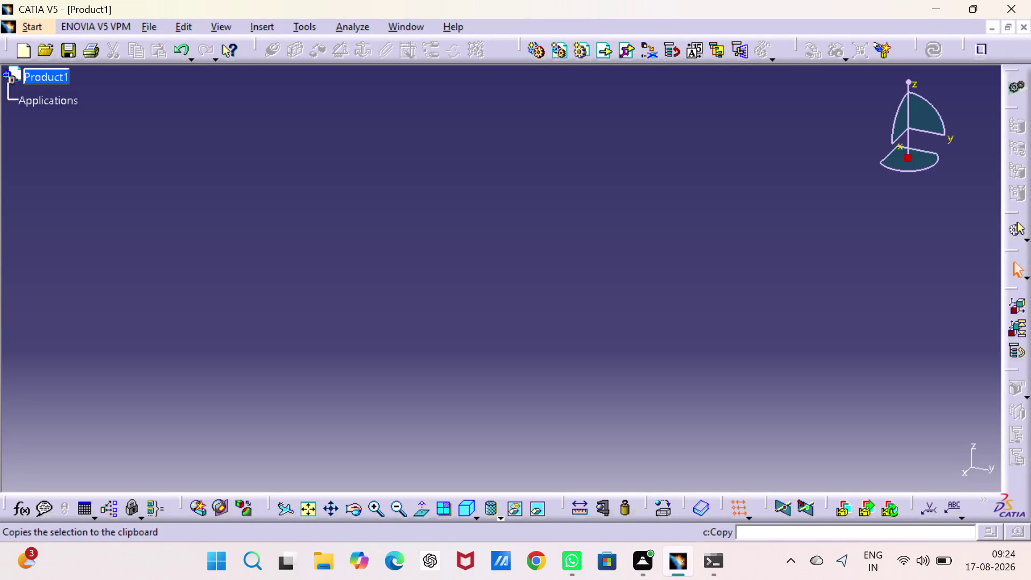
Close the empty product and start a new mechanical design product.
click(1026, 27)
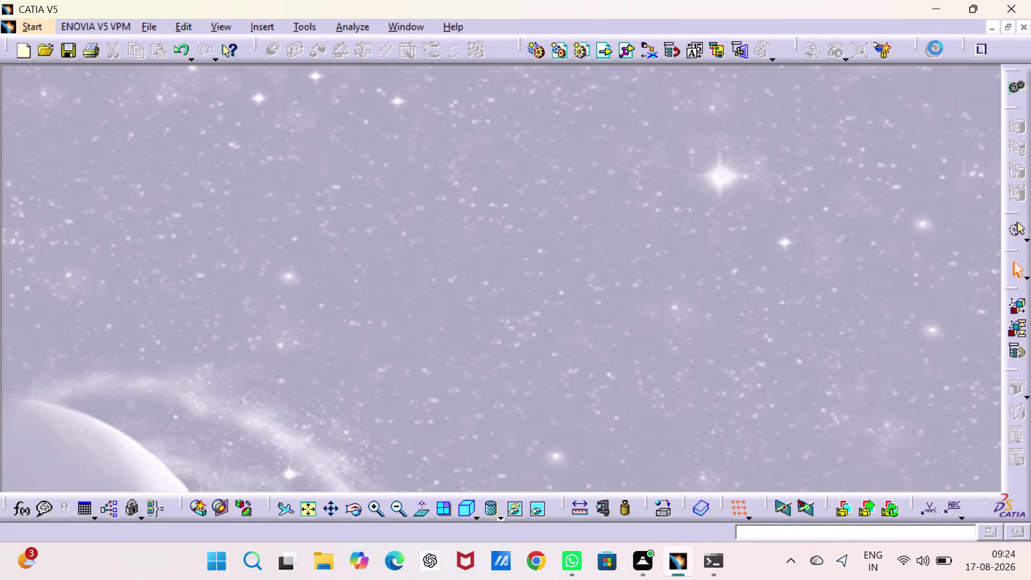
click(19, 26)
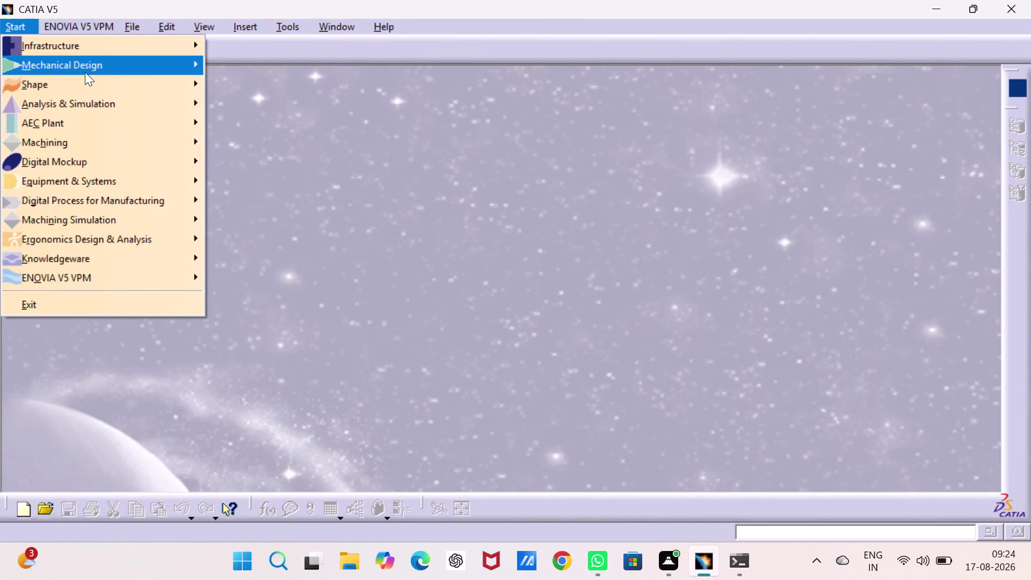
click(272, 83)
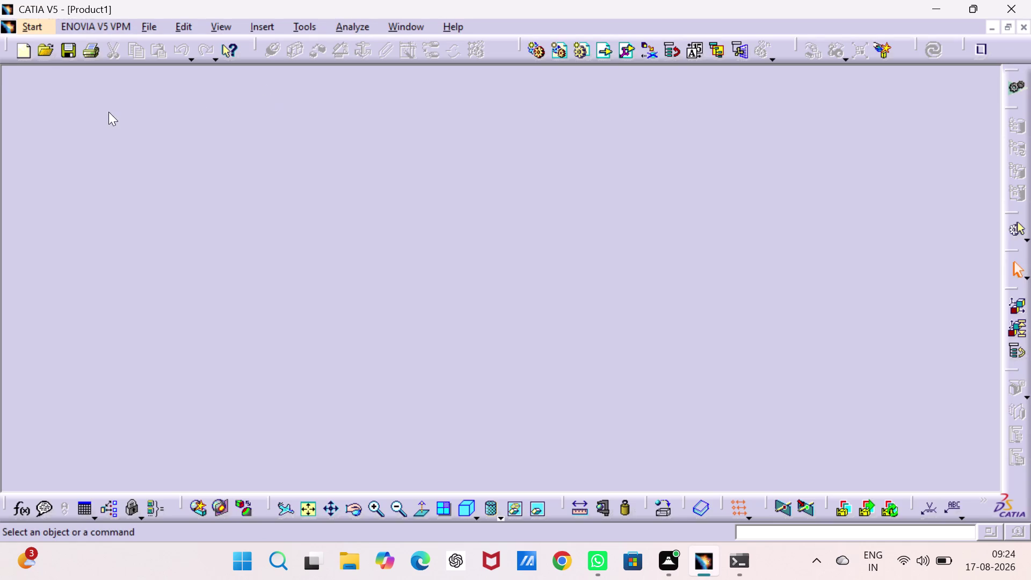
Insert a new part, Part1, under Product1.
right_click(61, 80)
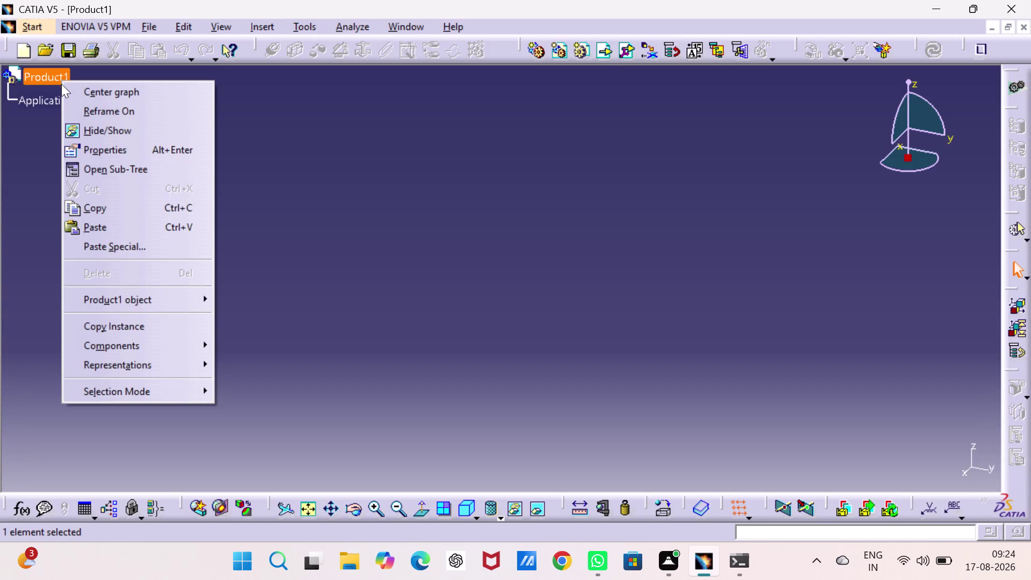
click(356, 207)
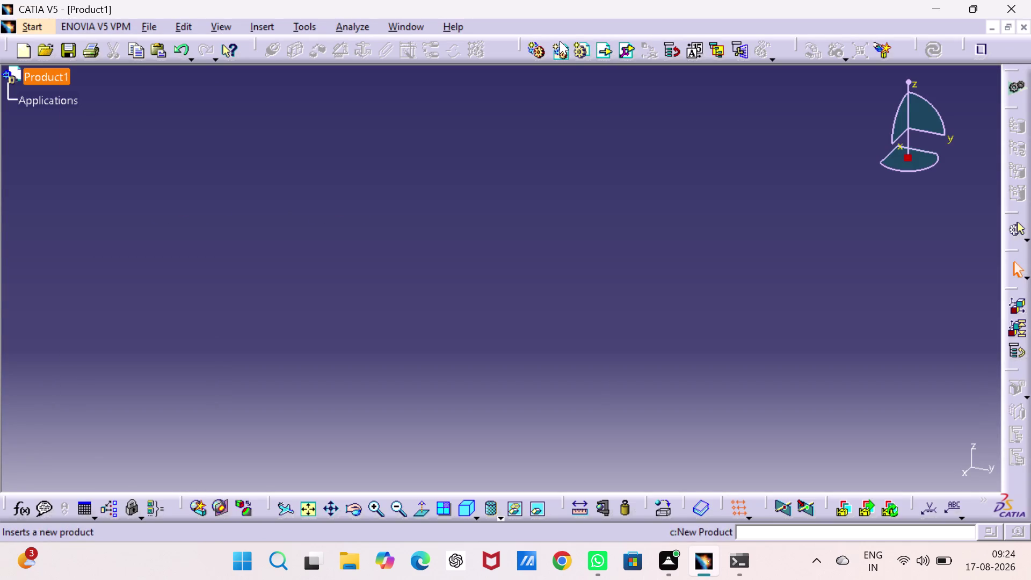
click(580, 50)
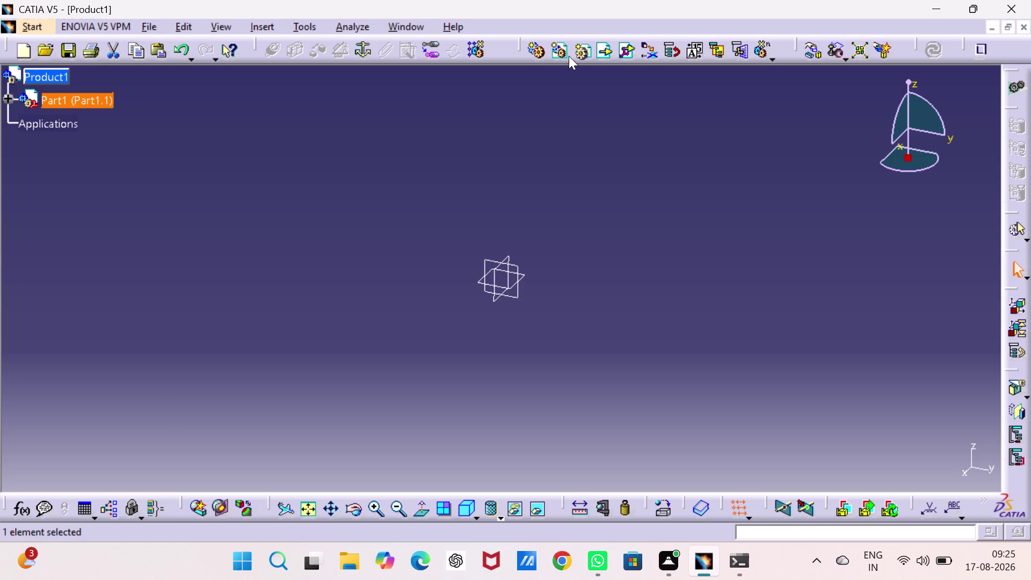
click(524, 279)
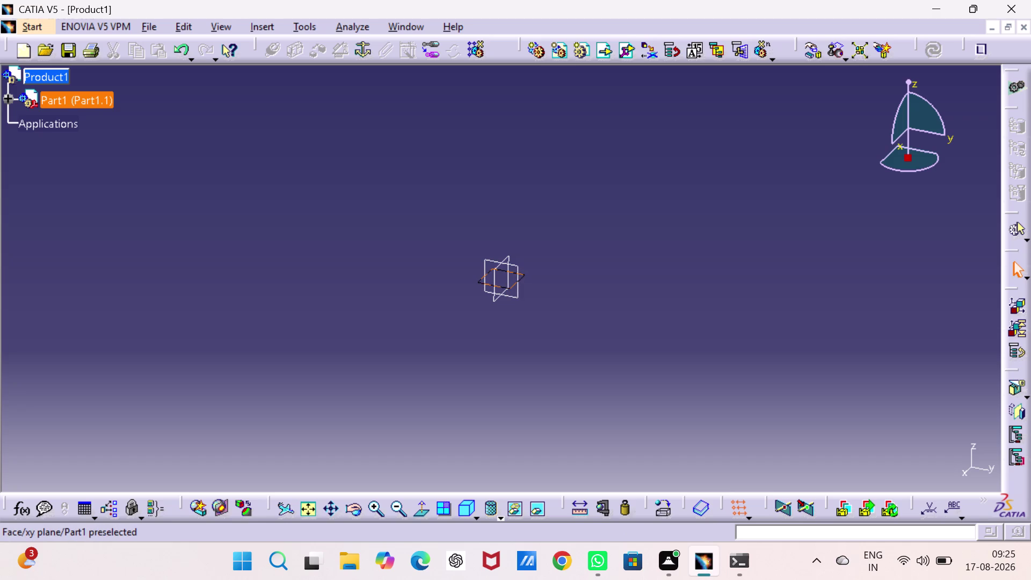
Enter Part Design on Part1 and launch a Positioned Sketch on the xy plane.
triple_click(477, 281)
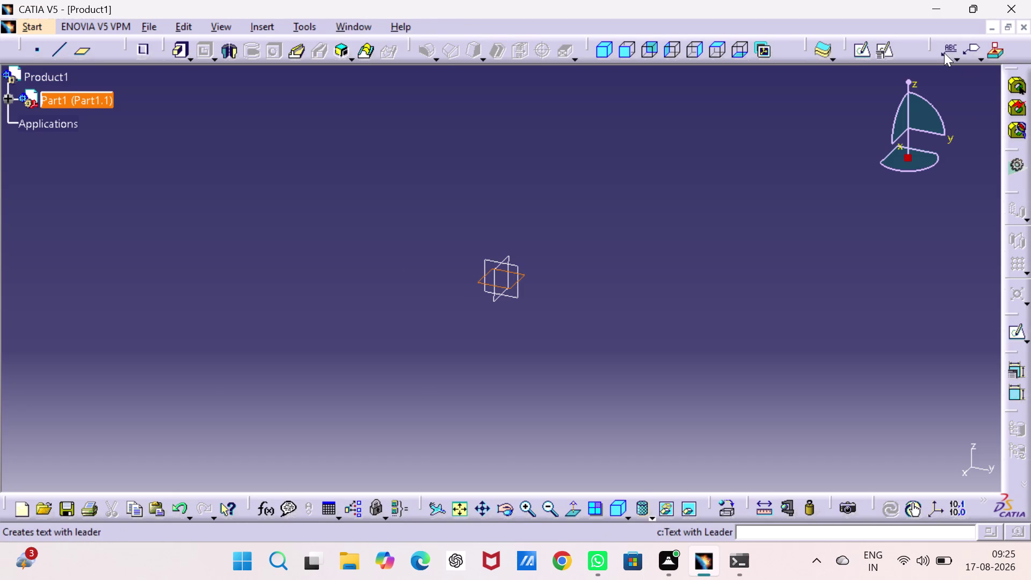
click(883, 44)
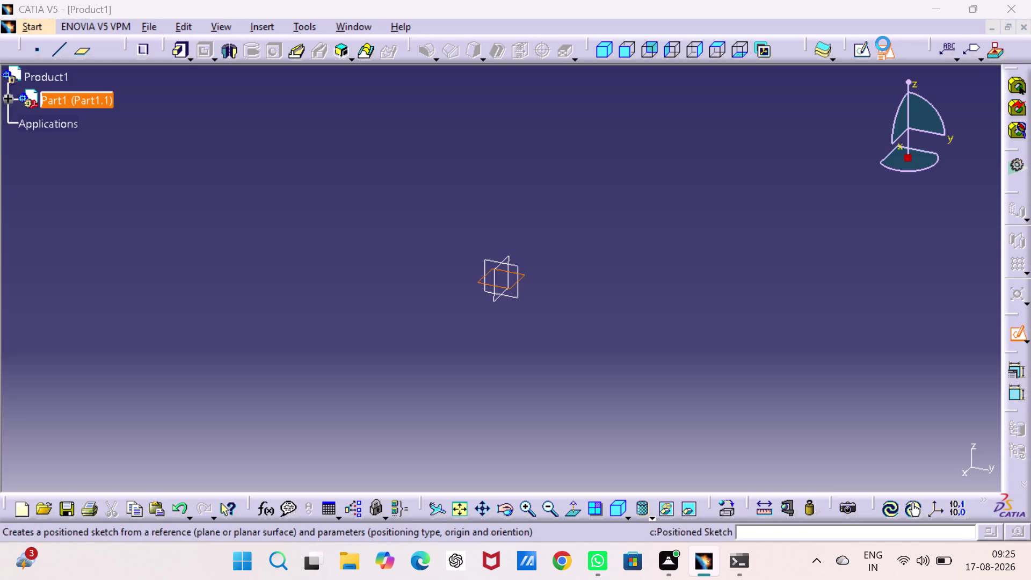
click(930, 437)
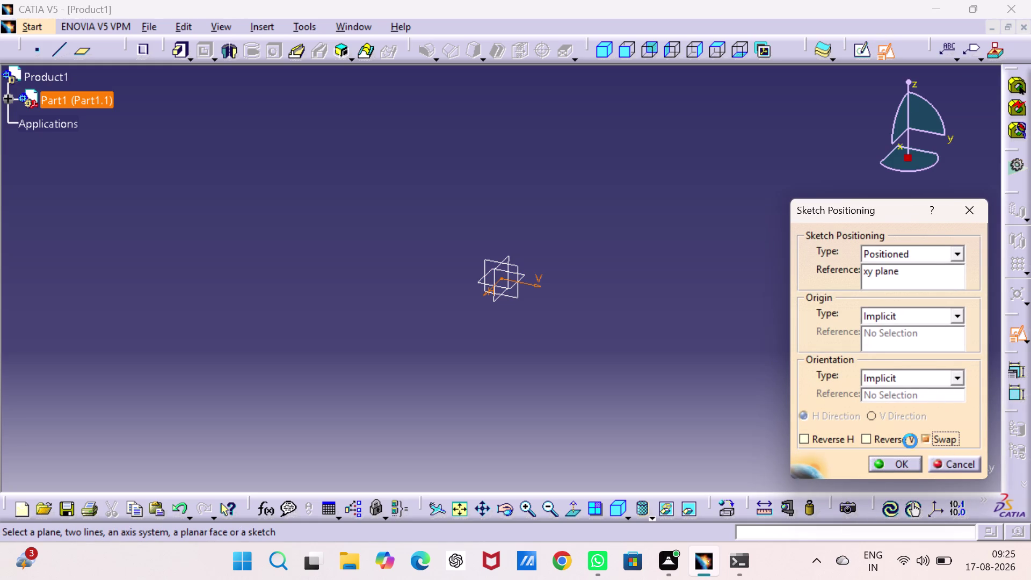
Accept the xy plane as sketch reference and enter an empty Sketcher.
click(866, 431)
click(884, 464)
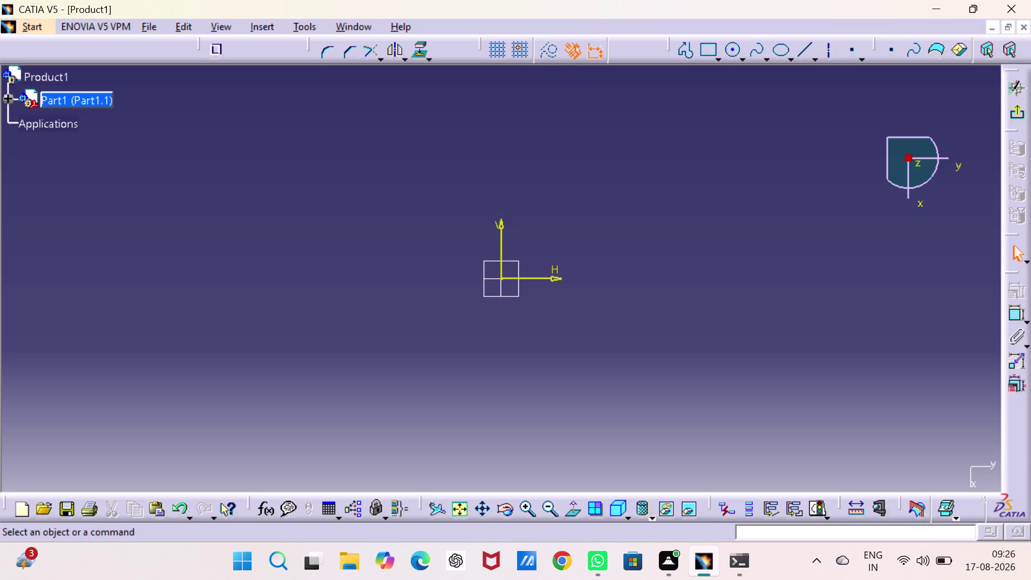
click(576, 78)
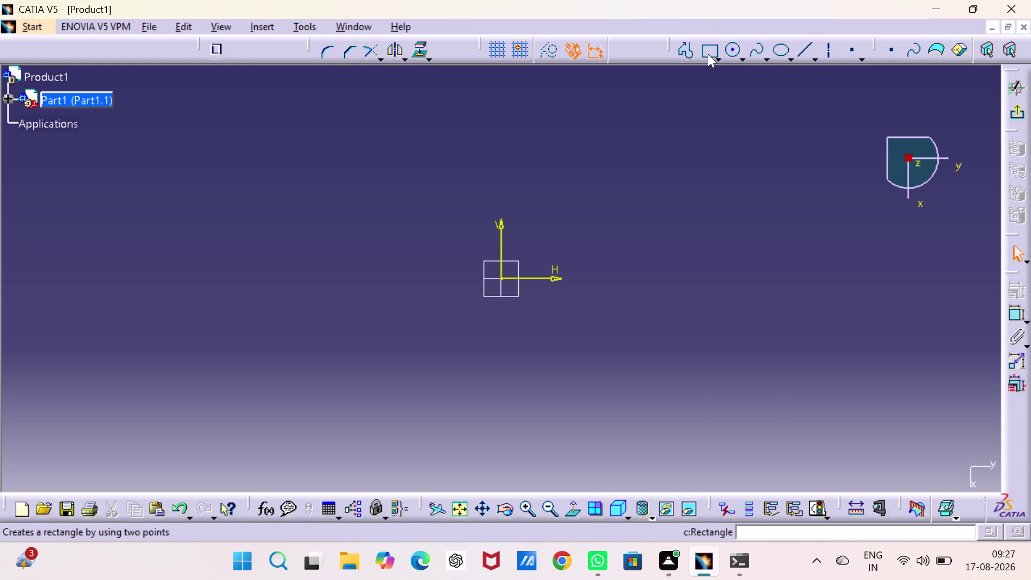
Cancel the trial profile line and switch to the Centered Rectangle tool.
click(686, 53)
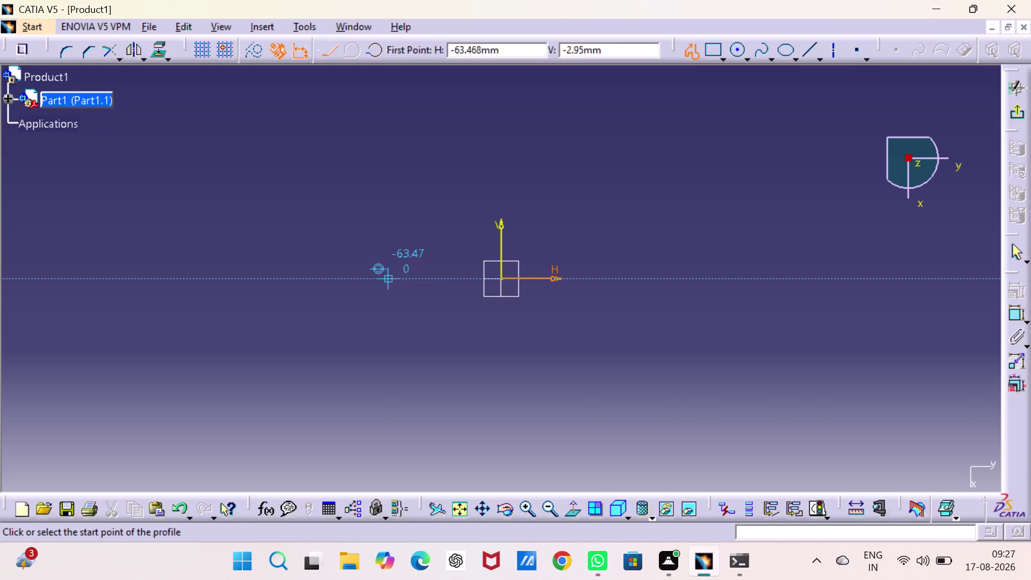
click(388, 279)
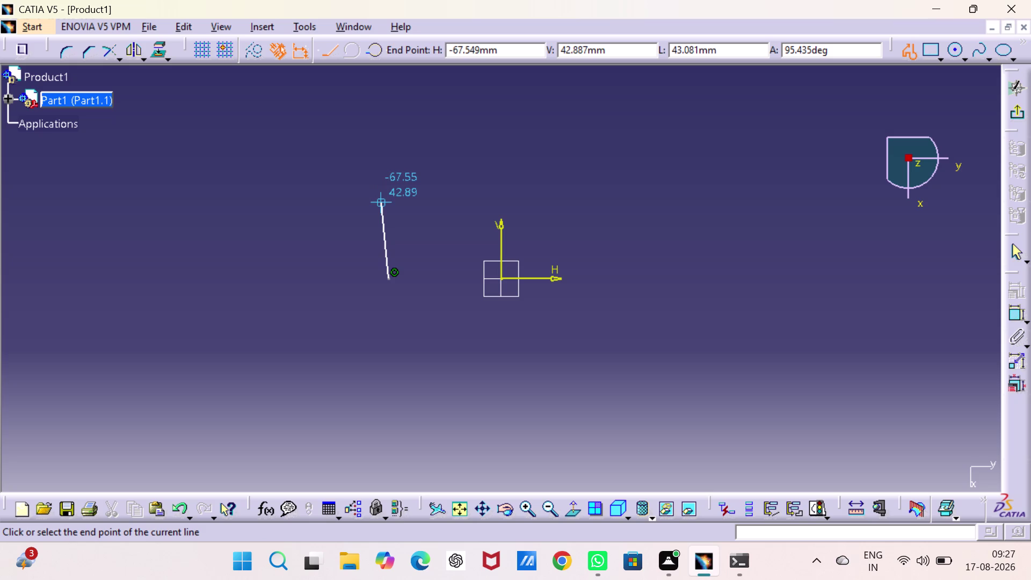
key(Escape)
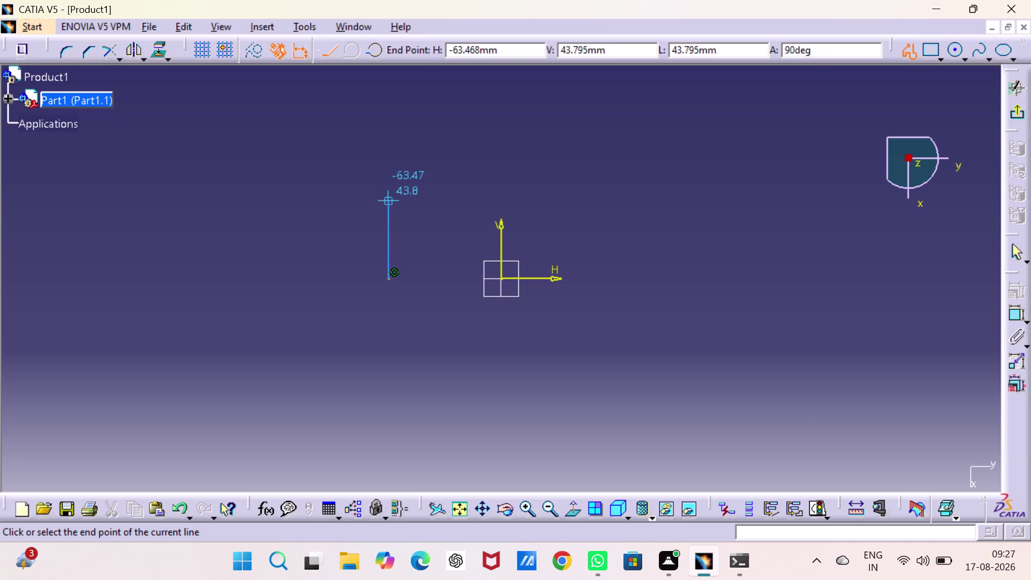
key(Escape)
key(Escape)
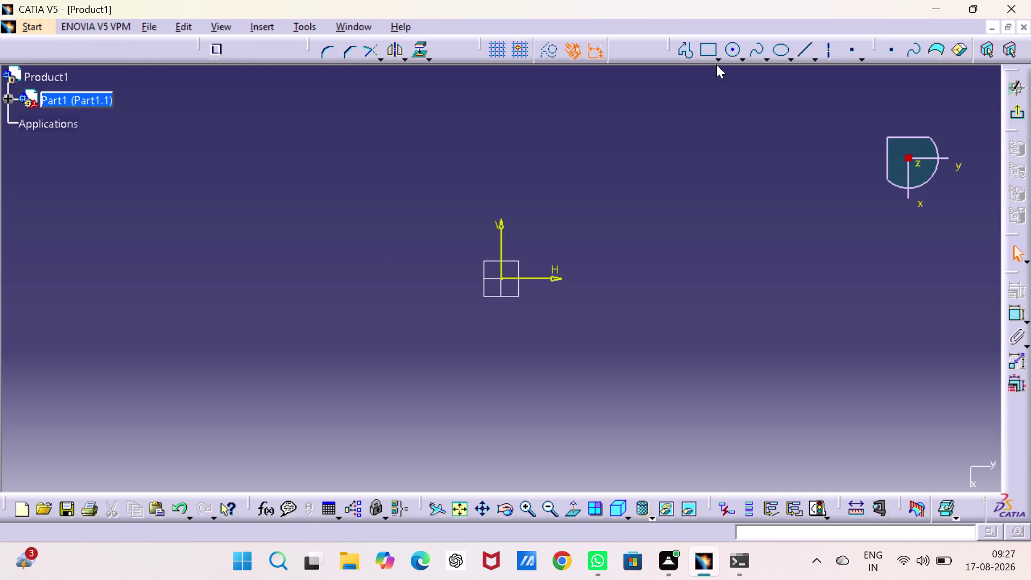
click(716, 60)
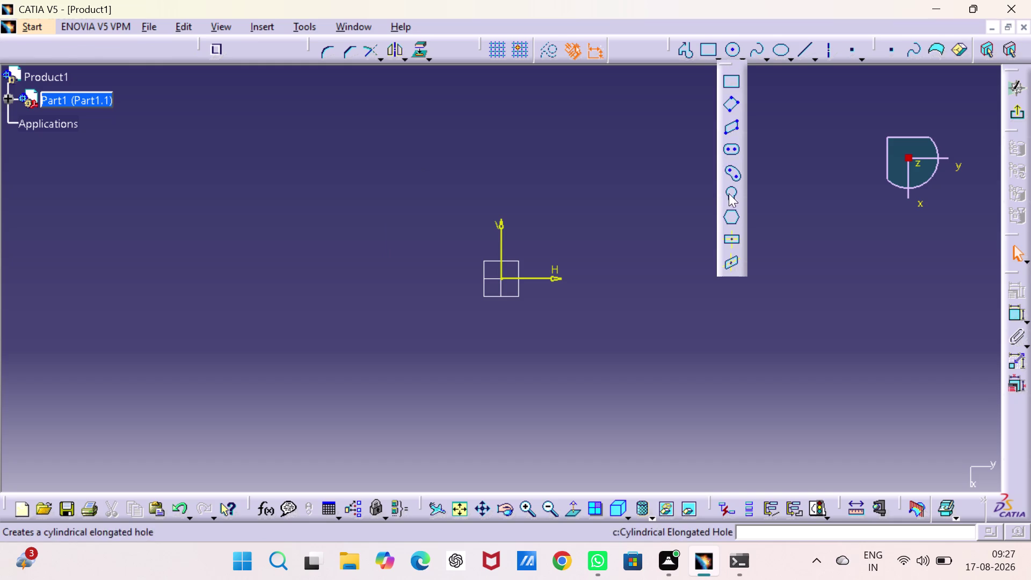
click(731, 242)
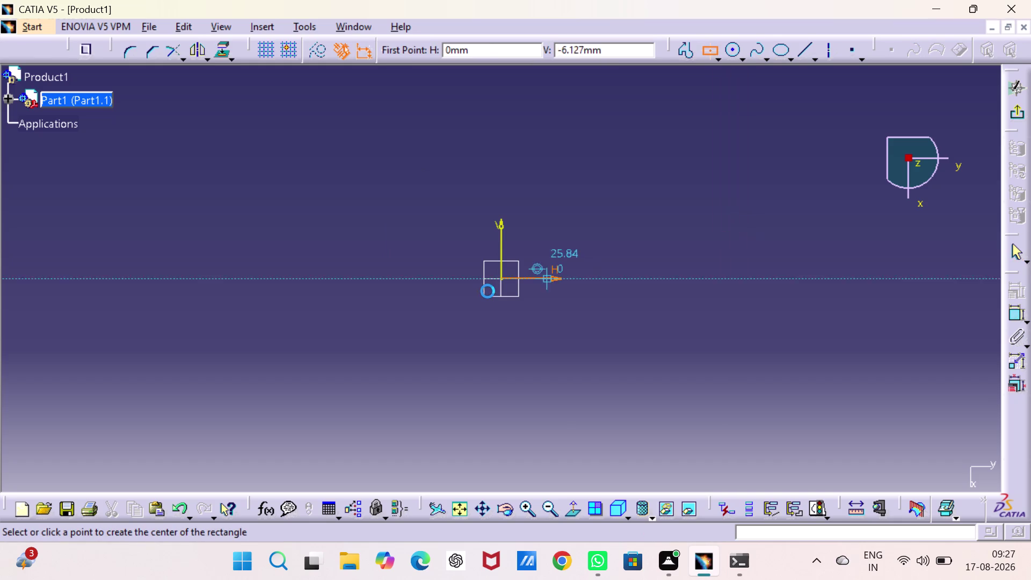
Draw a rectangle whose centre sits on the sketch origin.
click(501, 278)
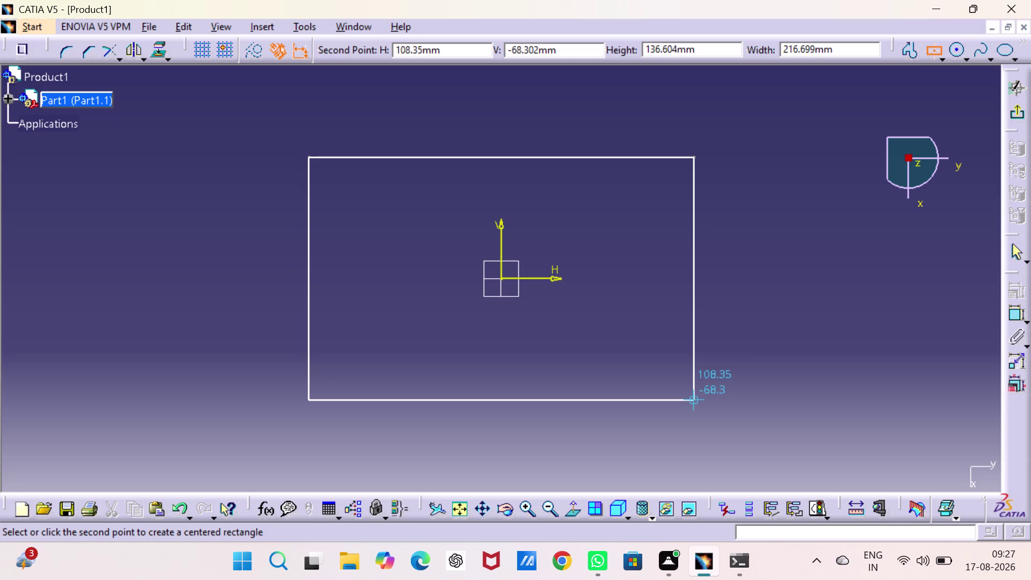
click(695, 392)
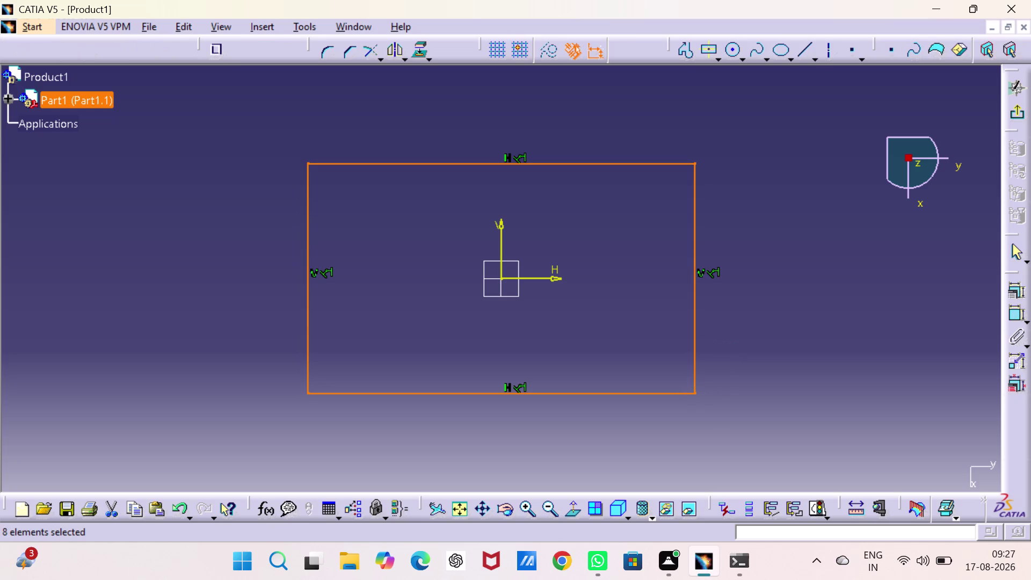
key(Escape)
key(Escape)
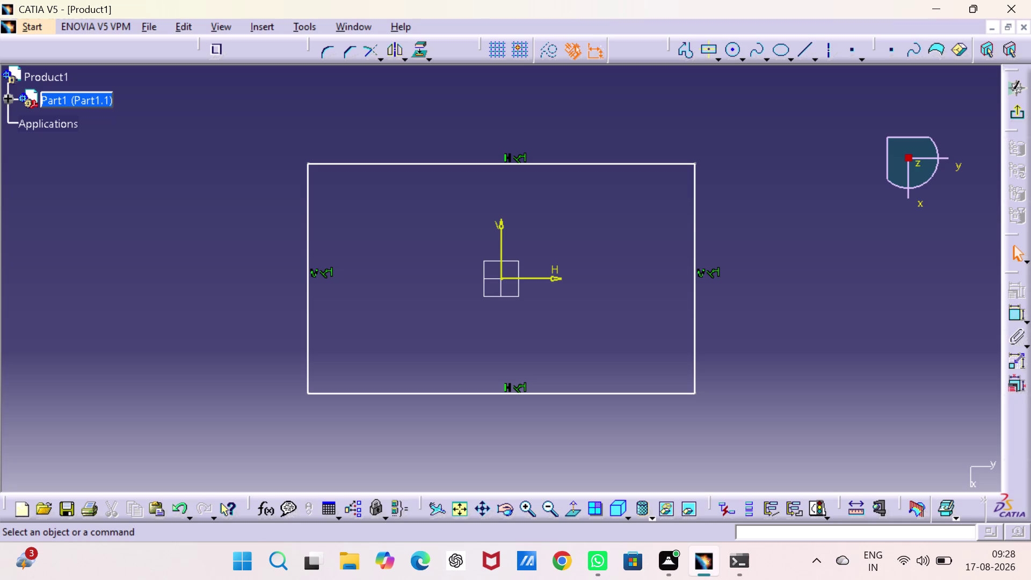
click(823, 301)
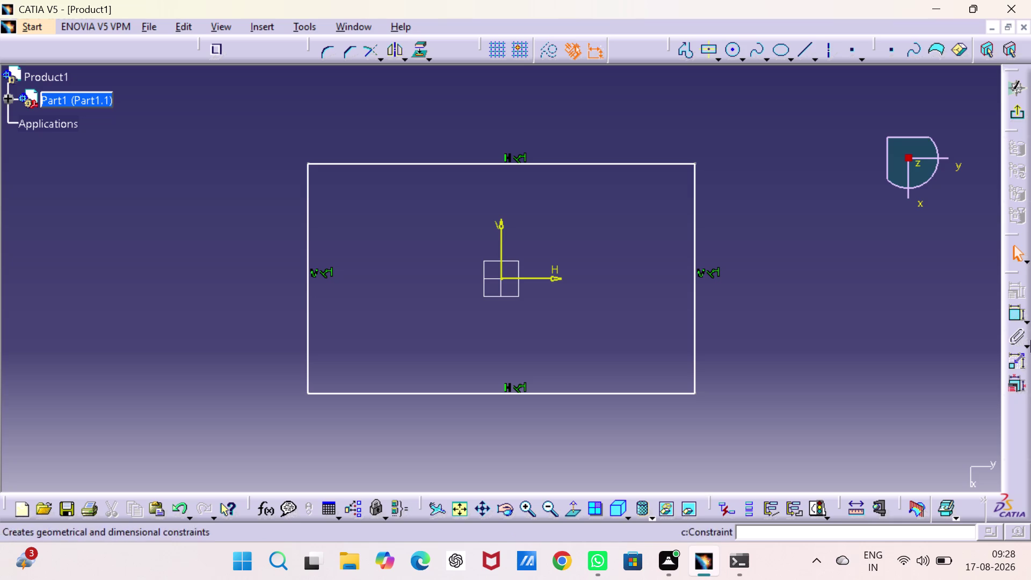
click(1012, 317)
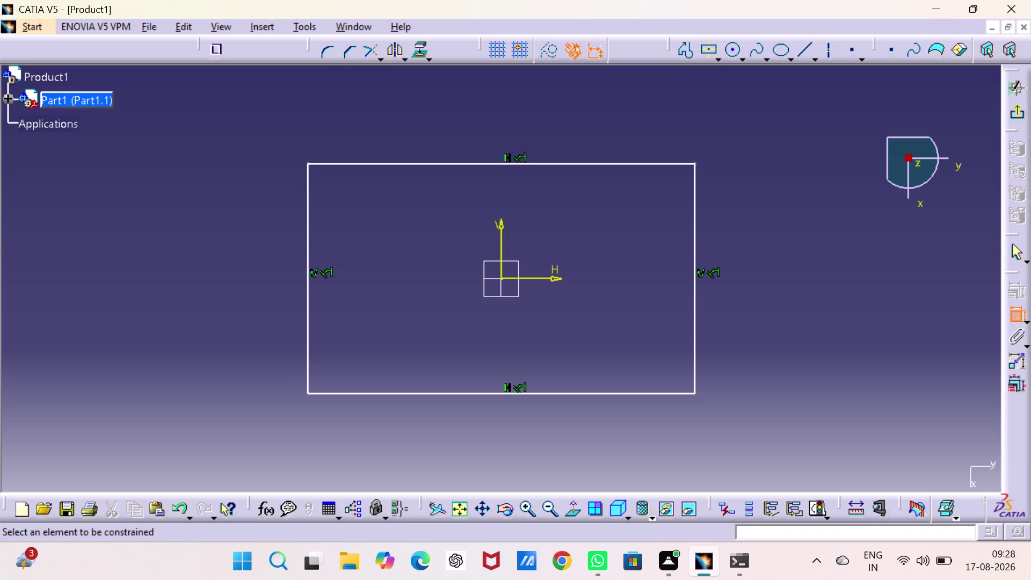
Dimension the rectangle's width to 89 mm and height to 48 mm.
click(583, 397)
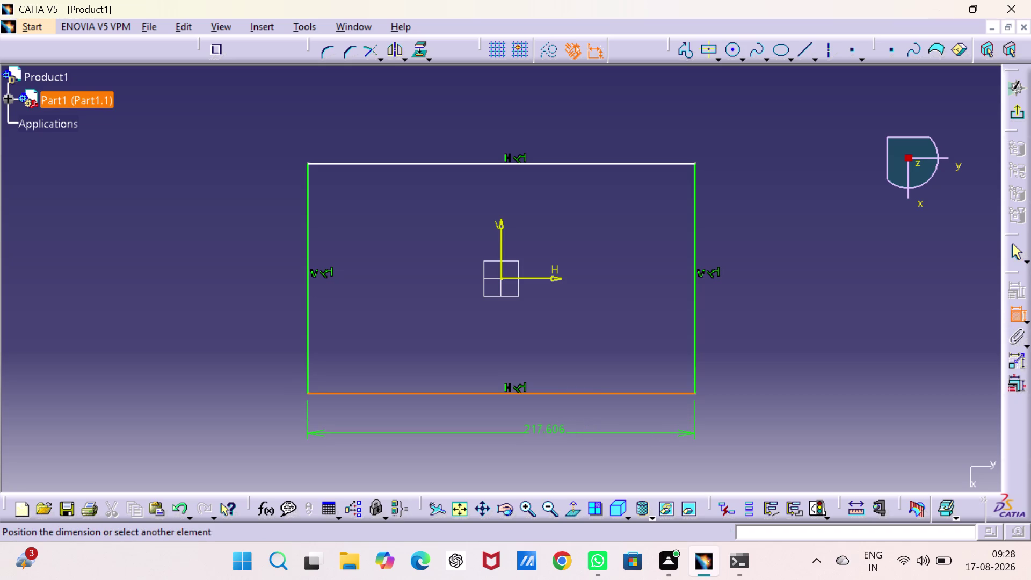
click(545, 433)
double_click(544, 432)
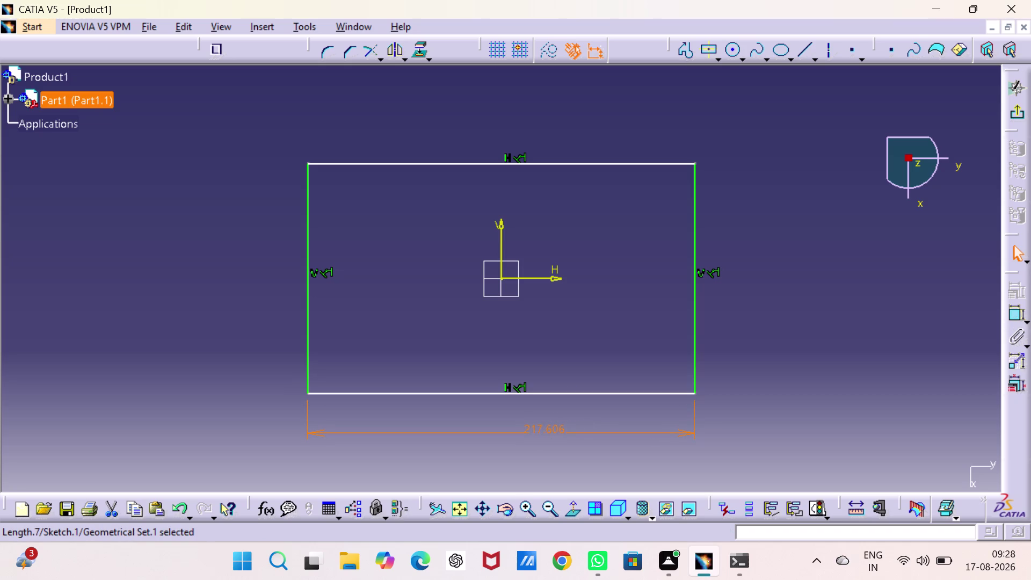
key(8)
double_click(548, 429)
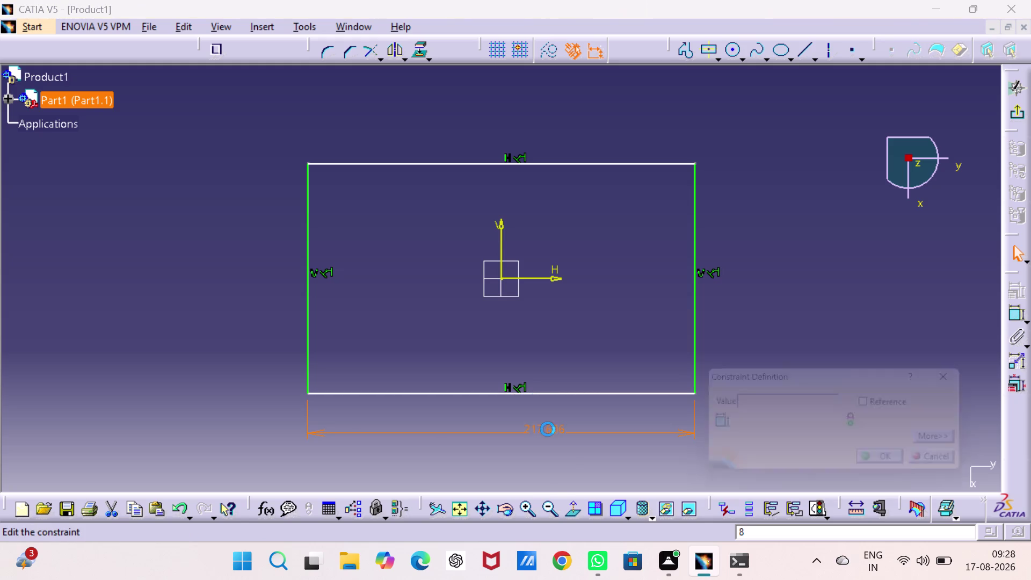
text(89)
key(Return)
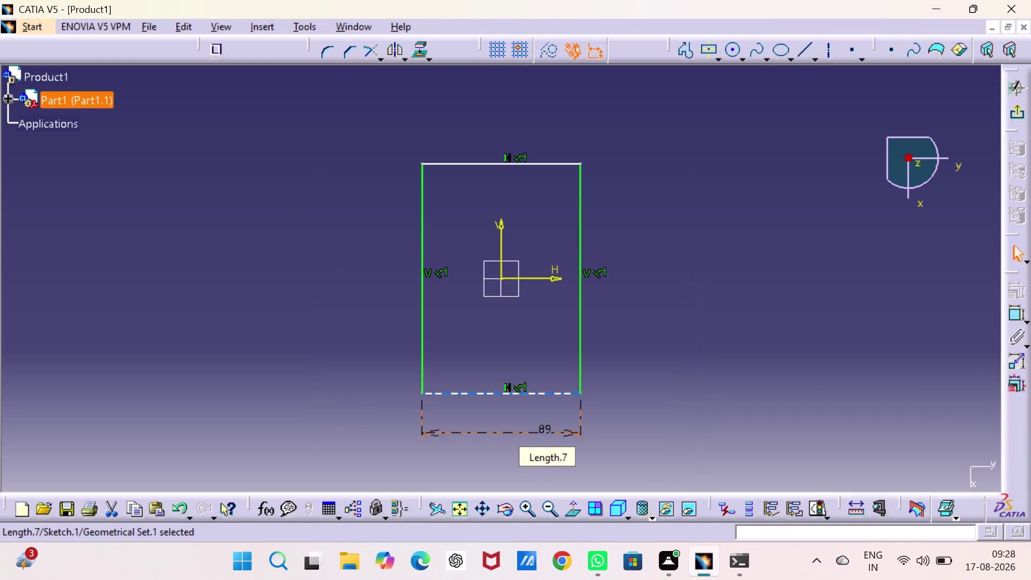
click(1008, 312)
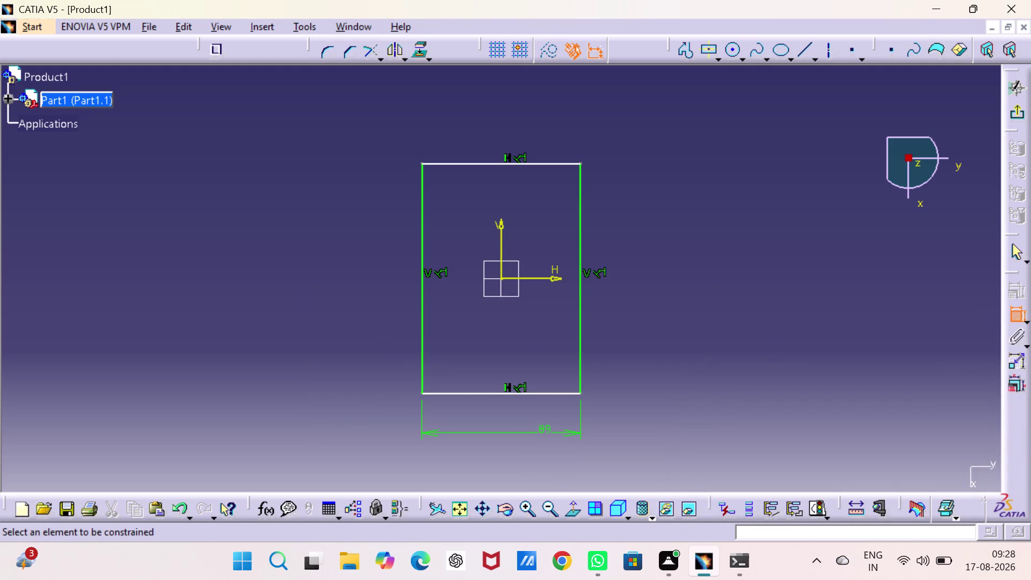
click(423, 302)
click(294, 305)
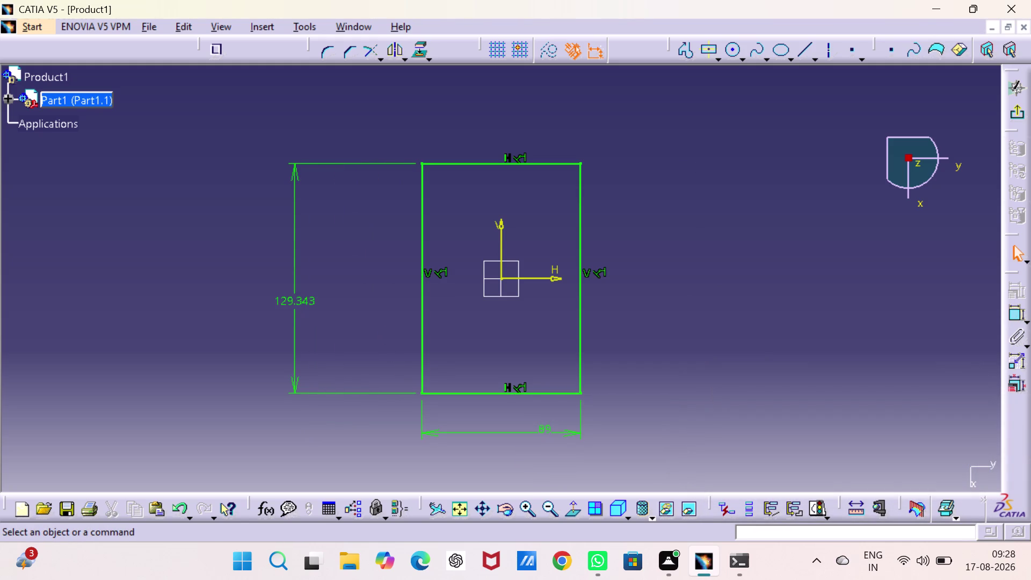
double_click(294, 305)
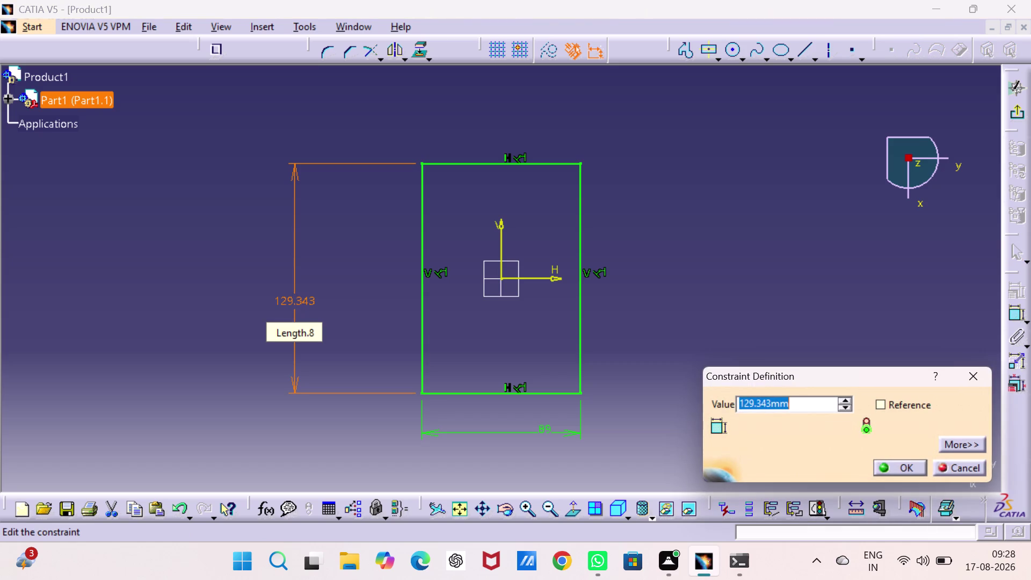
text(48)
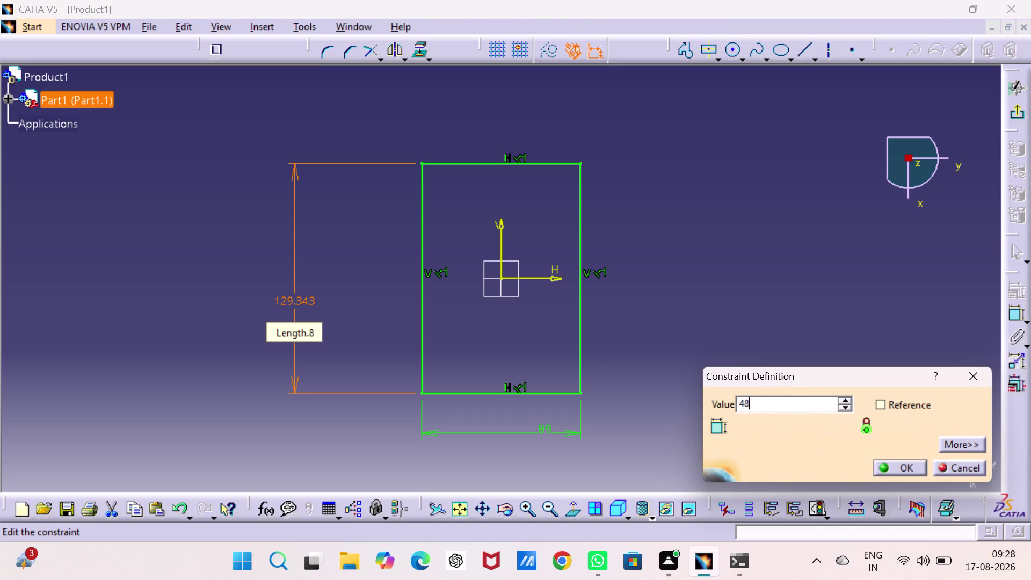
key(Return)
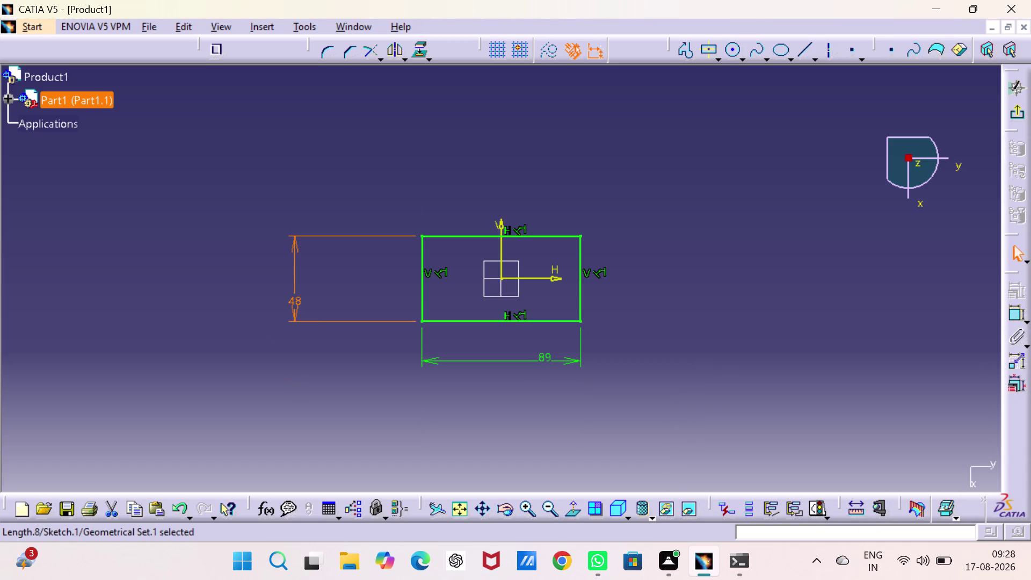
Move the 89 and 48 dimensions in close to the rectangle.
double_click(525, 507)
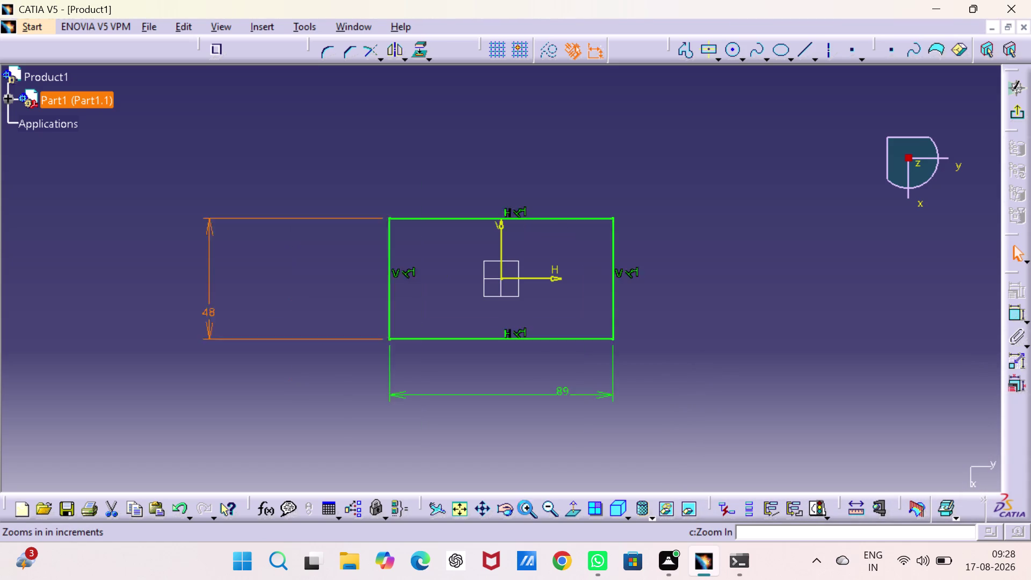
drag(591, 439, 589, 439)
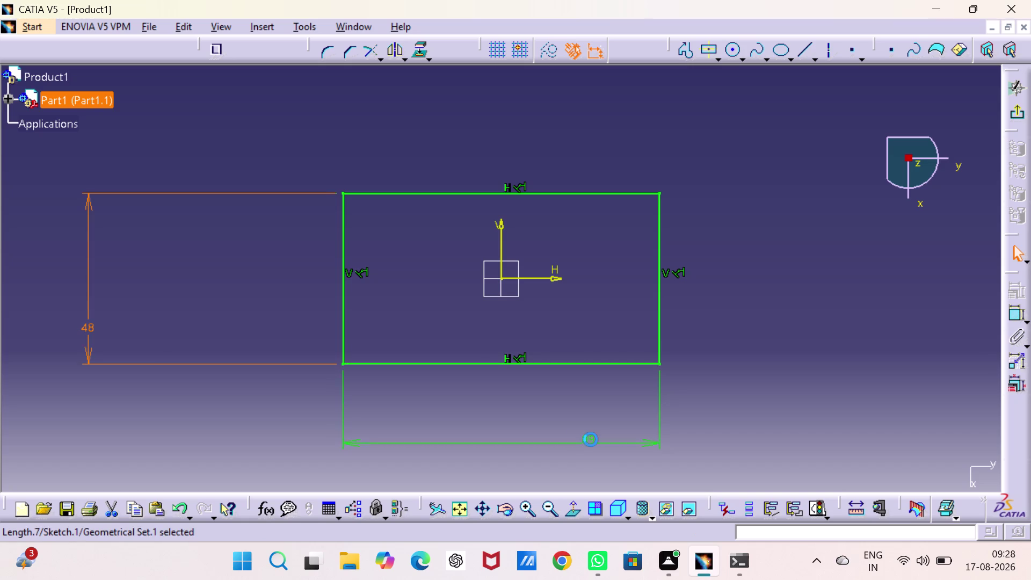
drag(590, 440, 536, 404)
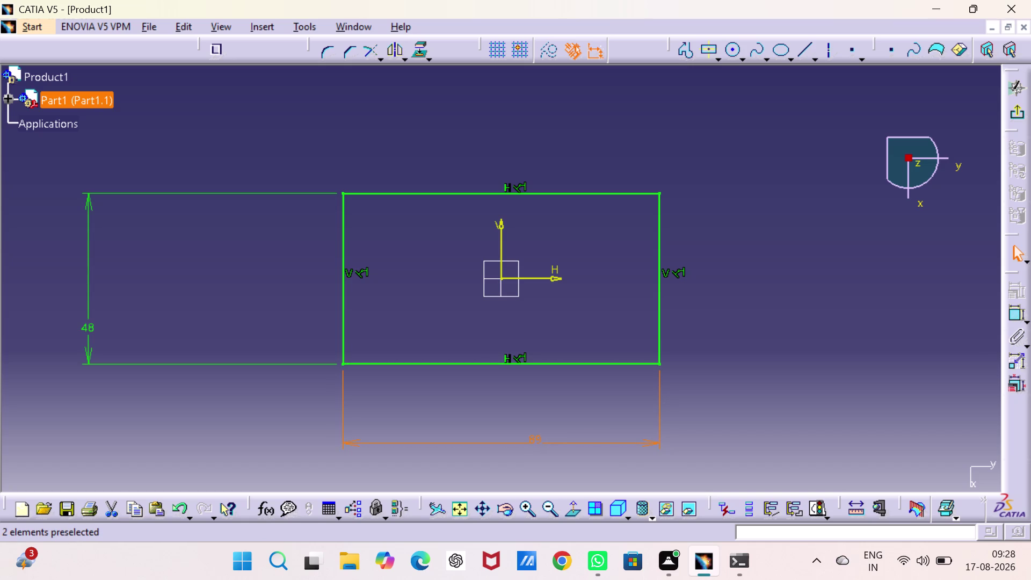
drag(344, 445, 354, 397)
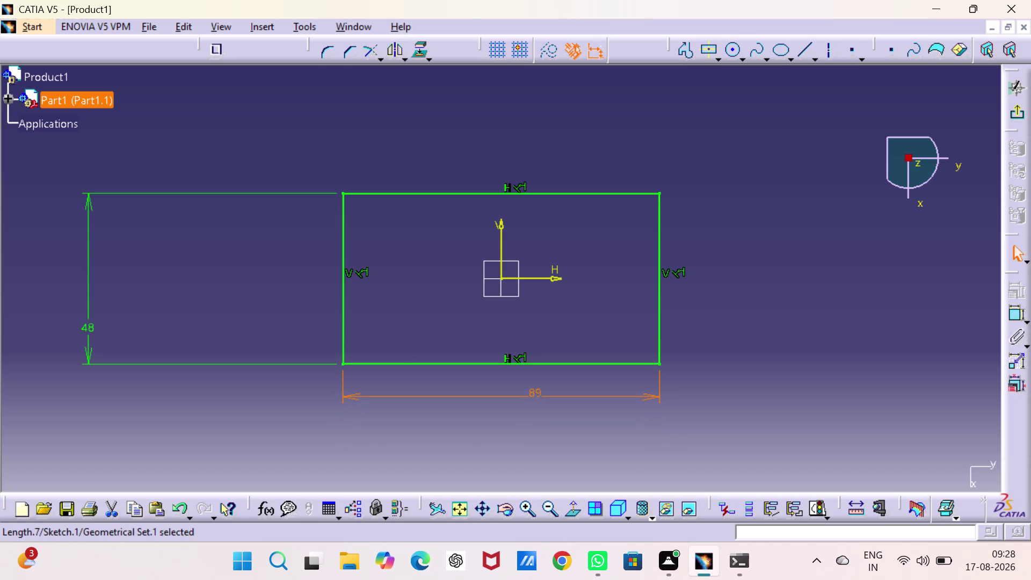
drag(88, 322, 270, 308)
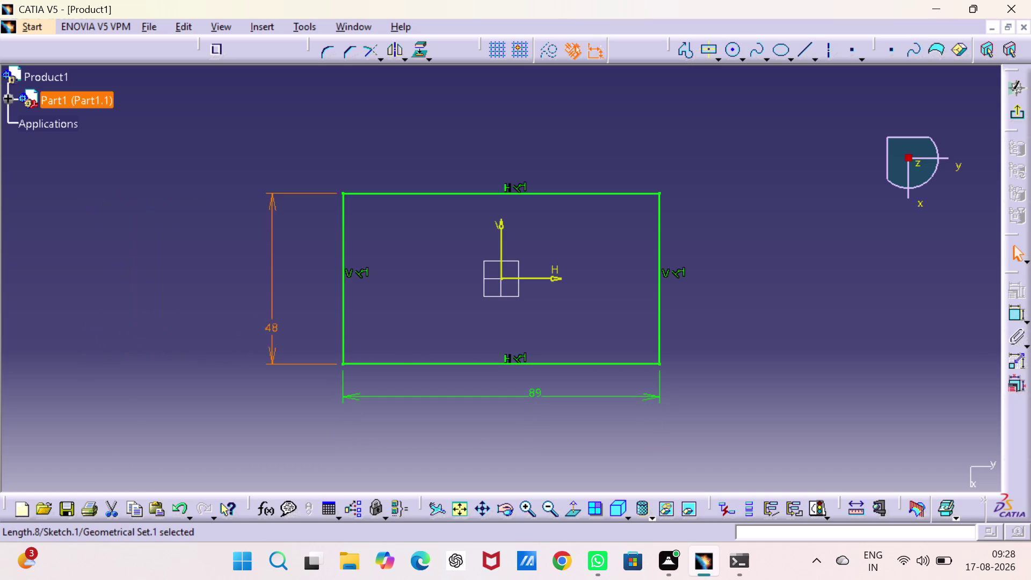
drag(270, 308, 320, 278)
drag(320, 331, 322, 323)
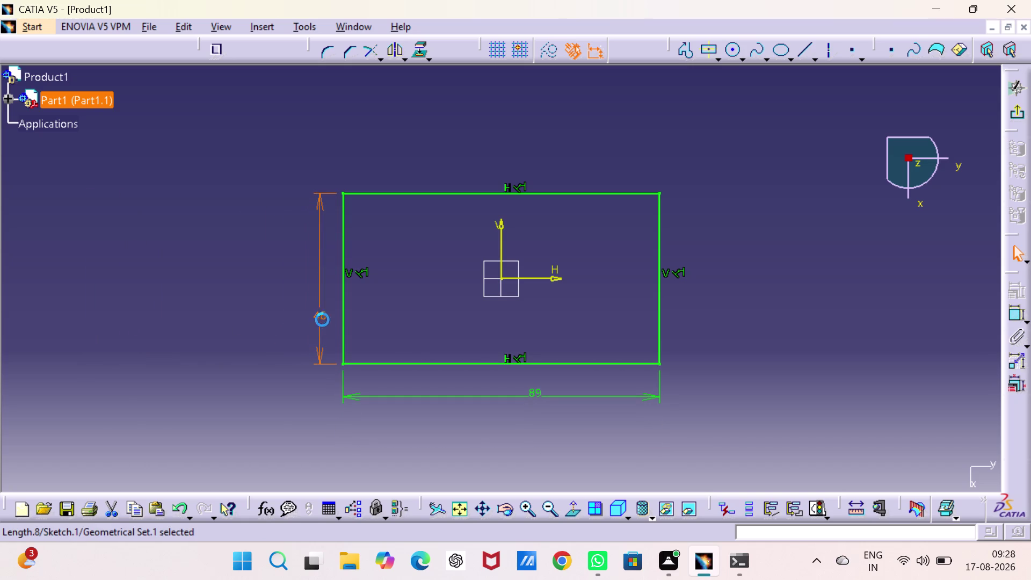
drag(322, 324, 327, 297)
middle_click(703, 175)
right_click(704, 175)
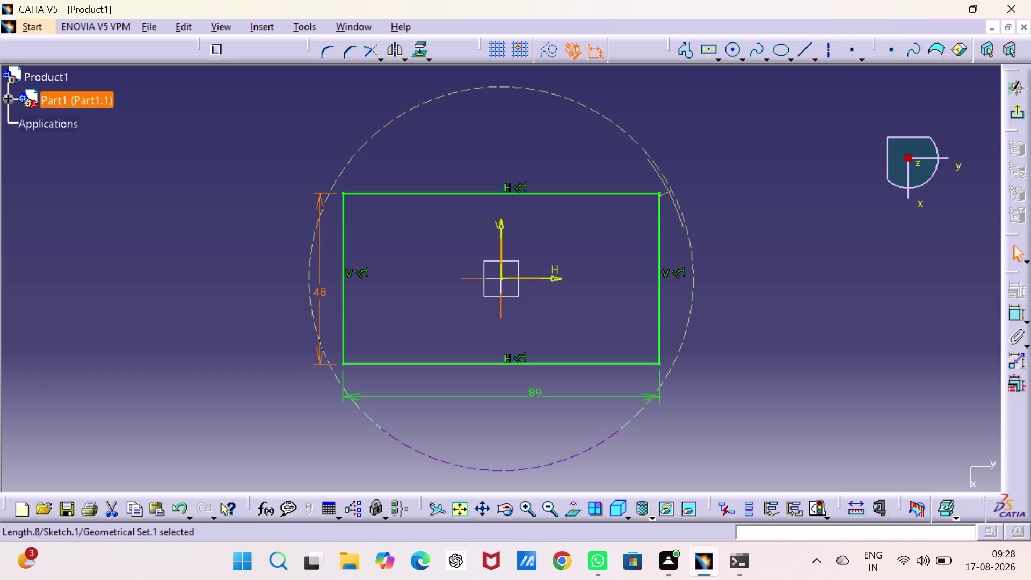
middle_drag(703, 186, 671, 182)
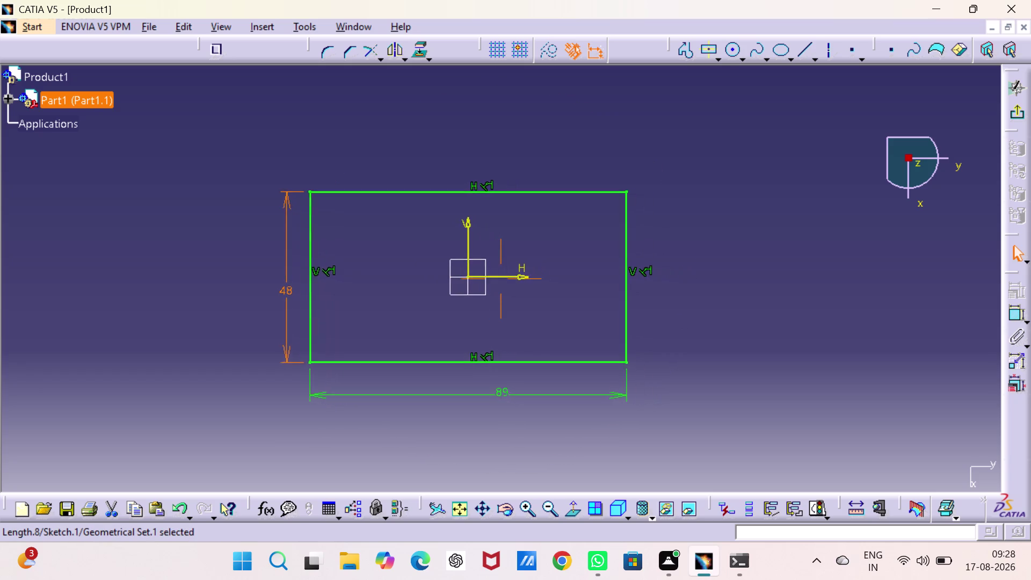
middle_drag(670, 182, 605, 178)
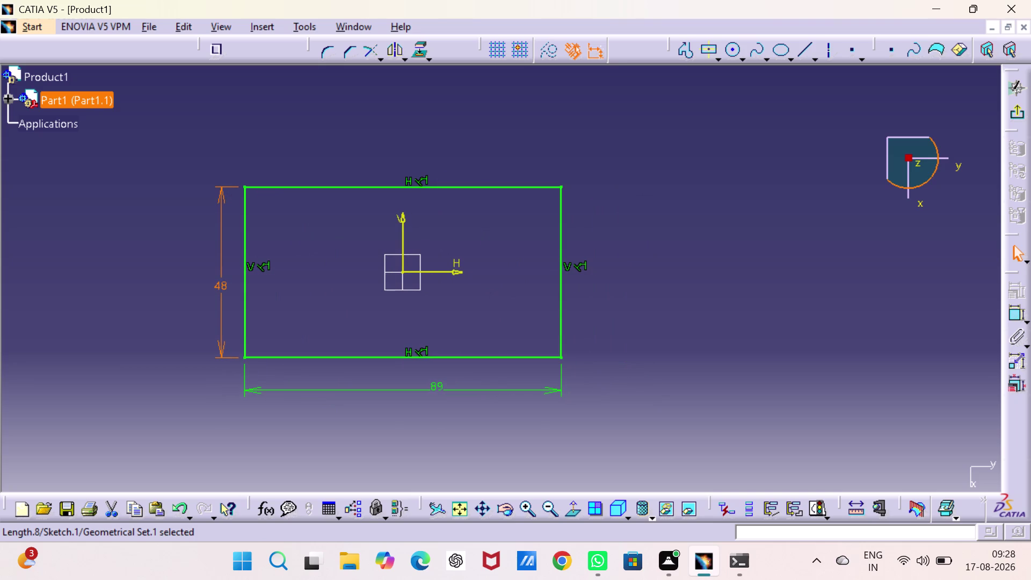
click(828, 50)
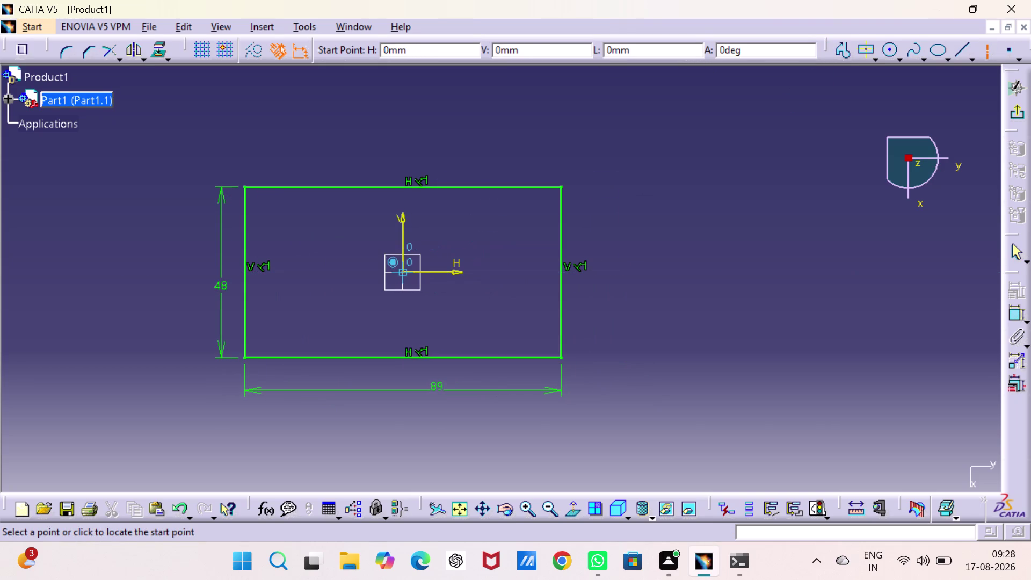
Draw a horizontal axis from the origin to about 115 mm, past the rectangle.
click(404, 272)
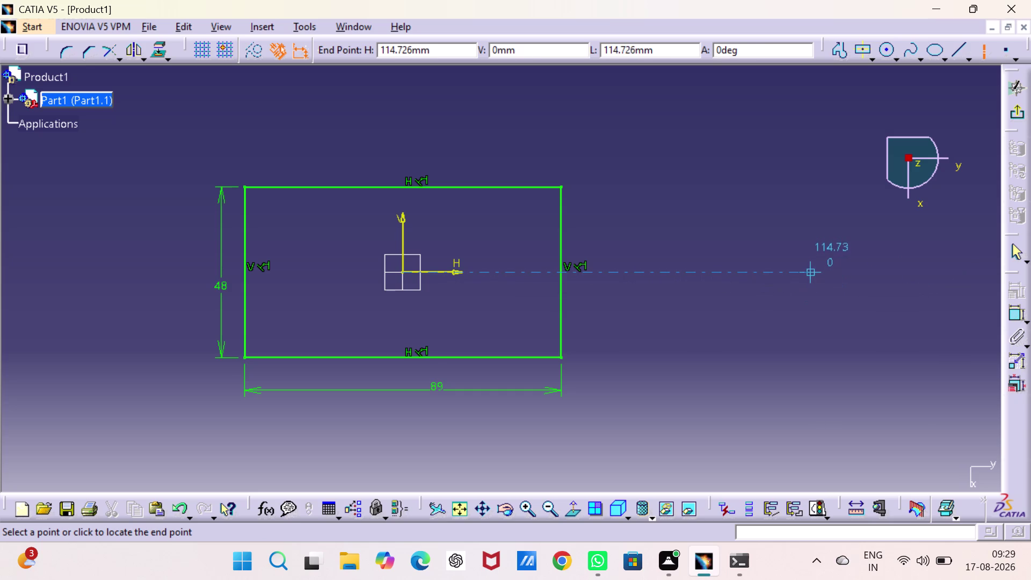
click(812, 276)
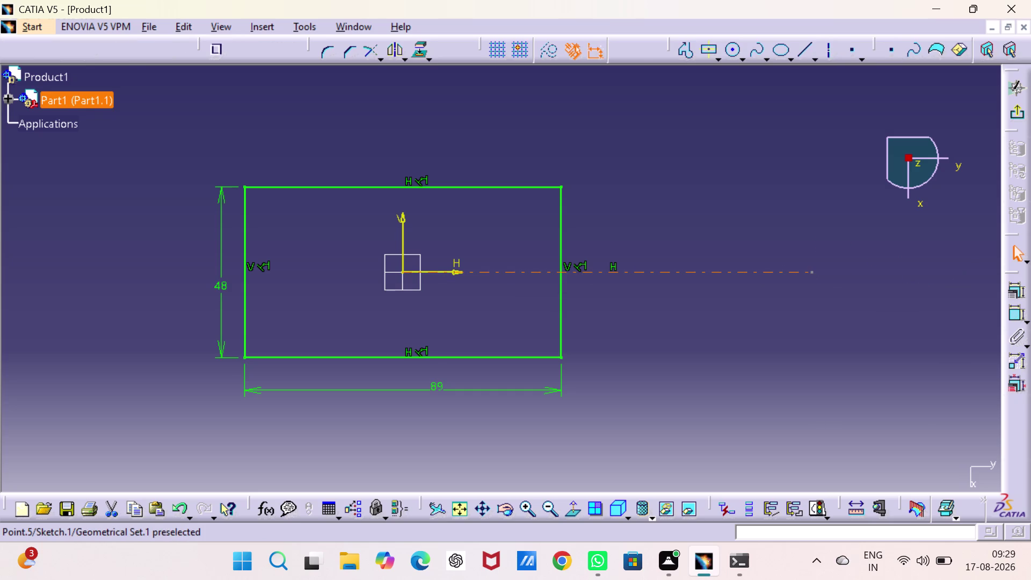
key(Escape)
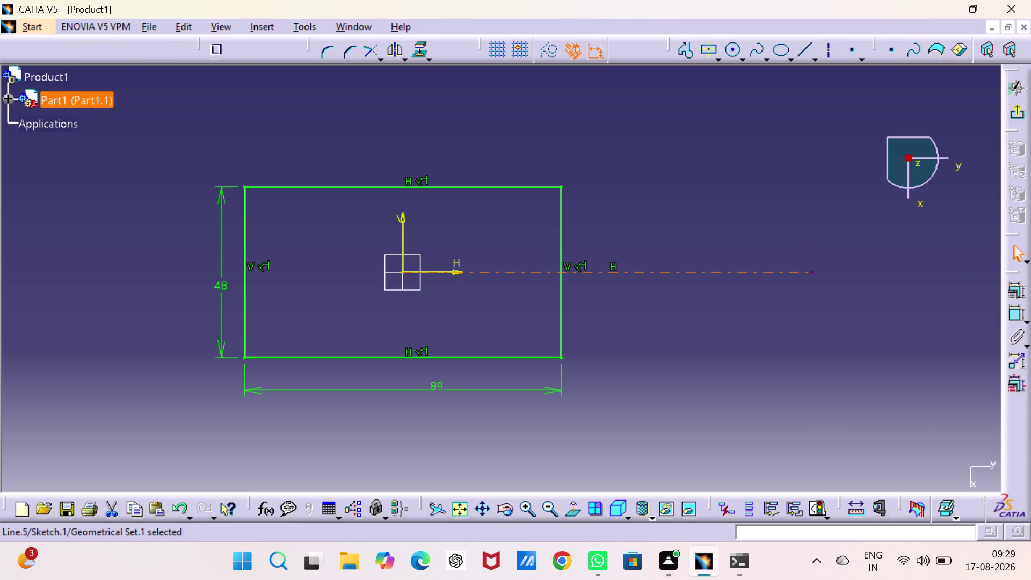
key(Escape)
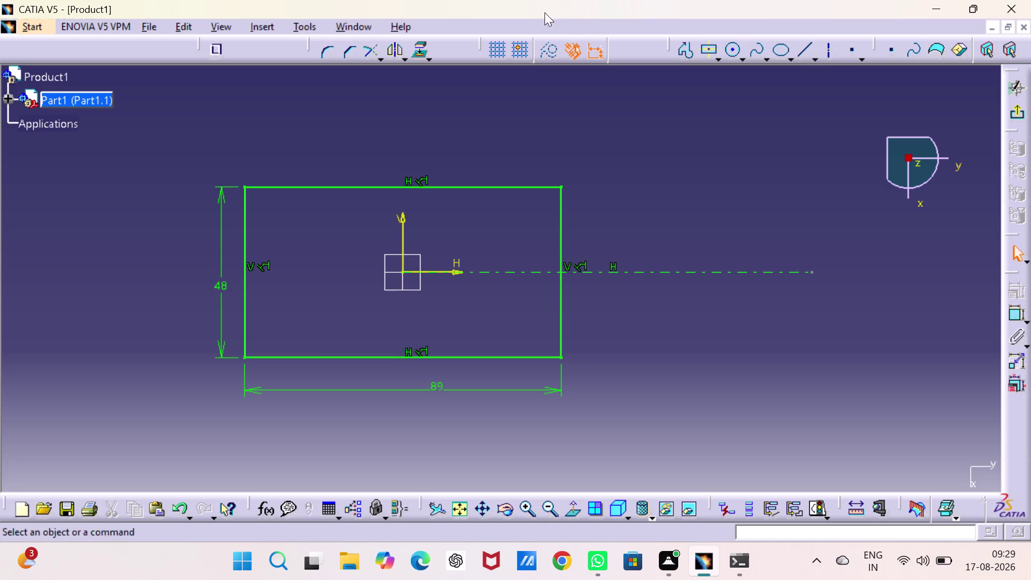
Sketch a stepped profile with a diagonal from the rectangle's right edge down to the axis.
click(681, 51)
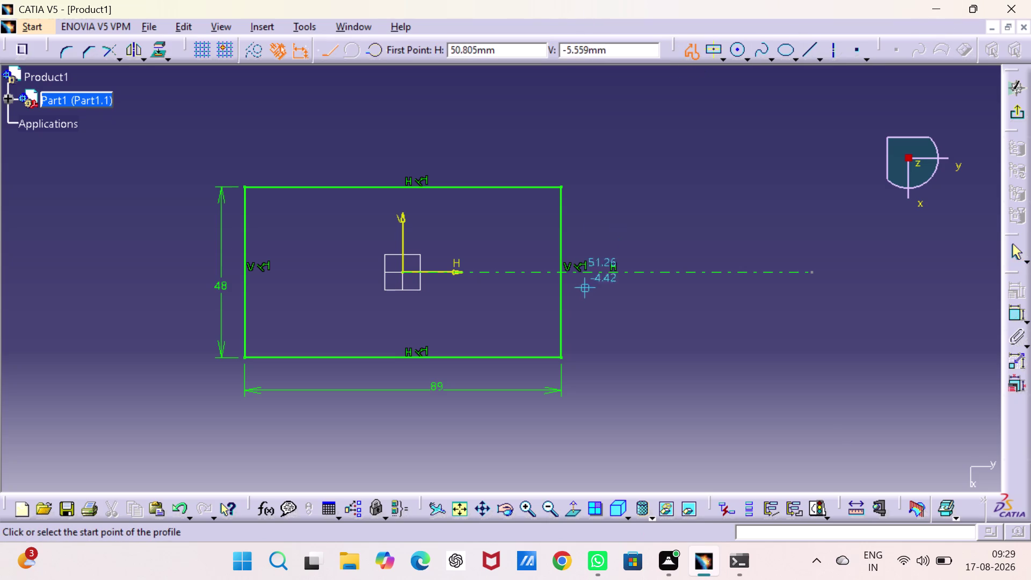
click(560, 228)
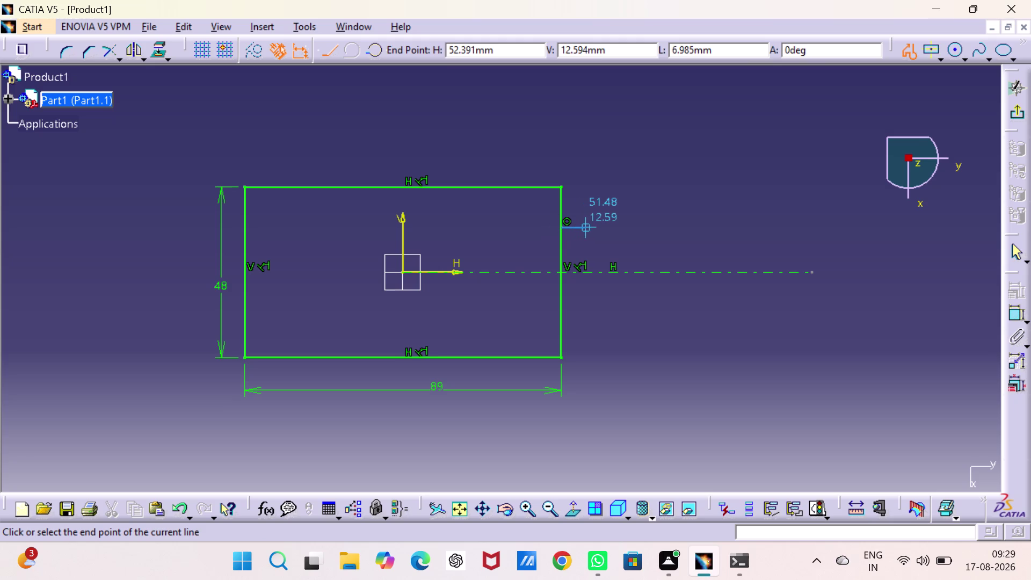
click(590, 230)
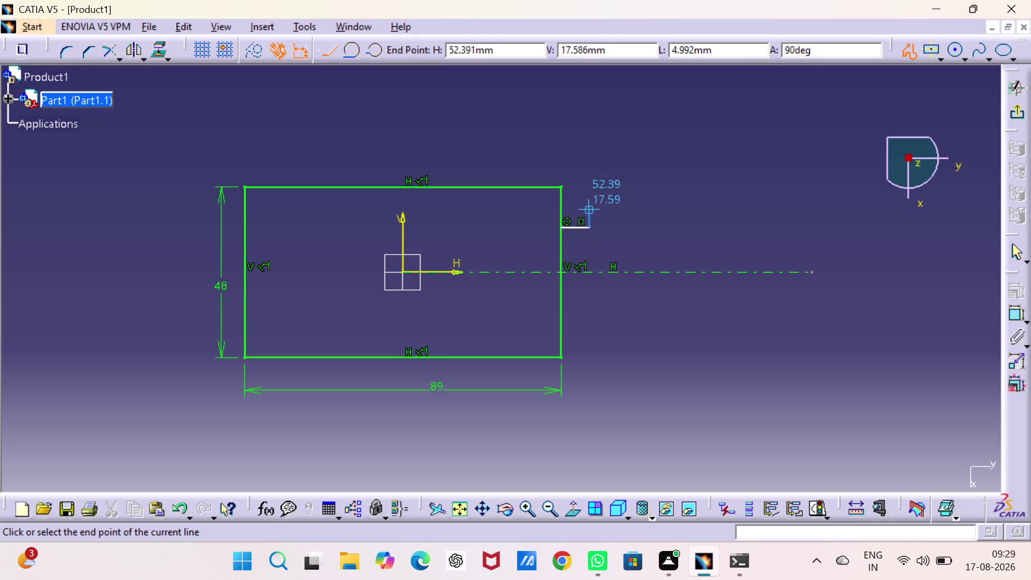
click(592, 210)
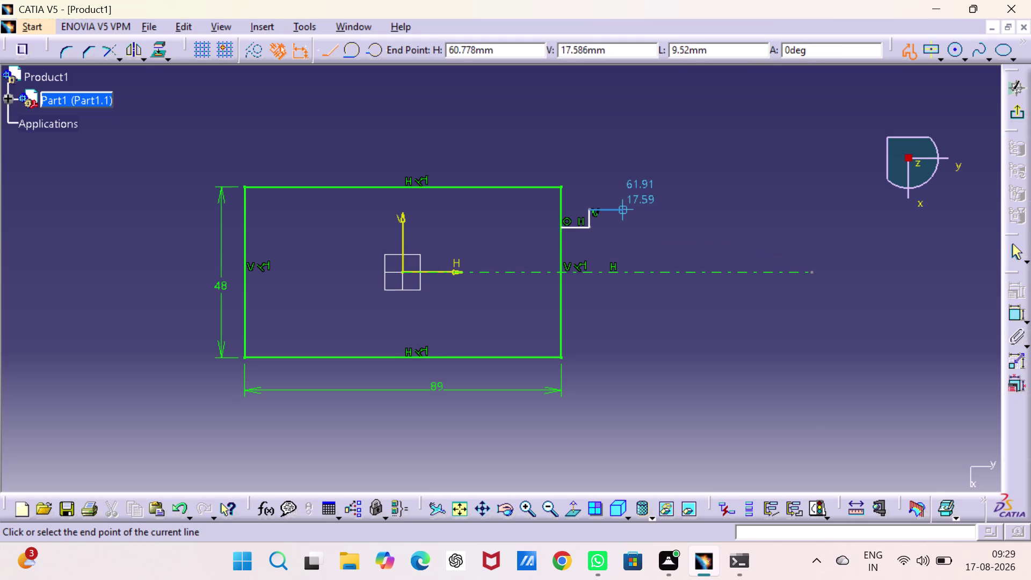
click(616, 210)
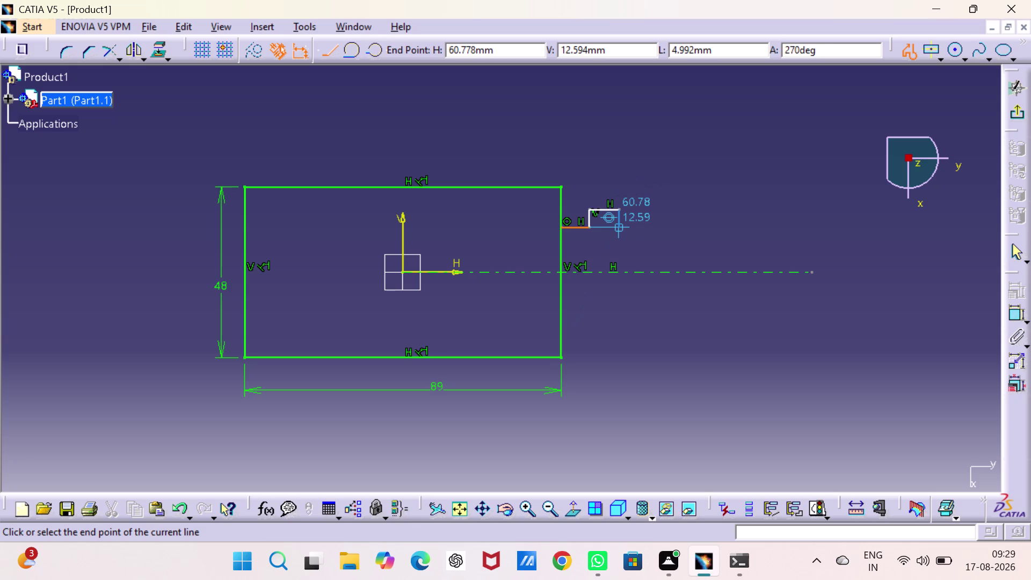
click(618, 226)
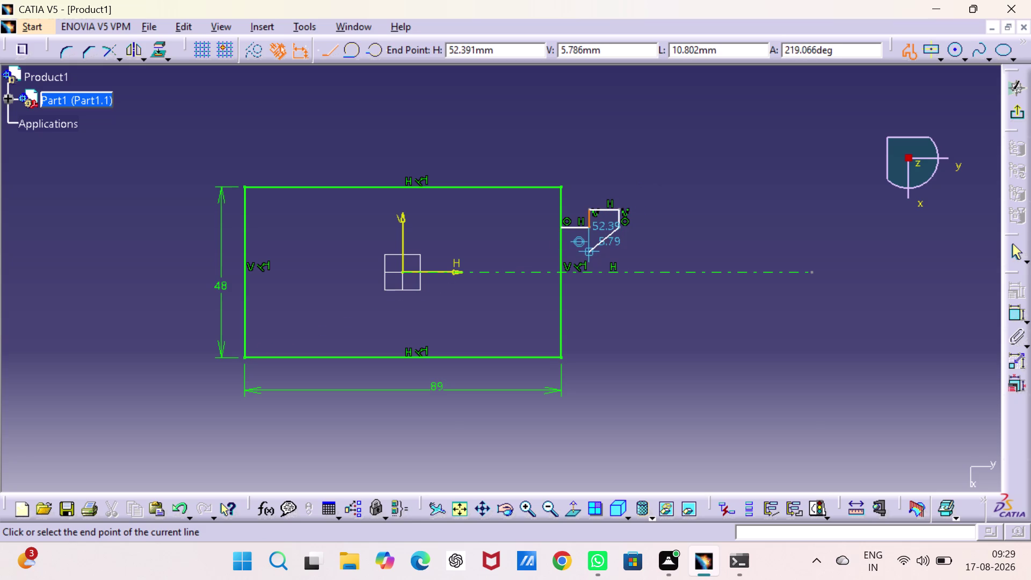
click(589, 250)
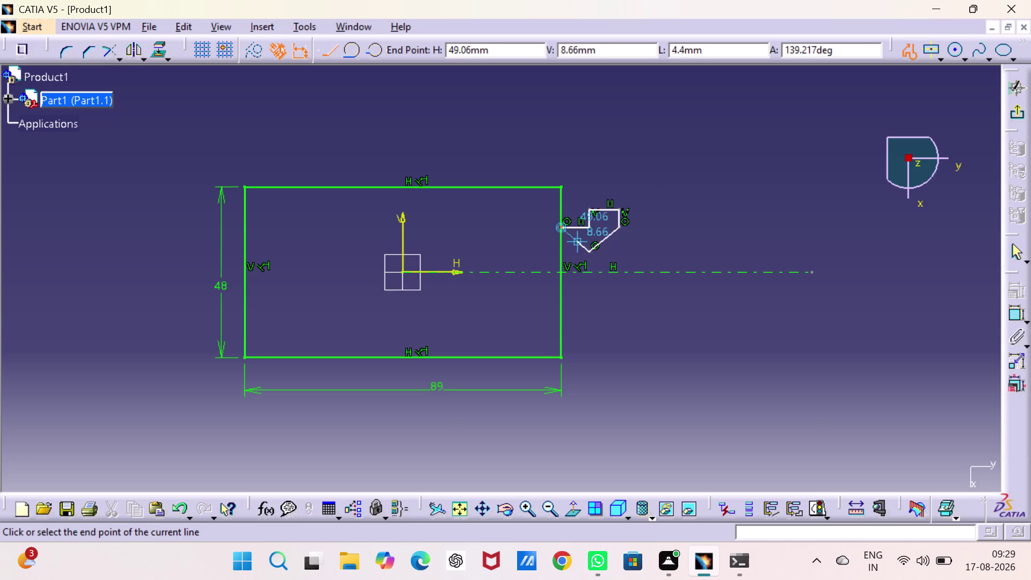
click(577, 252)
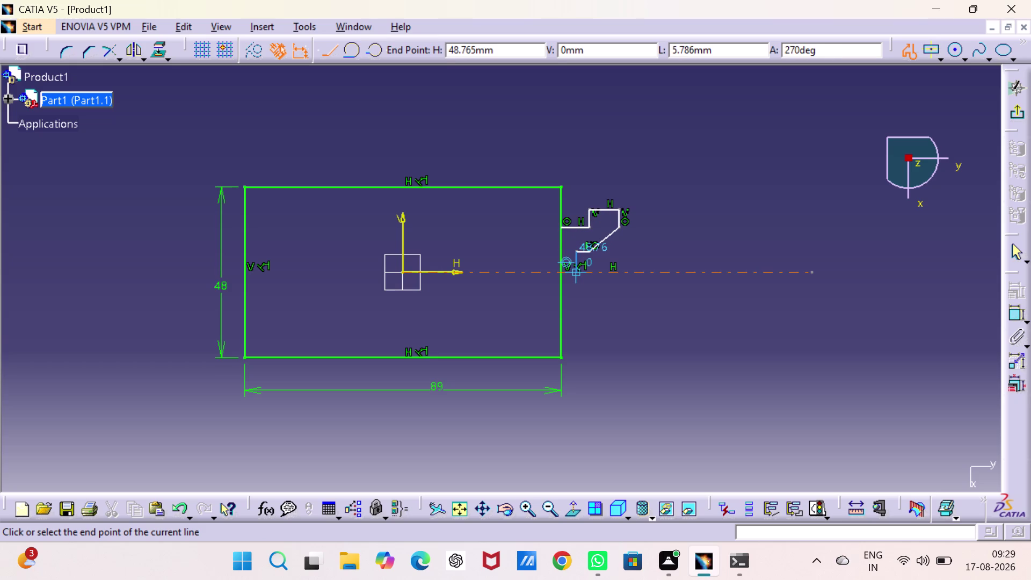
click(578, 269)
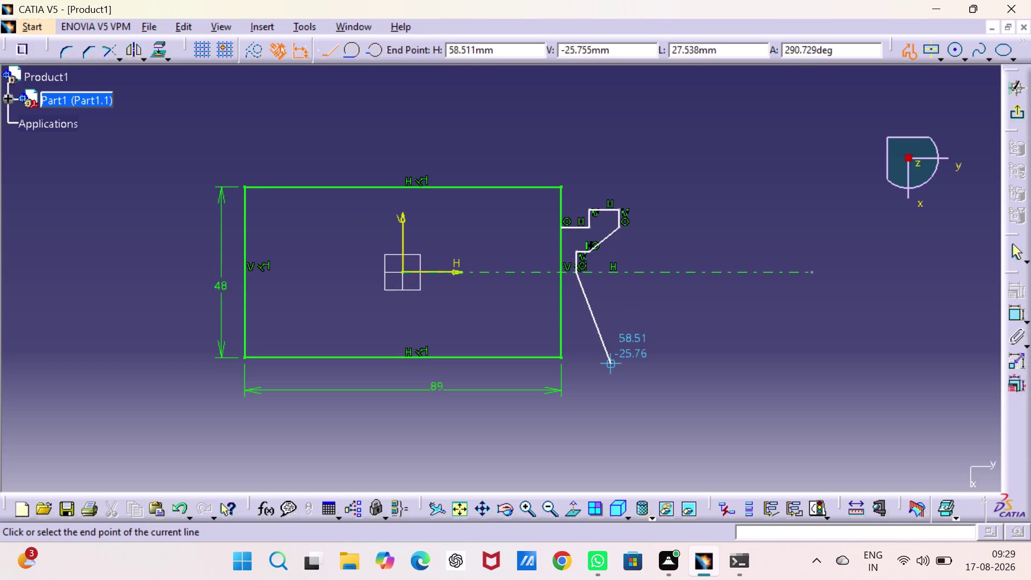
key(Escape)
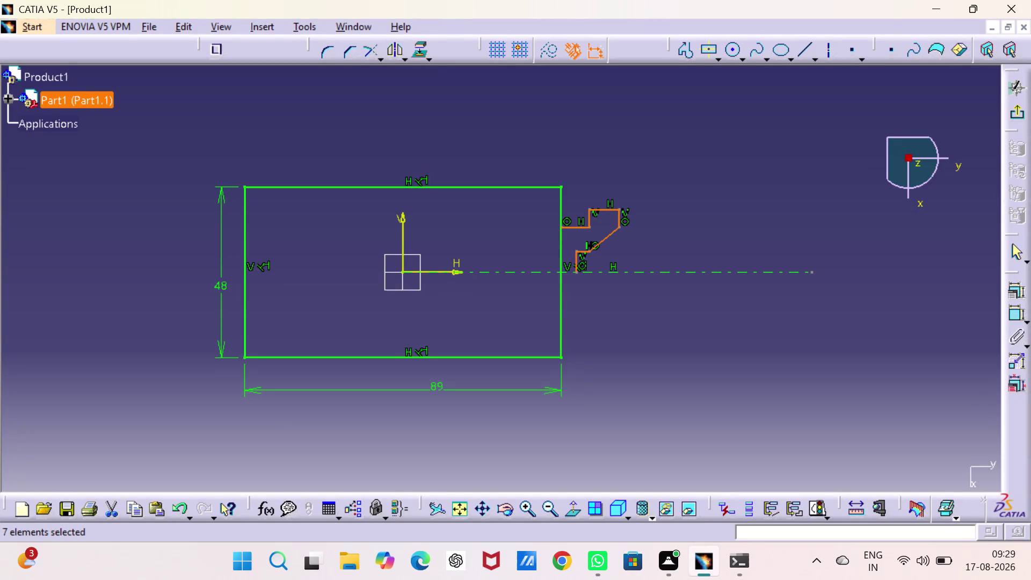
click(802, 197)
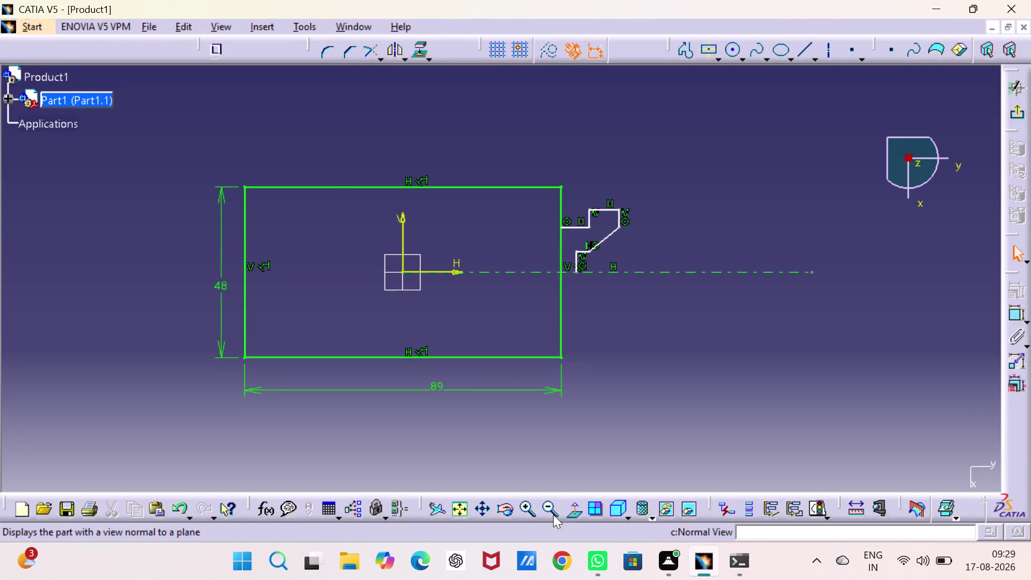
click(524, 509)
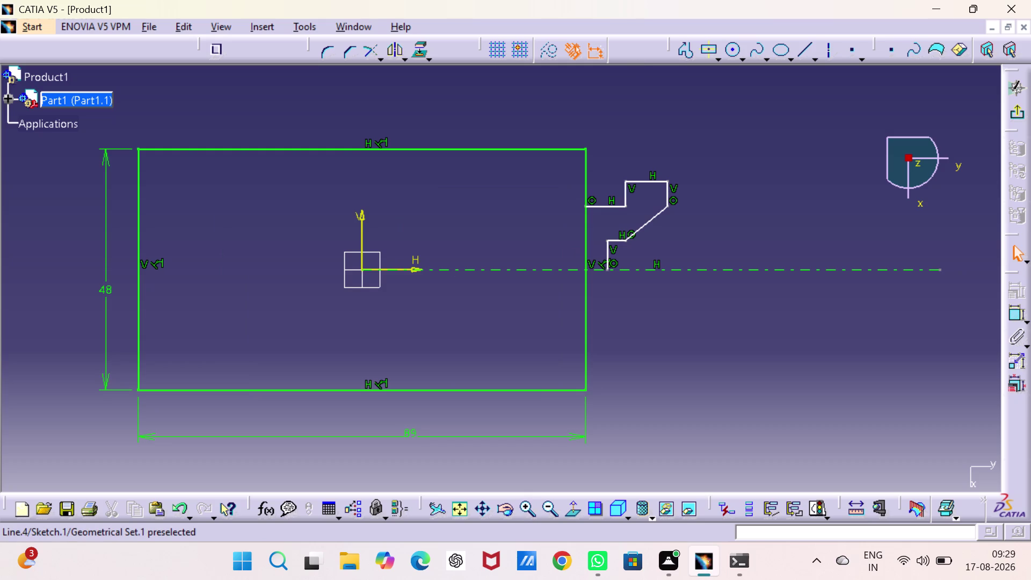
click(1013, 312)
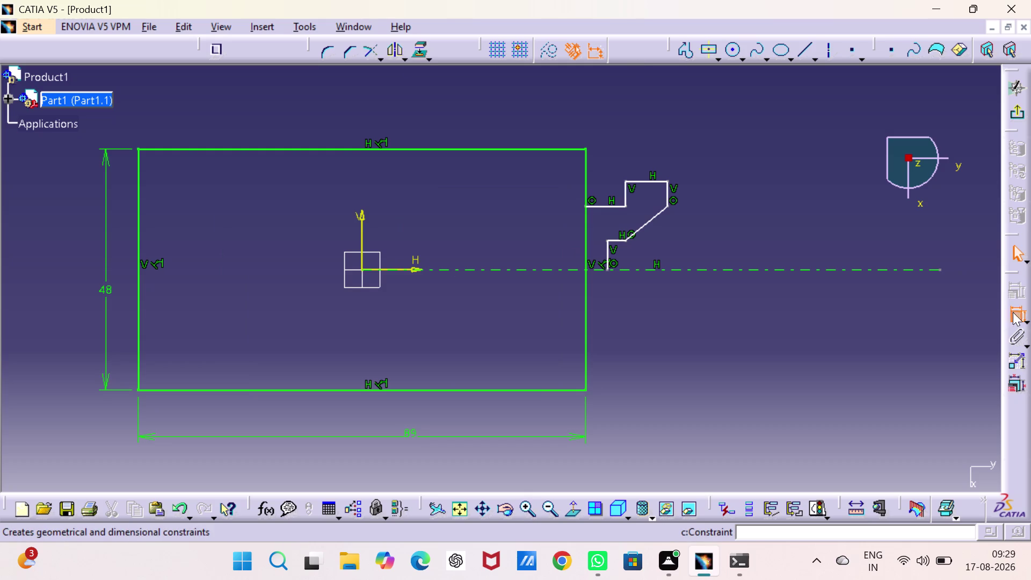
double_click(1013, 312)
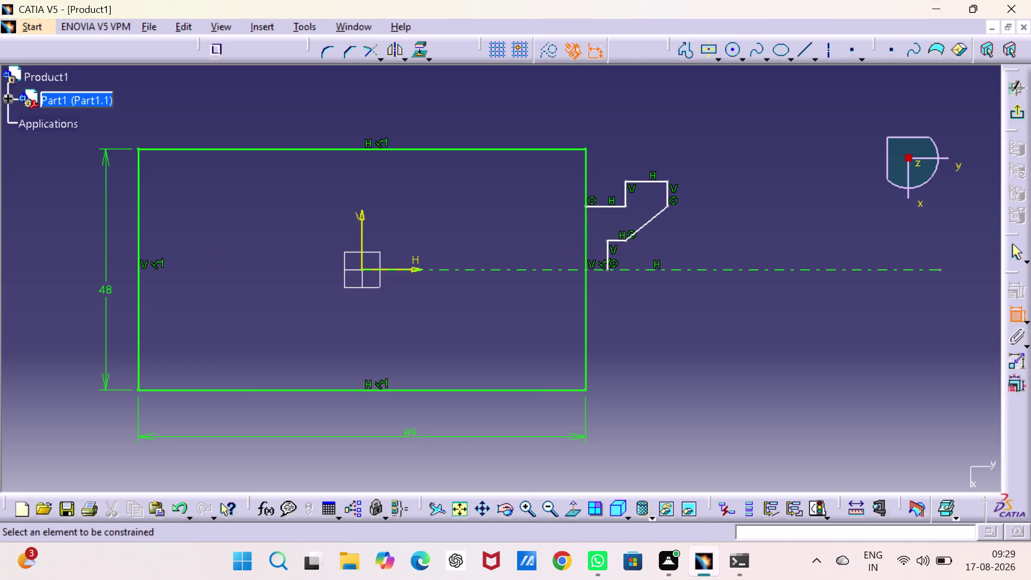
click(570, 148)
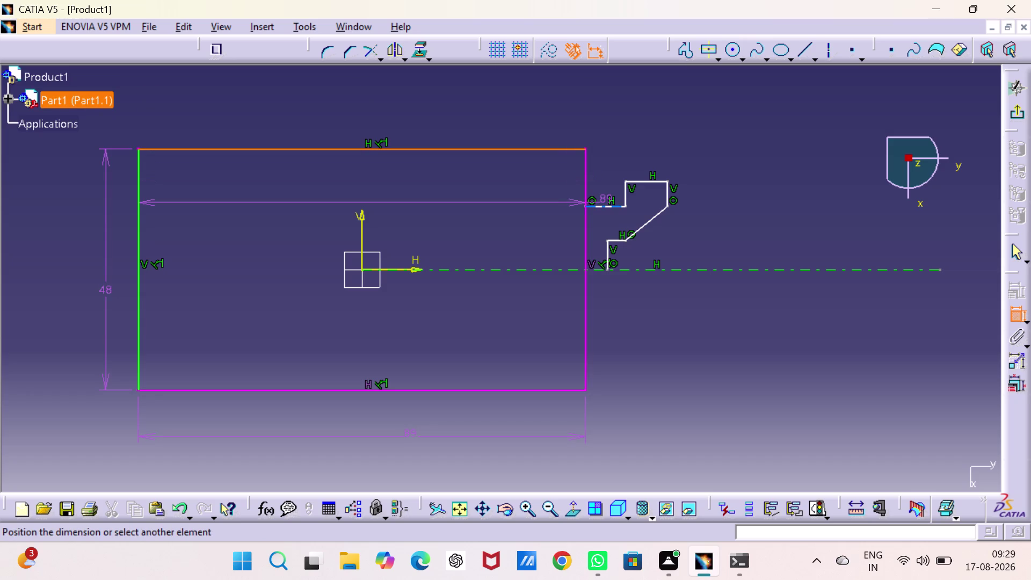
click(625, 191)
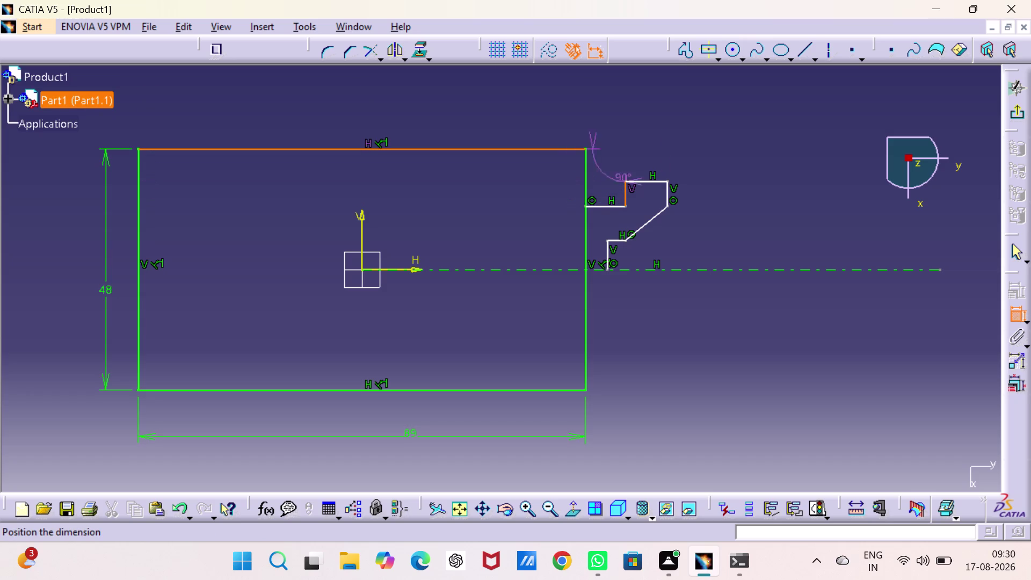
key(Escape)
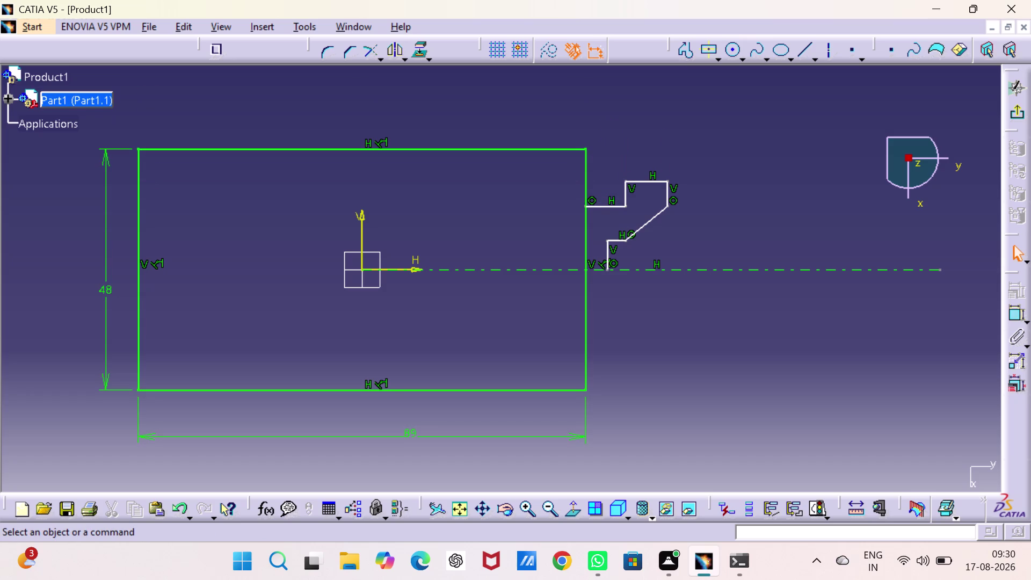
Dimension the tab's gap from the block's right edge as 5 mm.
double_click(1016, 312)
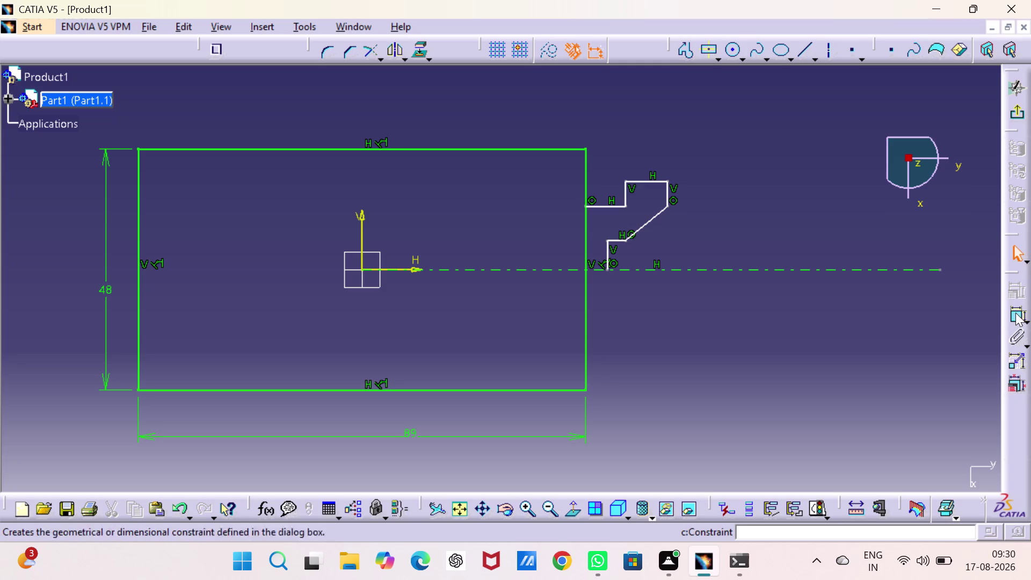
click(613, 208)
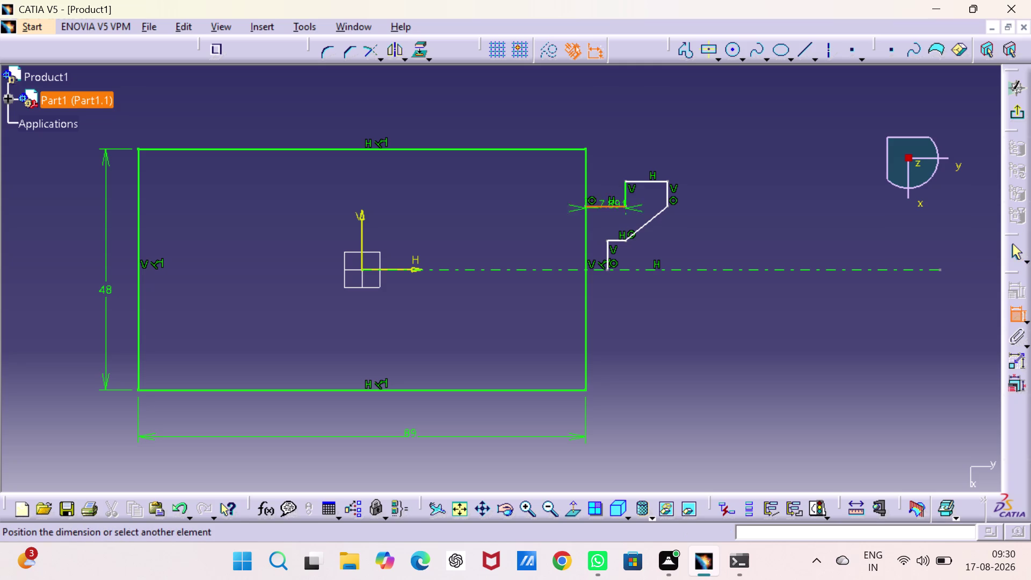
click(602, 97)
double_click(601, 91)
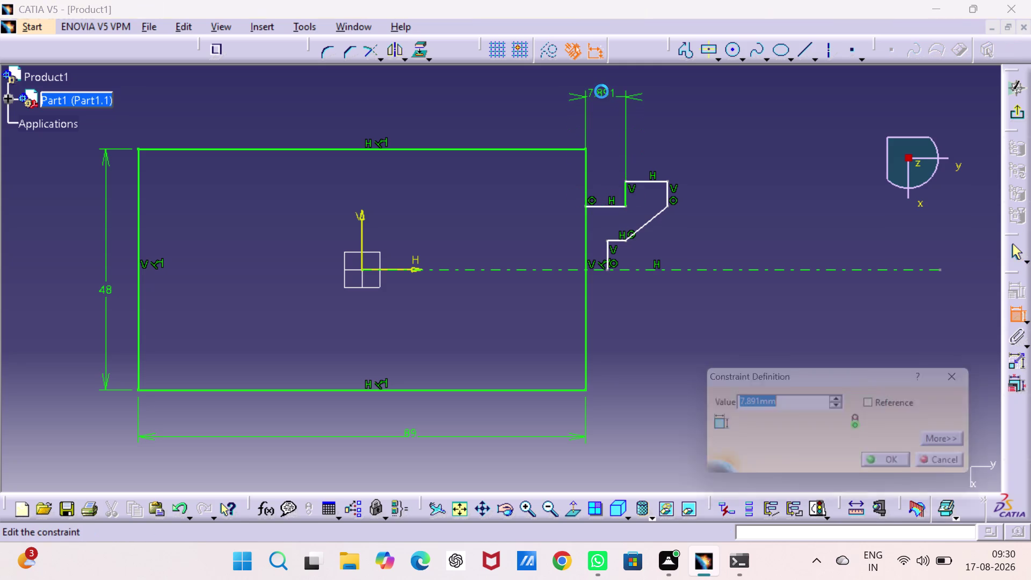
key(5)
key(Return)
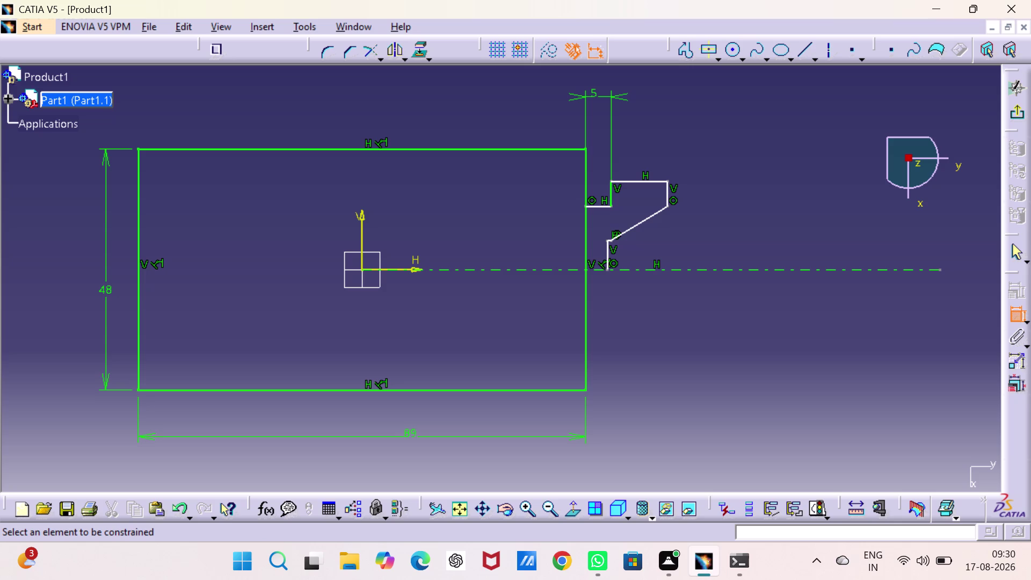
Dimension the tab's top width as 11 mm.
click(583, 159)
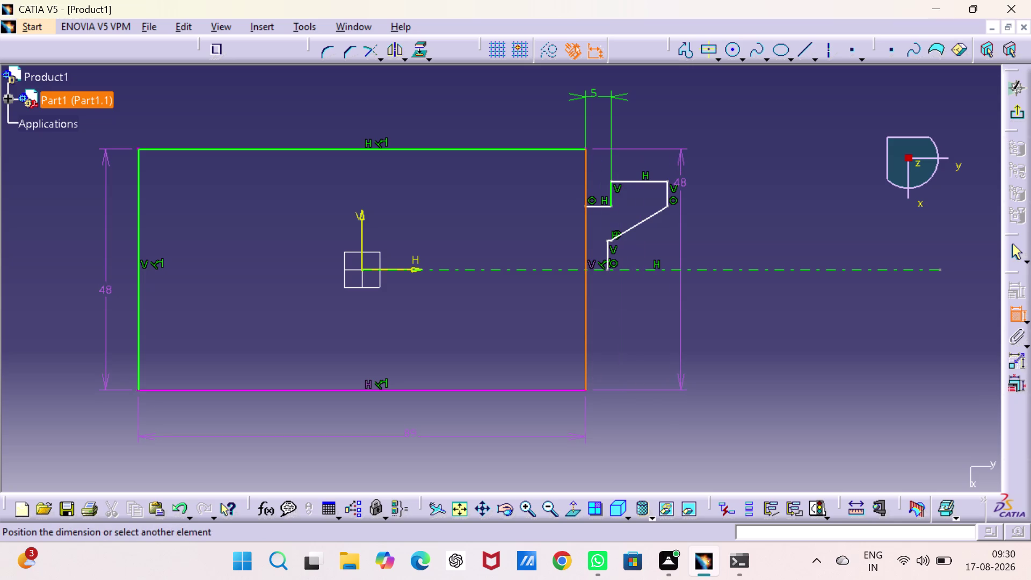
click(669, 185)
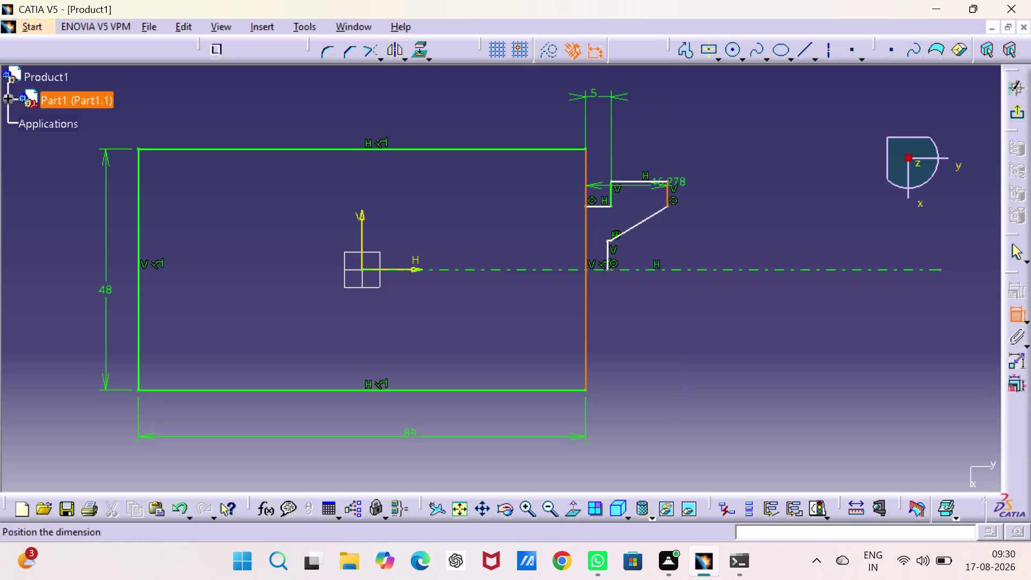
click(635, 122)
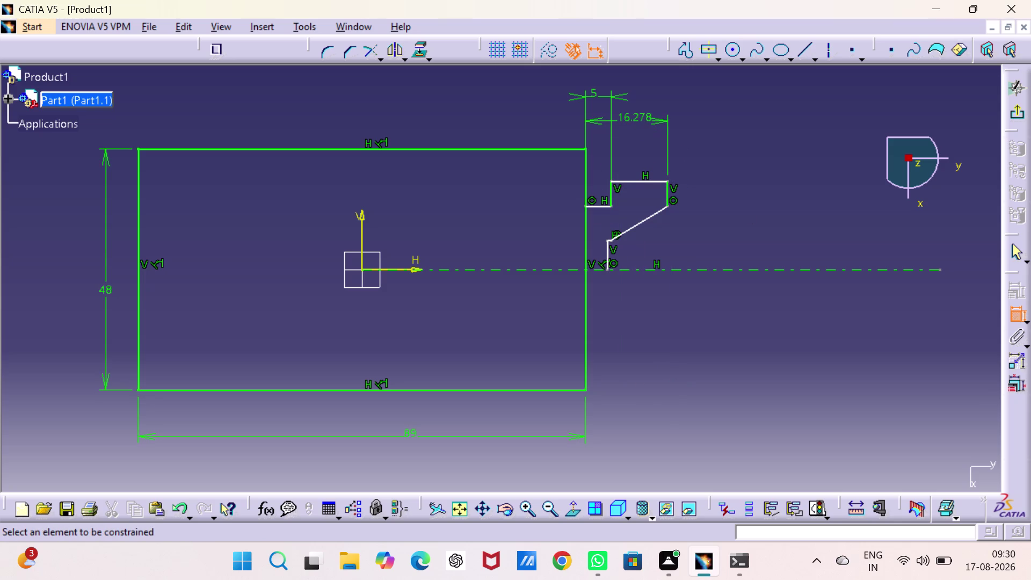
double_click(635, 120)
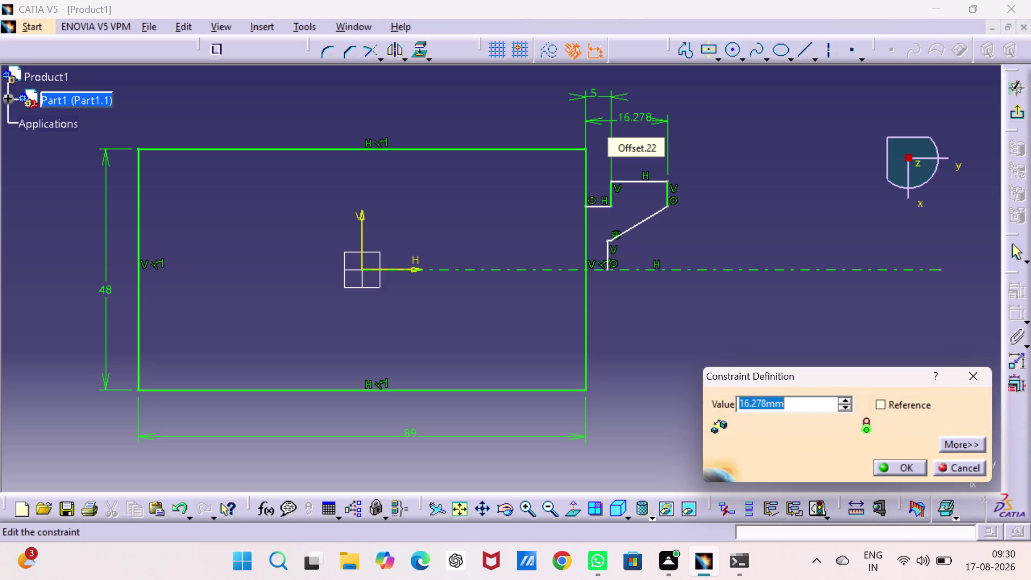
text(11)
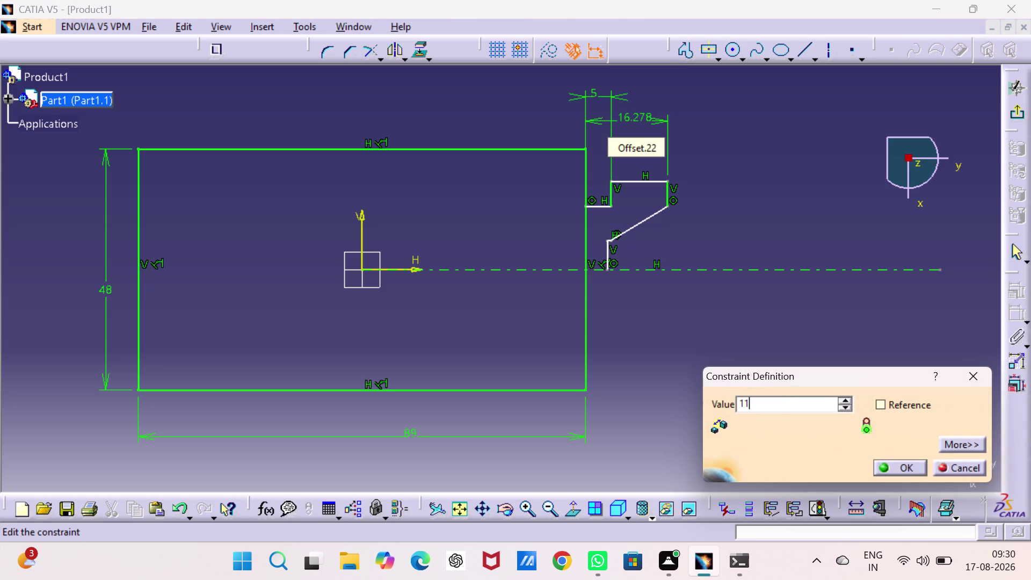
key(Return)
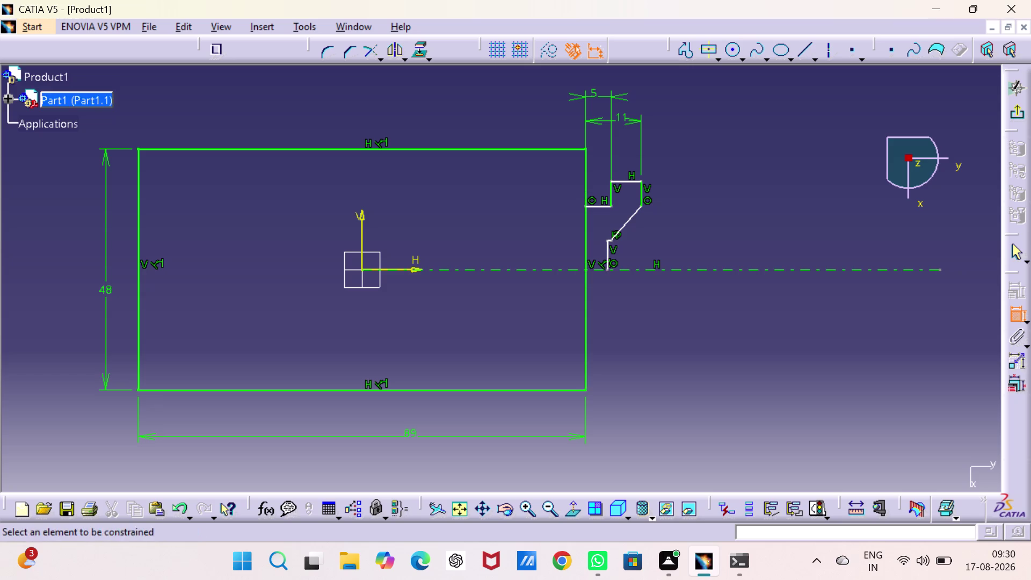
click(606, 257)
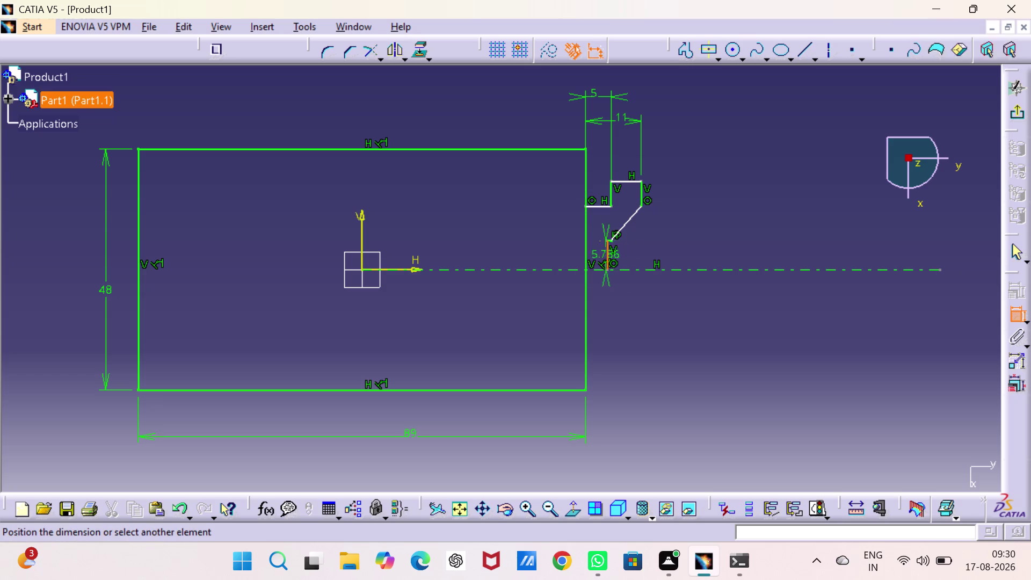
Set the short bottom vertical leg's length to 2 mm.
click(746, 256)
double_click(747, 255)
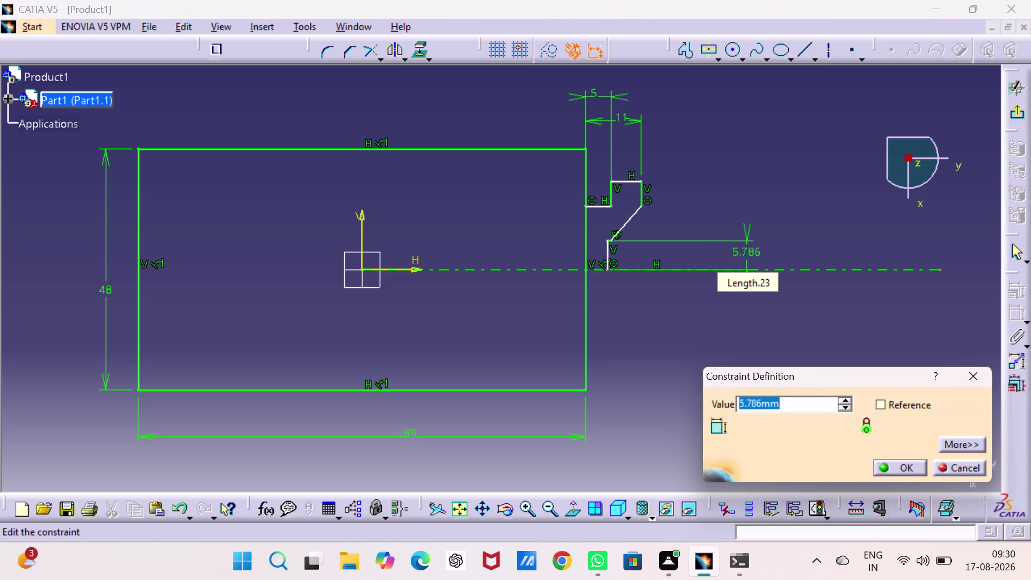
key(2)
key(Return)
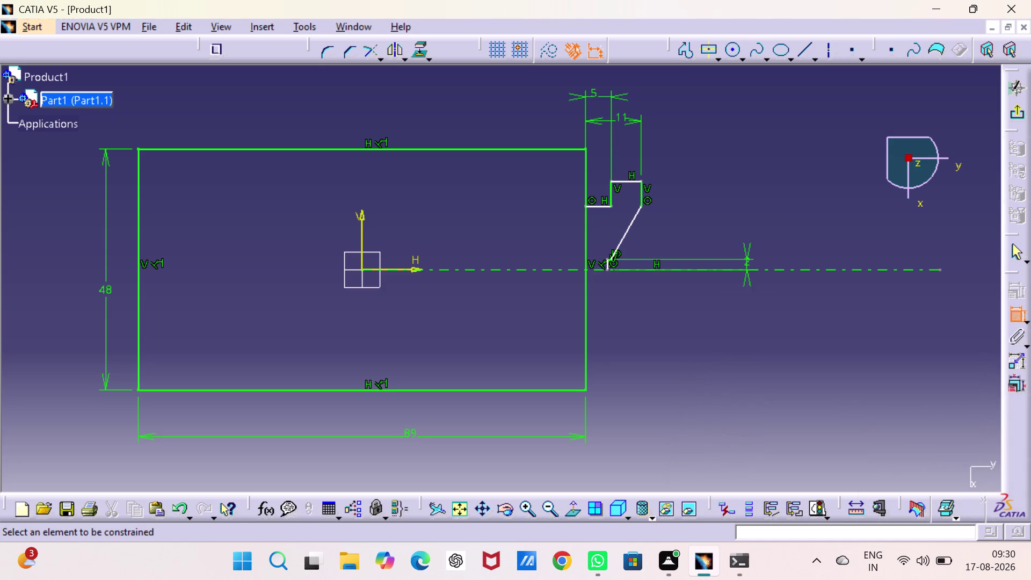
key(Escape)
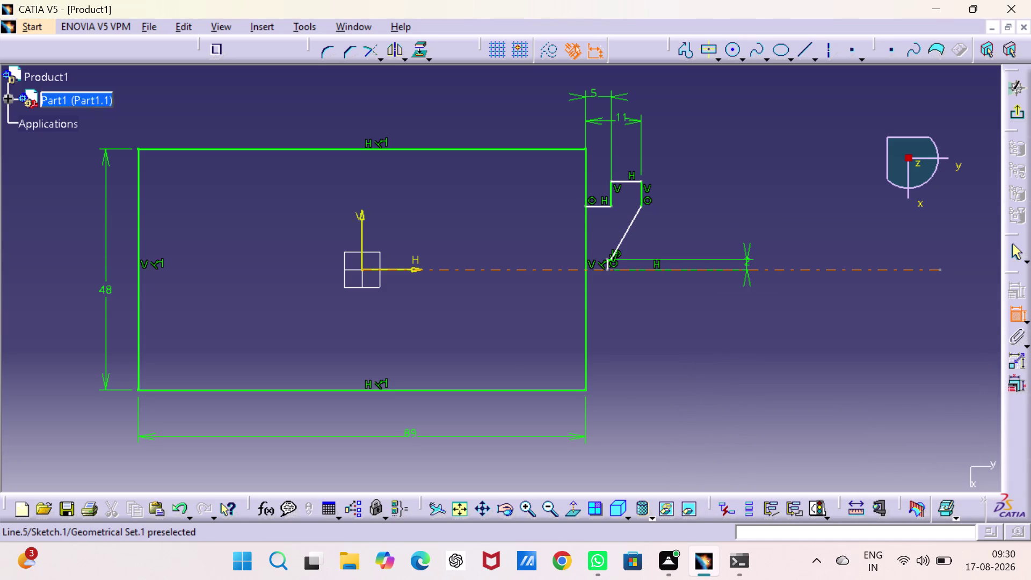
key(Escape)
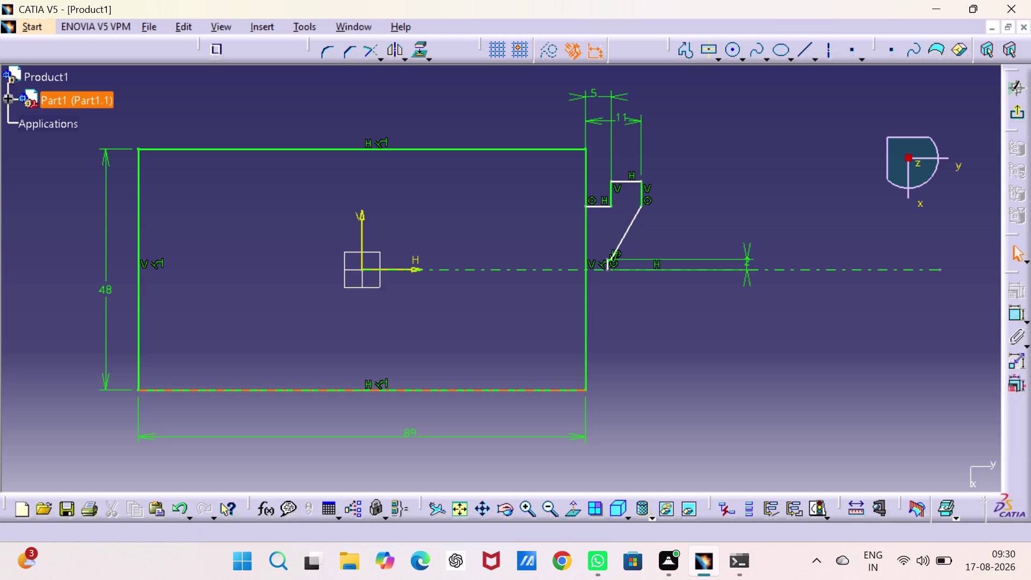
click(528, 507)
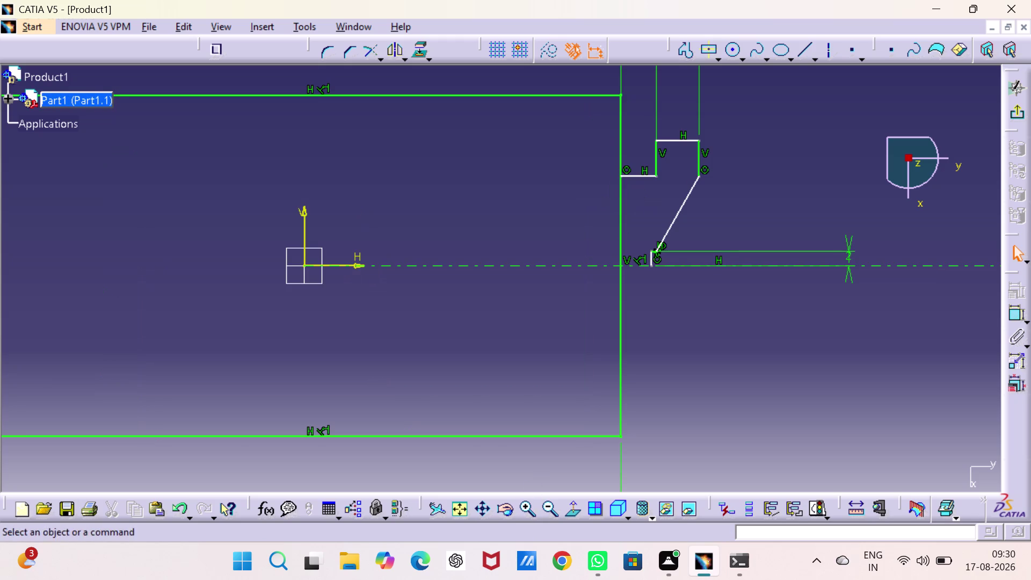
Delete the short bottom leg, then select the stub's end point and the block's right edge.
drag(649, 262, 636, 263)
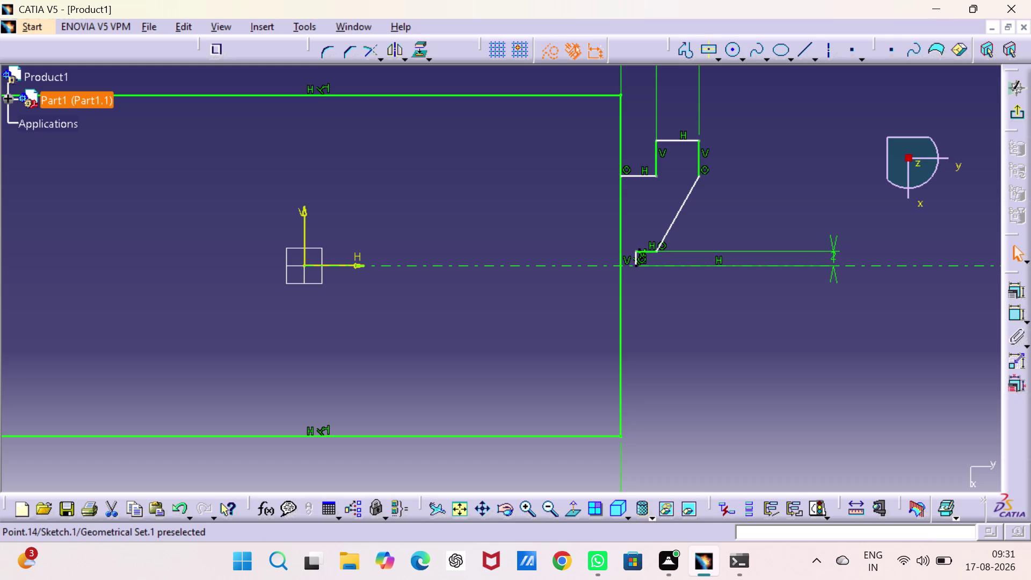
drag(636, 263, 633, 263)
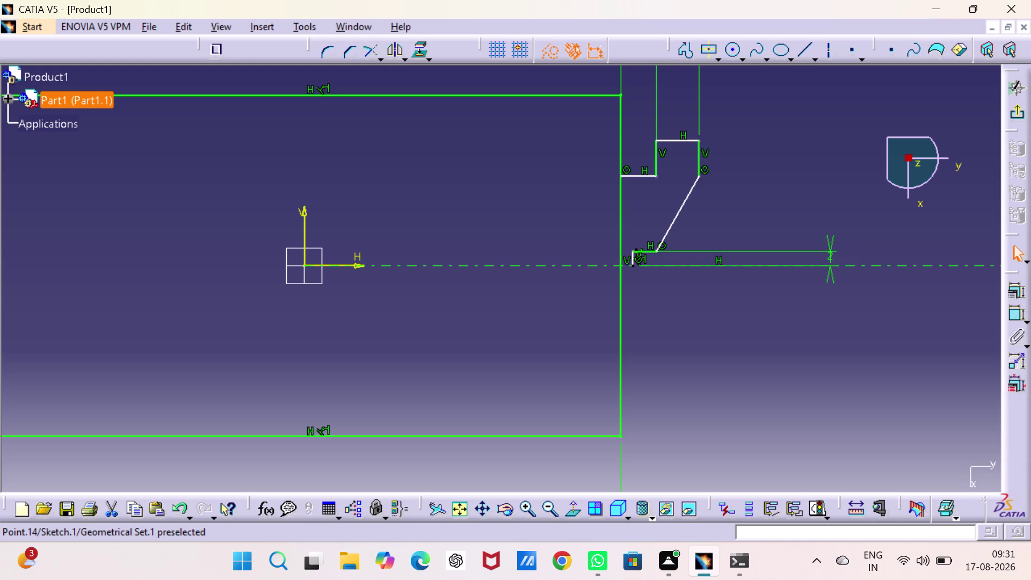
key(Escape)
key(Escape)
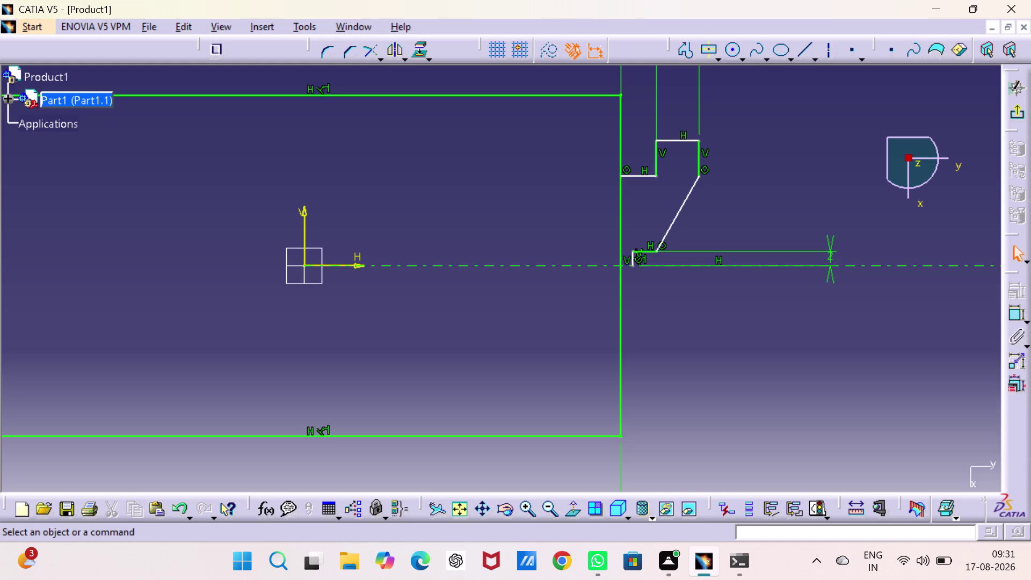
click(633, 261)
key(Escape)
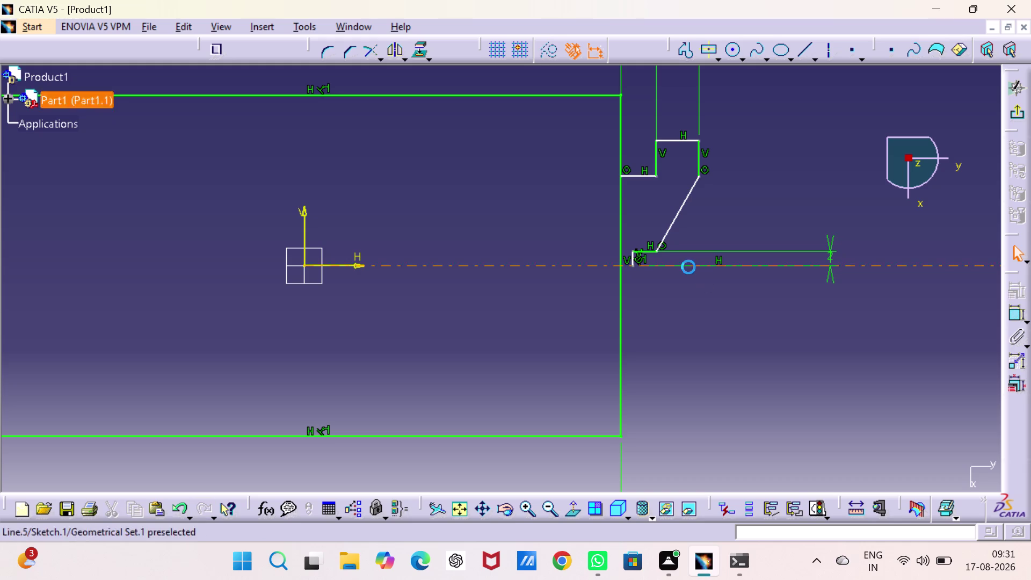
key(Escape)
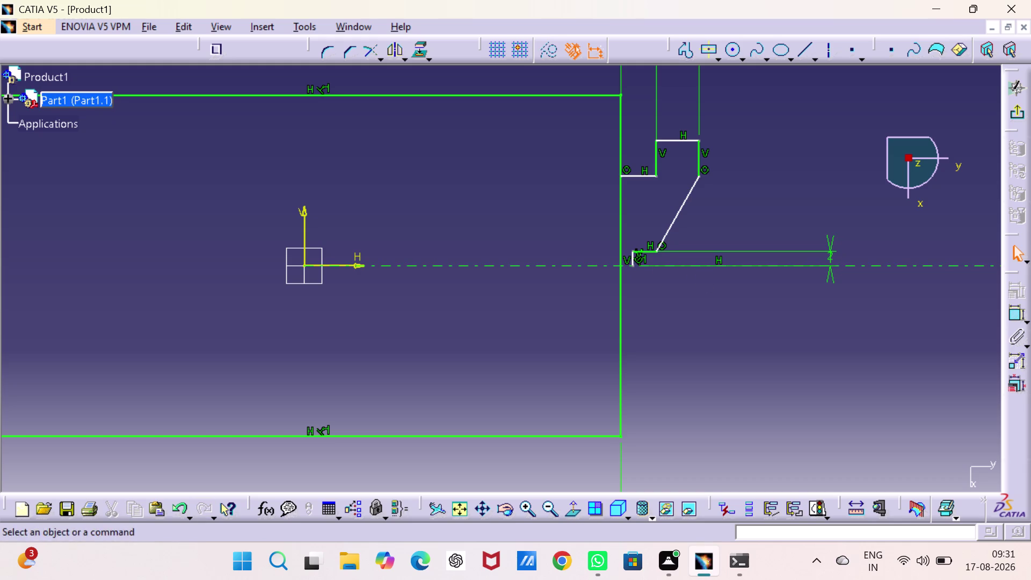
click(629, 255)
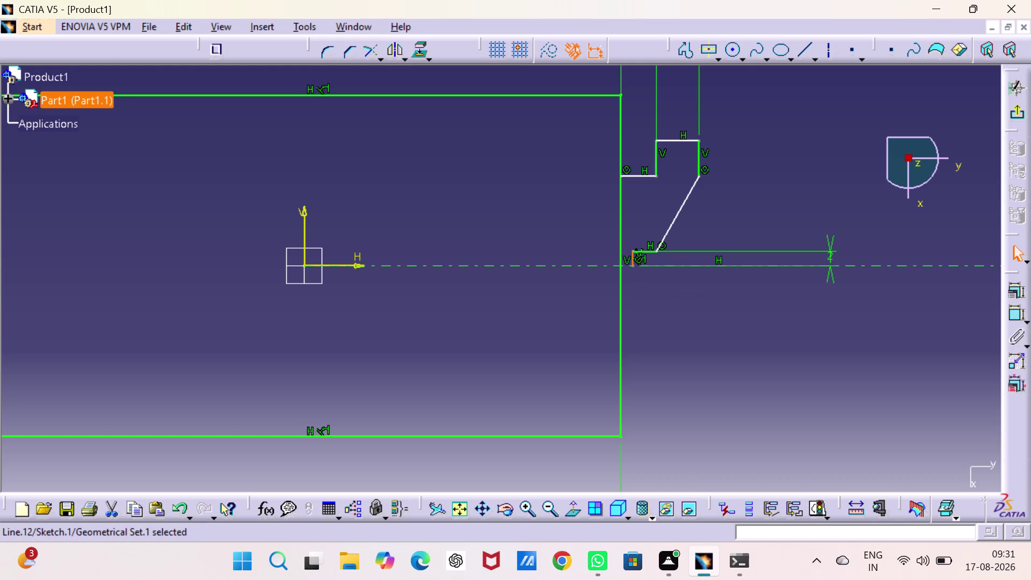
key(Delete)
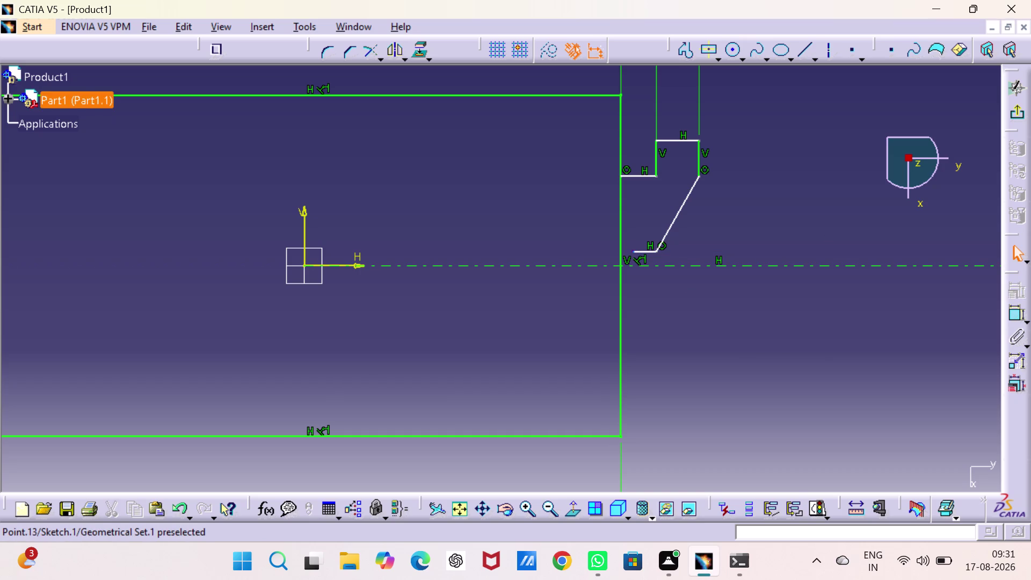
click(634, 250)
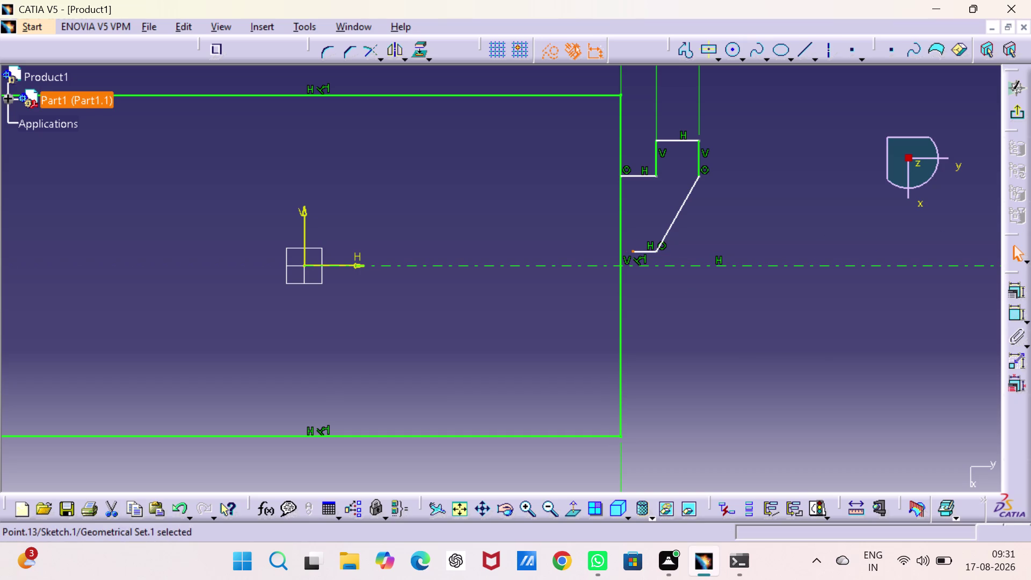
click(620, 252)
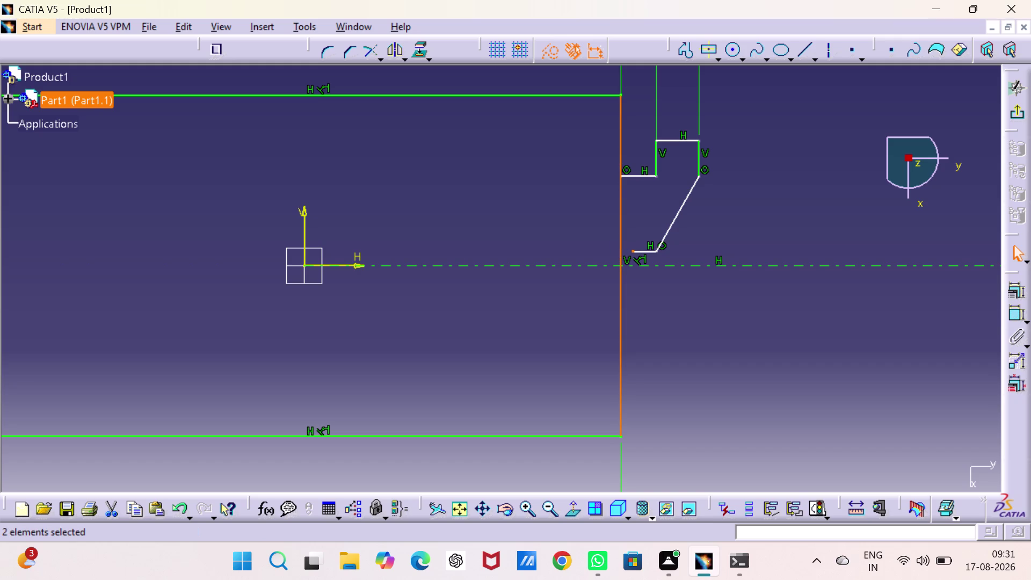
Make the bottom stub's end point coincident with the block's right edge.
click(1014, 285)
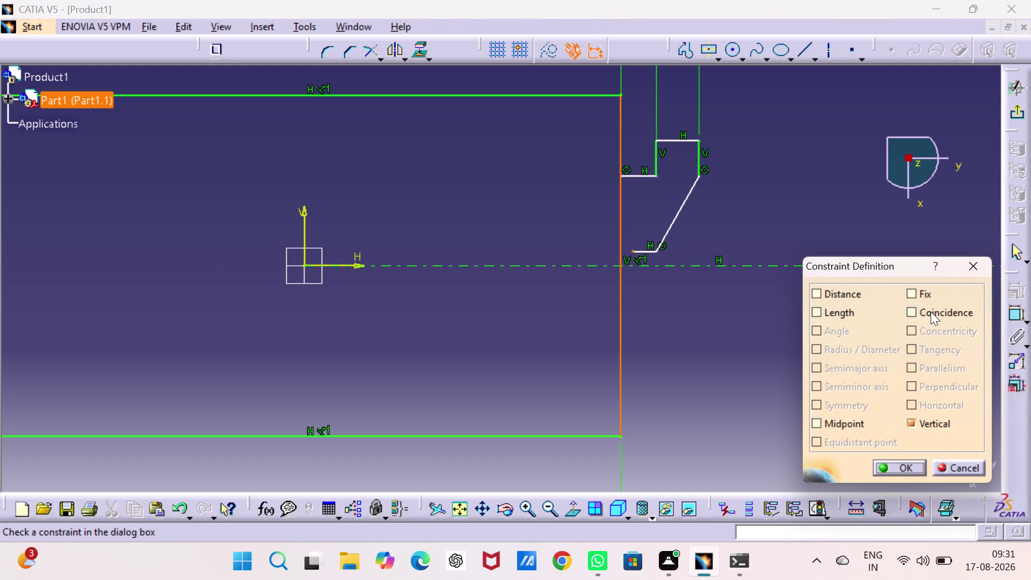
click(930, 312)
click(909, 465)
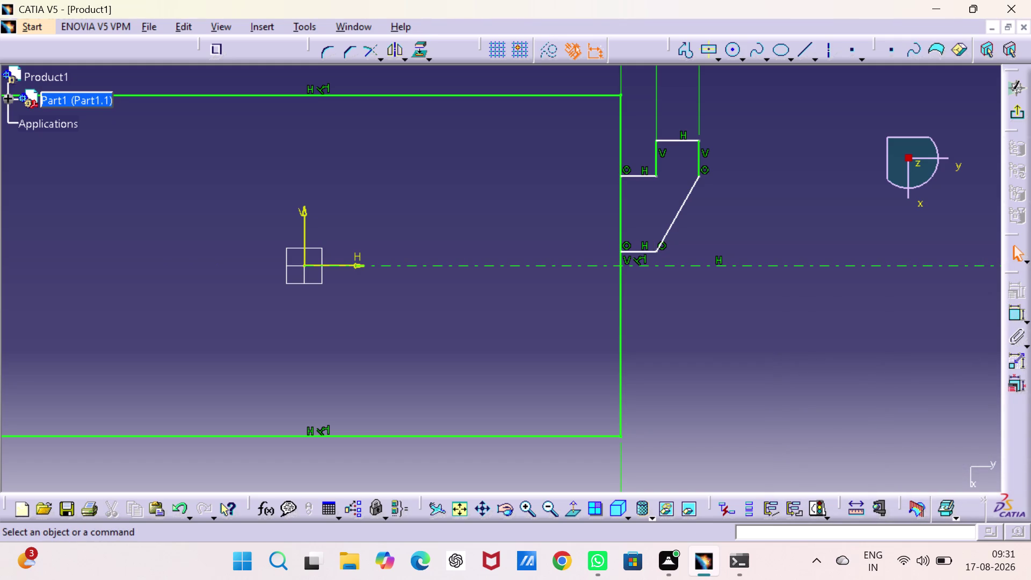
click(1014, 313)
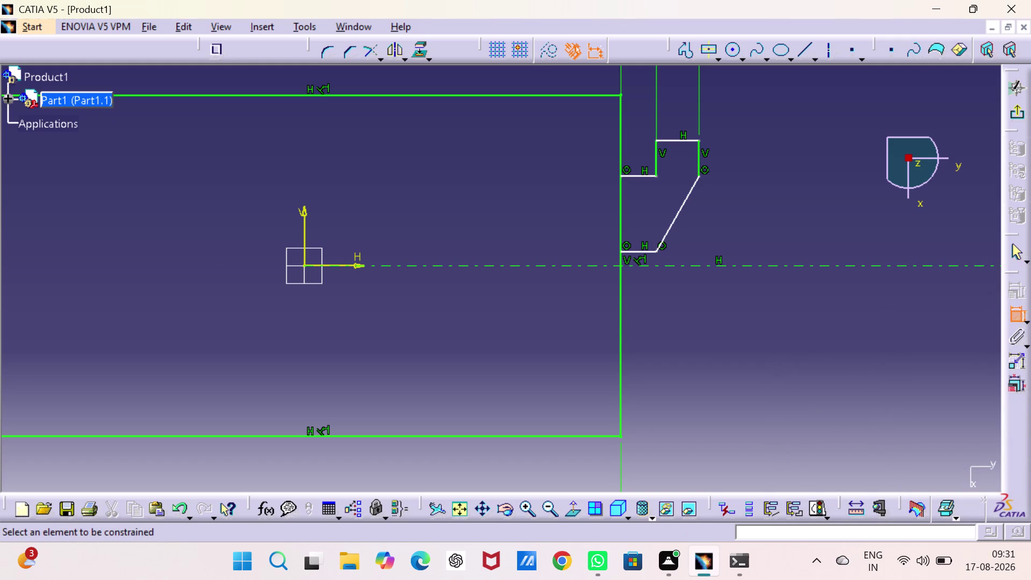
click(645, 251)
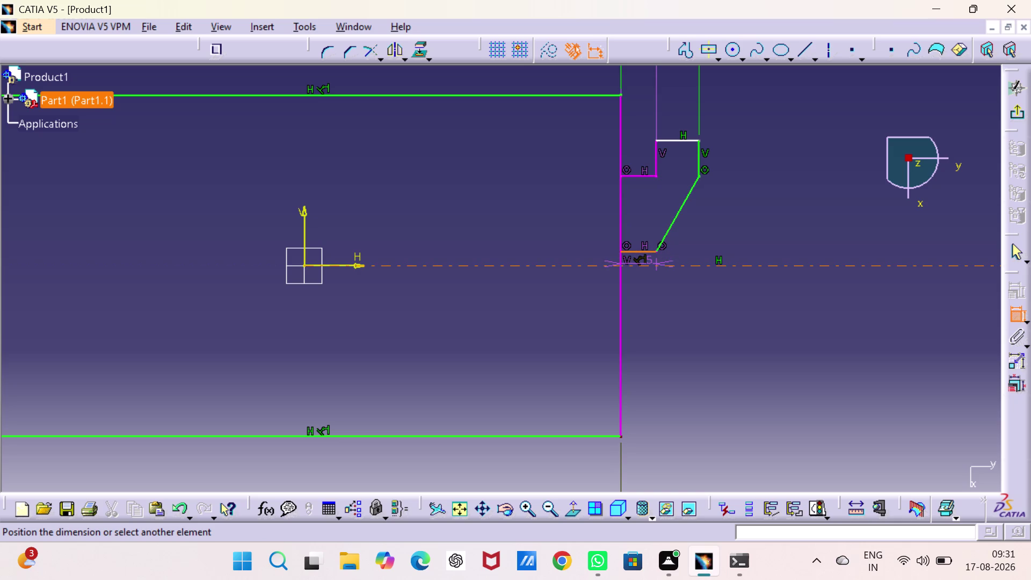
Place the bottom stub's height dimension.
click(650, 265)
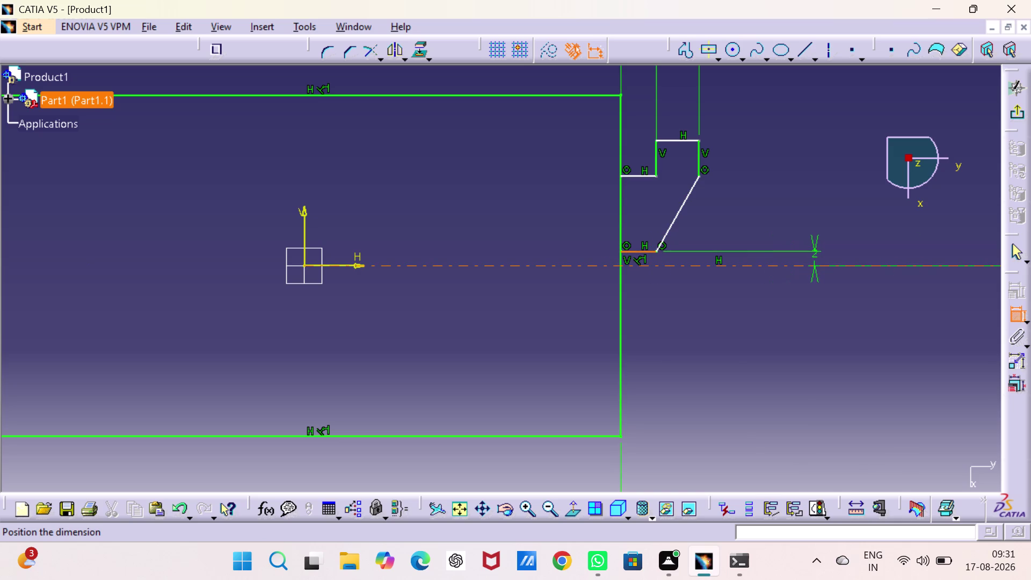
click(814, 260)
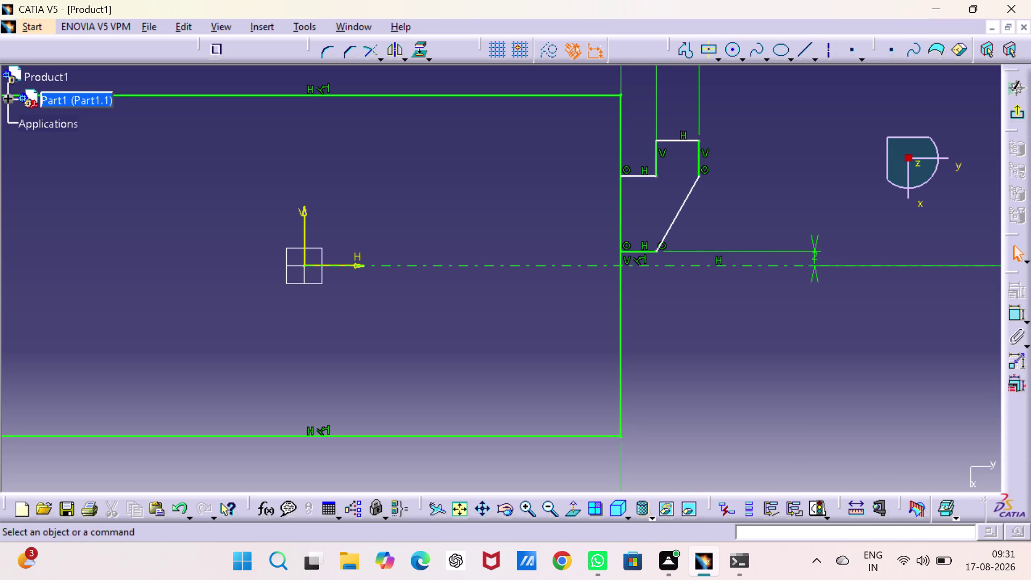
click(697, 157)
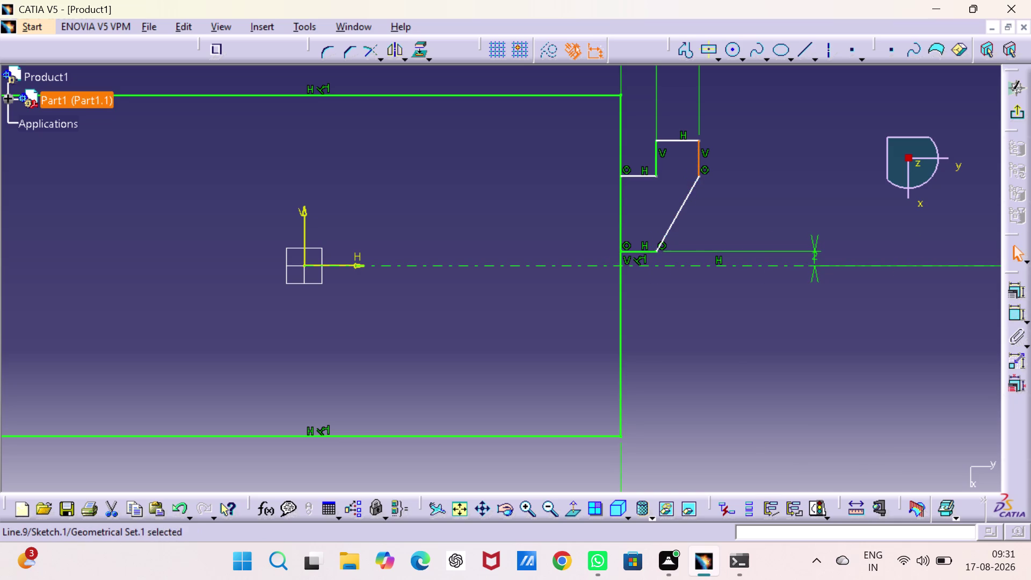
Restart the Constraint tool and select the slanted edge for a length dimension.
click(1016, 317)
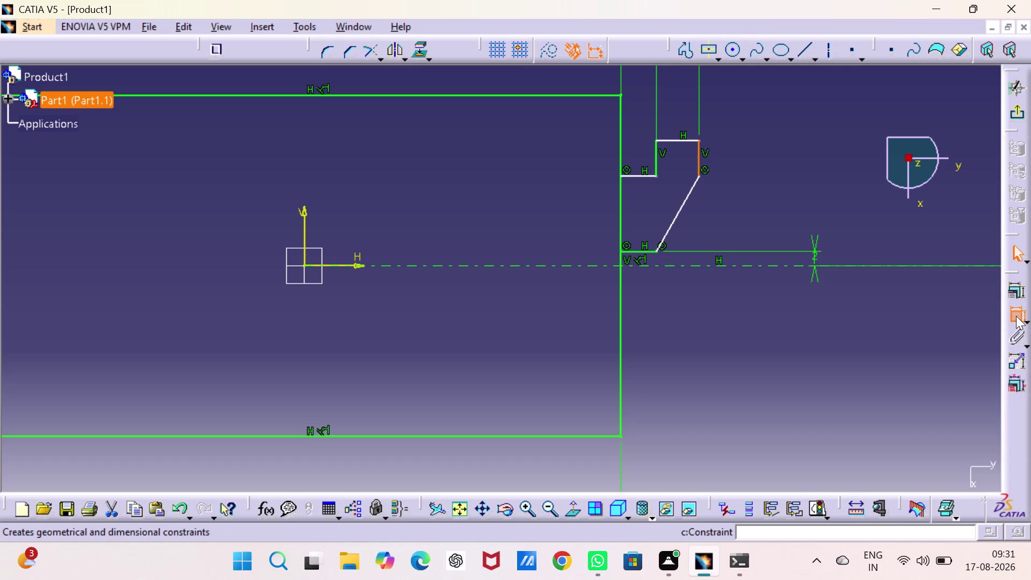
key(Escape)
key(Escape)
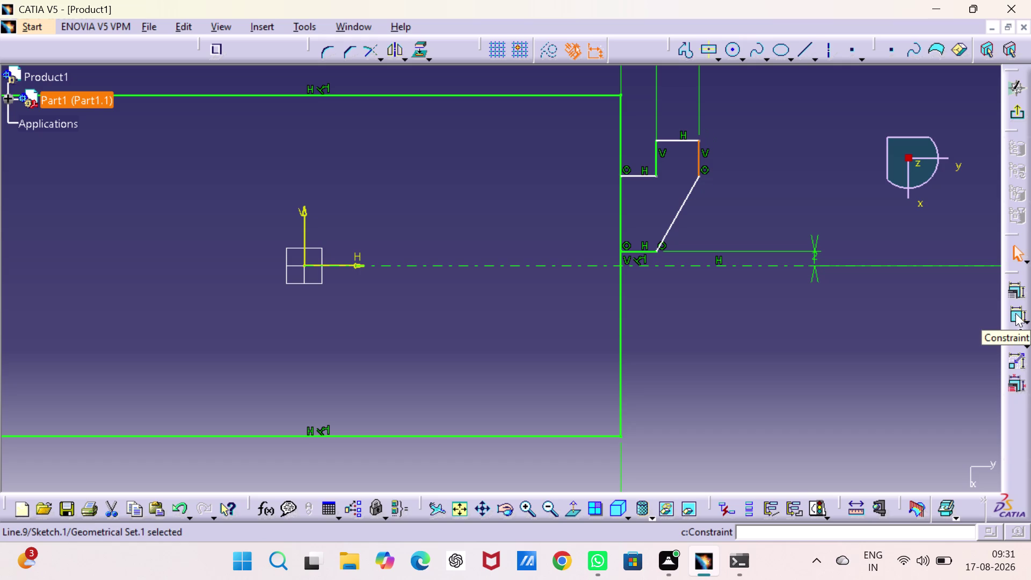
double_click(1016, 313)
key(Escape)
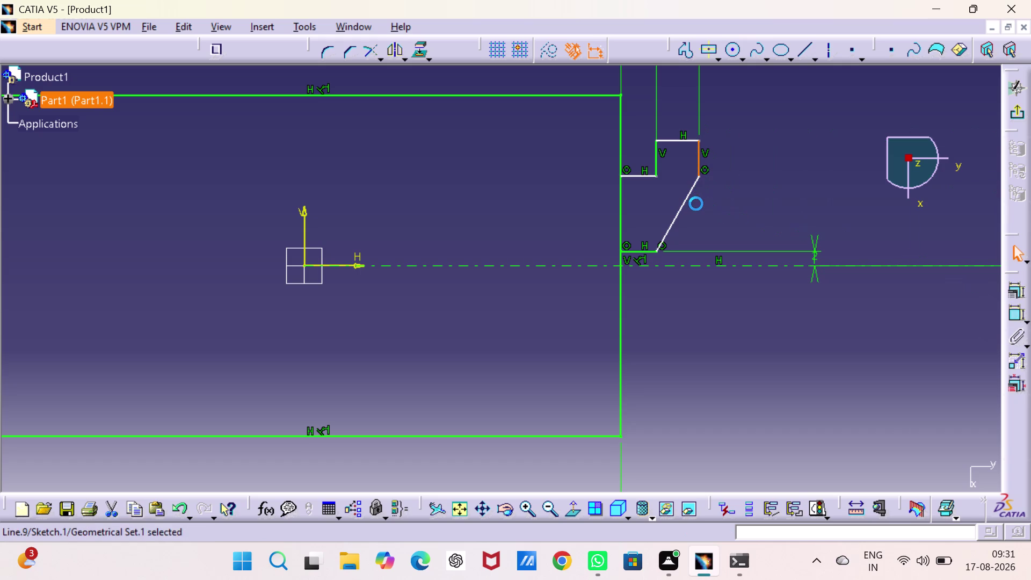
key(Escape)
key(Escape)
double_click(1011, 314)
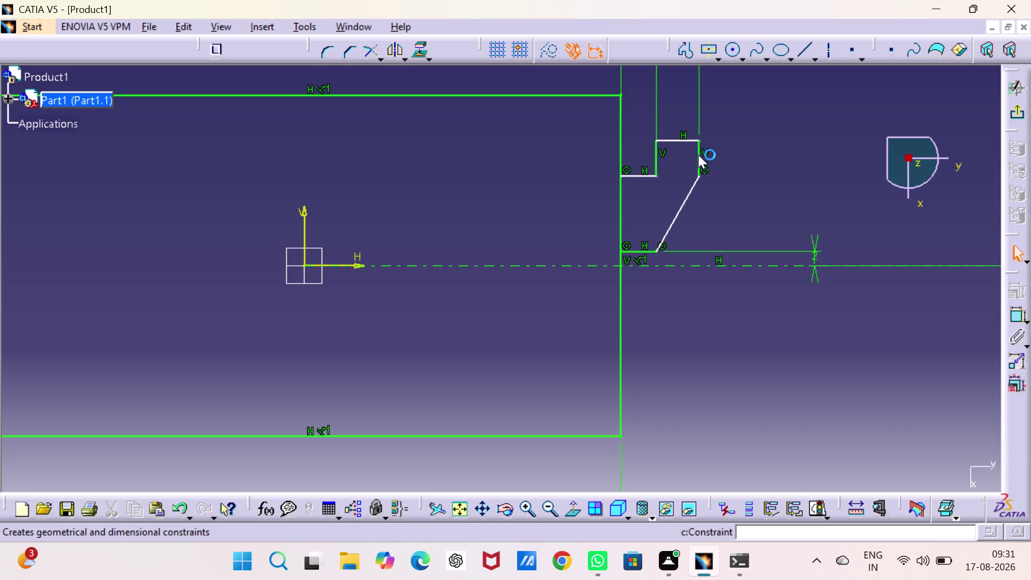
key(Escape)
double_click(1016, 312)
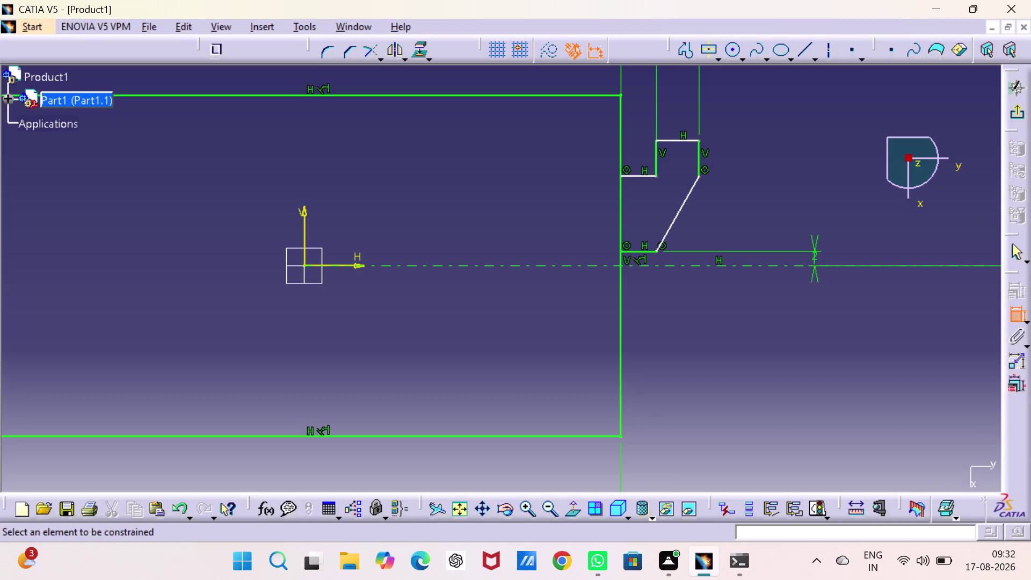
click(698, 153)
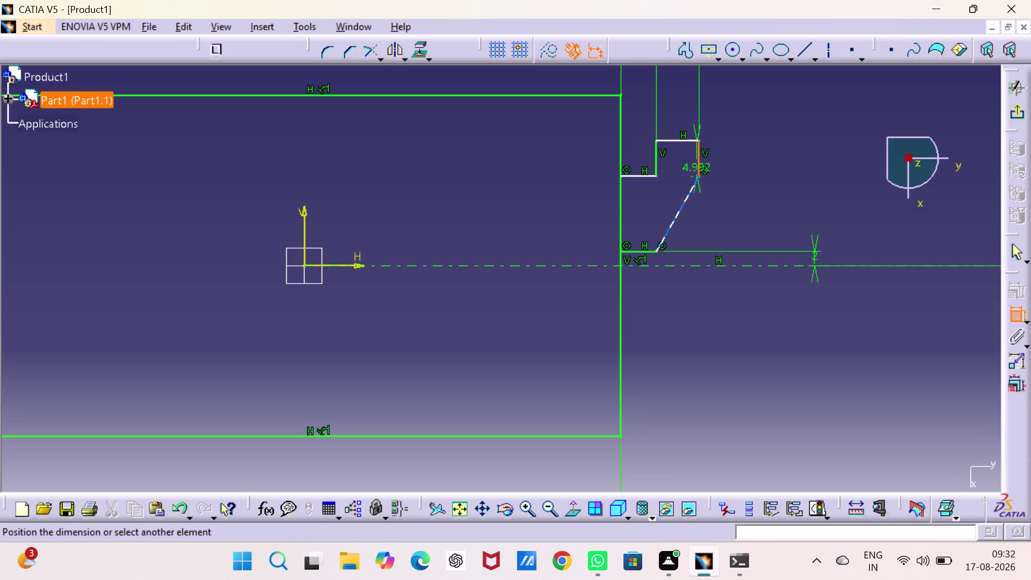
Dimension the angle between the slanted and vertical edges and set it to 135°.
click(685, 195)
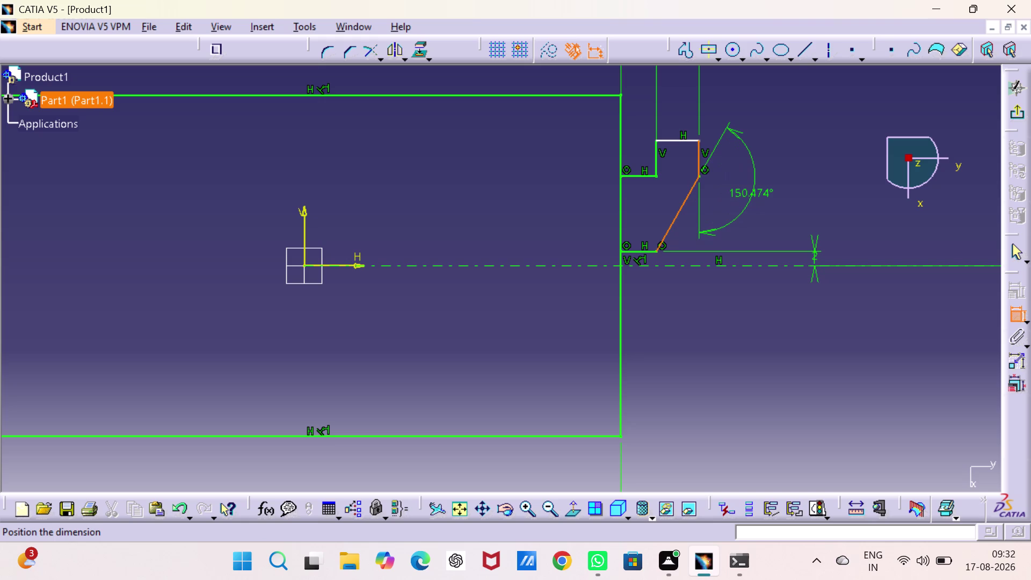
click(750, 197)
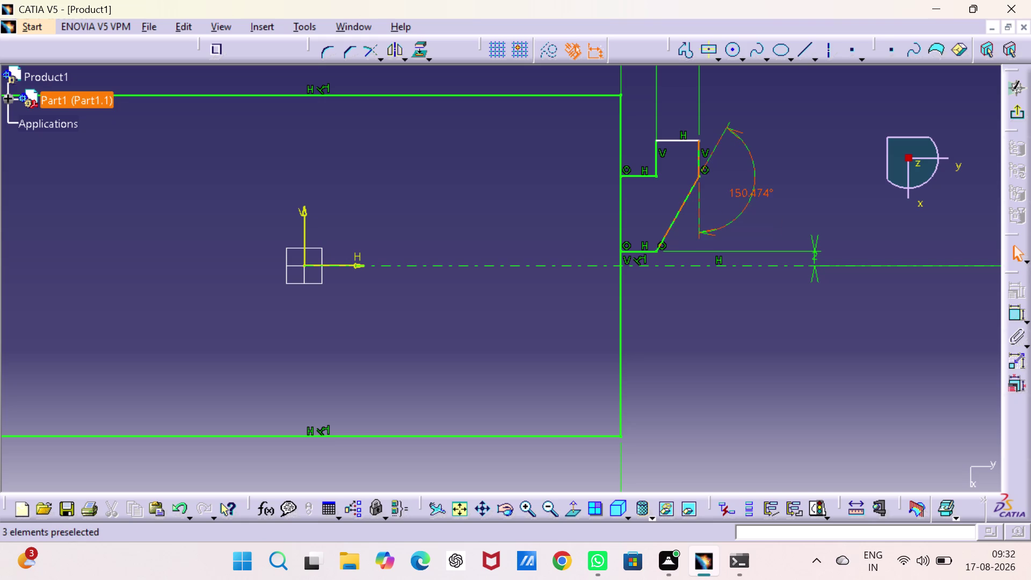
double_click(746, 193)
key(1)
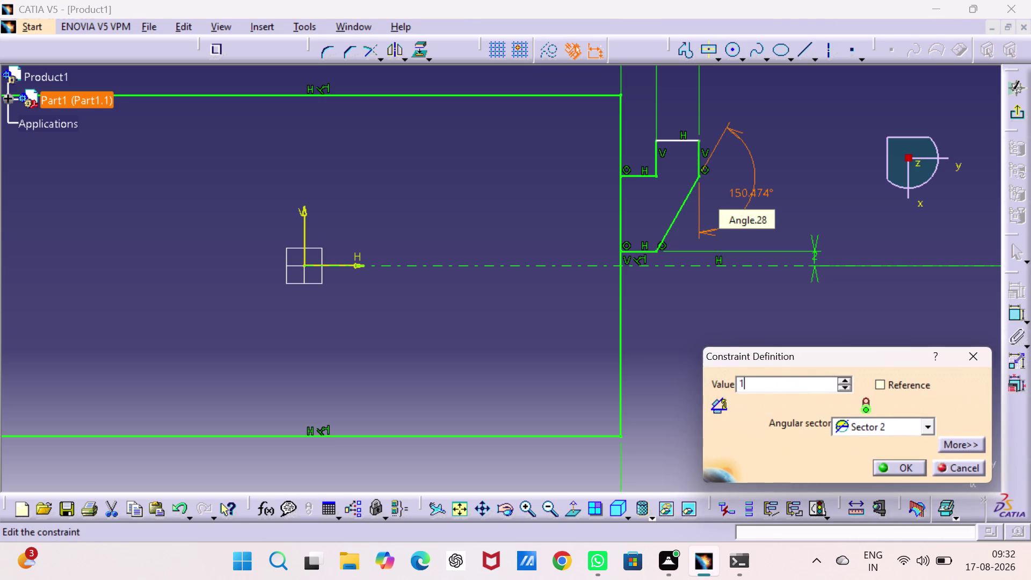
key(3)
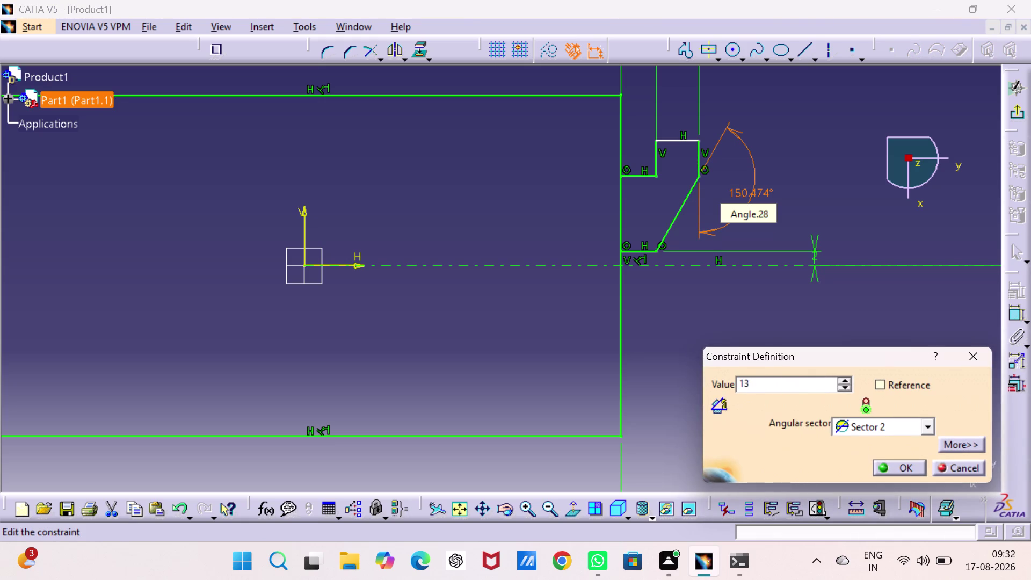
key(5)
key(Return)
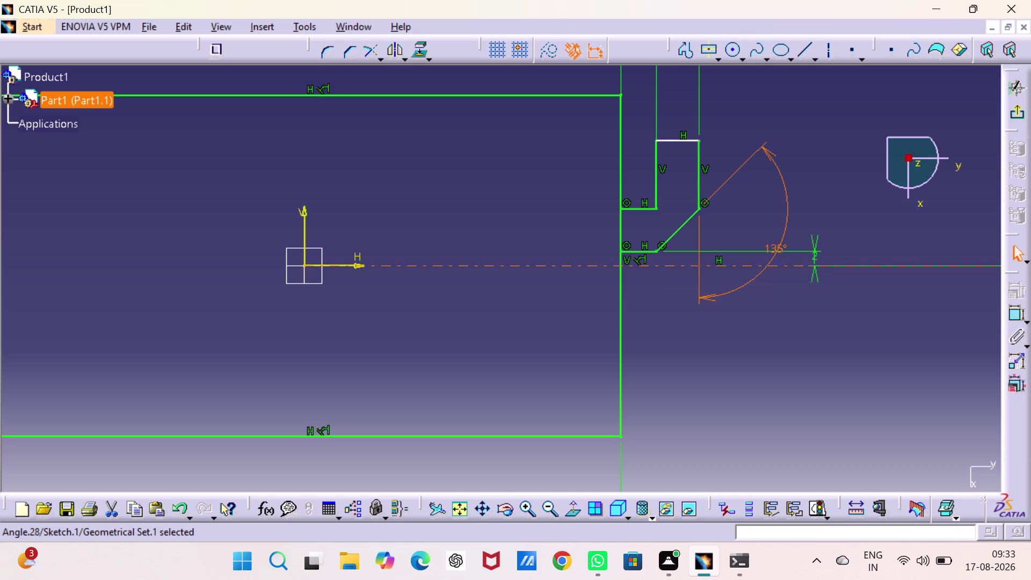
Dimension the tab's top edge from the horizontal axis and set it to 16.5 mm.
click(688, 265)
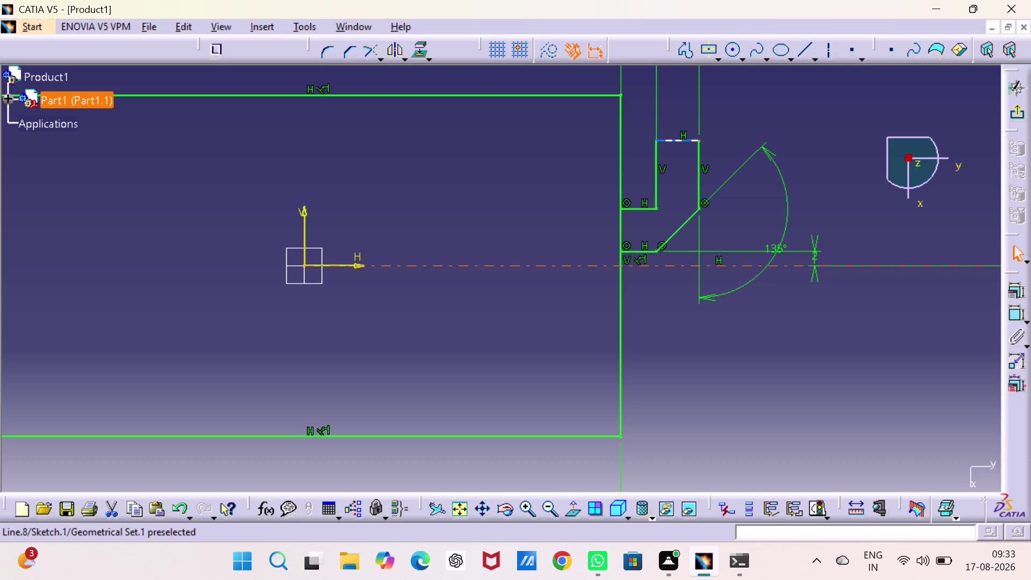
click(895, 218)
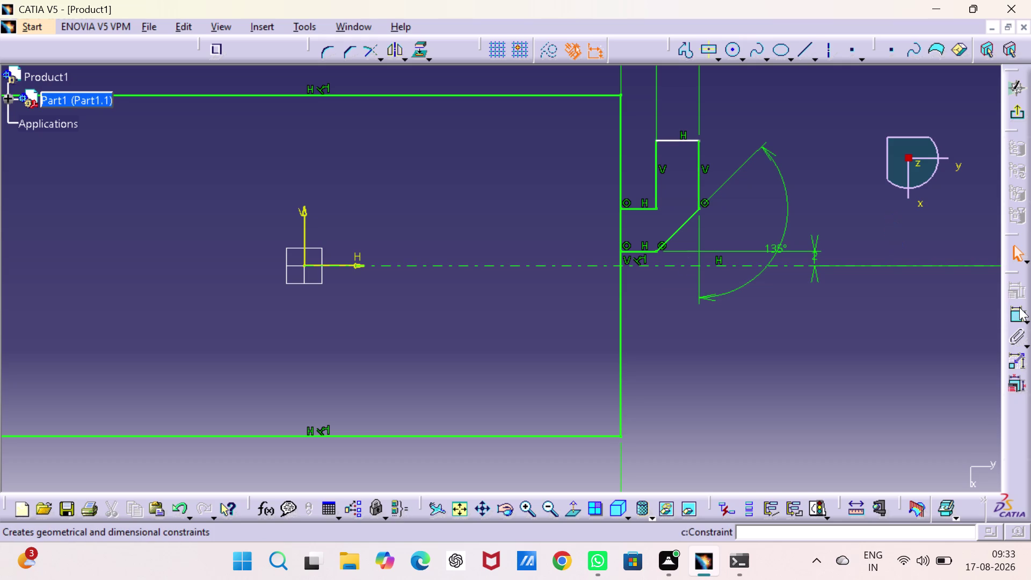
click(1013, 311)
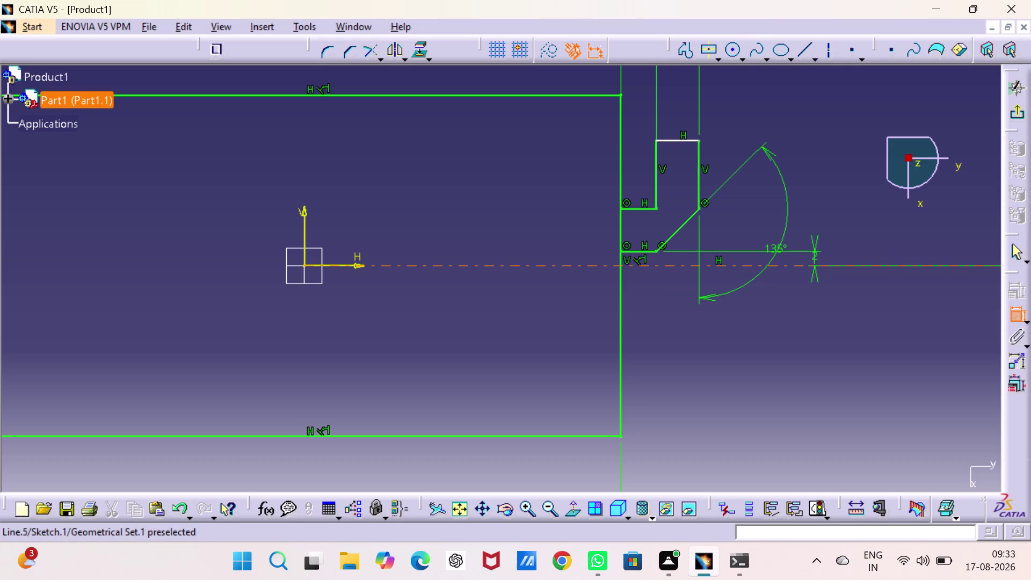
click(739, 267)
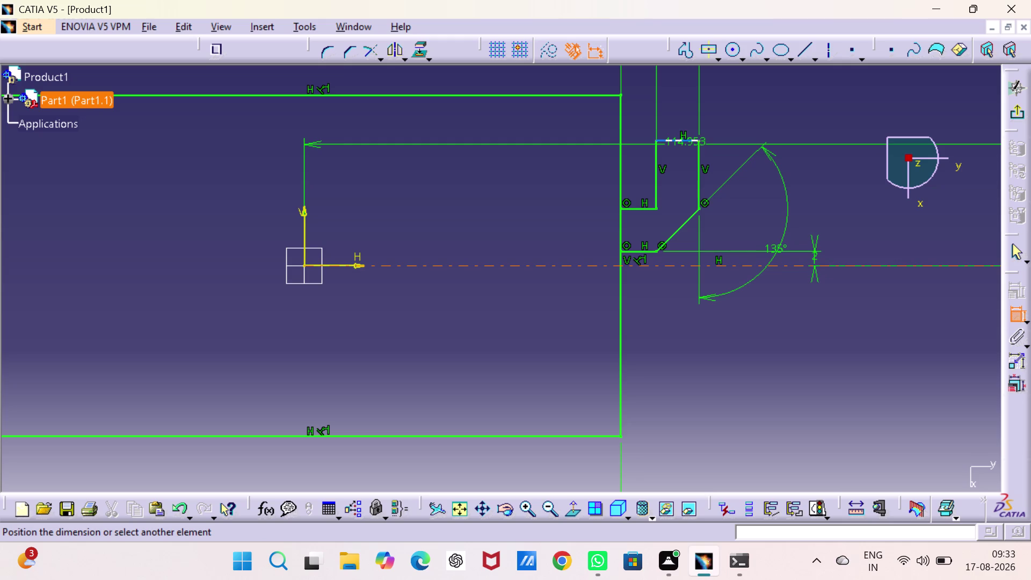
click(685, 140)
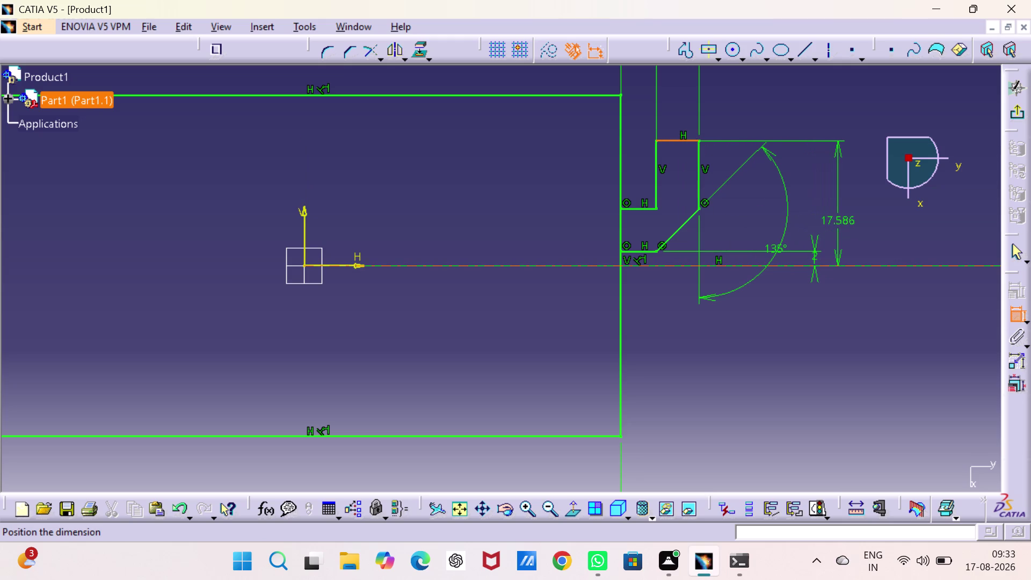
click(837, 227)
double_click(837, 219)
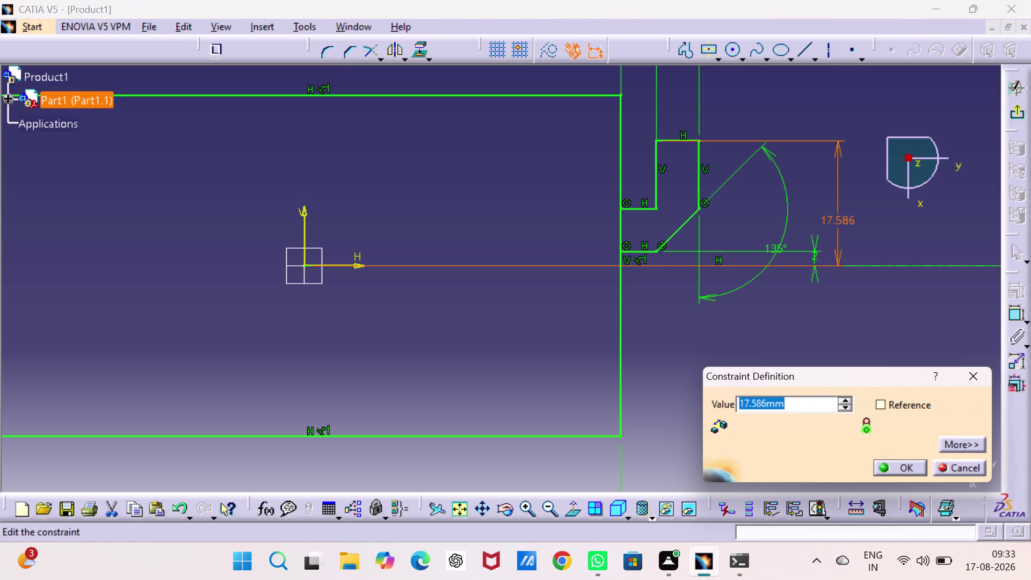
text(16)
key(period)
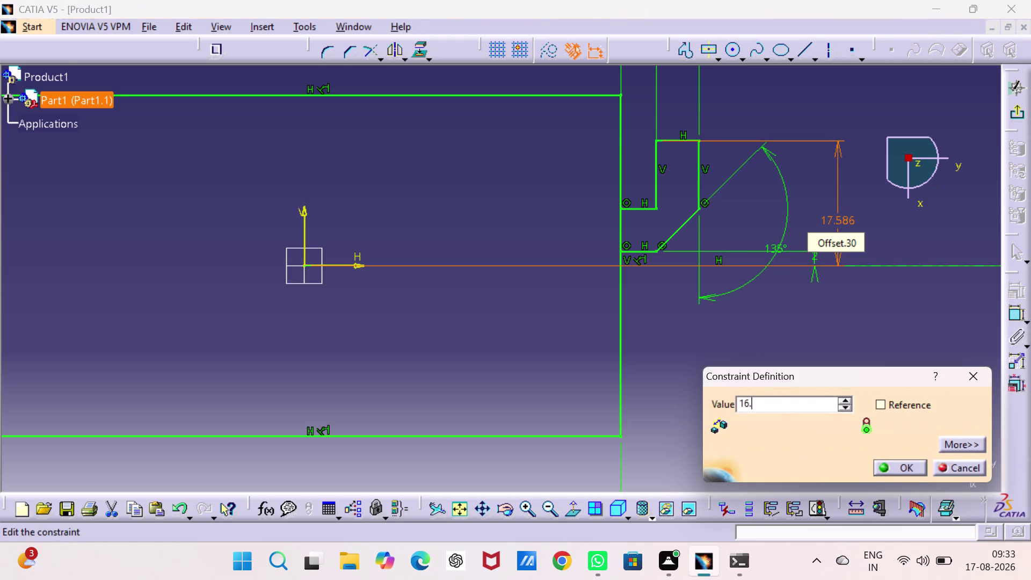
key(5)
key(Return)
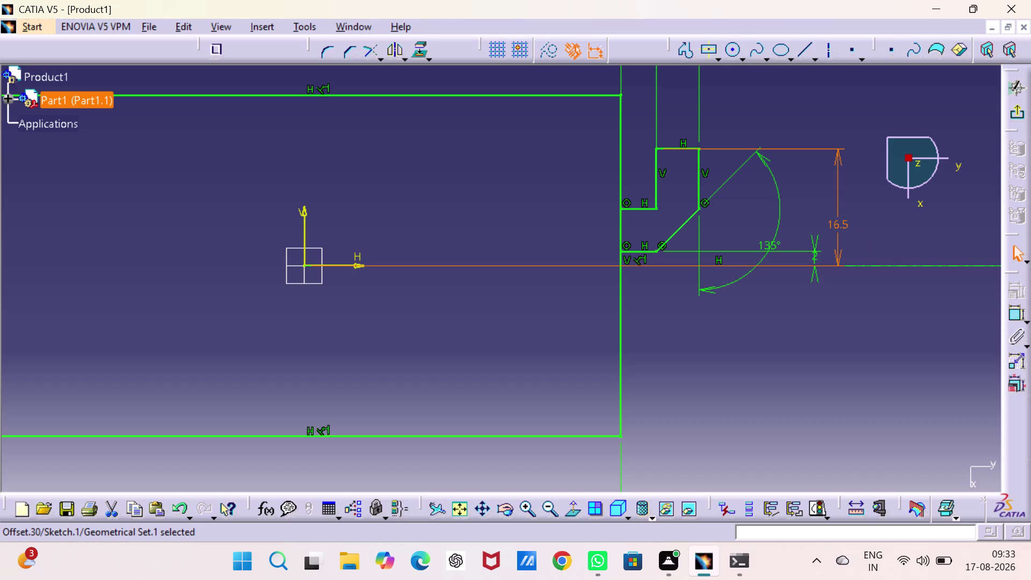
key(Escape)
key(Escape)
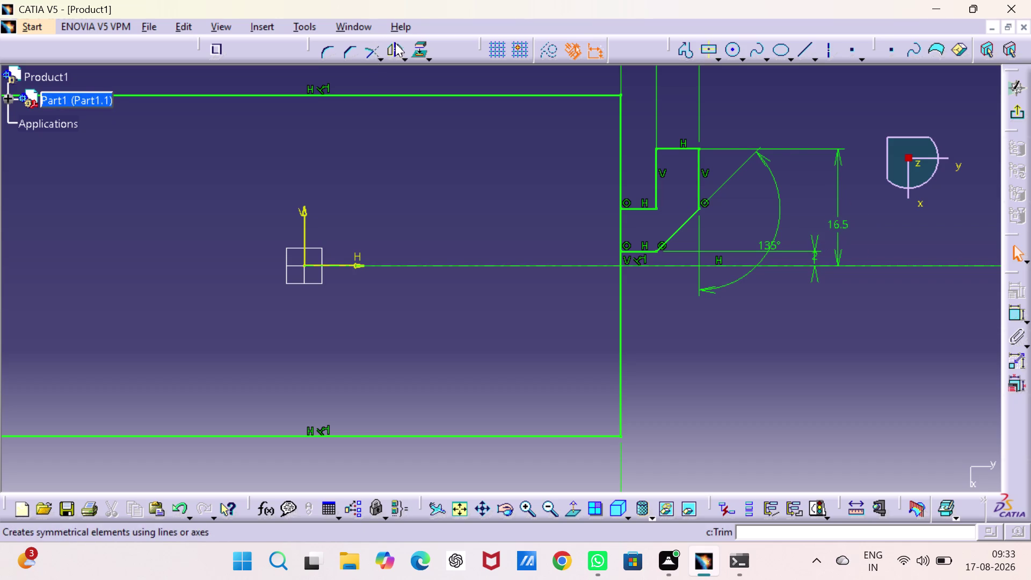
Quick-trim the plate's rim line.
click(377, 57)
click(387, 127)
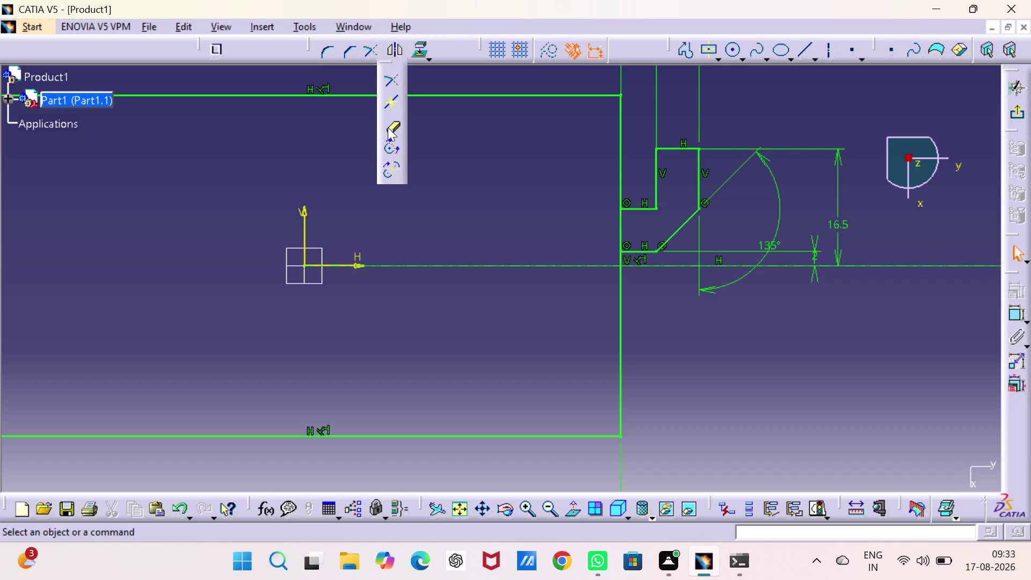
click(619, 227)
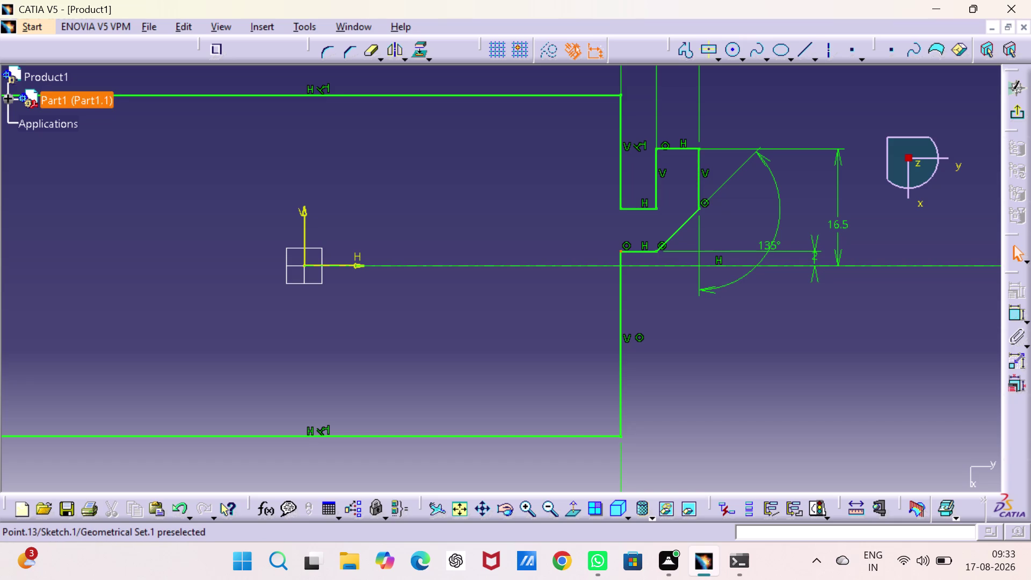
key(Escape)
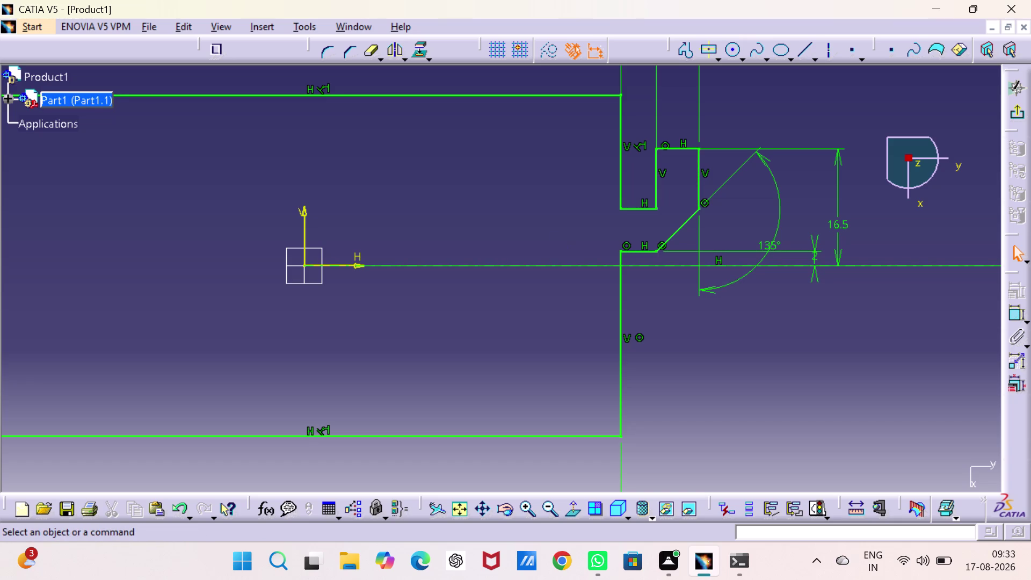
Mirror the tab profile edges across the horizontal axis.
click(633, 250)
click(679, 229)
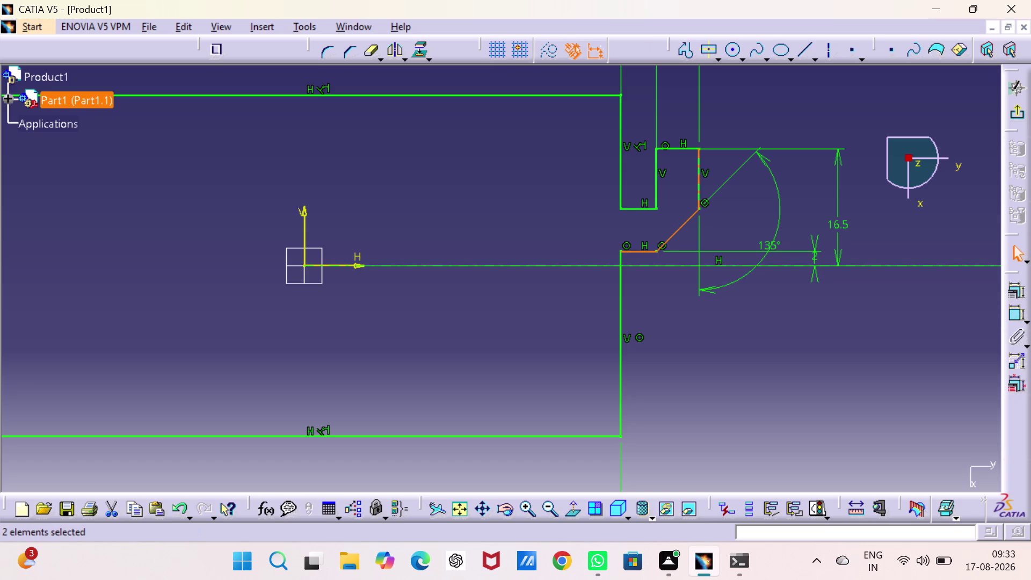
click(697, 187)
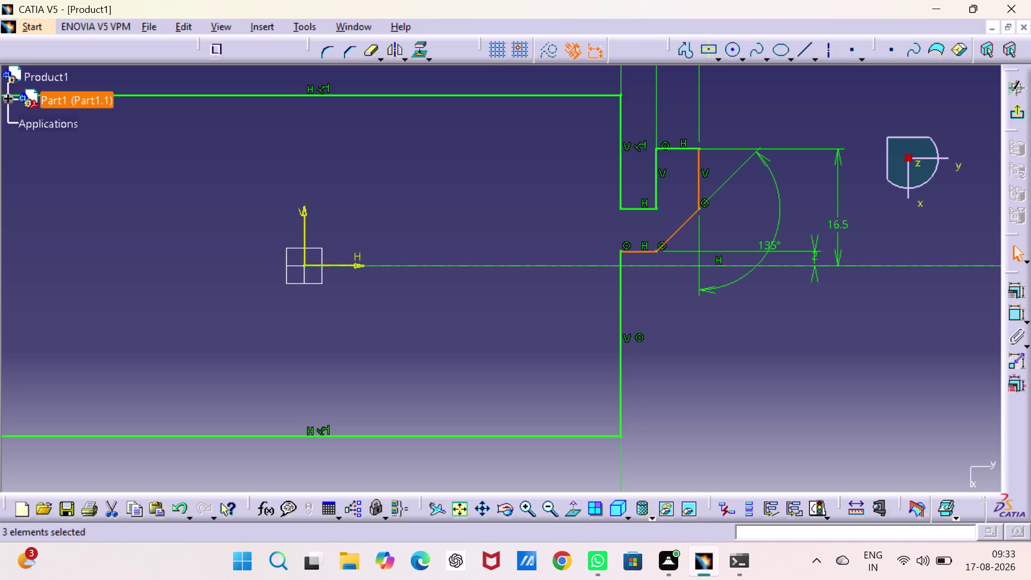
click(685, 150)
click(653, 176)
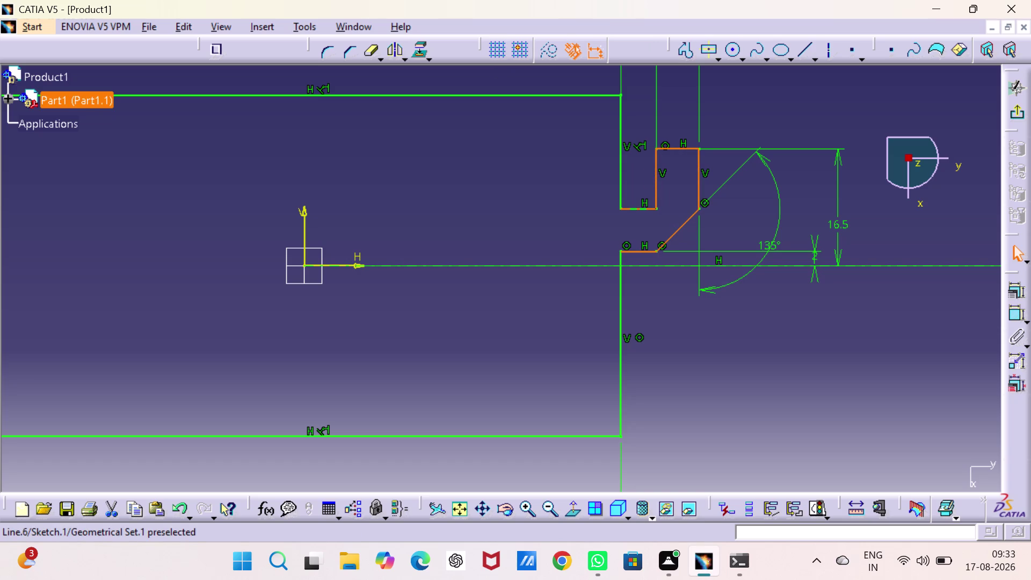
click(634, 208)
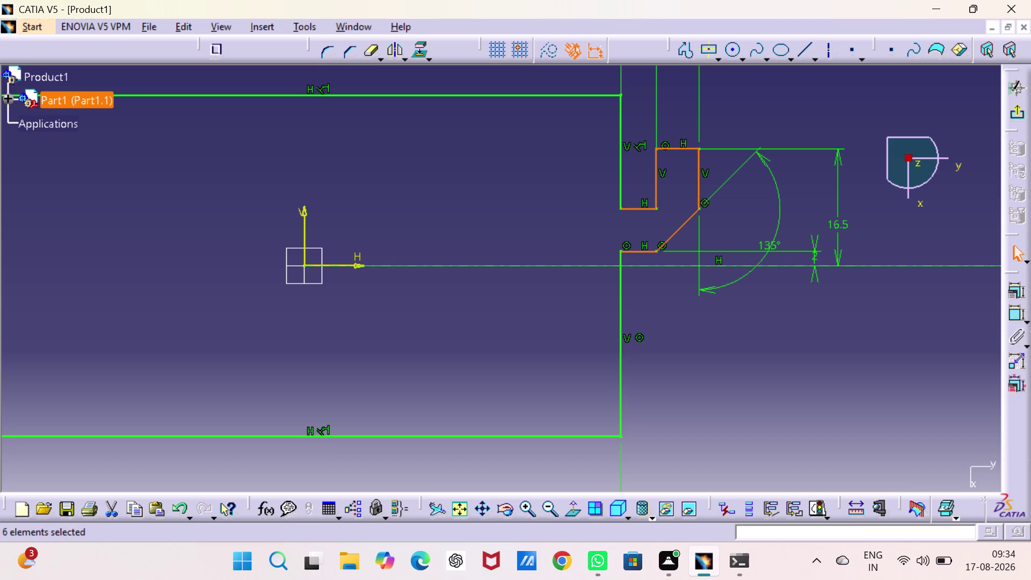
click(393, 48)
click(459, 265)
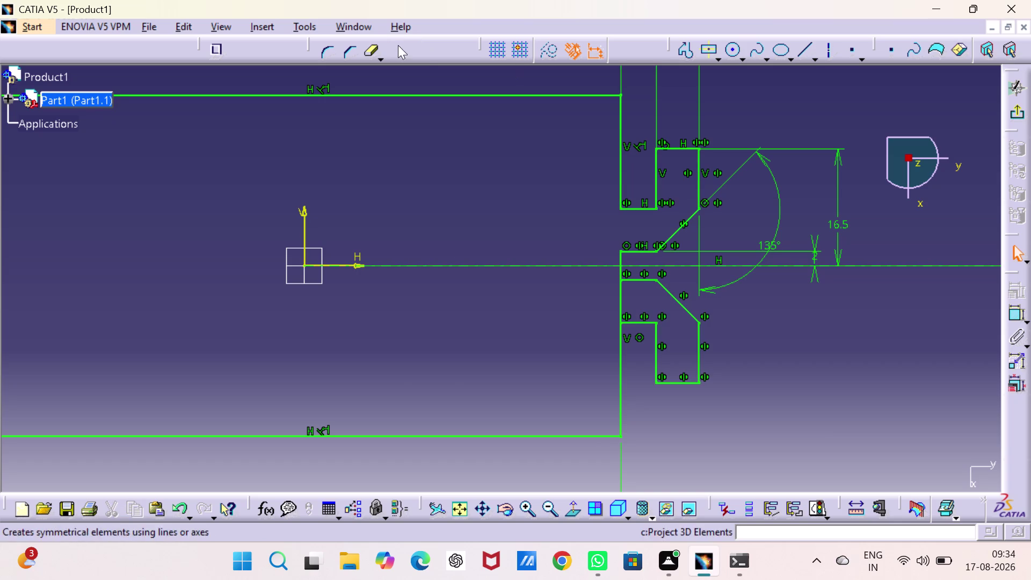
Trim the rim piece between the two tabs and exit the sketch.
click(372, 49)
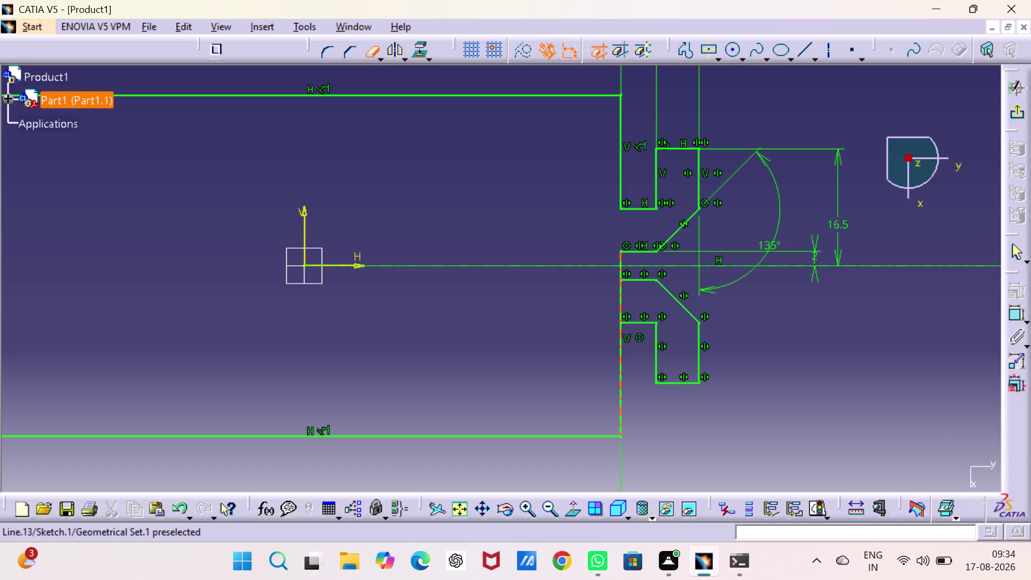
click(622, 299)
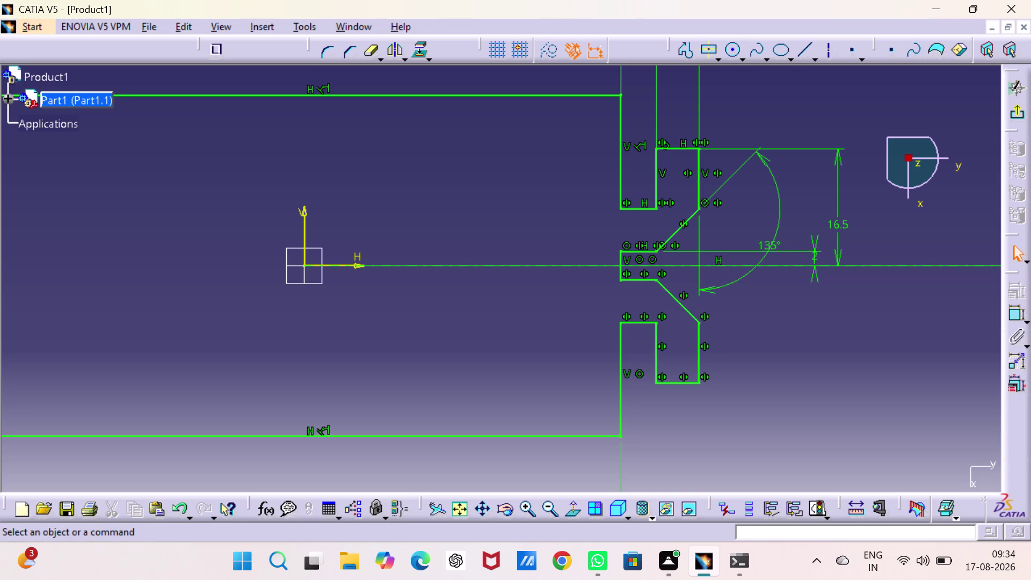
click(1024, 114)
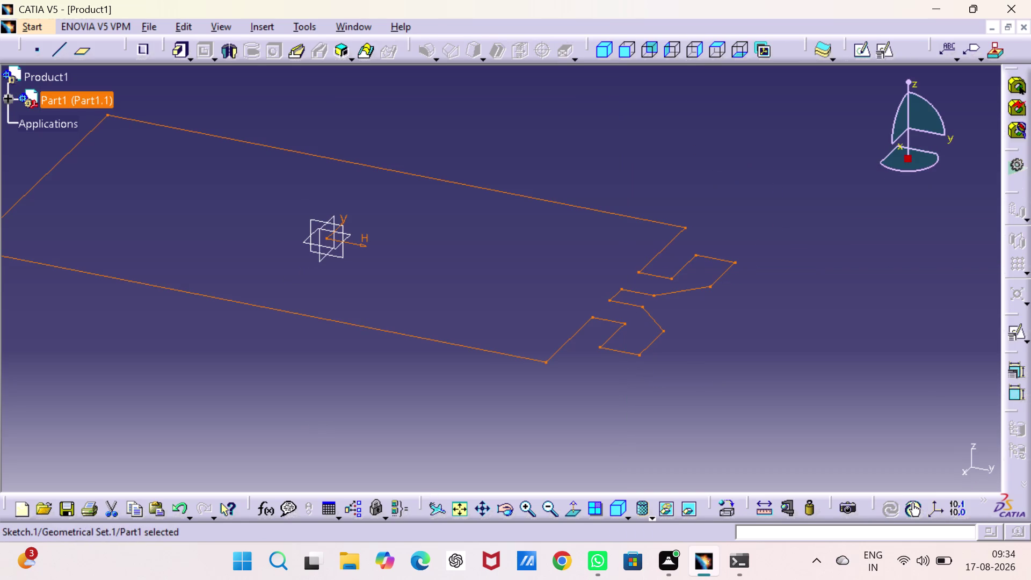
Pad the sketch with length 19 and display it with Shading with Material.
click(180, 52)
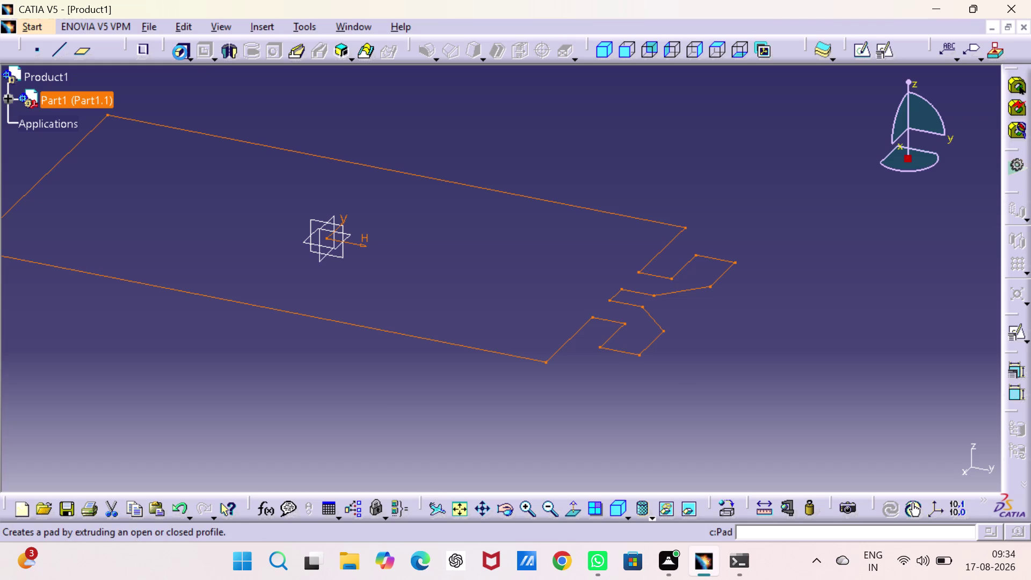
click(626, 311)
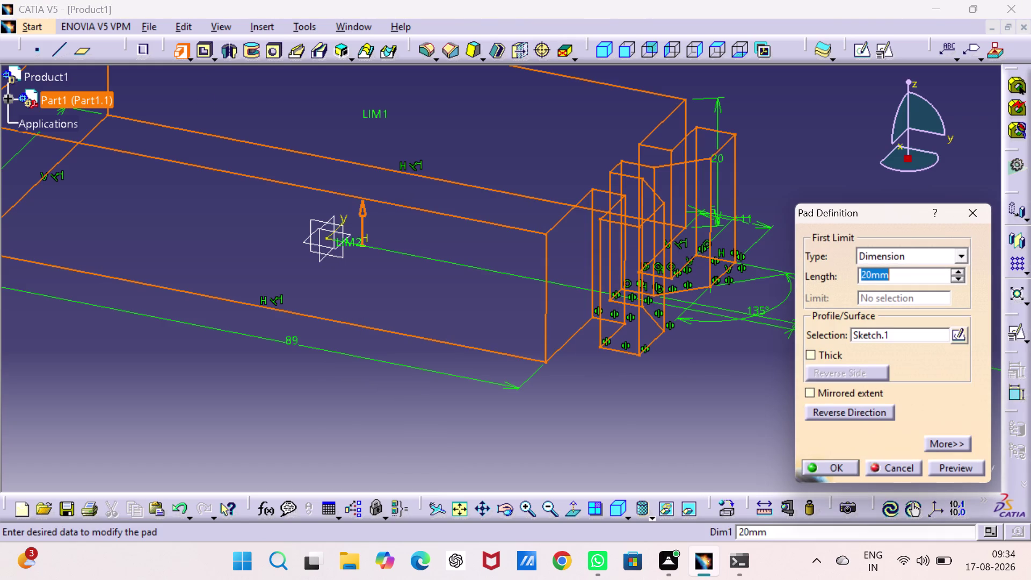
key(1)
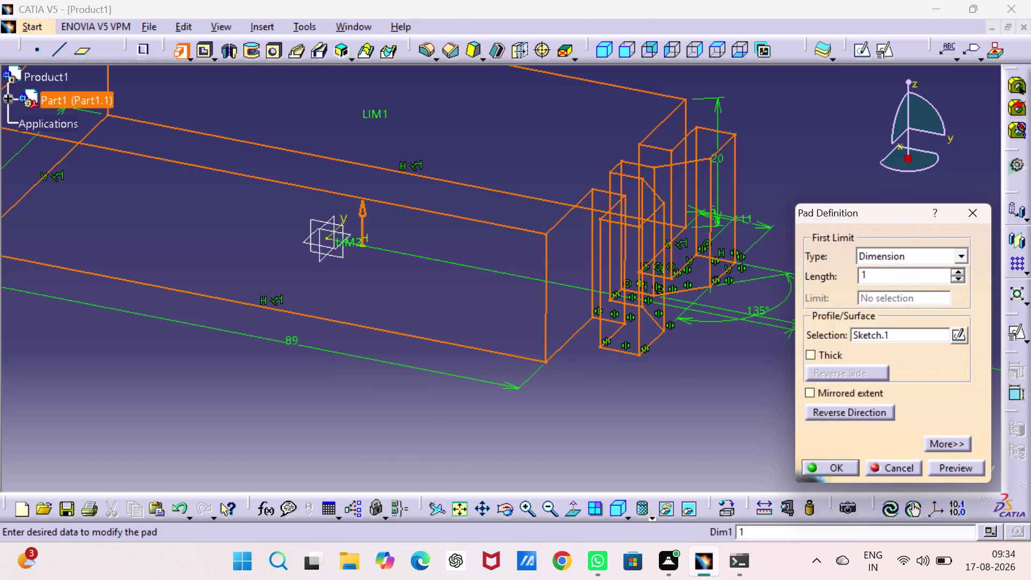
key(9)
key(Return)
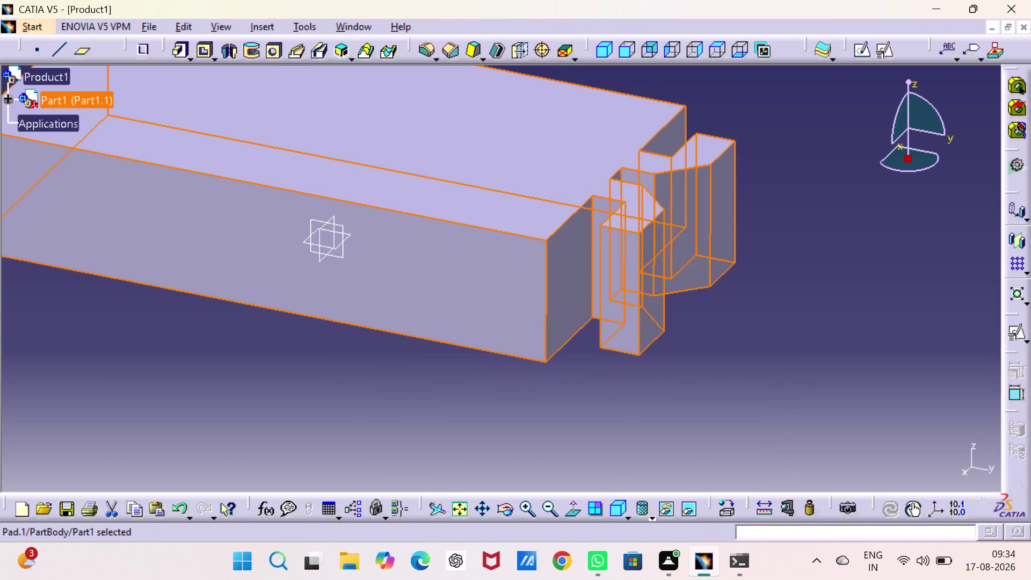
click(564, 412)
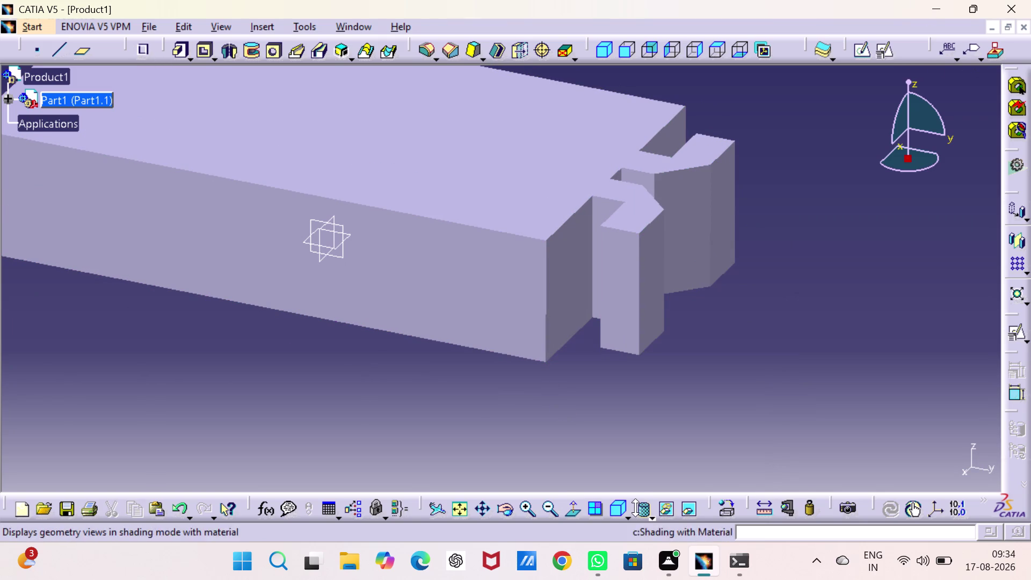
Show an isometric Shading with Edges view and start a sketch on the long side face.
click(617, 504)
click(461, 505)
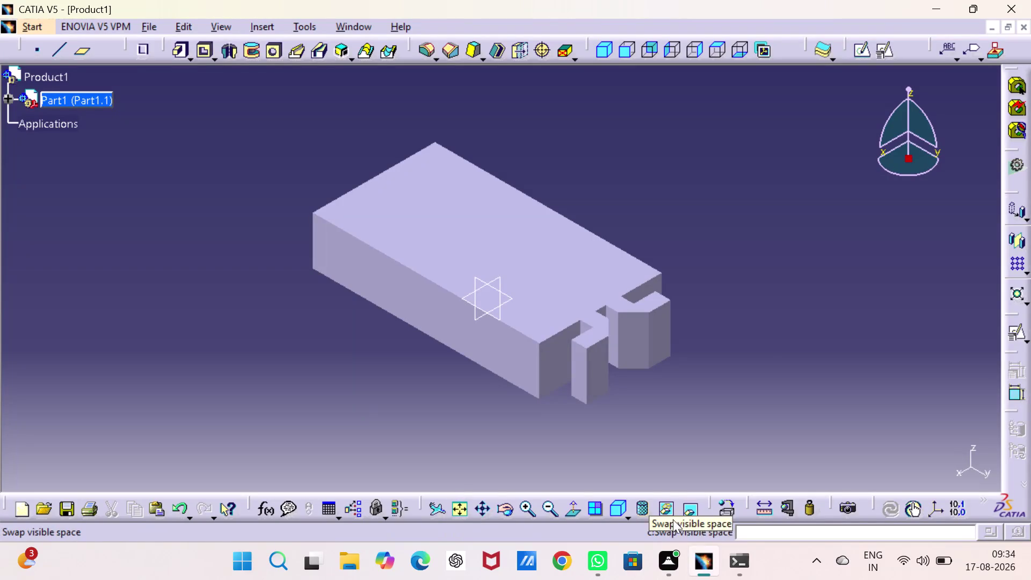
click(651, 515)
click(665, 413)
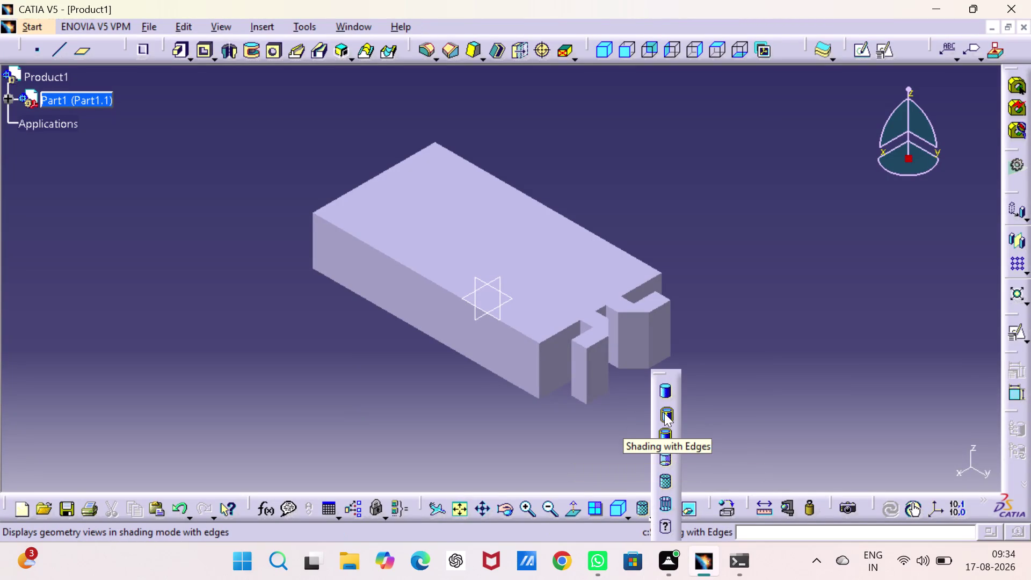
click(355, 381)
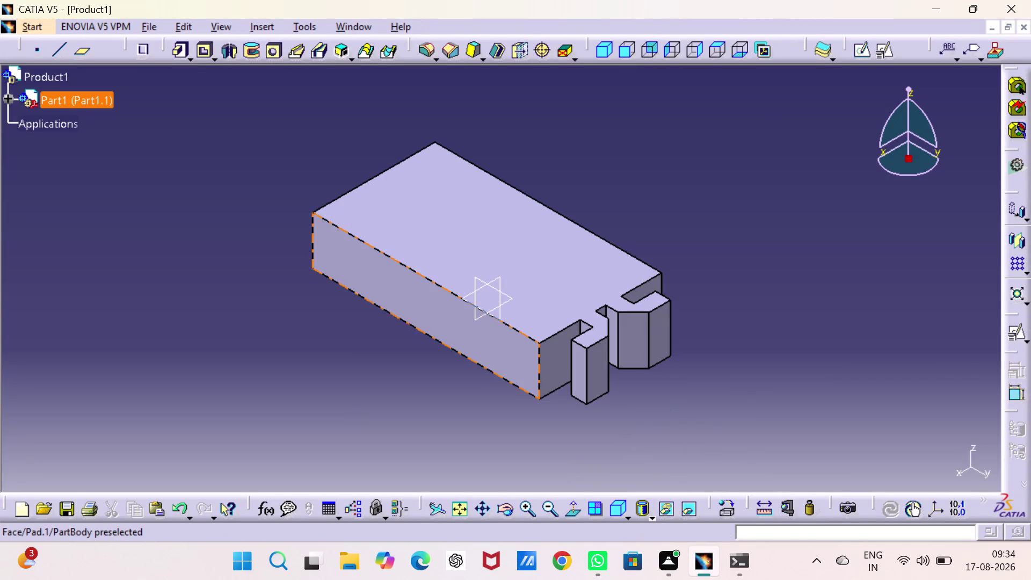
click(371, 278)
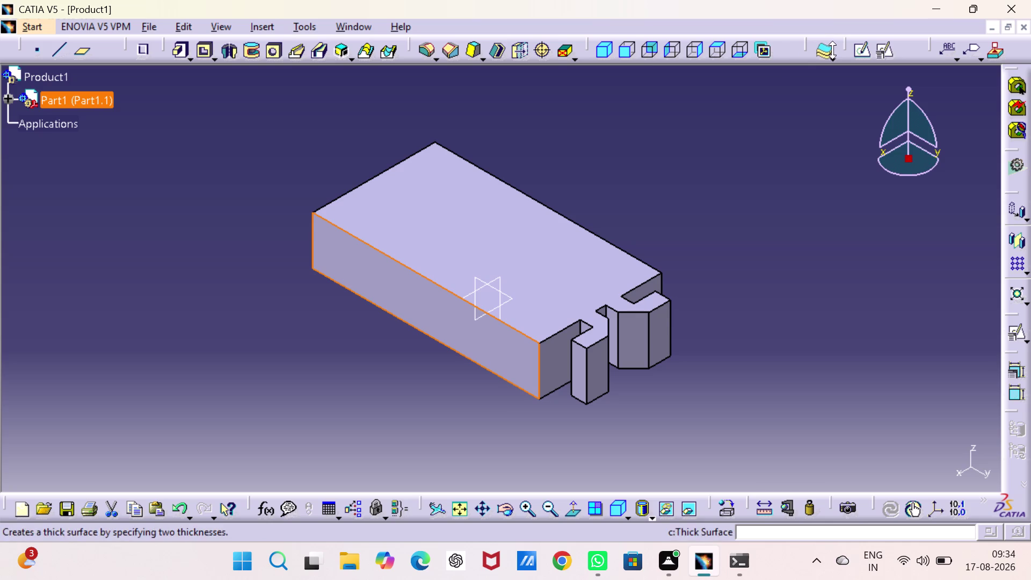
click(861, 48)
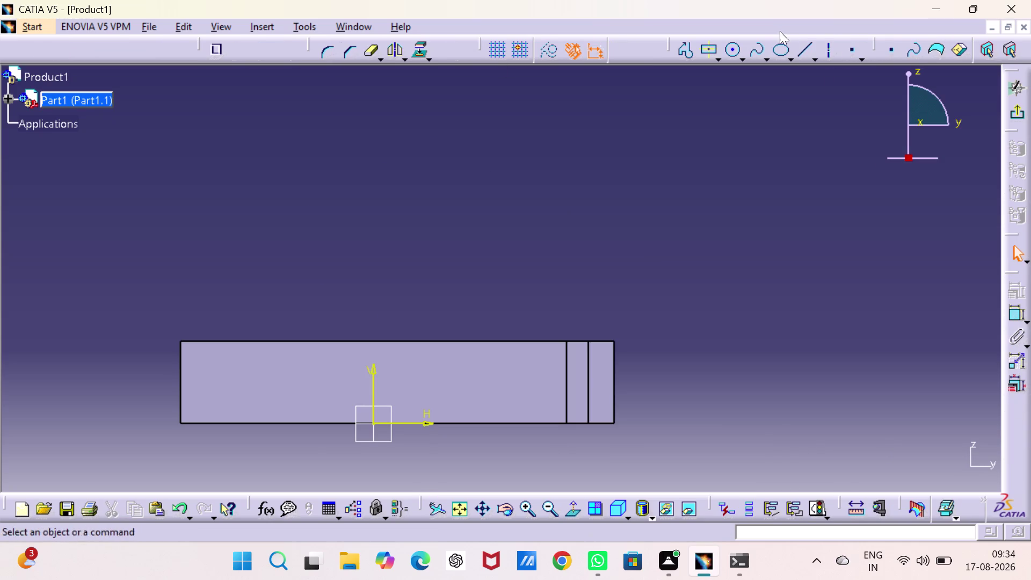
Draw a closed three-point V profile dipping below the block's top edge.
click(689, 48)
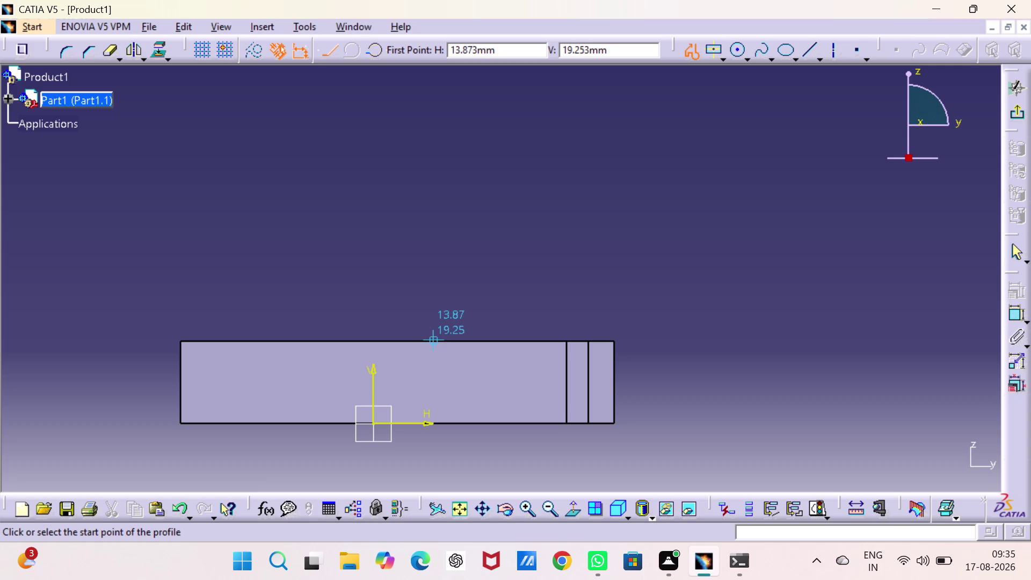
click(430, 340)
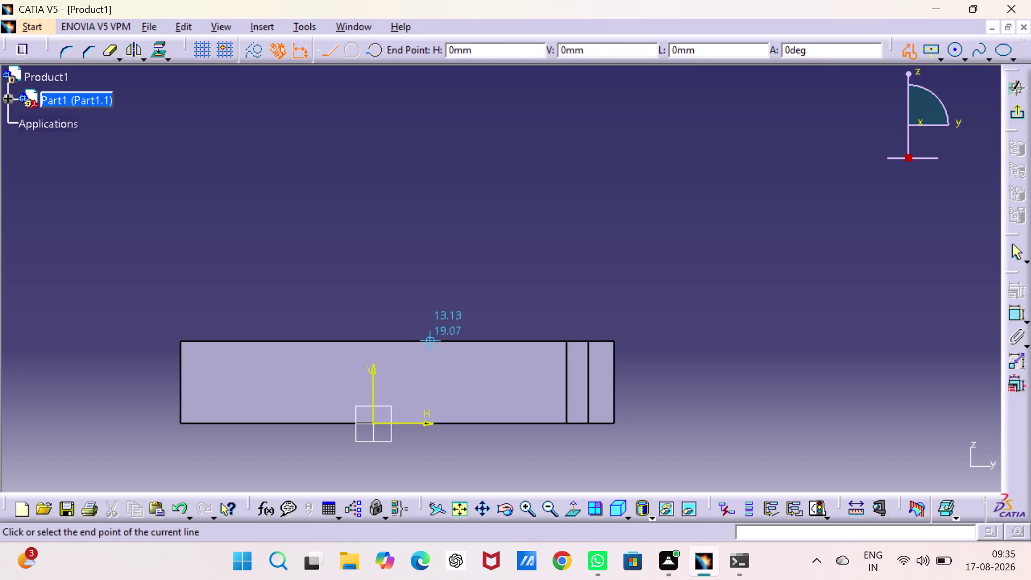
click(453, 364)
click(463, 341)
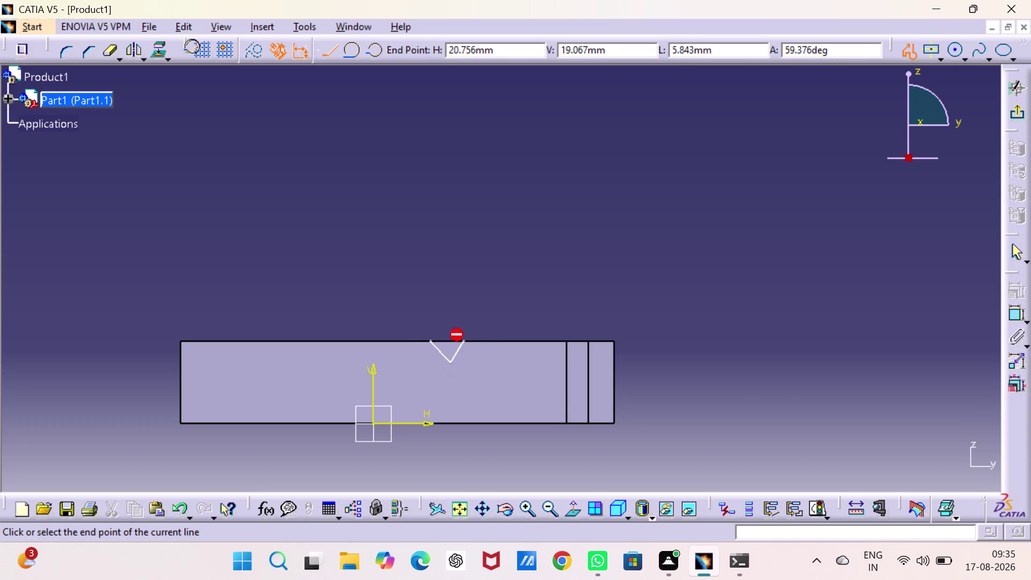
click(431, 340)
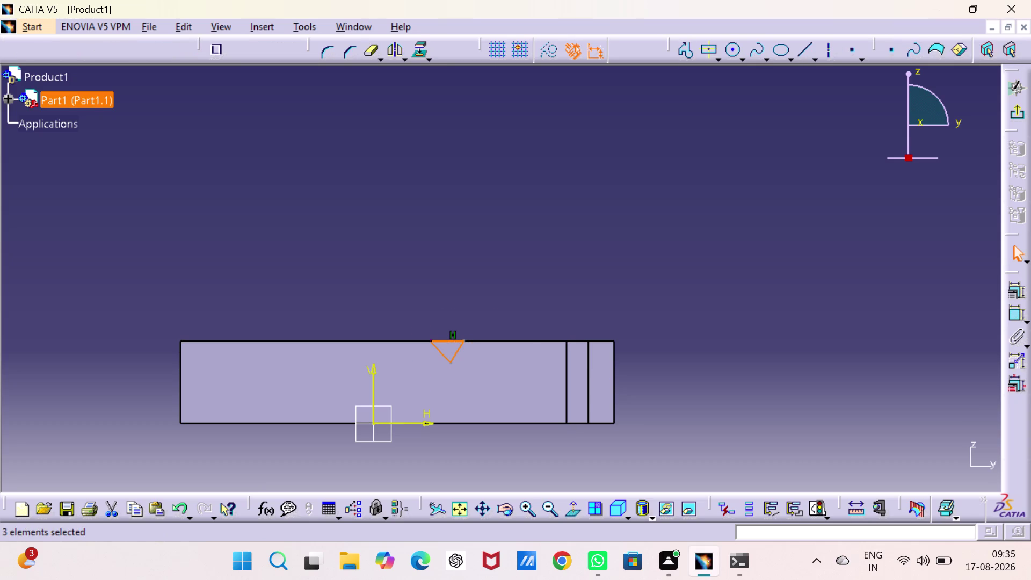
Make the V's top line coincident with the block's top edge.
key(Escape)
key(Escape)
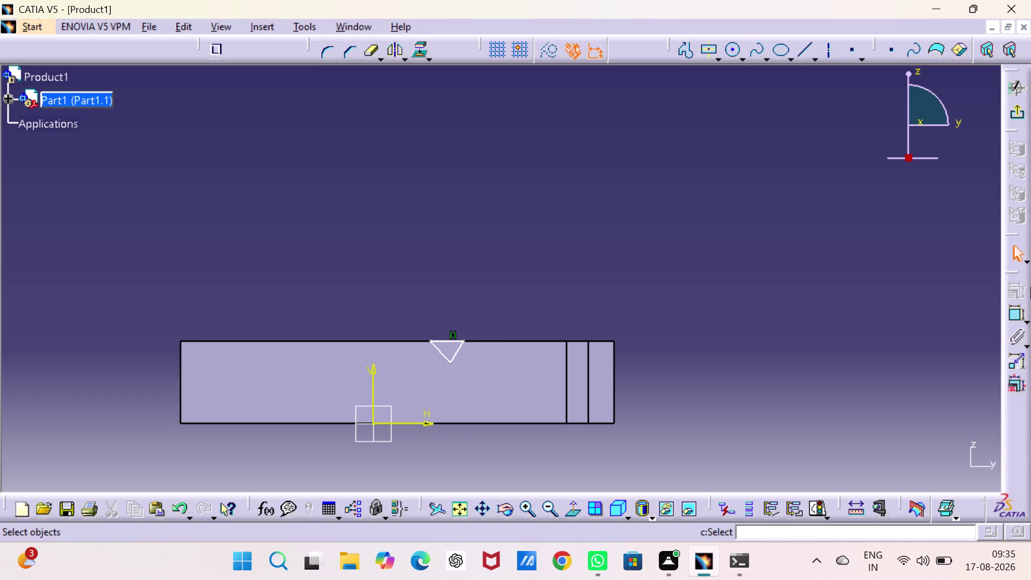
click(465, 341)
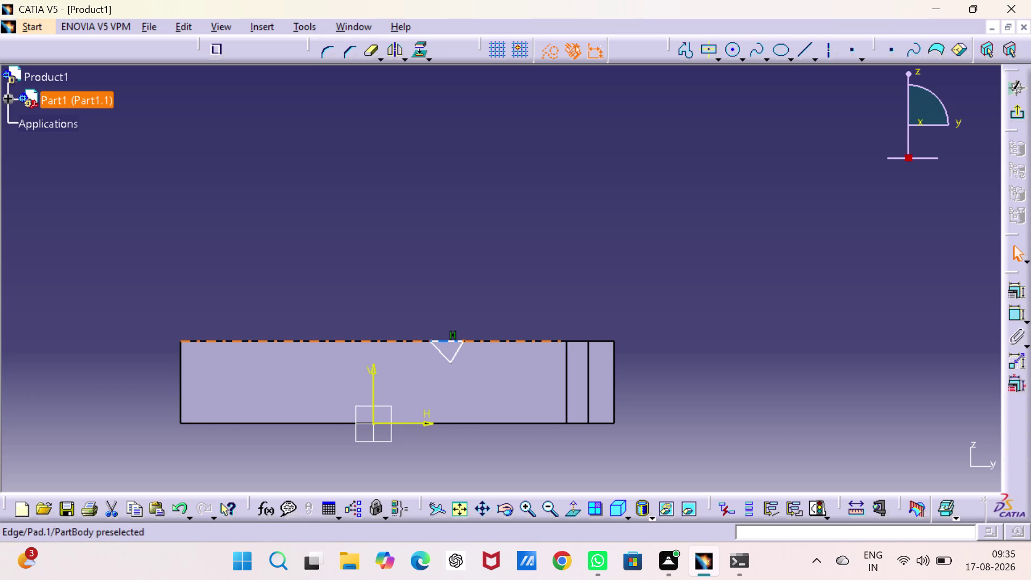
click(480, 342)
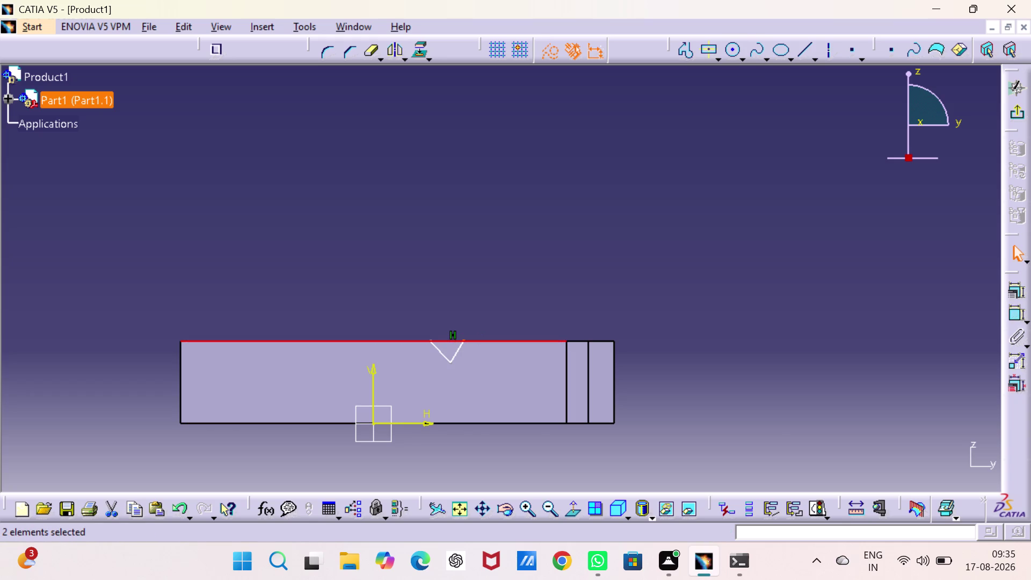
click(1012, 295)
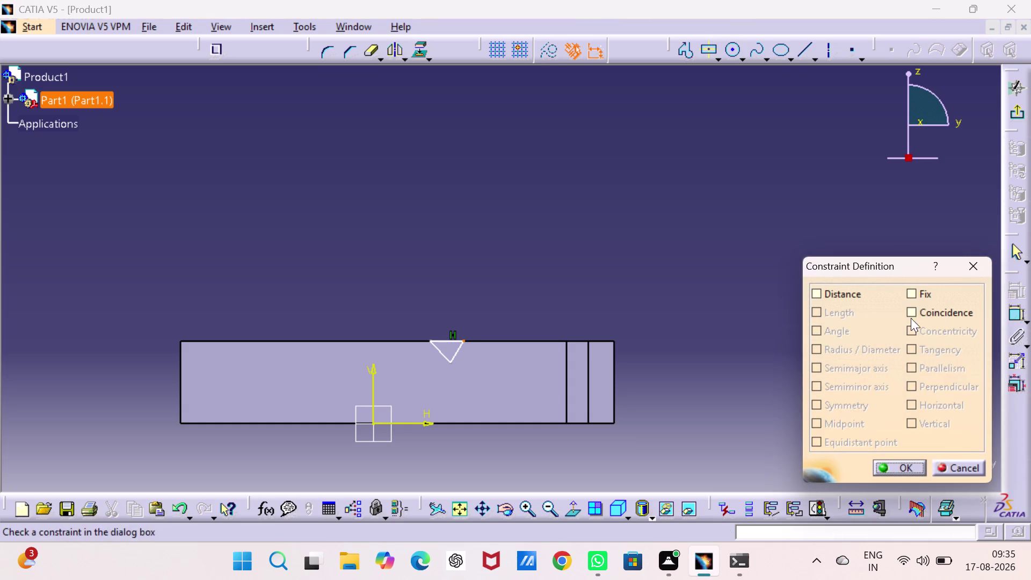
click(922, 307)
click(903, 462)
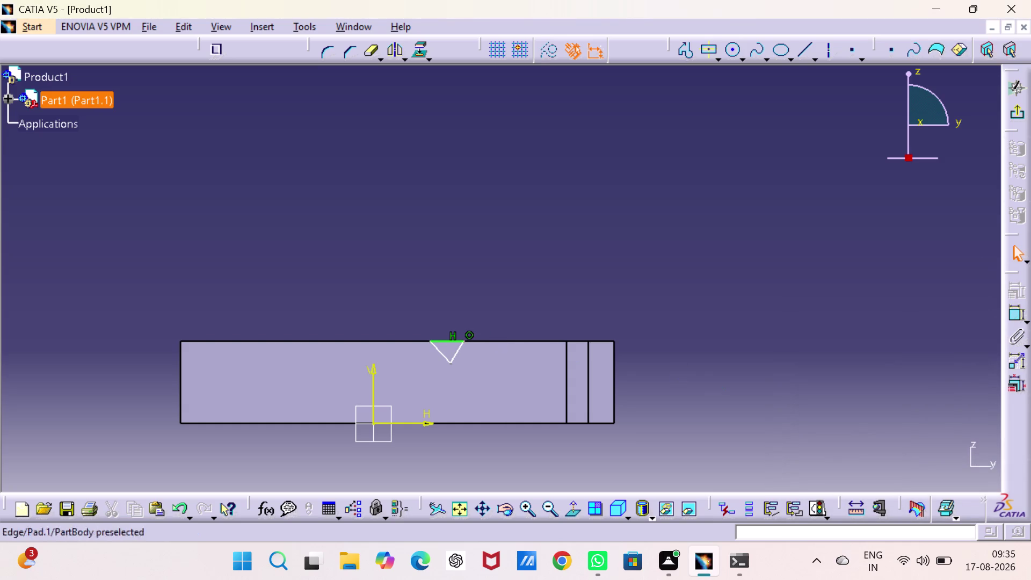
Make the V's endpoints coincident with the block's top edge.
click(430, 340)
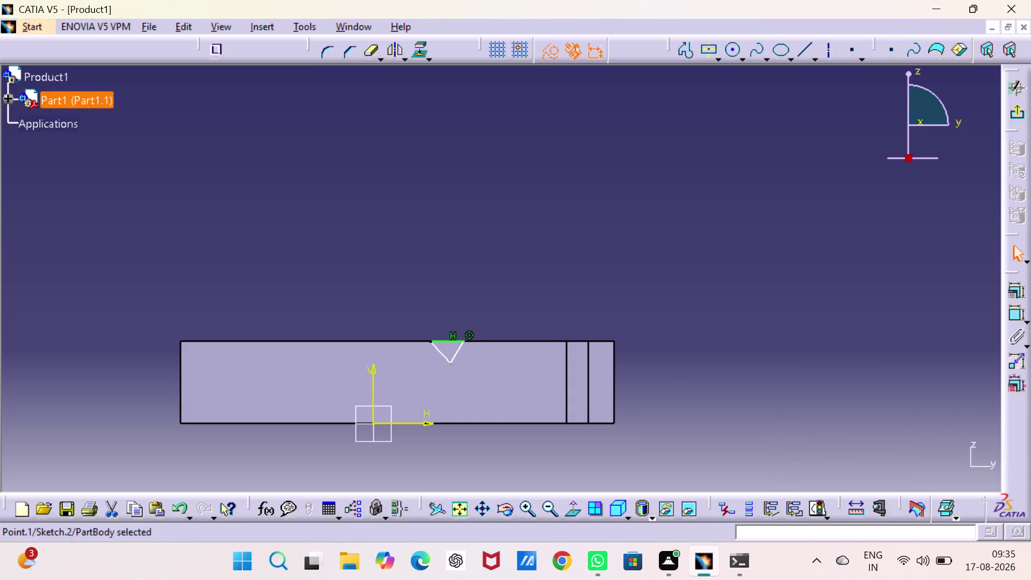
click(421, 339)
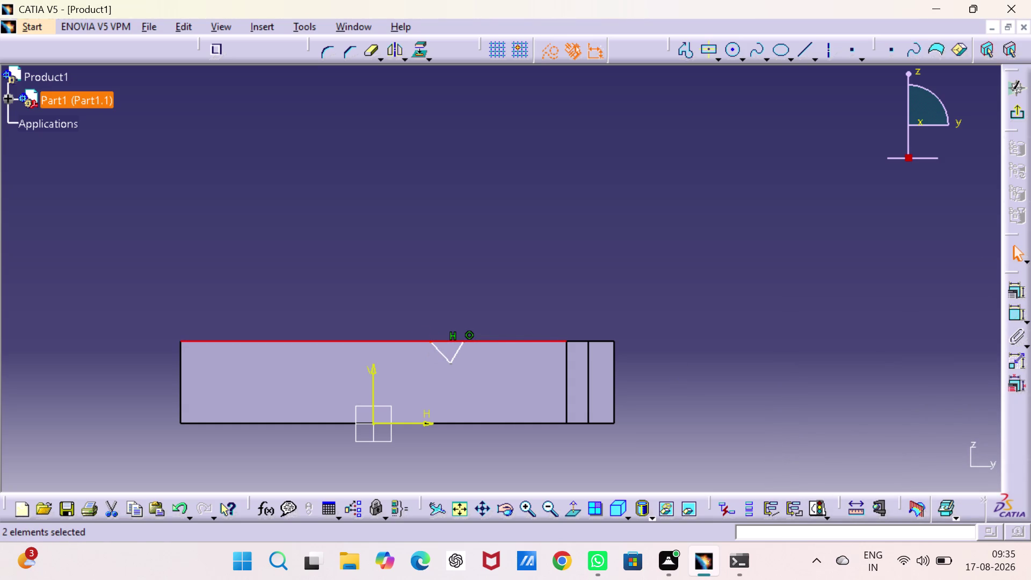
key(Escape)
key(Escape)
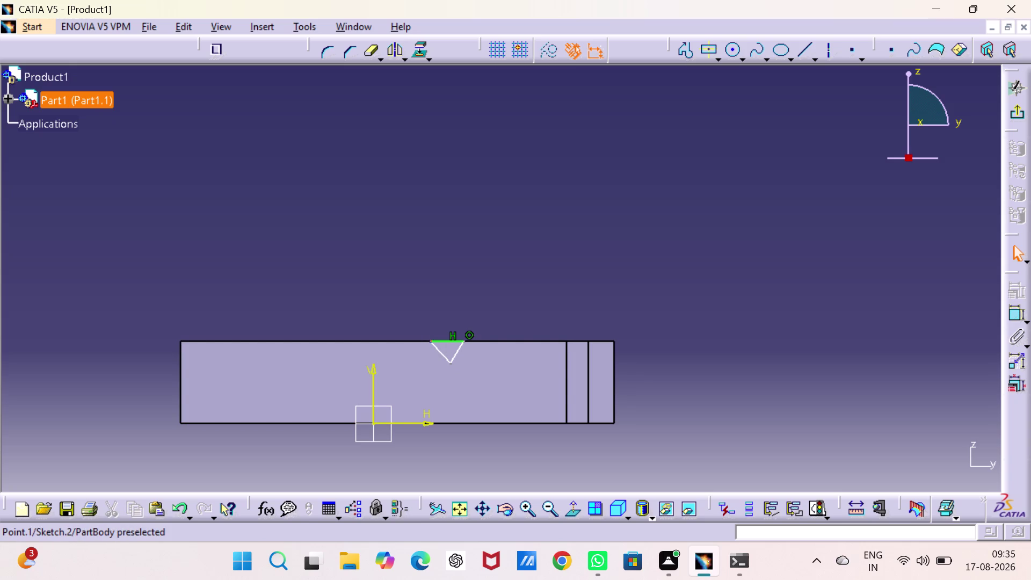
click(430, 341)
click(413, 340)
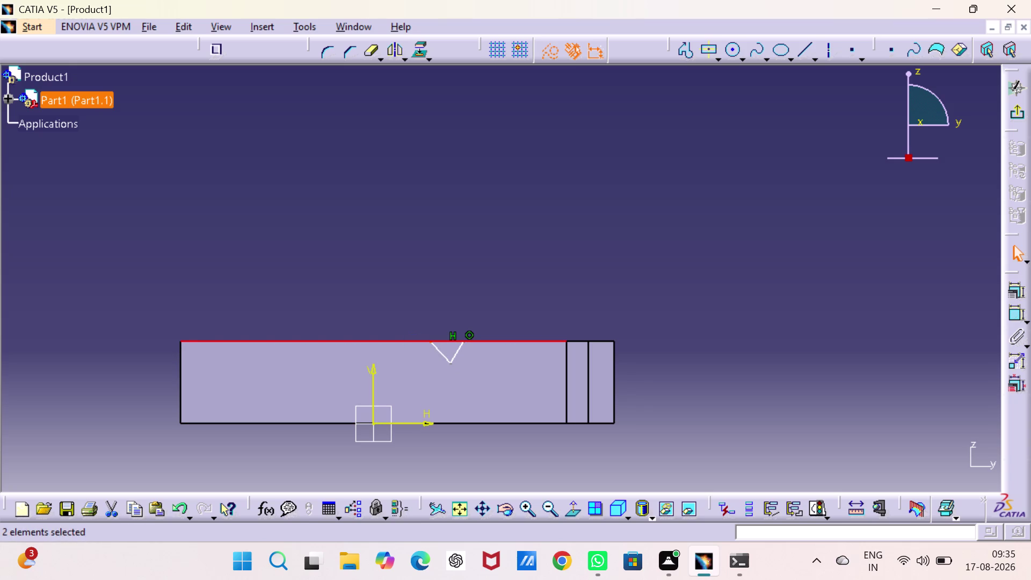
click(1013, 291)
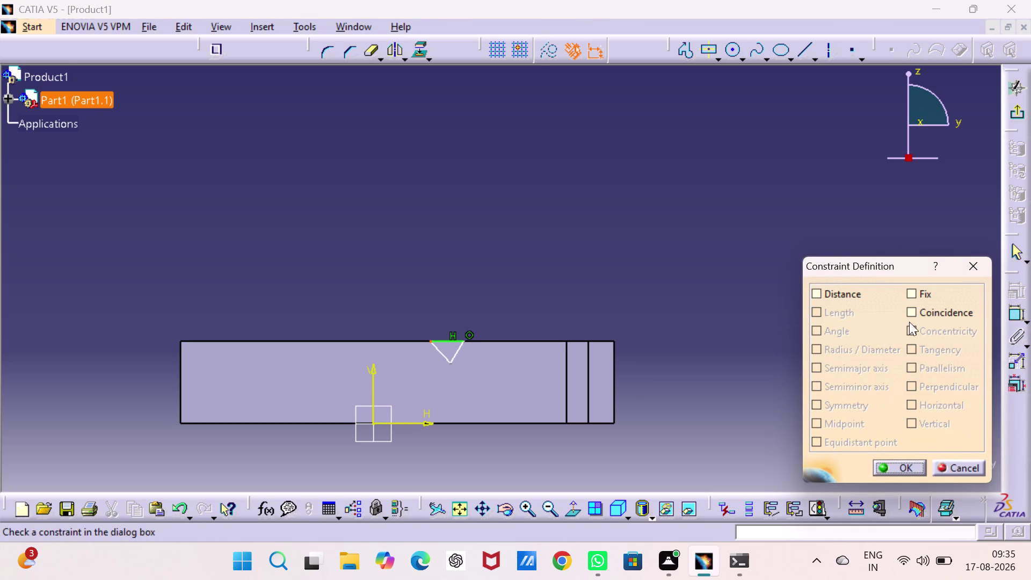
click(910, 310)
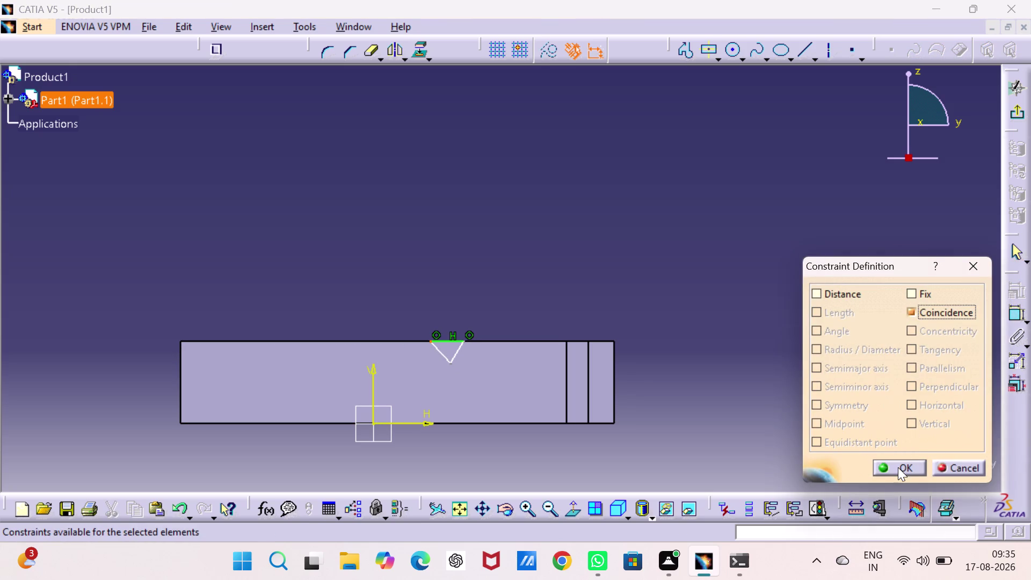
click(898, 467)
click(1011, 312)
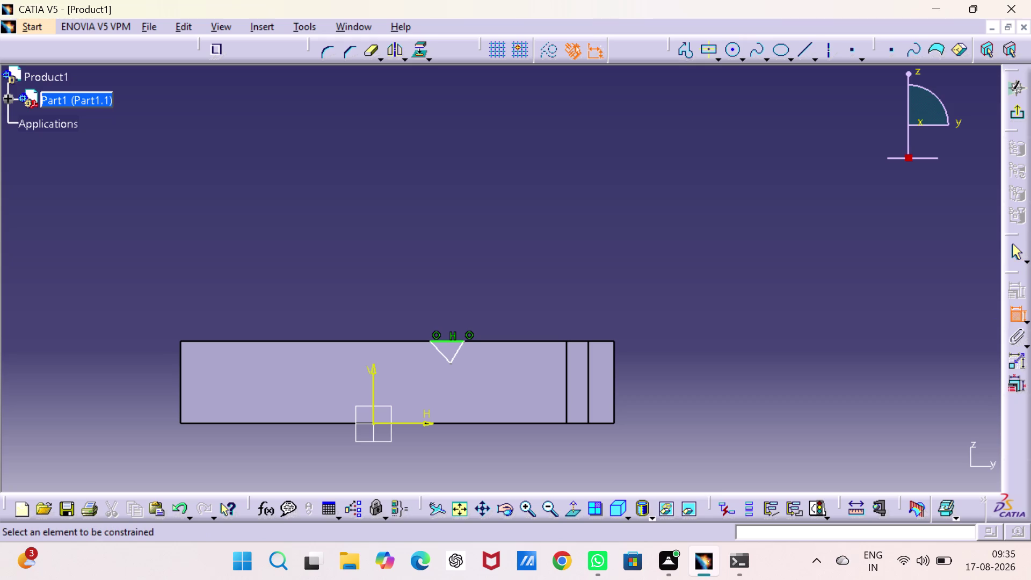
click(453, 363)
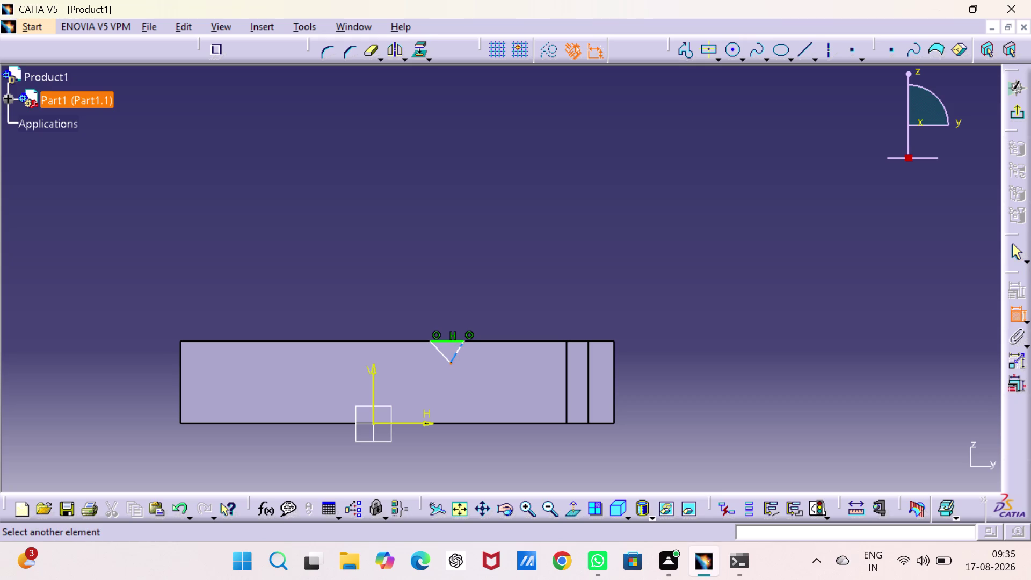
Dimension the V-notch depth from the top edge and set it to 3 mm.
click(454, 340)
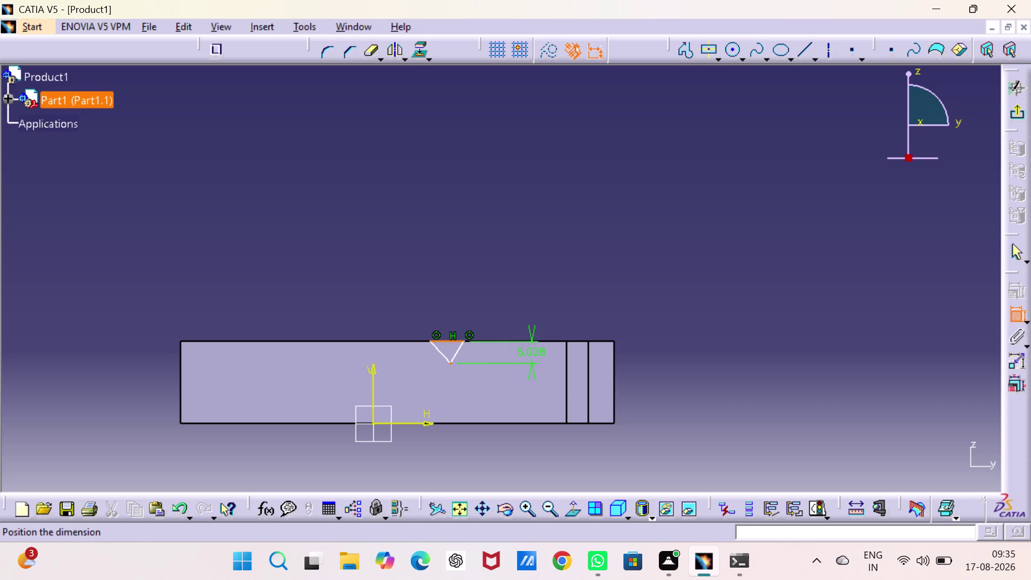
click(531, 358)
double_click(532, 354)
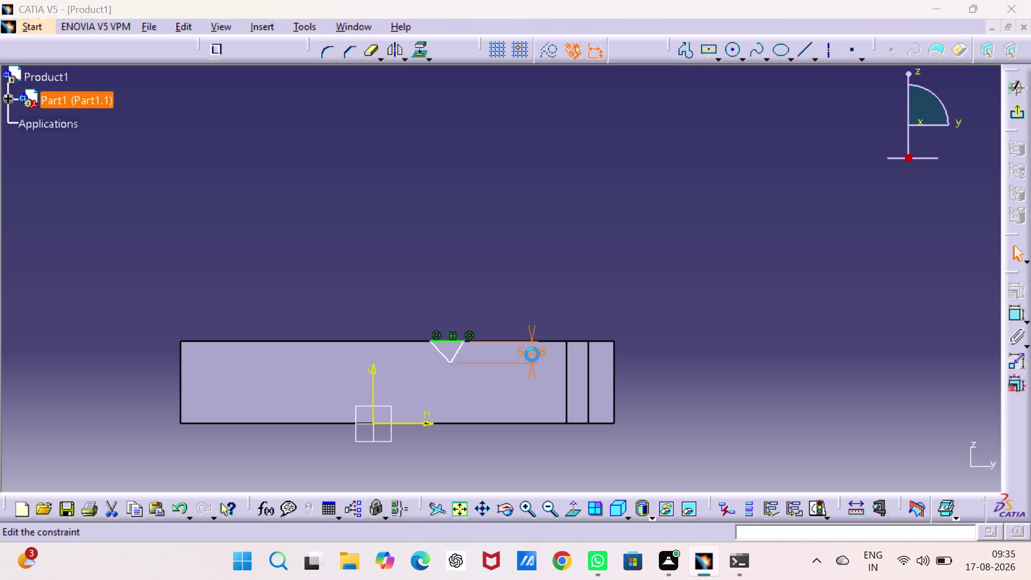
key(3)
key(Return)
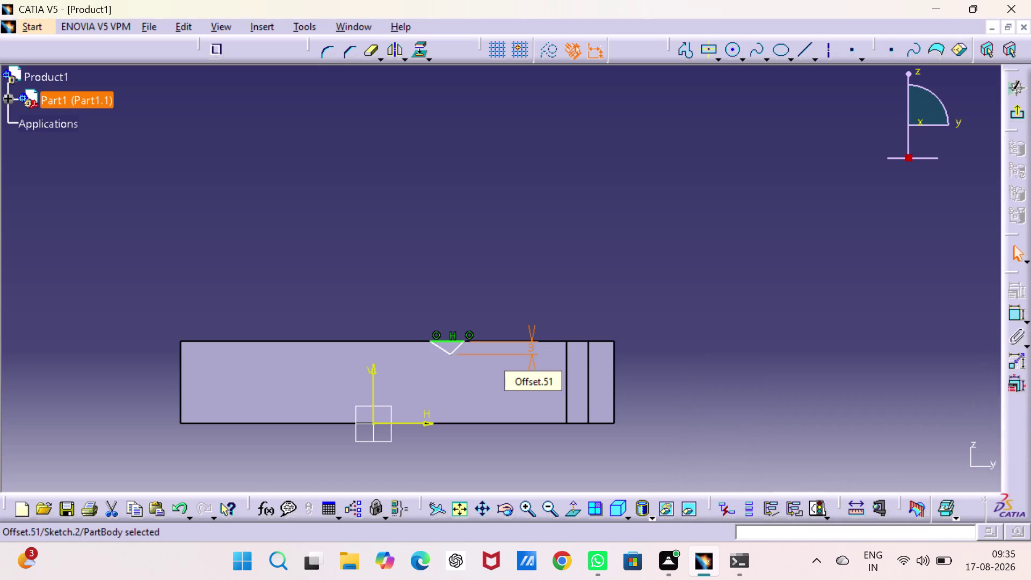
Dimension the V from the block's left edge and set that distance to 44 mm.
click(1010, 313)
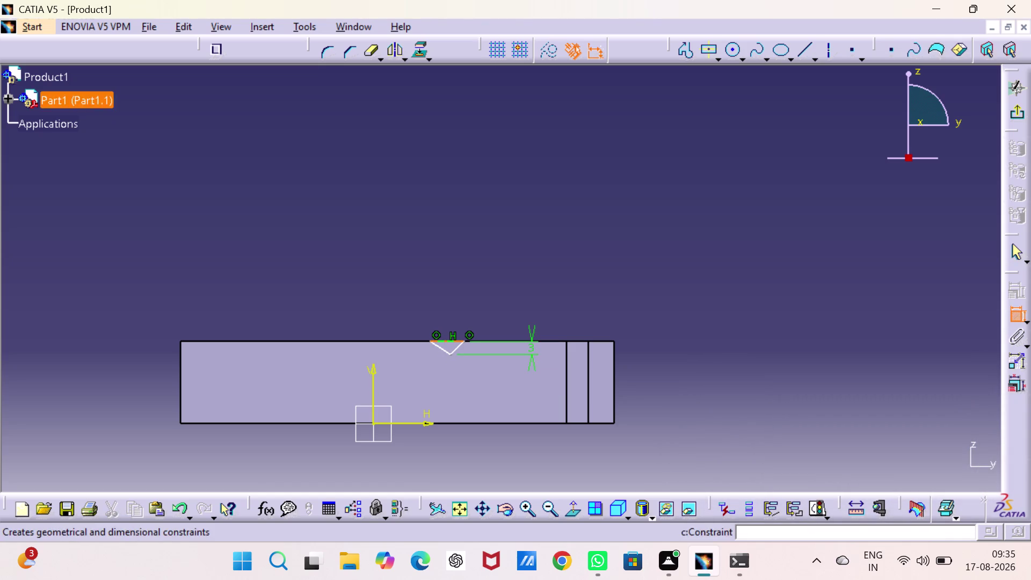
click(431, 340)
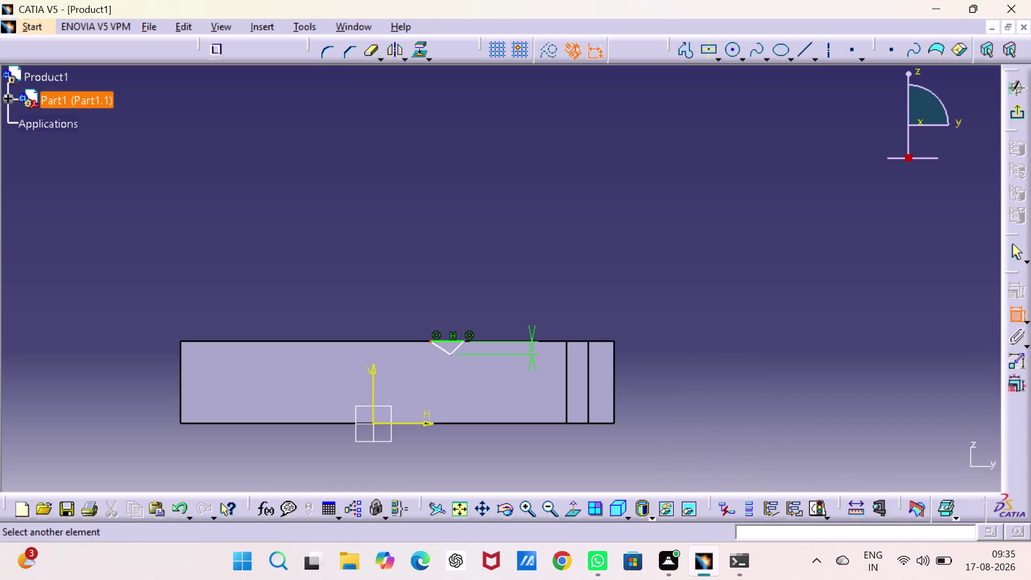
click(180, 341)
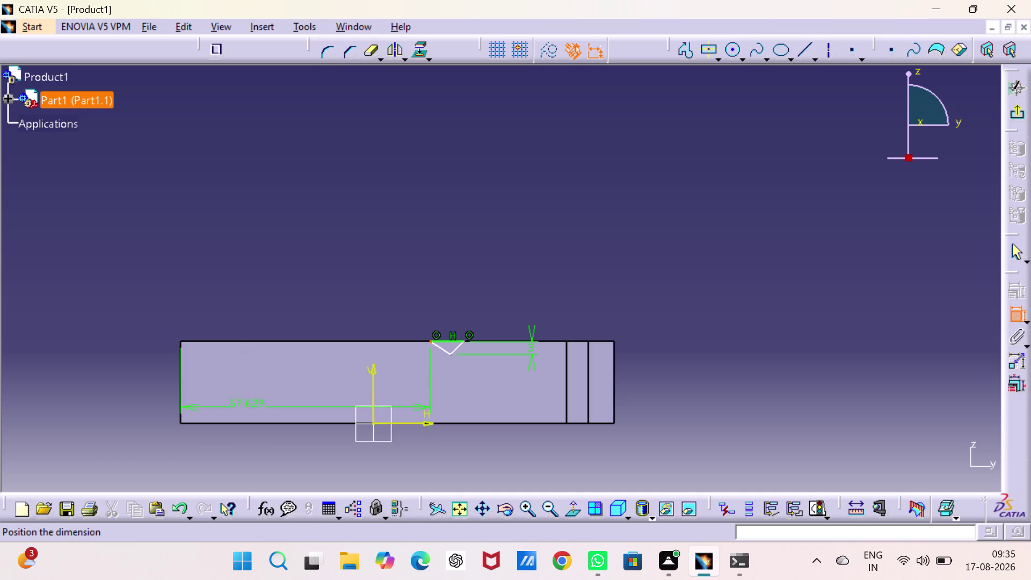
click(275, 472)
double_click(275, 470)
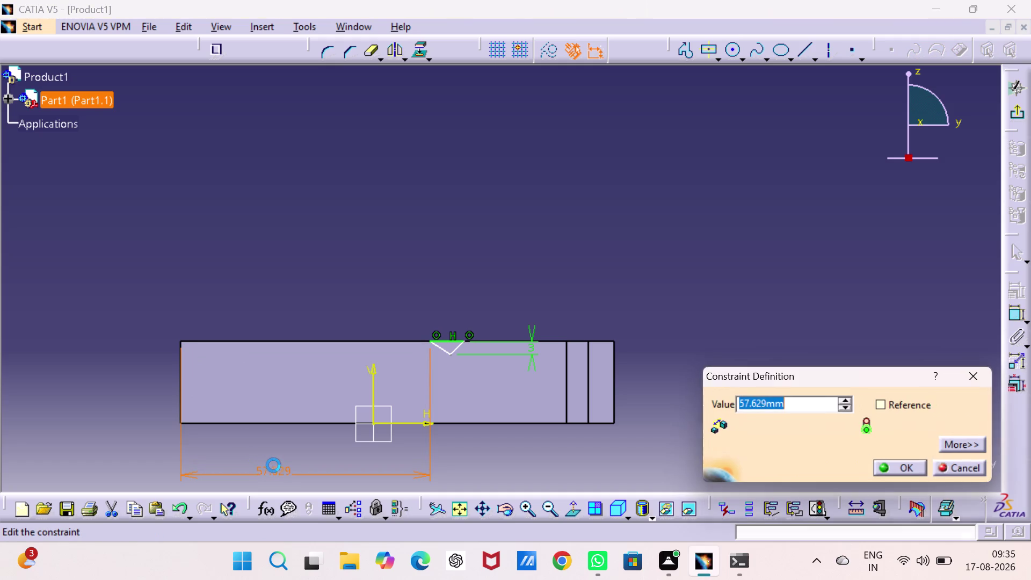
text(44)
key(Return)
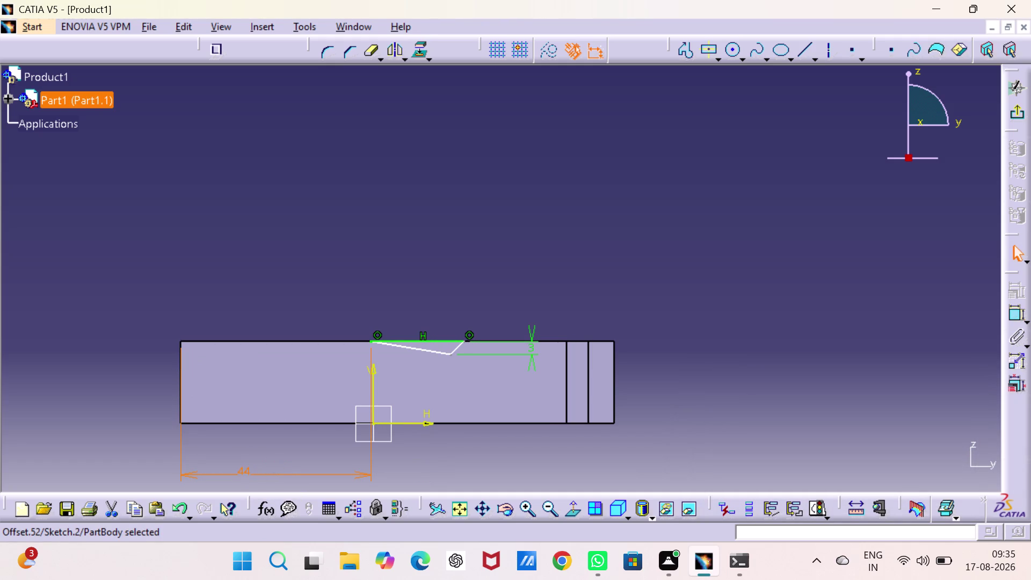
Add a width dimension across the V-notch opening, placed above the V.
click(1011, 313)
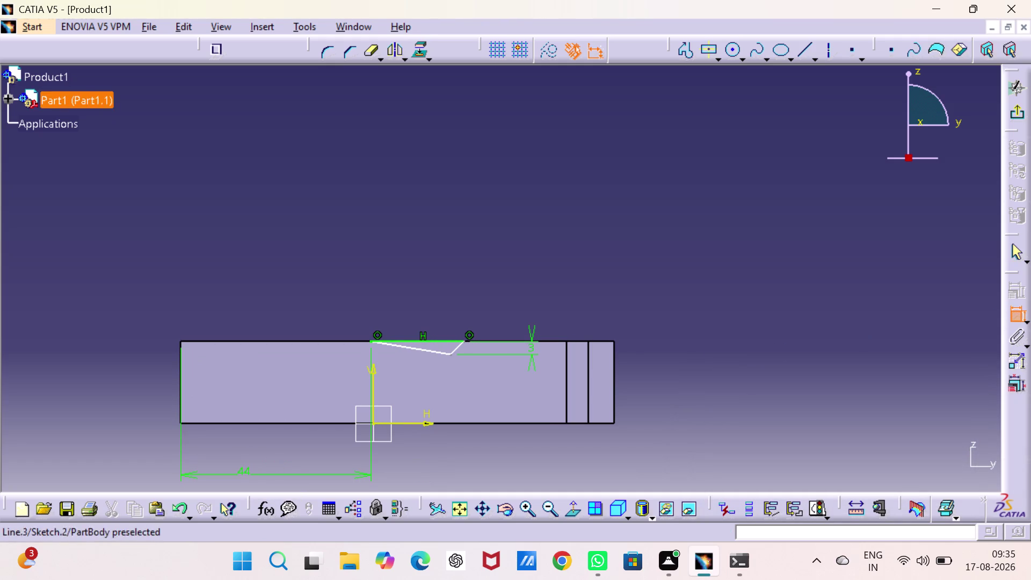
click(434, 341)
click(427, 306)
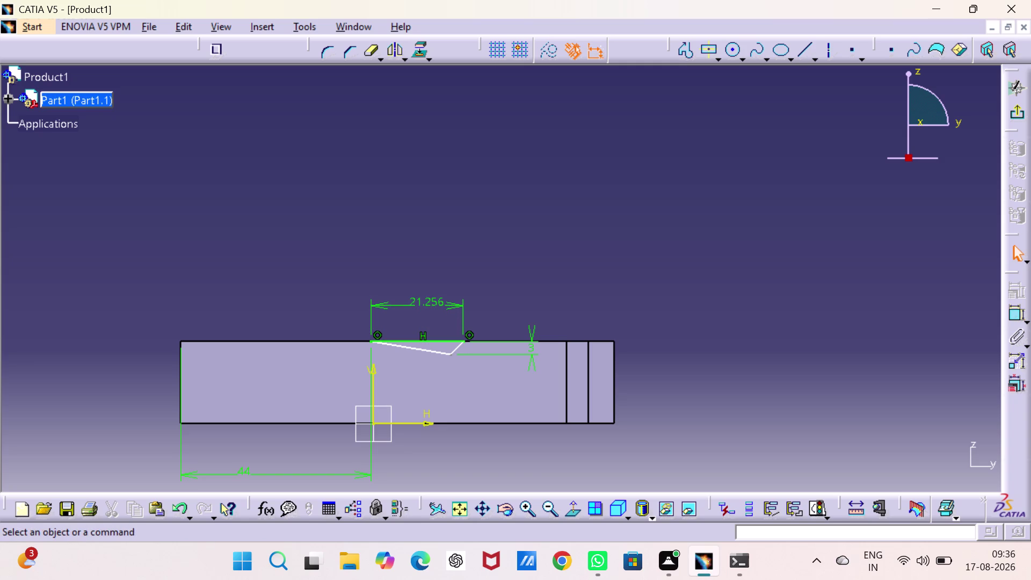
Try a 6 mm opening width, inspect the sloped V line, then undo the change.
double_click(426, 303)
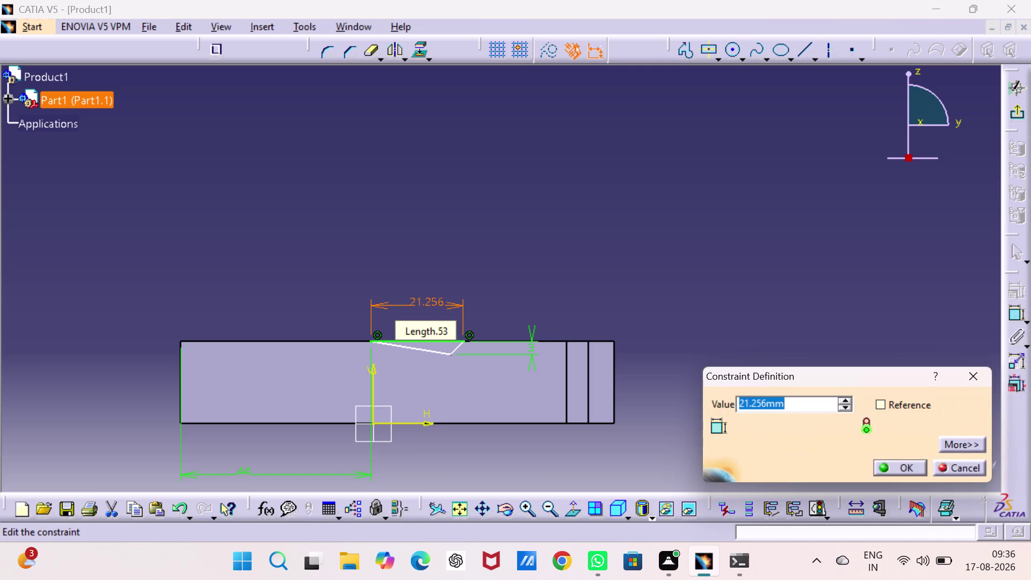
key(6)
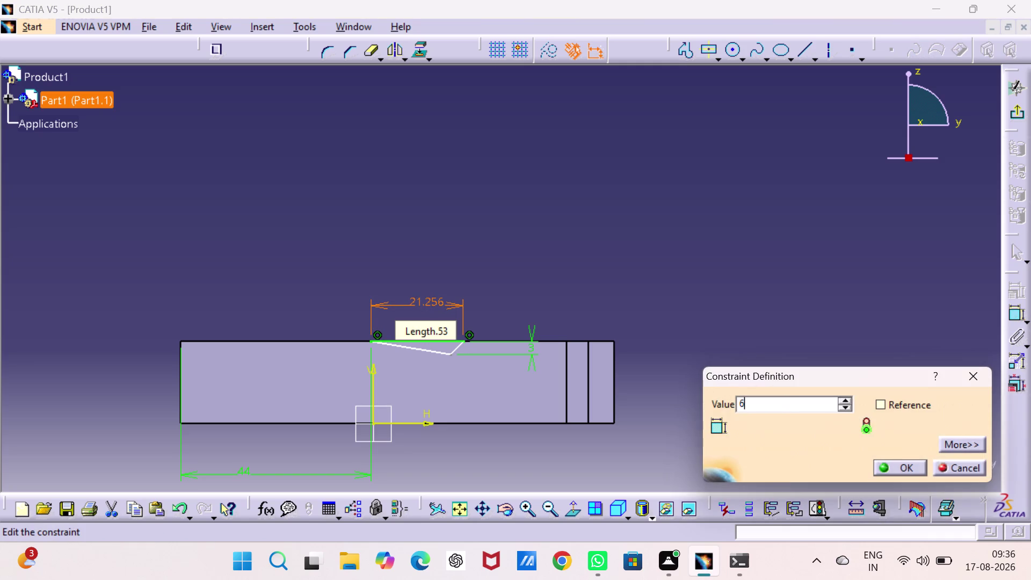
key(Return)
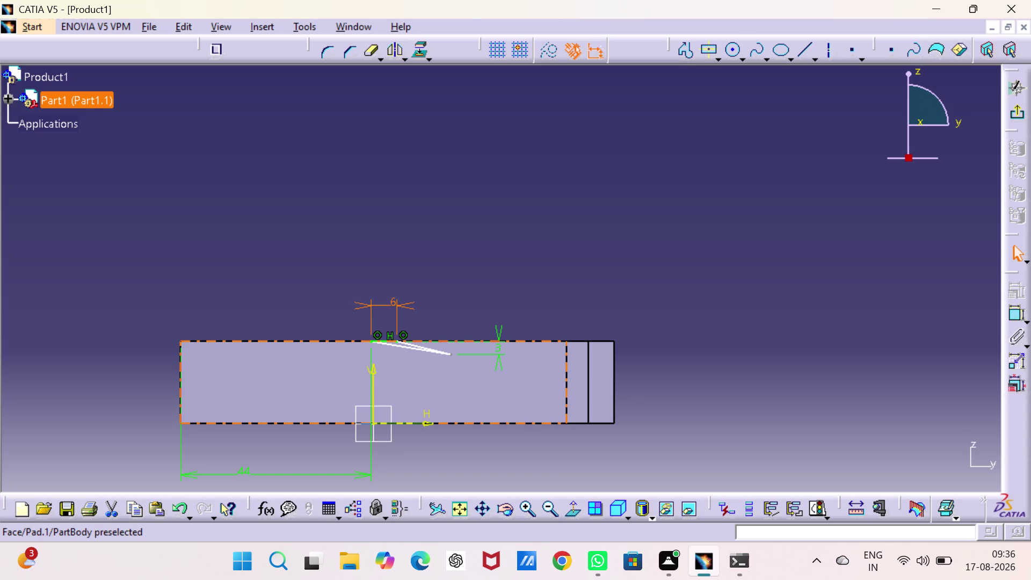
click(448, 354)
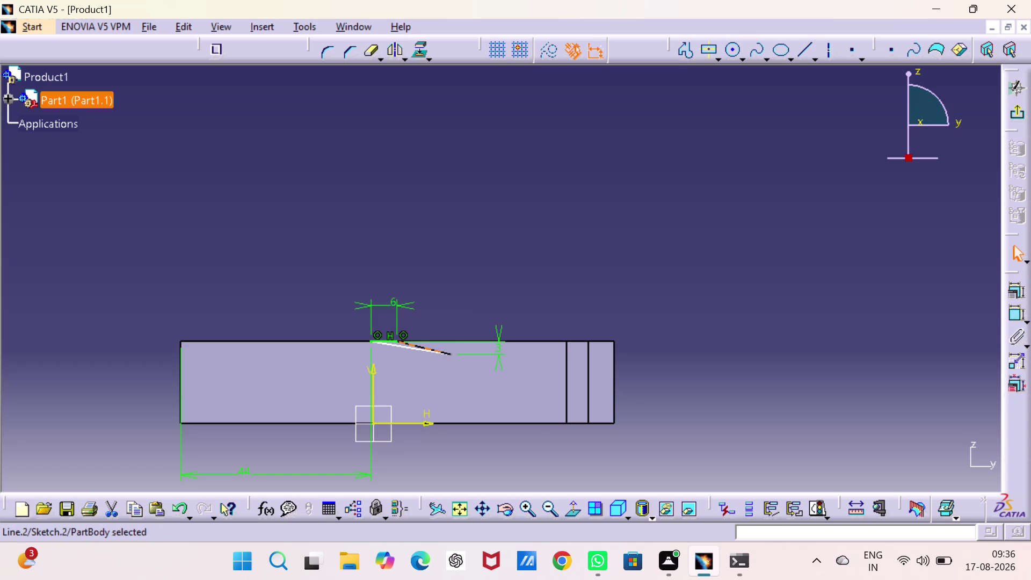
drag(448, 354, 412, 376)
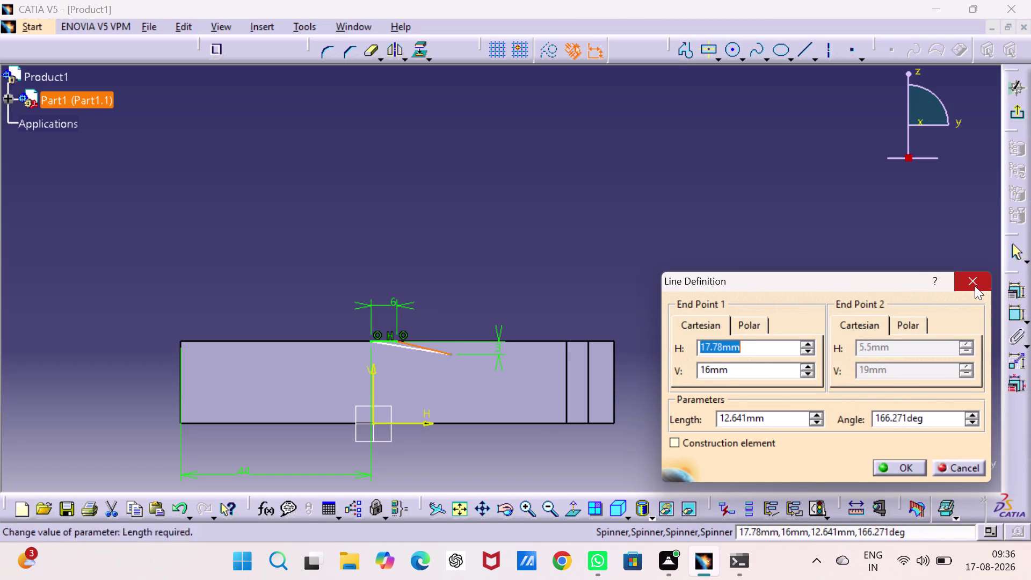
click(974, 285)
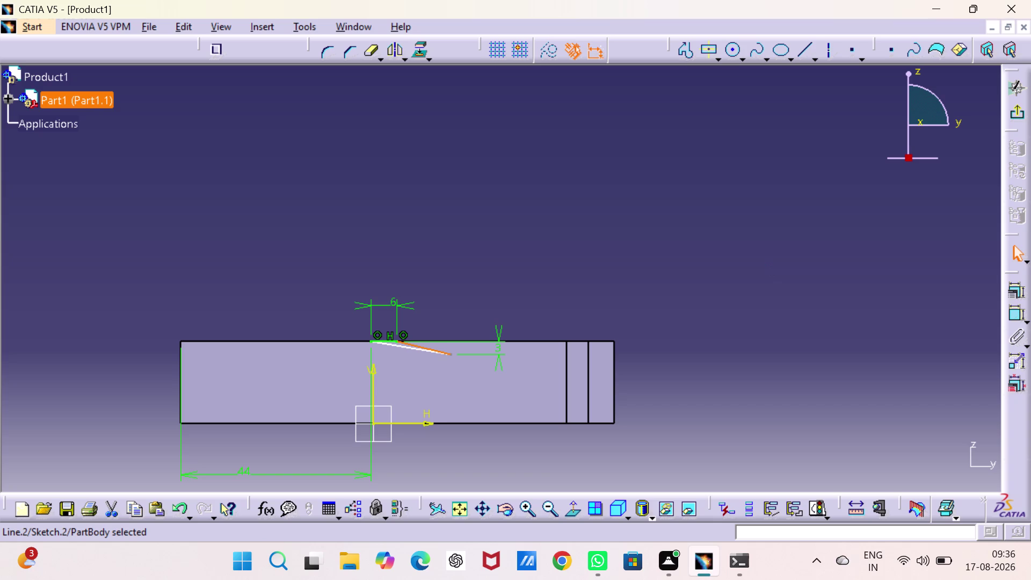
key(ctrl+z)
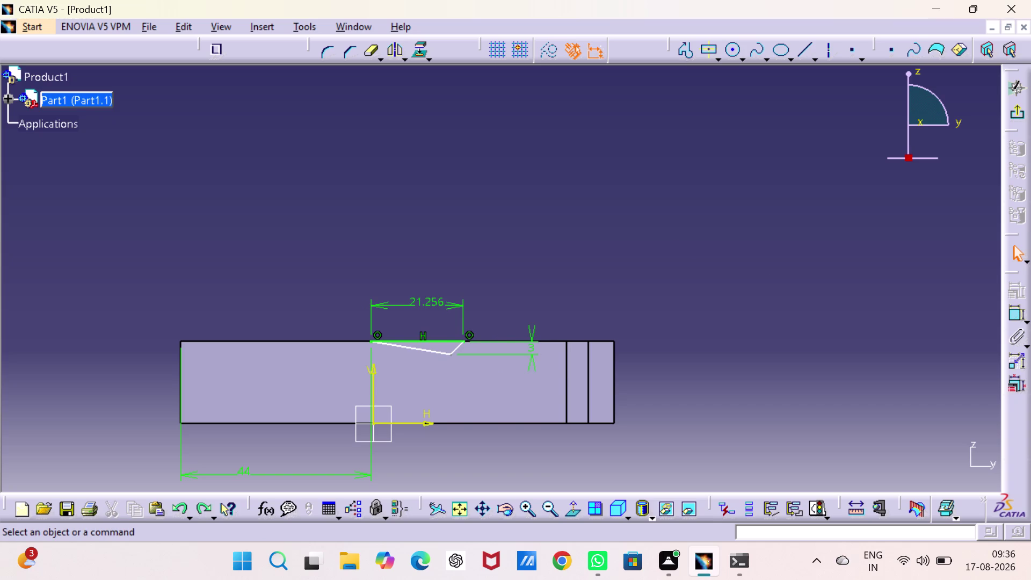
Drag the V apex until it sits centred under the 21.256 mm opening.
click(533, 349)
key(Delete)
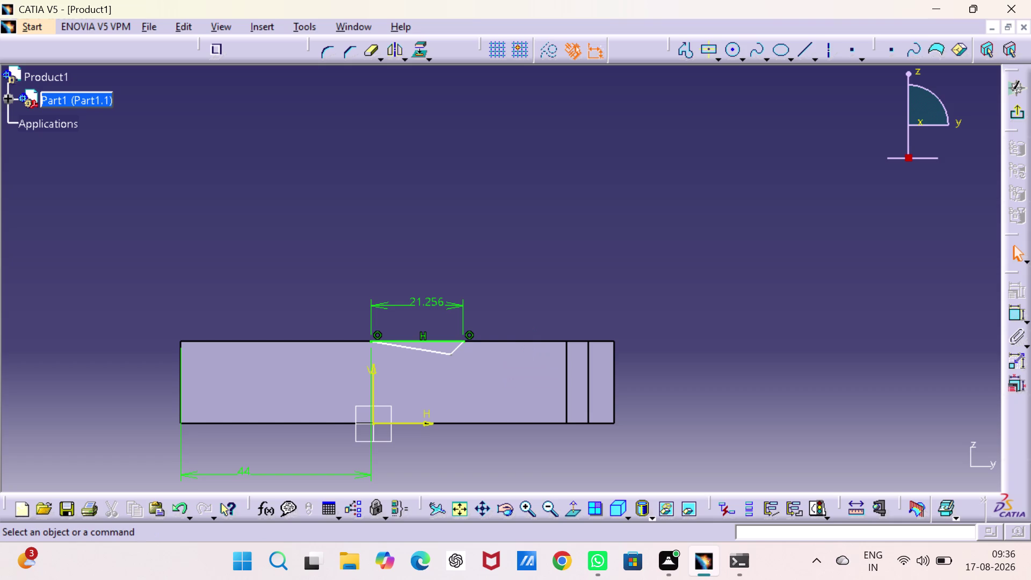
drag(451, 356, 412, 366)
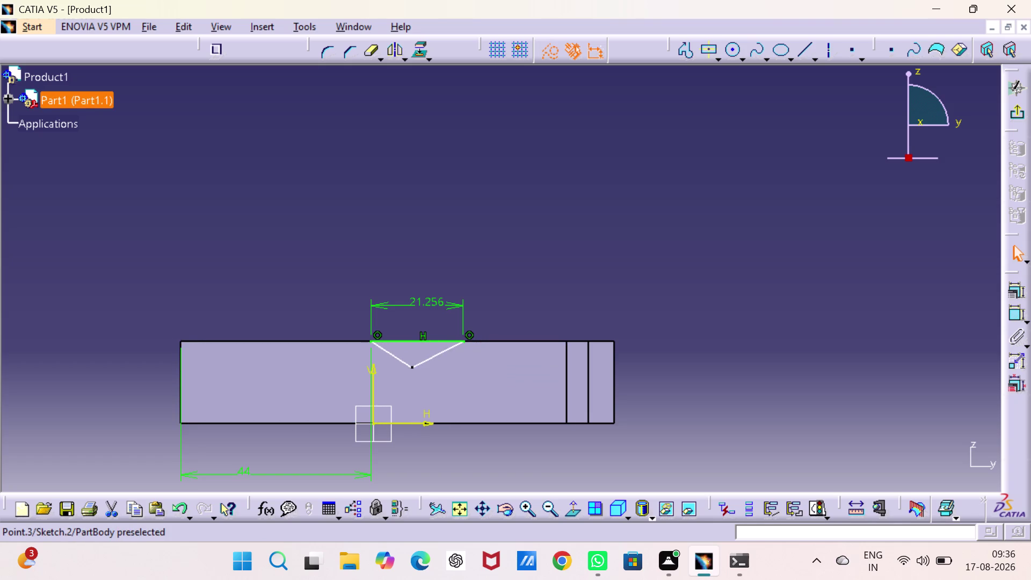
drag(411, 366, 416, 366)
double_click(431, 300)
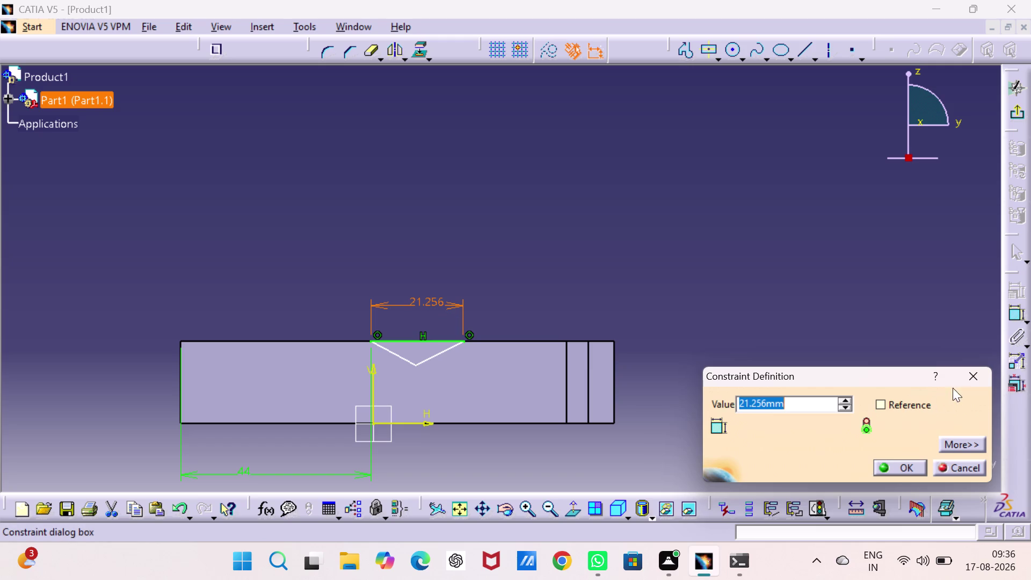
click(971, 376)
click(916, 313)
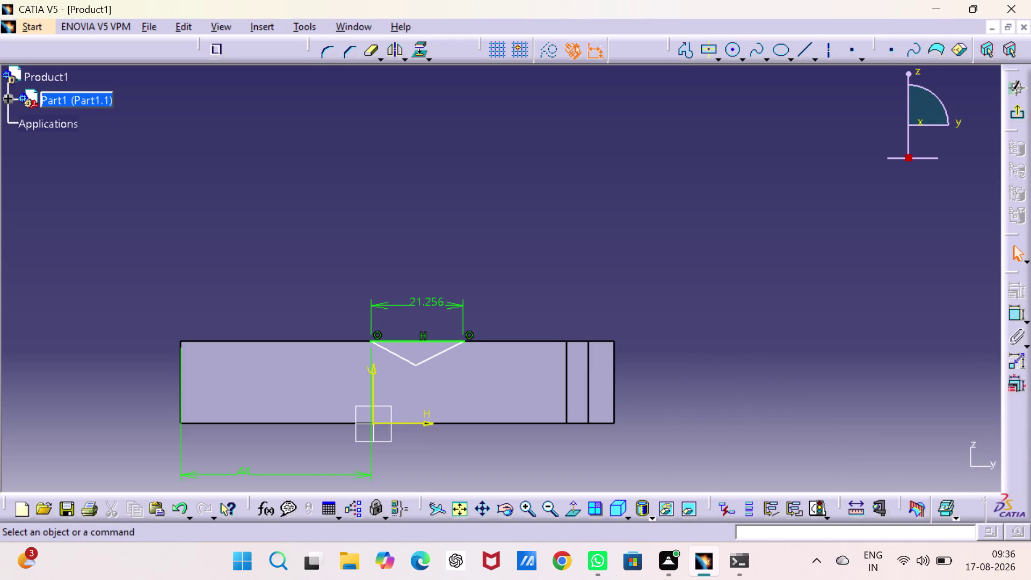
double_click(1016, 310)
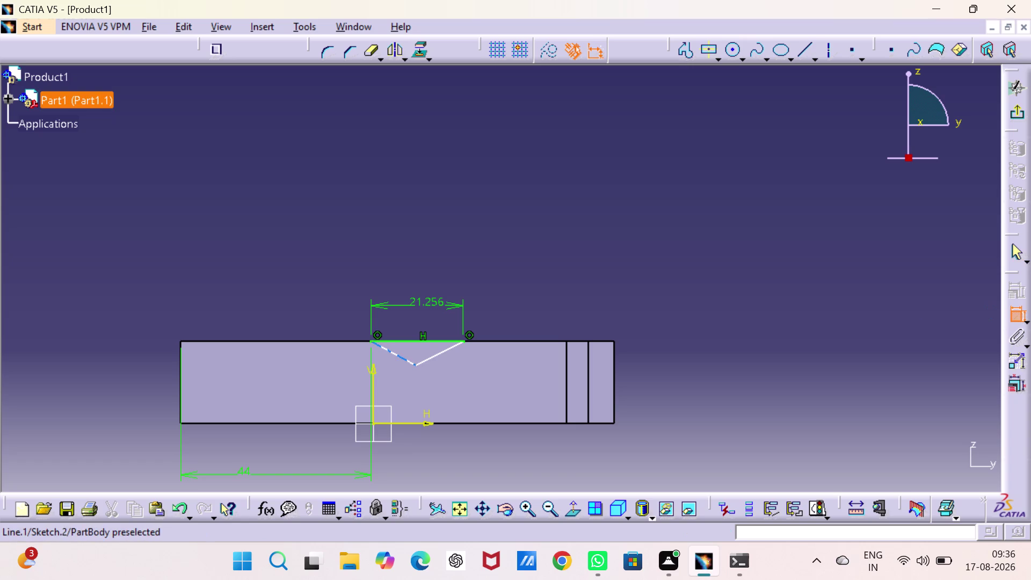
Try an angle dimension between the V's two sides using the symmetry line option.
click(397, 353)
click(439, 352)
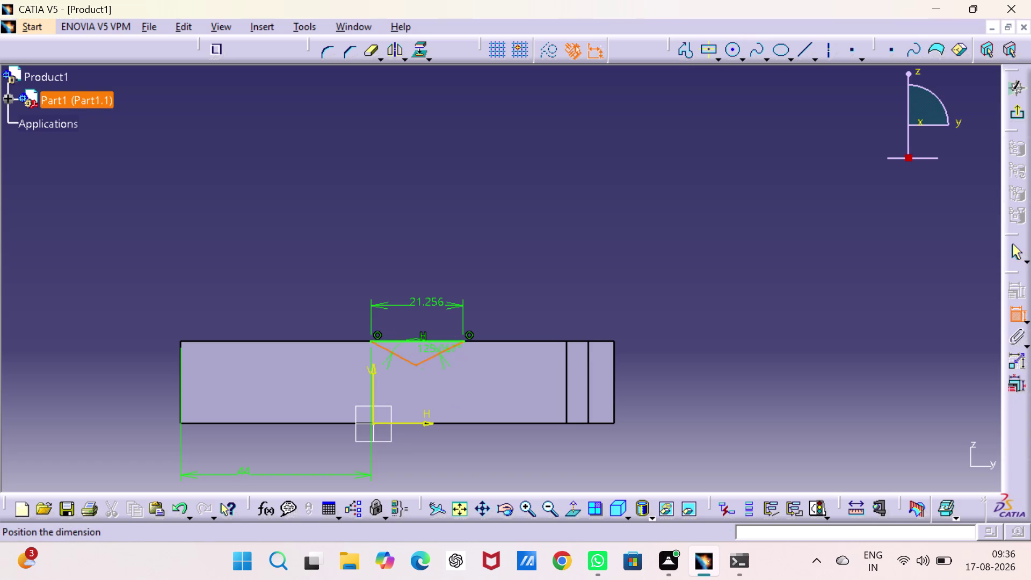
right_click(439, 352)
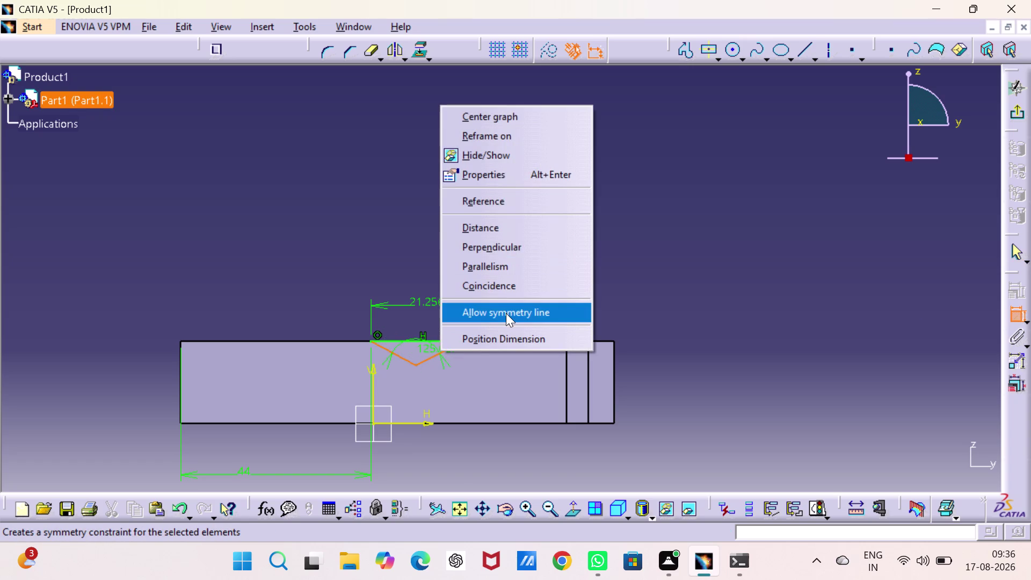
click(506, 313)
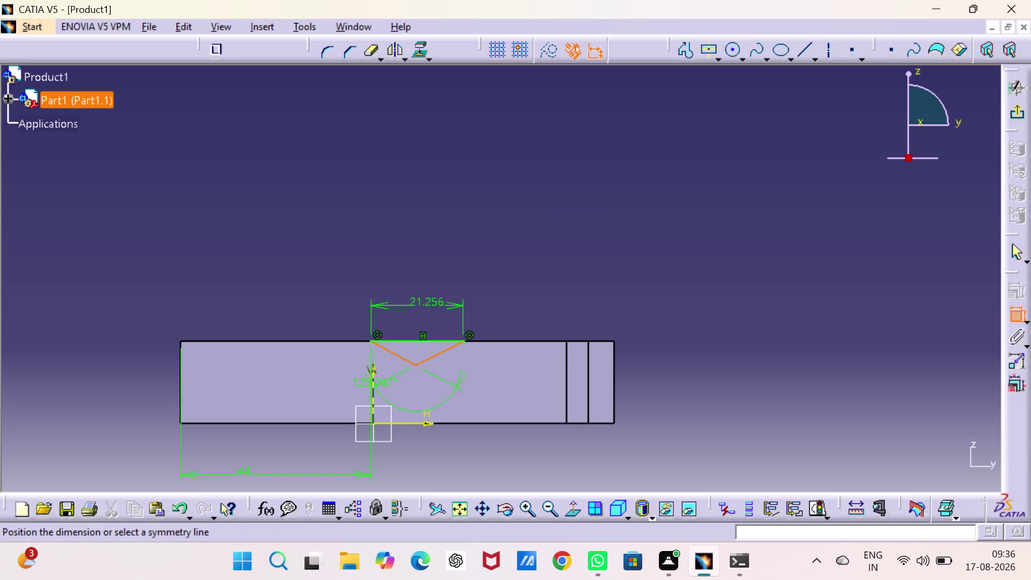
click(373, 386)
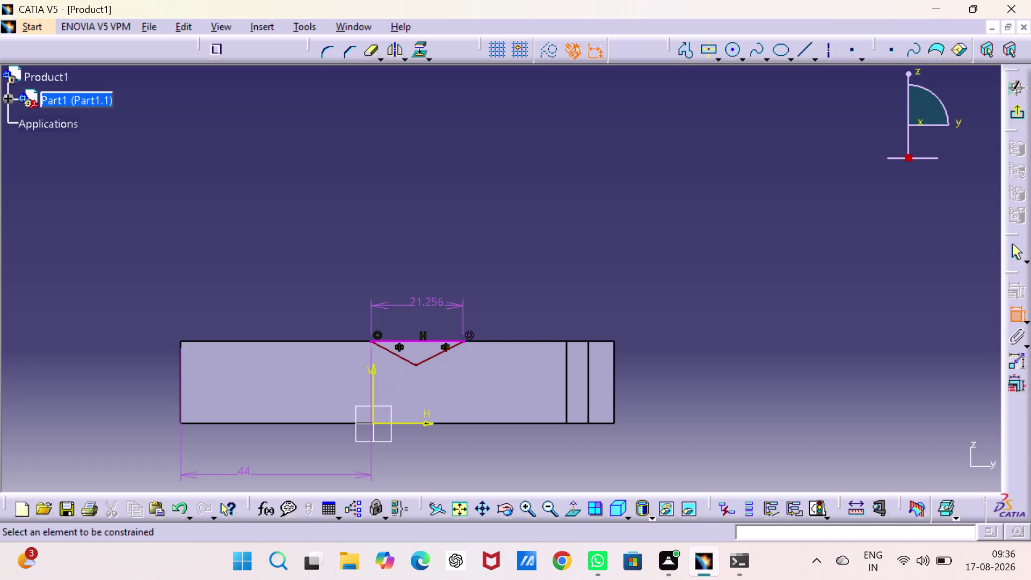
key(Escape)
Delete the V opening width dimension, then undo the deletions.
click(420, 300)
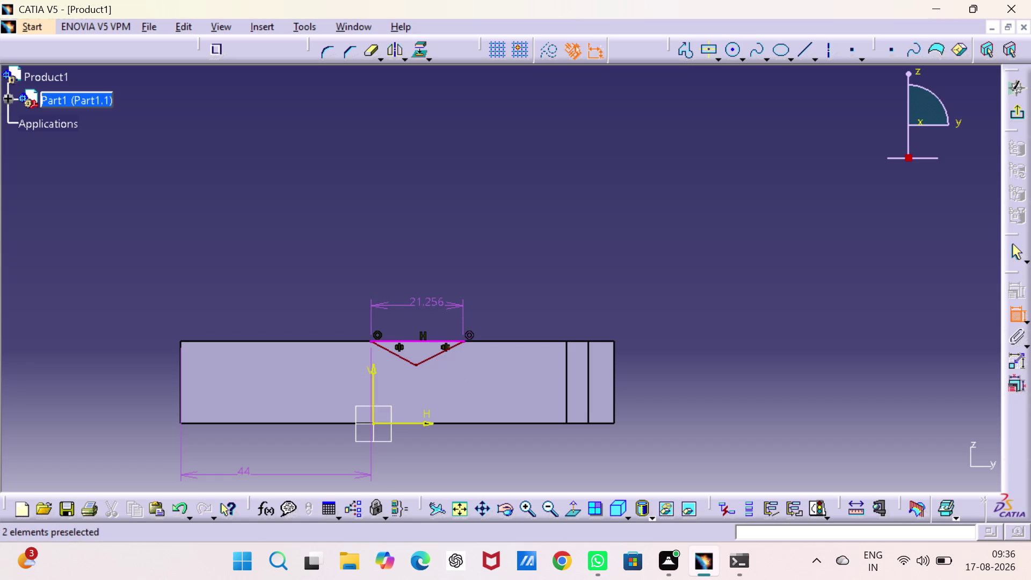
key(Delete)
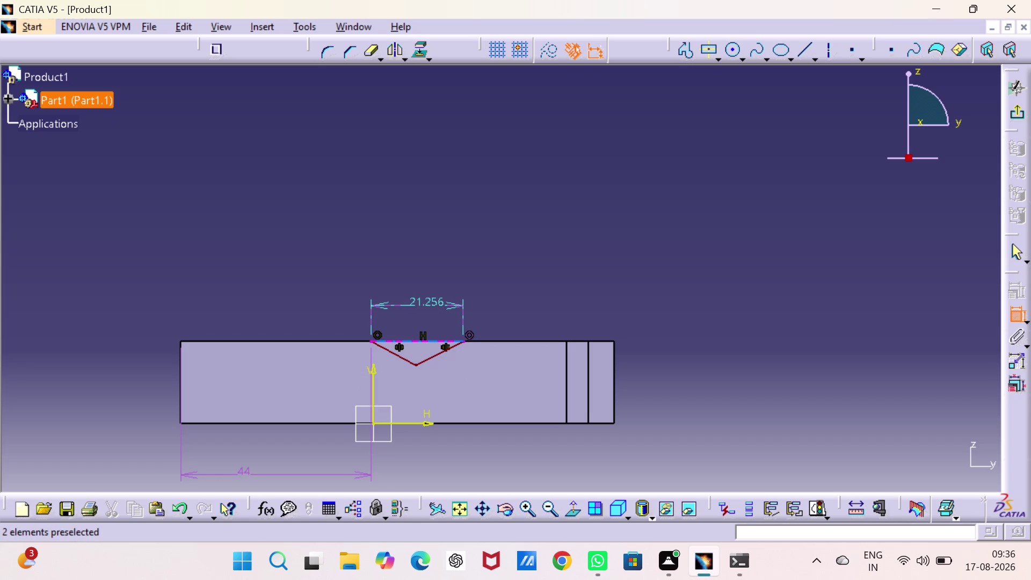
click(424, 301)
click(423, 301)
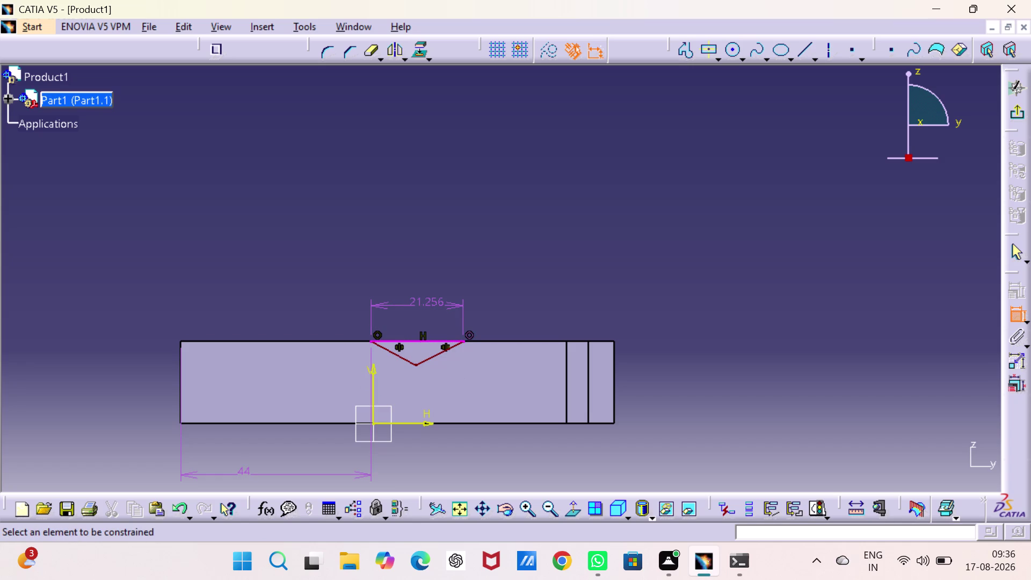
key(Escape)
key(Escape)
key(Escape)
click(437, 298)
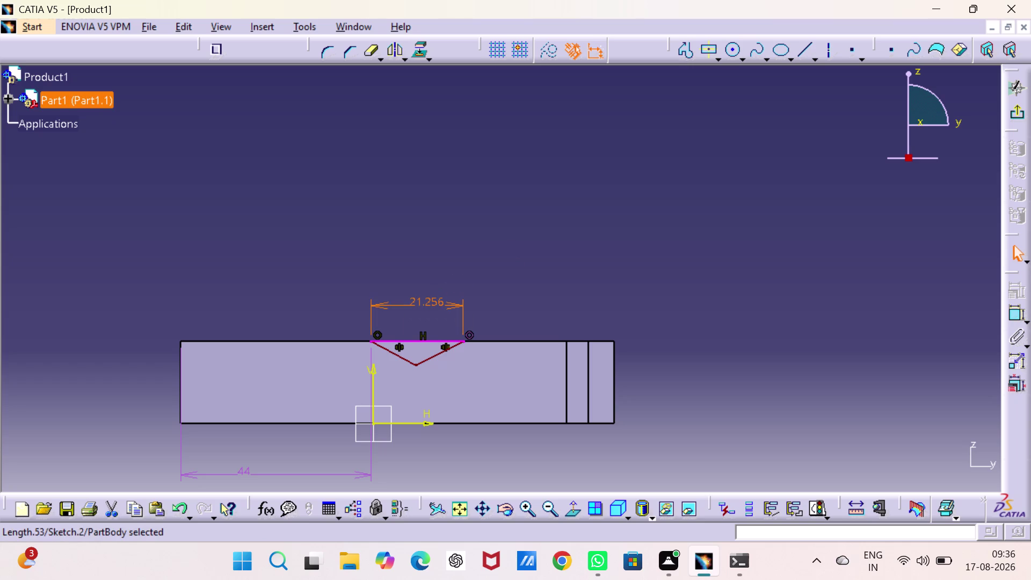
key(Delete)
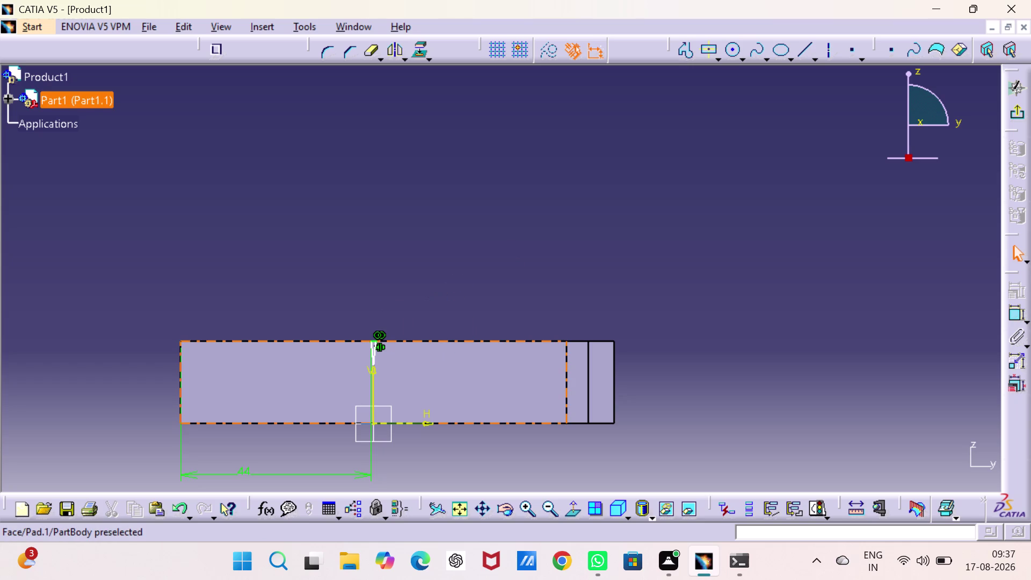
key(ctrl+z)
key(ctrl+z)
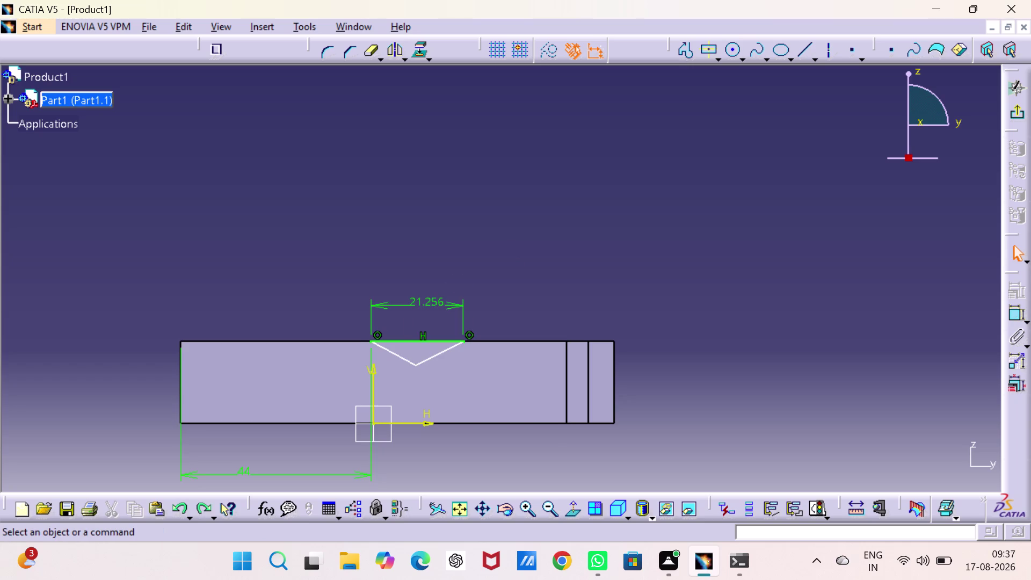
Set the V opening width to 6 mm and re-centre the apex beneath it.
double_click(430, 304)
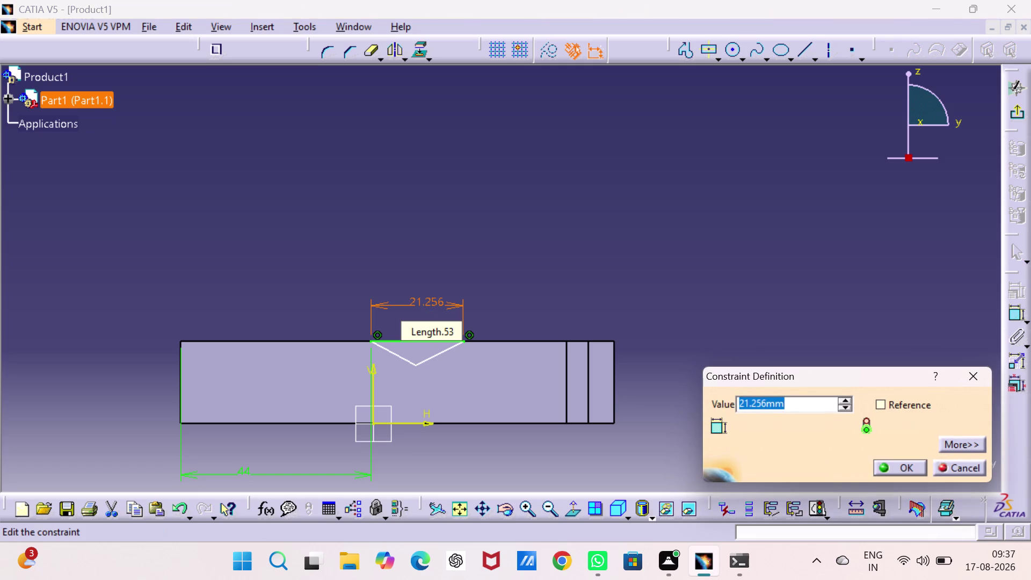
key(6)
key(Return)
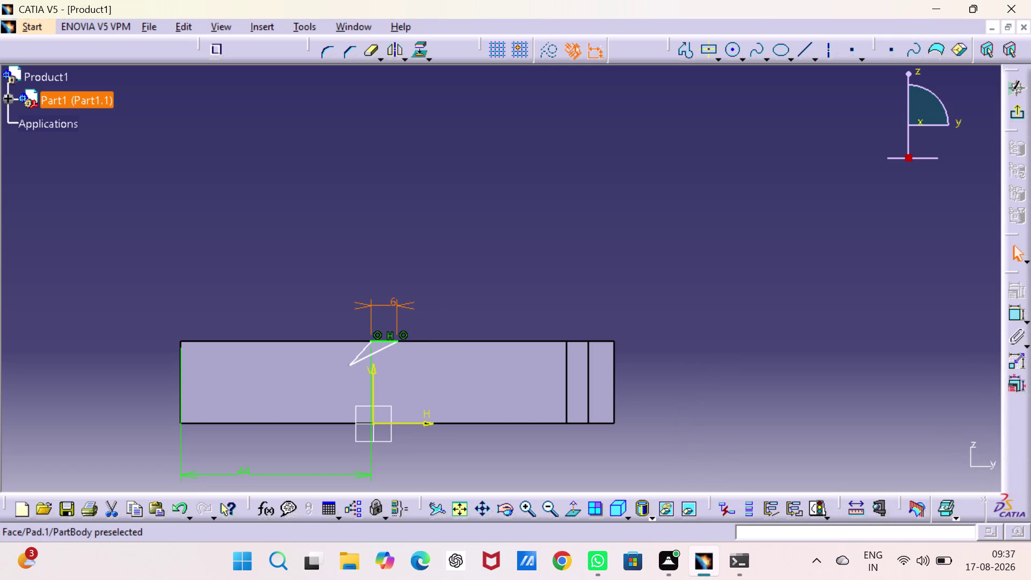
drag(351, 365, 384, 374)
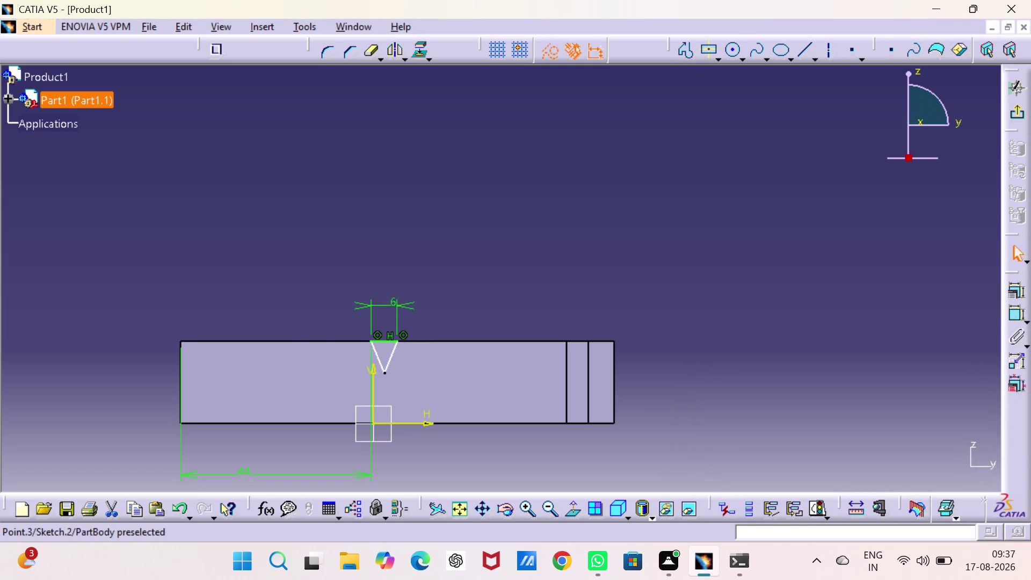
drag(384, 373, 383, 355)
click(849, 304)
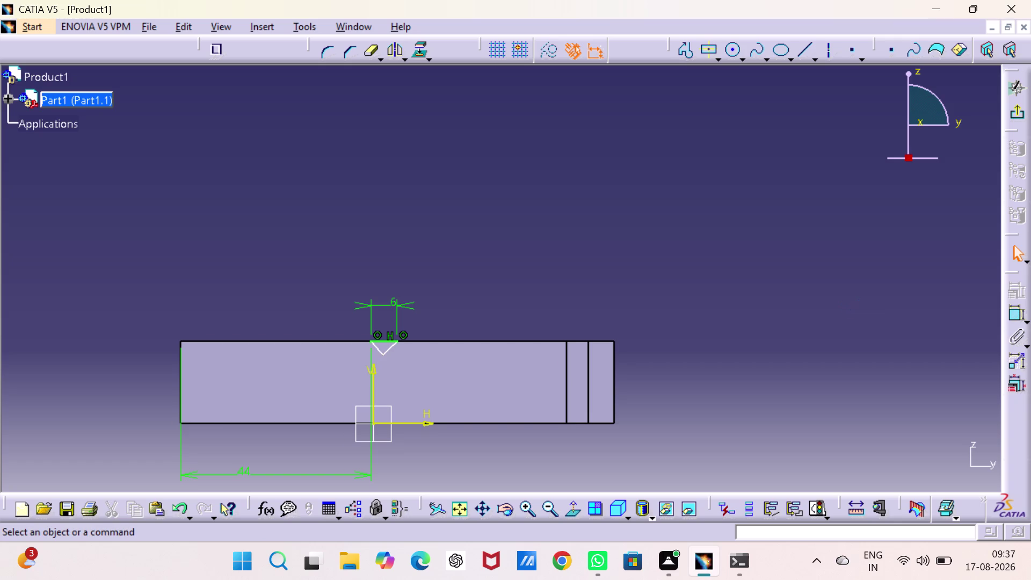
Dimension the line's offset from the block's top edge and set it to 3 mm.
click(1009, 311)
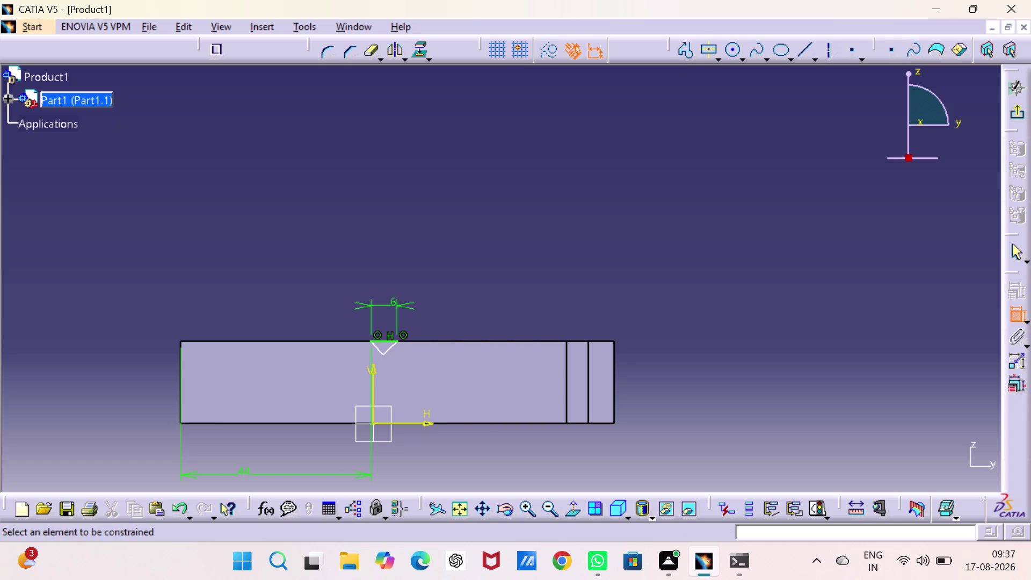
click(385, 354)
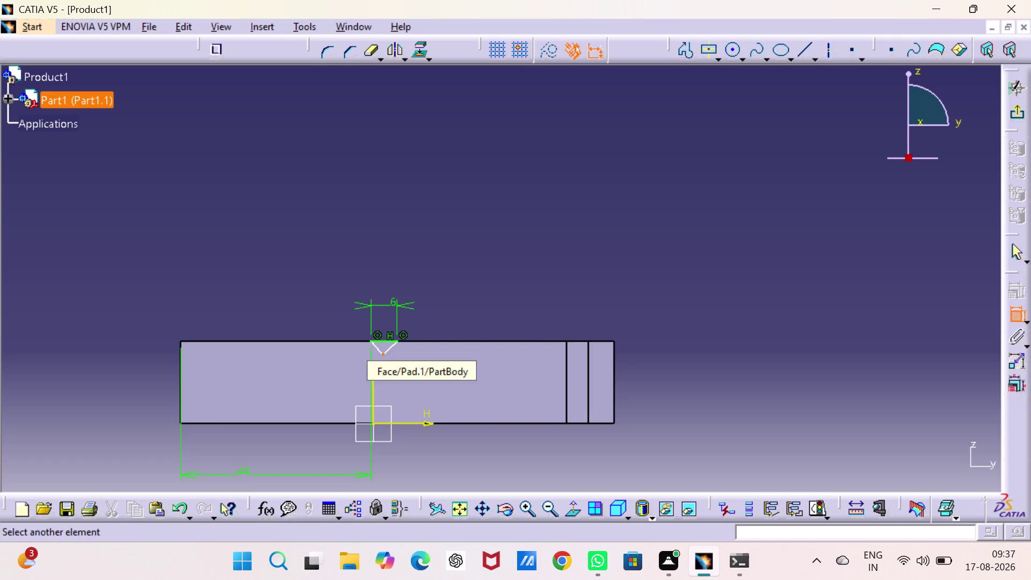
click(422, 341)
click(490, 380)
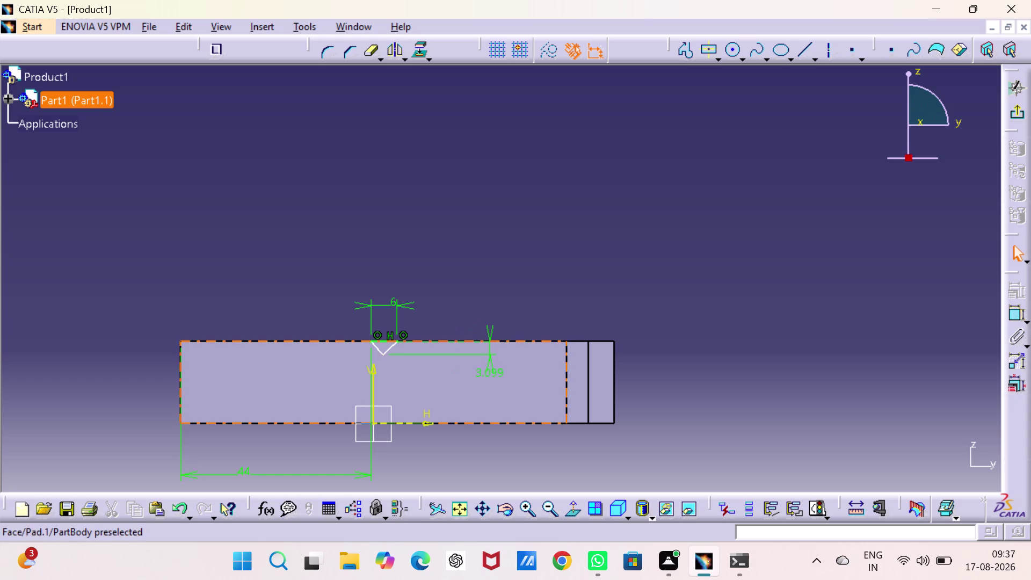
double_click(492, 374)
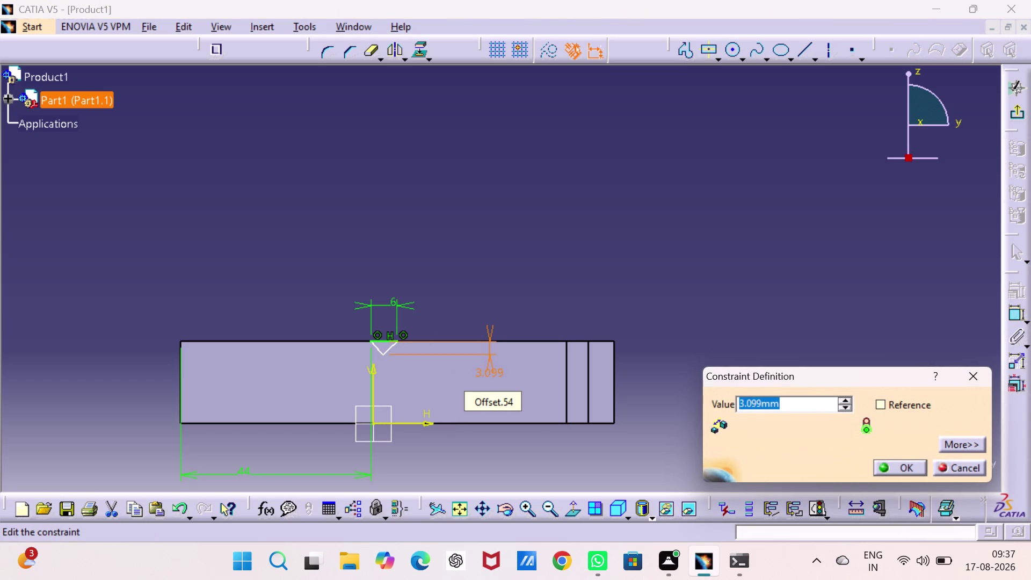
key(3)
key(Return)
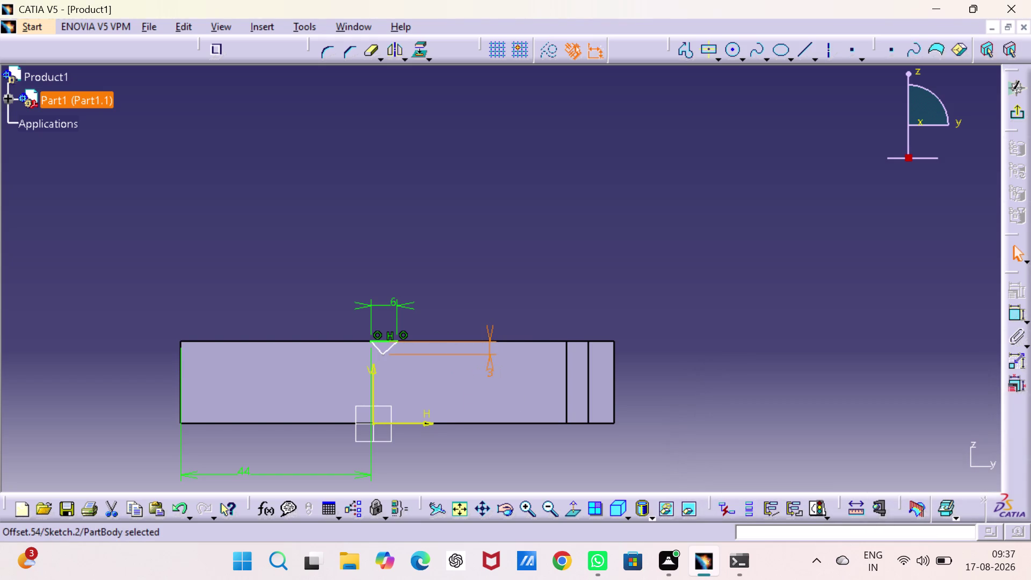
click(519, 264)
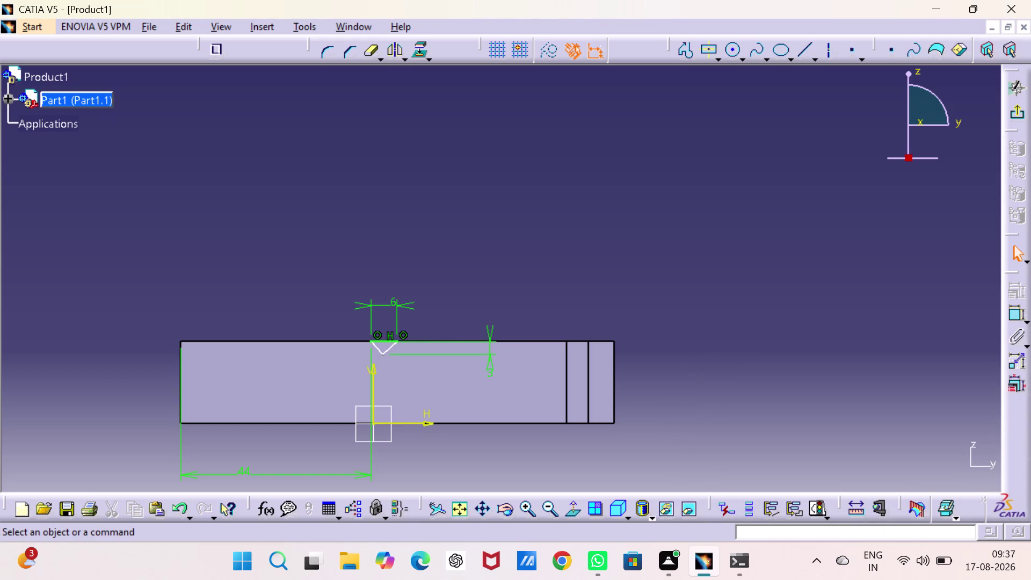
middle_drag(746, 203, 735, 147)
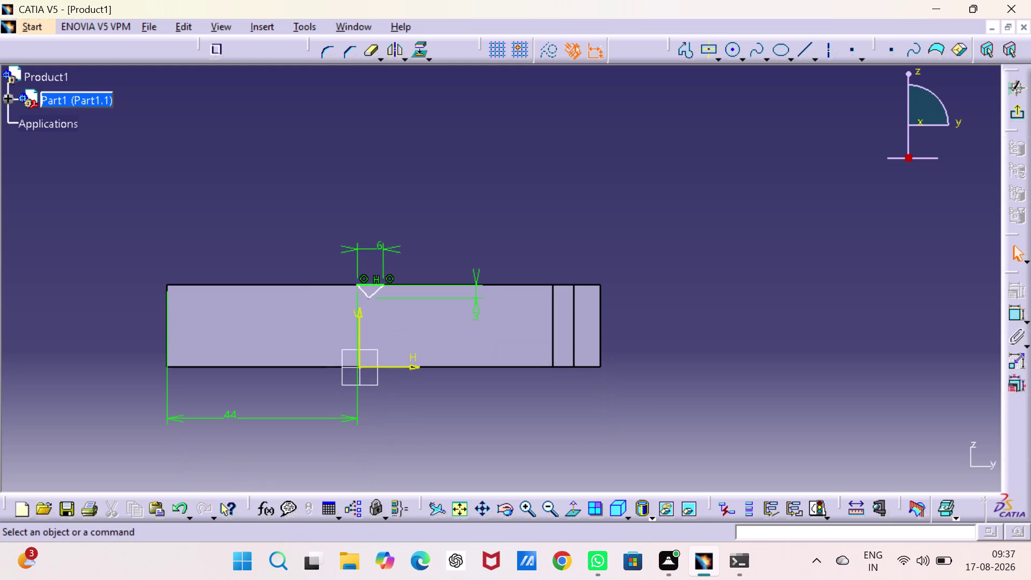
Rotate to an angled 3D view, exit the sketcher, and start a Pocket from Sketch.2.
middle_drag(735, 146, 745, 162)
right_drag(736, 147, 745, 162)
middle_drag(380, 230, 379, 271)
right_drag(380, 231, 379, 271)
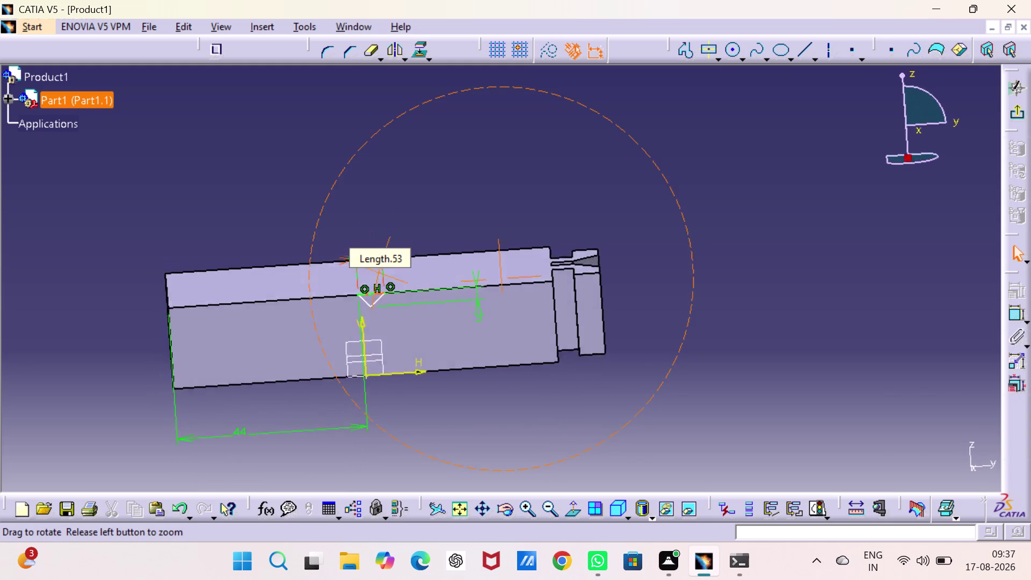
right_drag(379, 272, 379, 319)
middle_drag(379, 271, 379, 319)
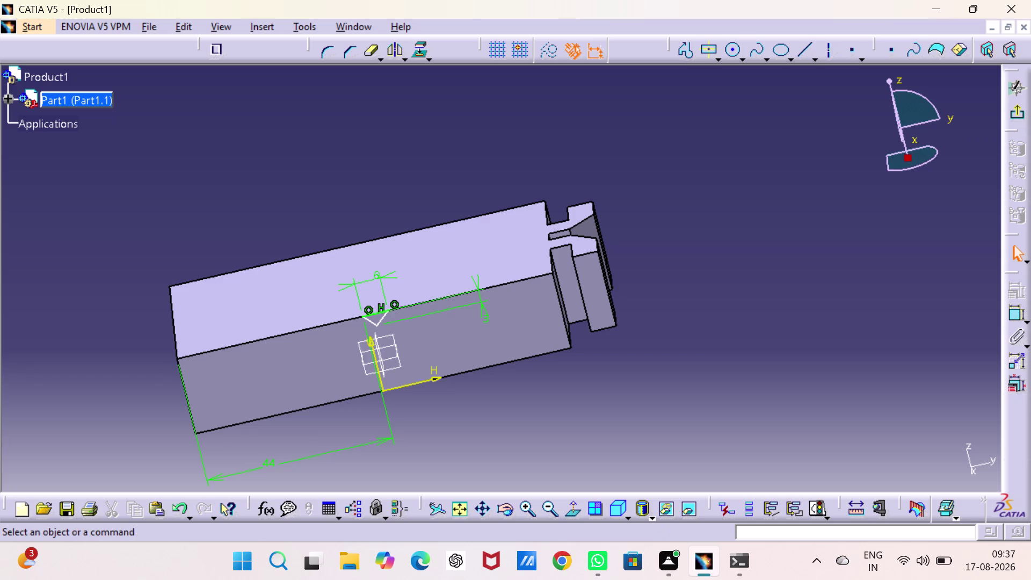
click(1013, 111)
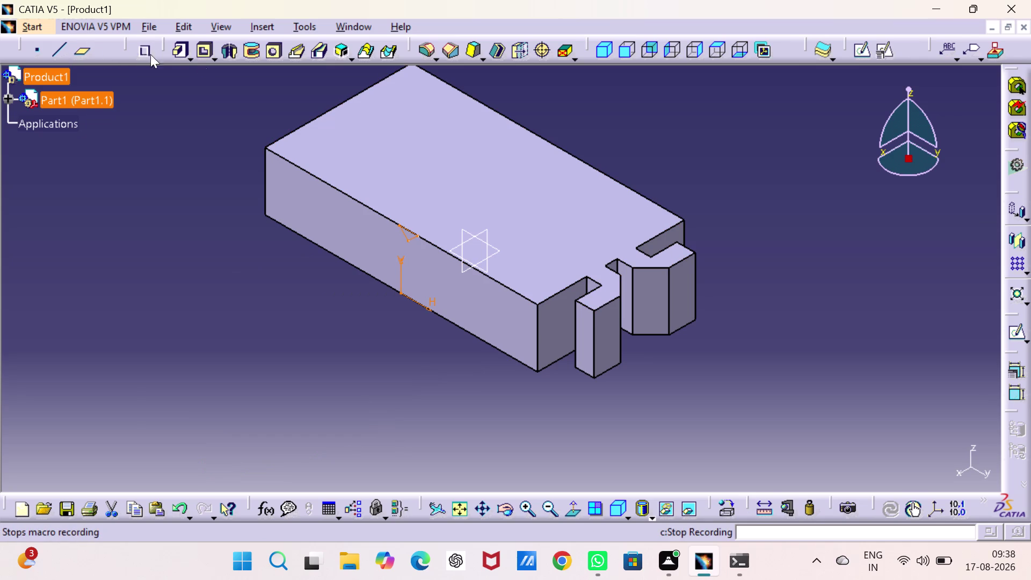
click(200, 54)
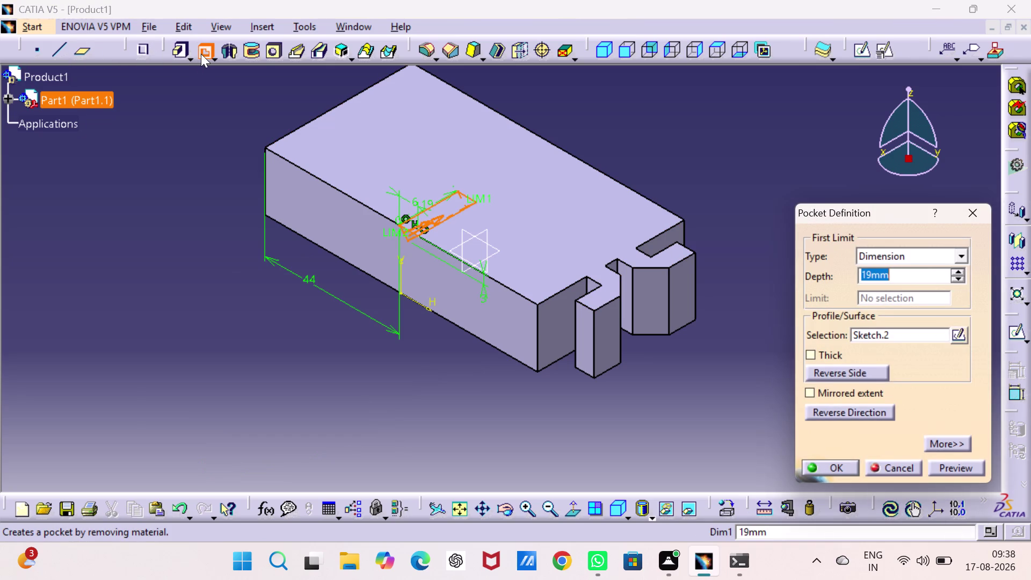
Create the pocket with an Up to next limit, then select the top face beside the groove.
click(961, 257)
click(932, 287)
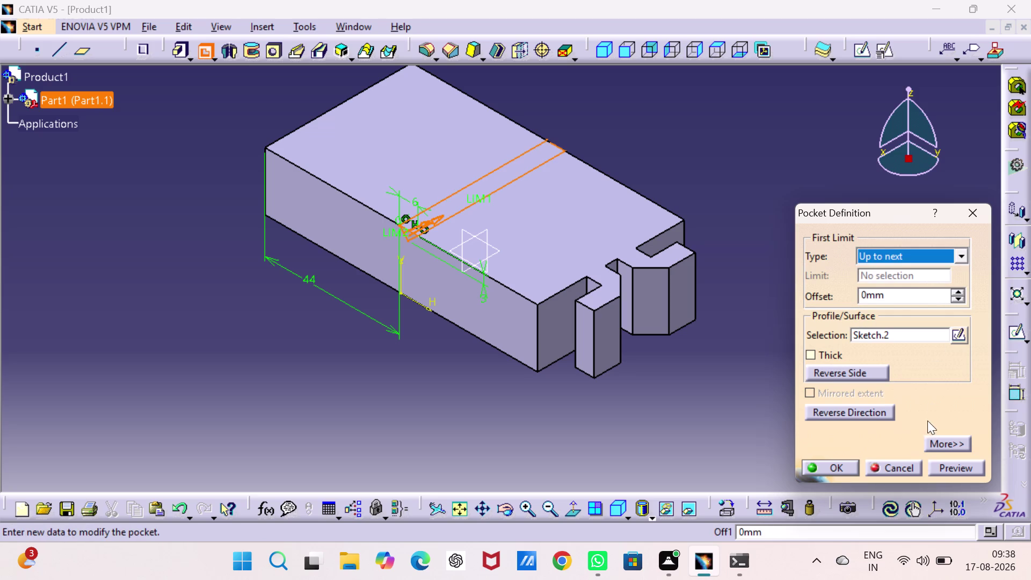
click(843, 462)
click(847, 362)
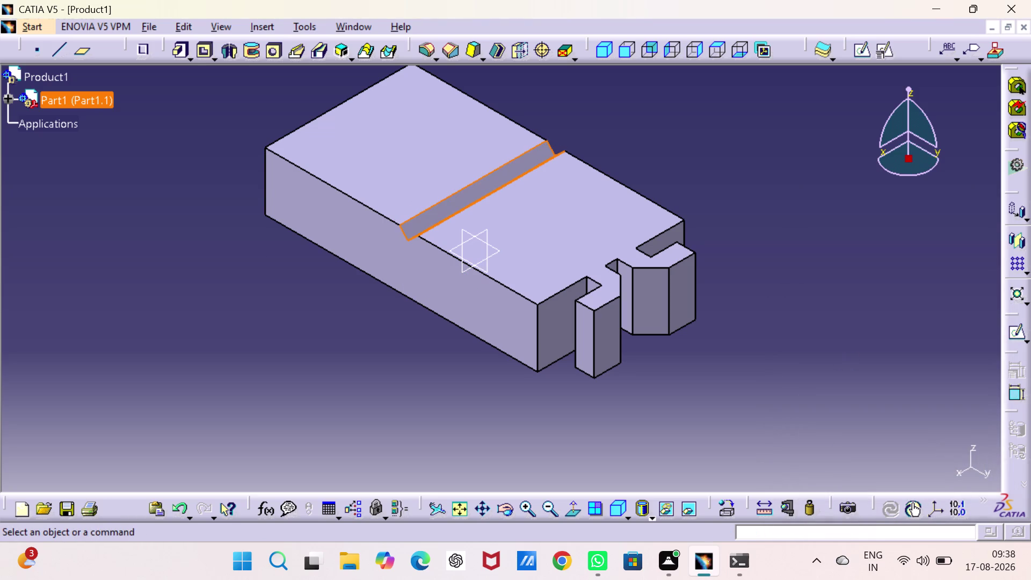
click(583, 236)
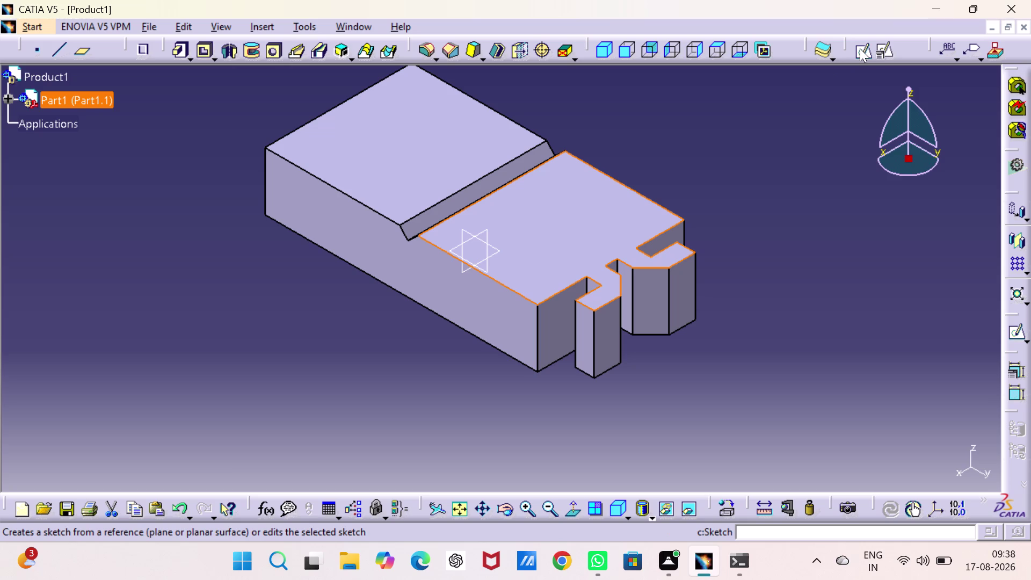
click(880, 51)
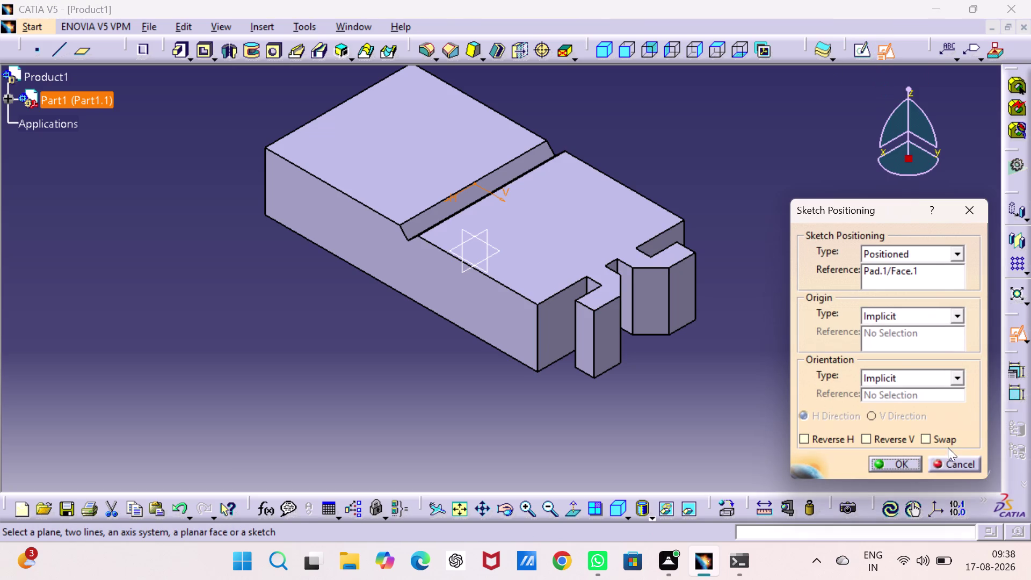
Confirm the positioned sketch placement on the top face.
click(926, 434)
click(868, 437)
click(894, 460)
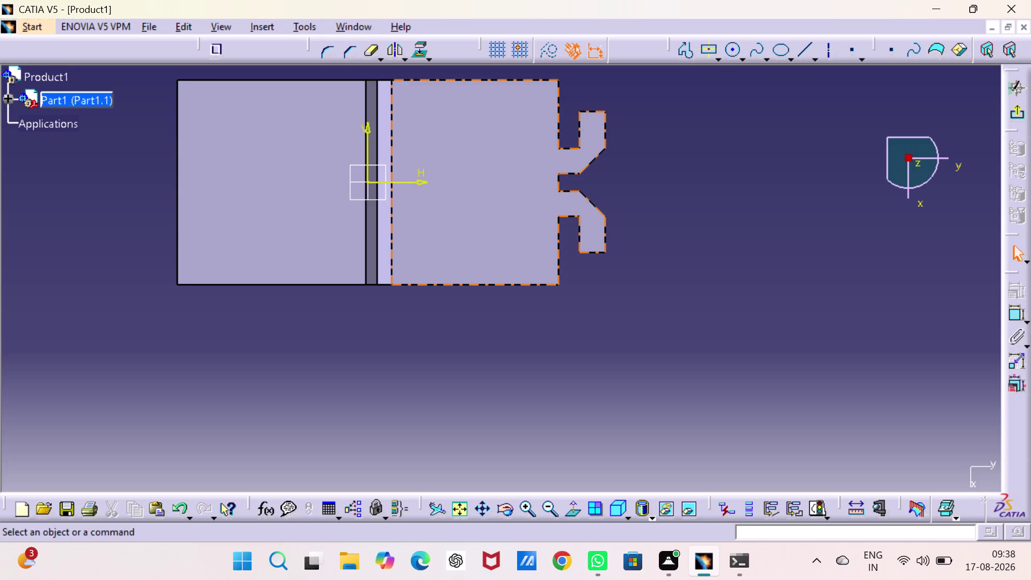
click(718, 56)
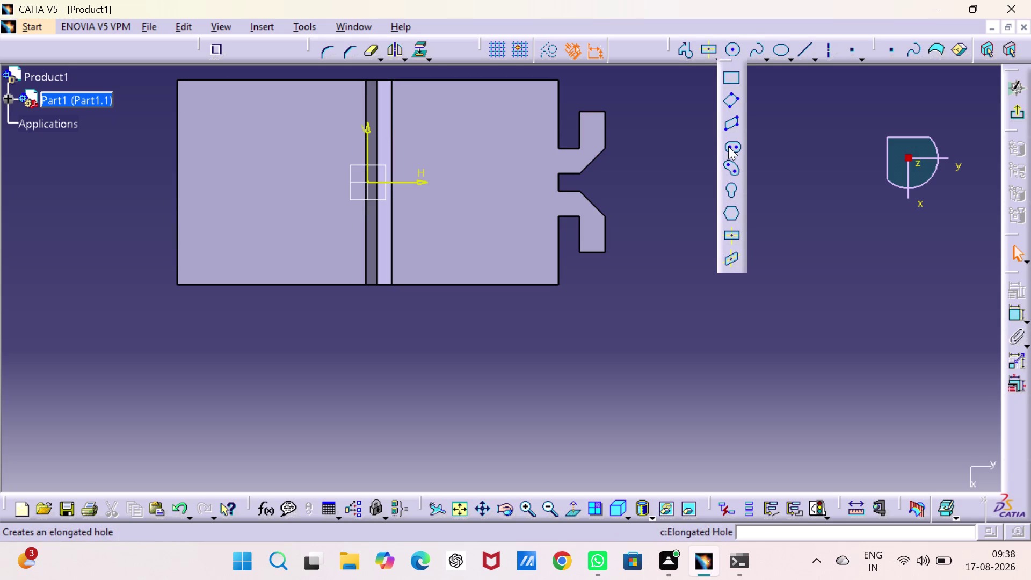
Draw an elongated slot and delete its unwanted extra dimension.
click(728, 146)
click(477, 123)
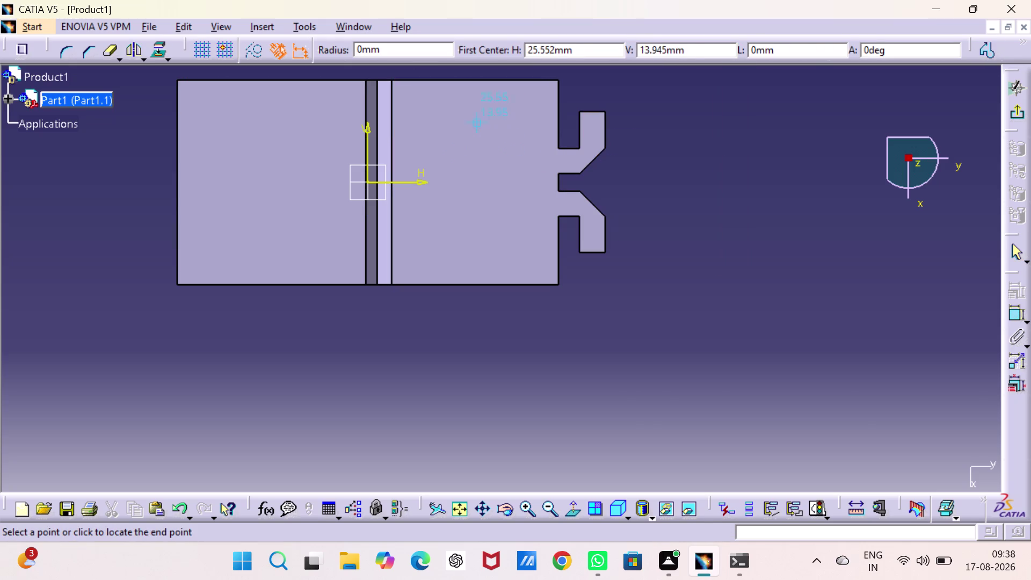
click(479, 210)
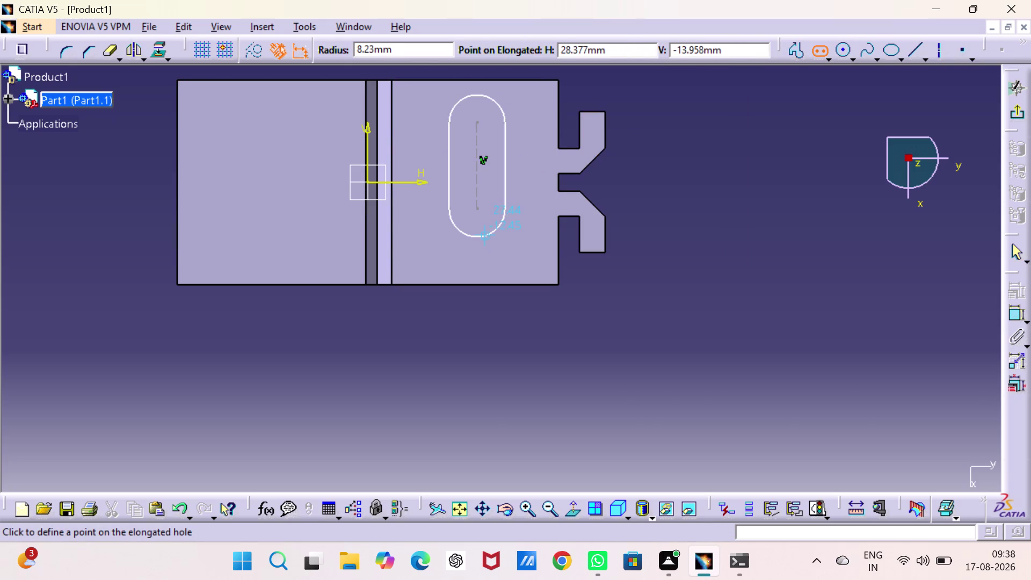
click(489, 242)
key(Escape)
key(Escape)
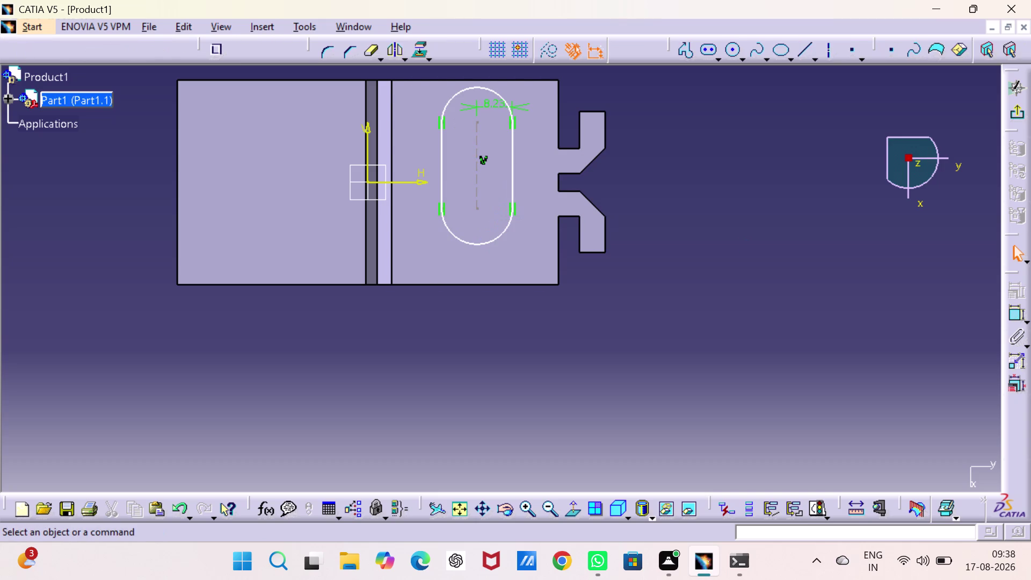
click(496, 105)
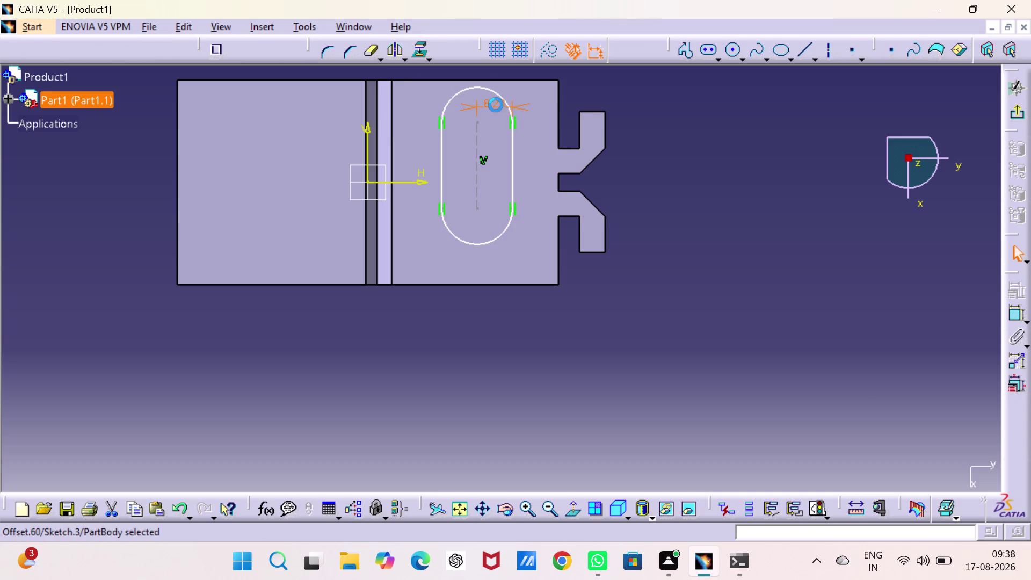
key(Delete)
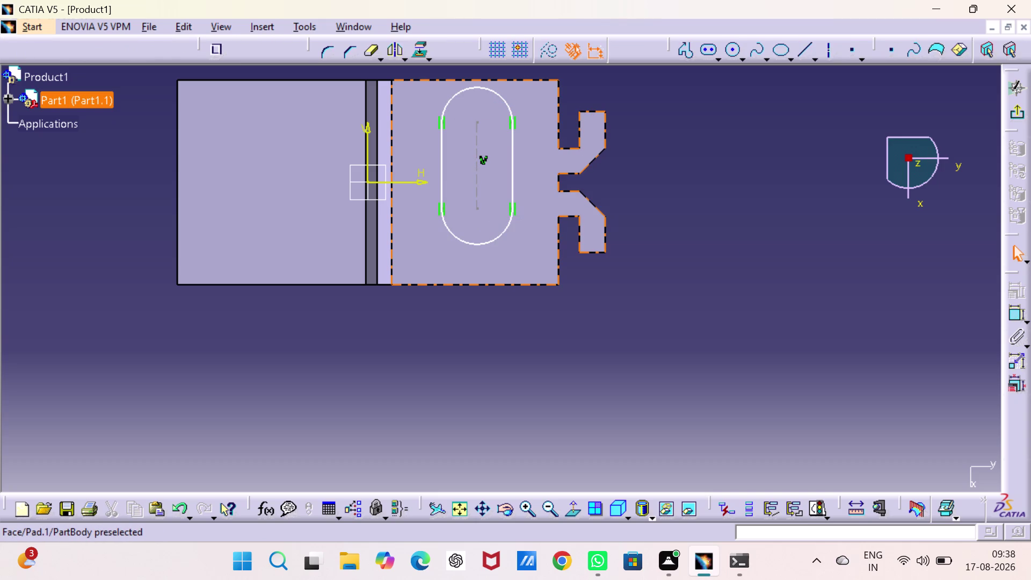
middle_drag(492, 136, 516, 219)
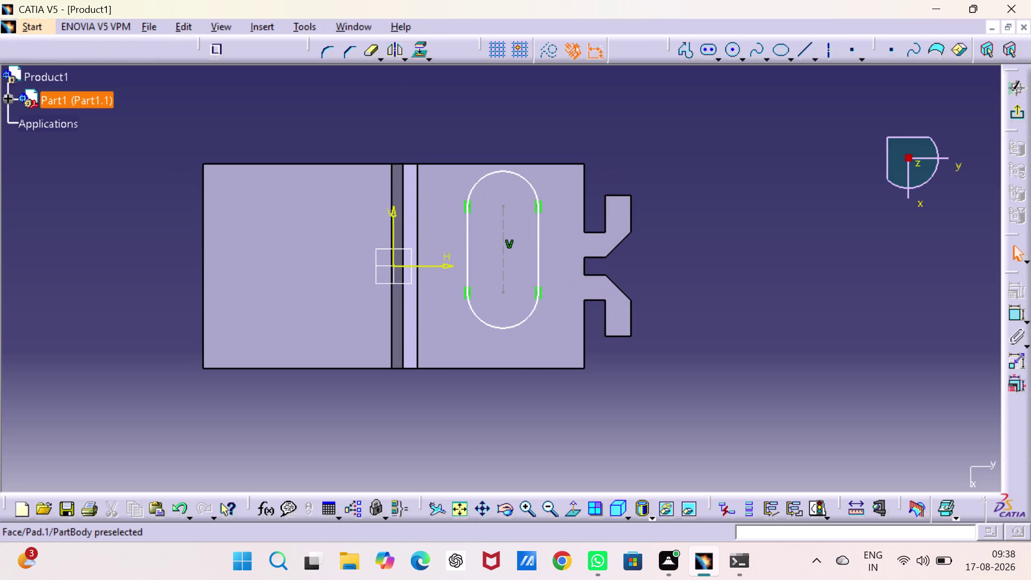
double_click(1018, 317)
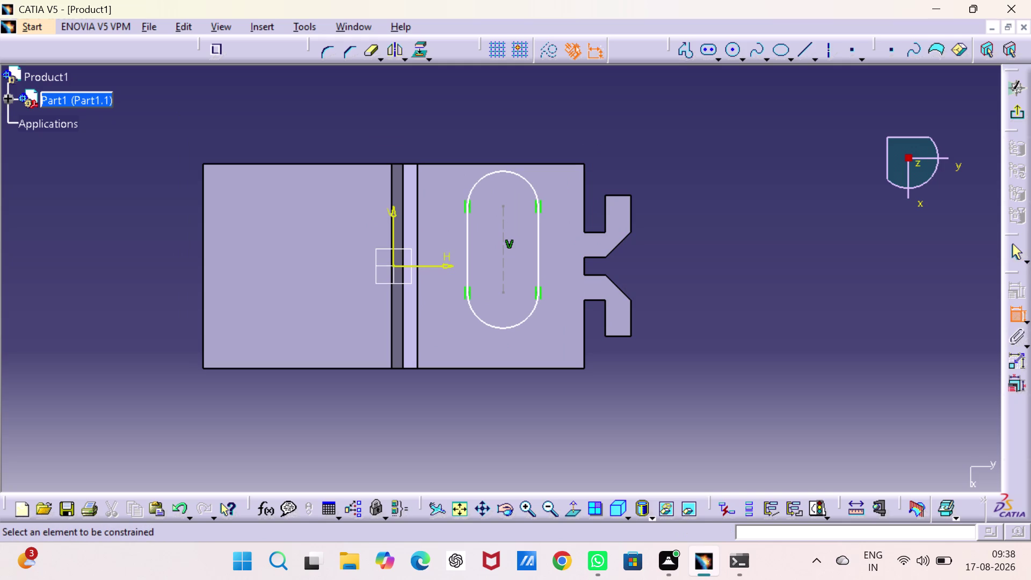
Set the distance between the slot's two end centres to 25 mm.
click(503, 257)
click(671, 254)
double_click(672, 253)
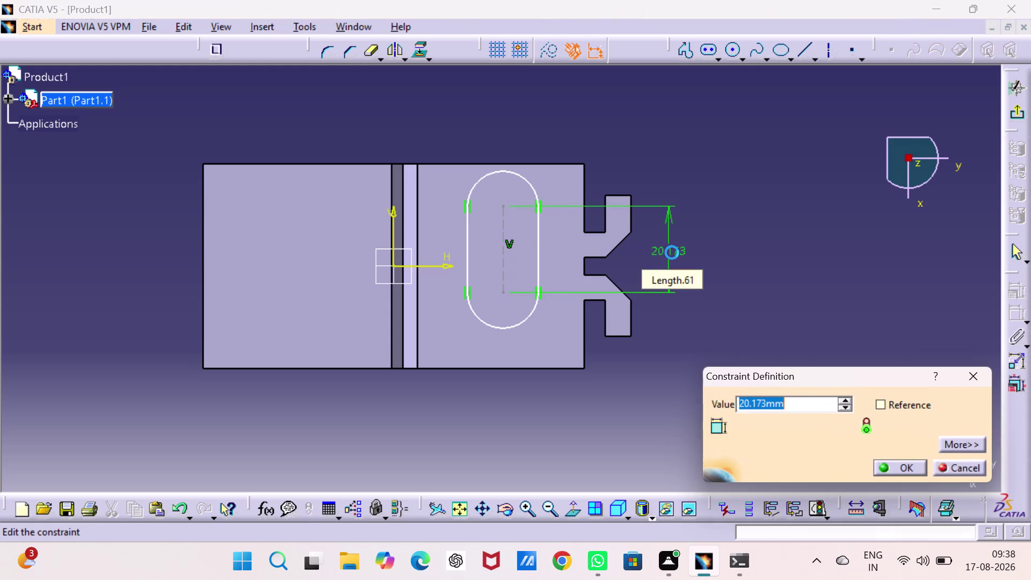
text(25)
key(Return)
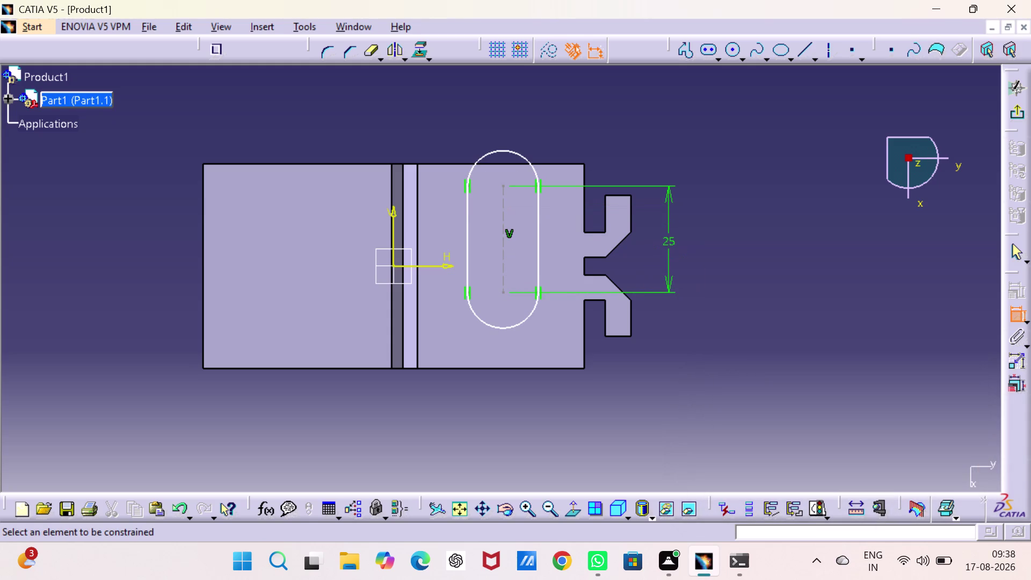
Dimension the slot's upper end arc with a 3 mm radius.
click(509, 150)
click(542, 135)
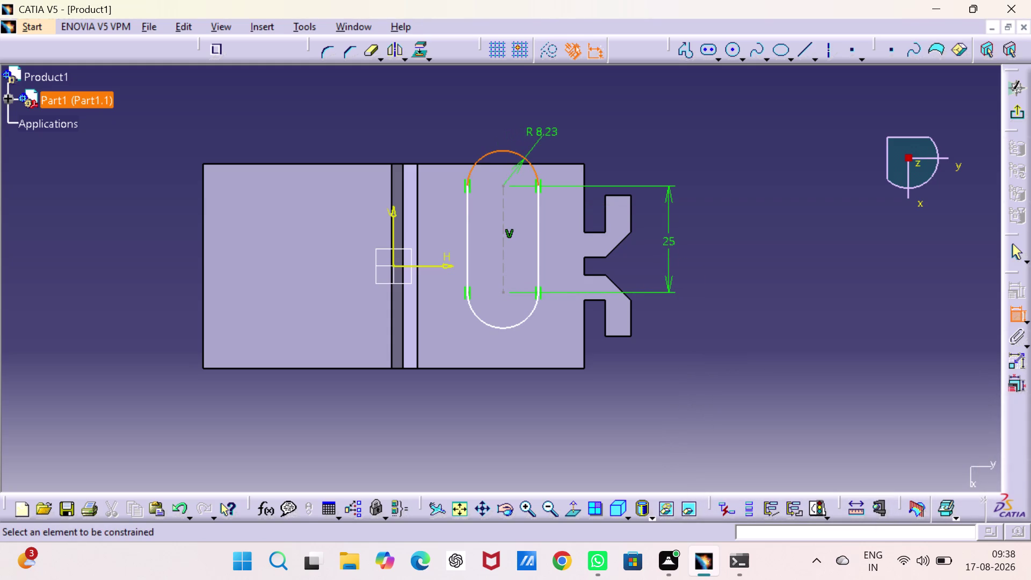
double_click(548, 132)
key(3)
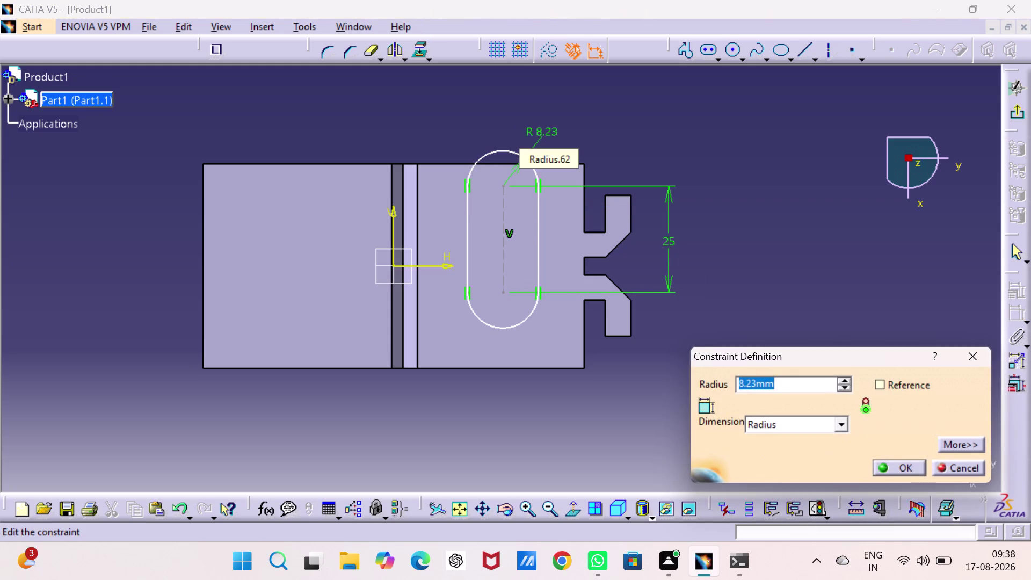
key(Return)
click(707, 151)
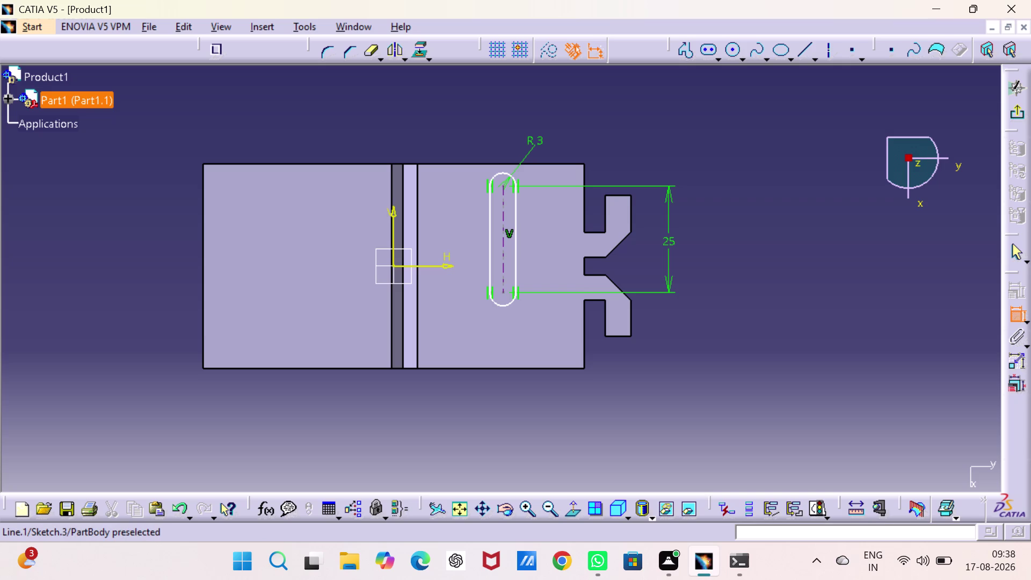
click(830, 46)
click(396, 264)
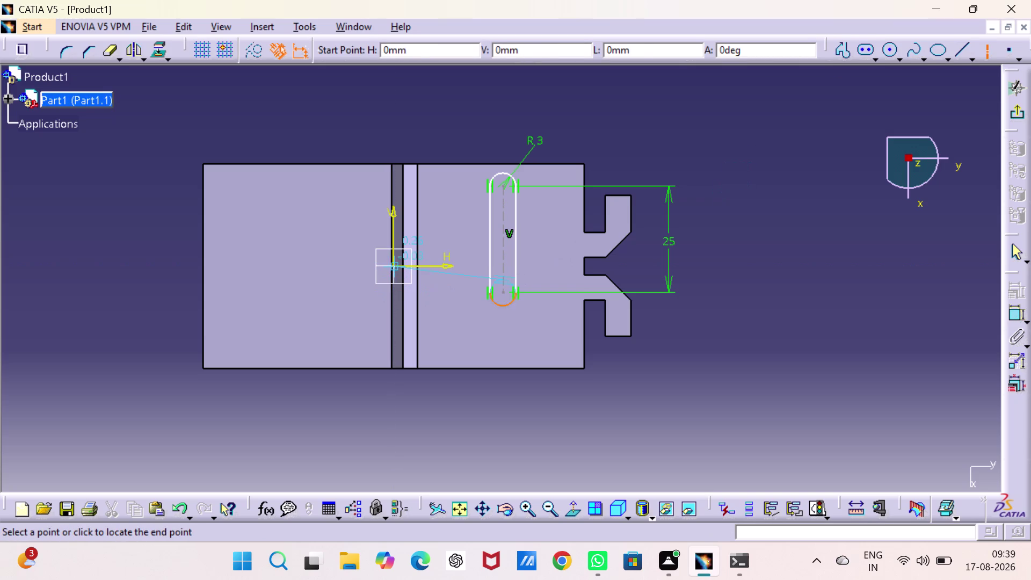
Draw a horizontal line from the origin and make it coincident with the slot's centre line.
click(641, 267)
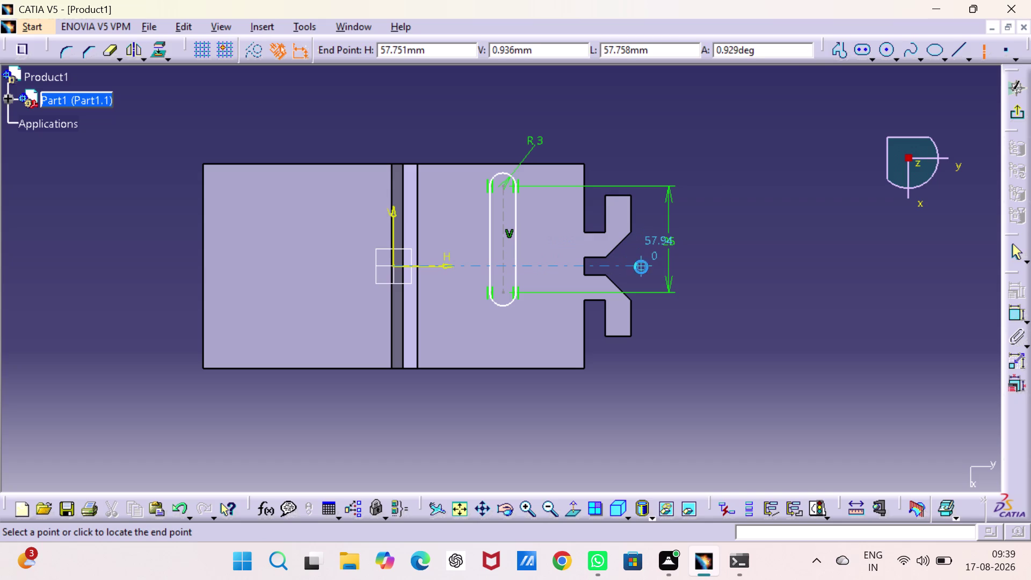
key(Escape)
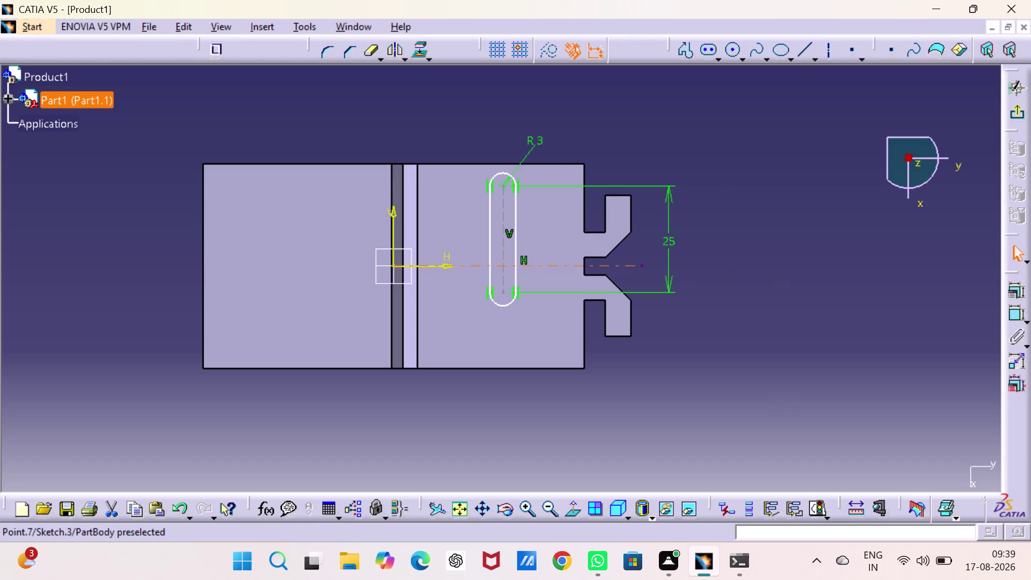
click(502, 235)
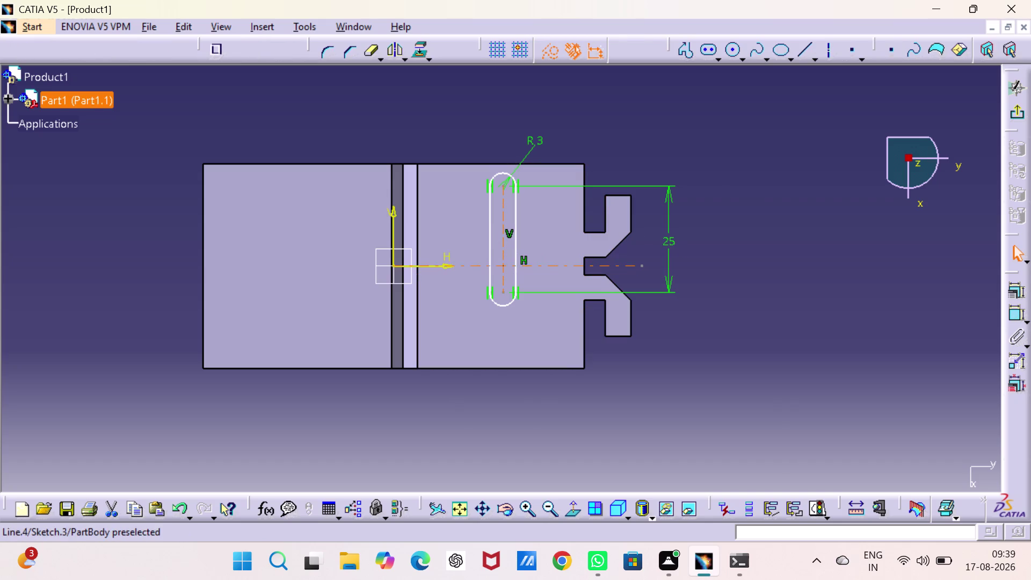
click(597, 265)
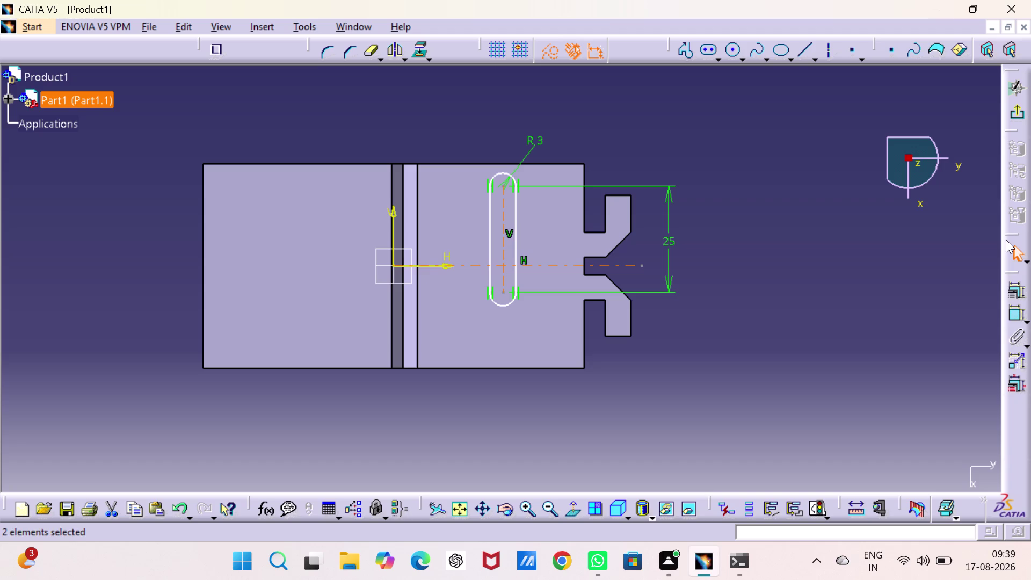
click(1017, 292)
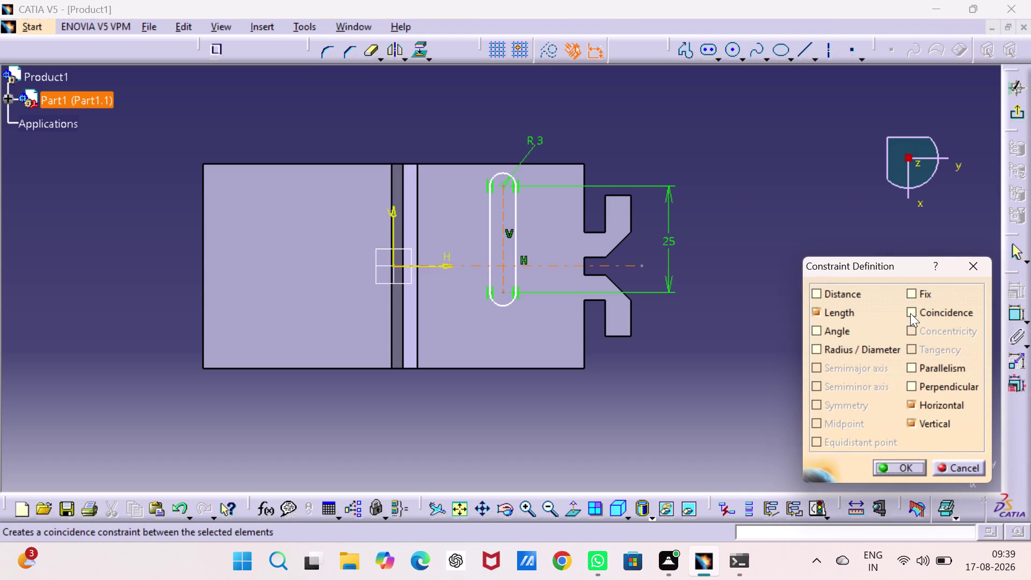
click(910, 313)
click(965, 260)
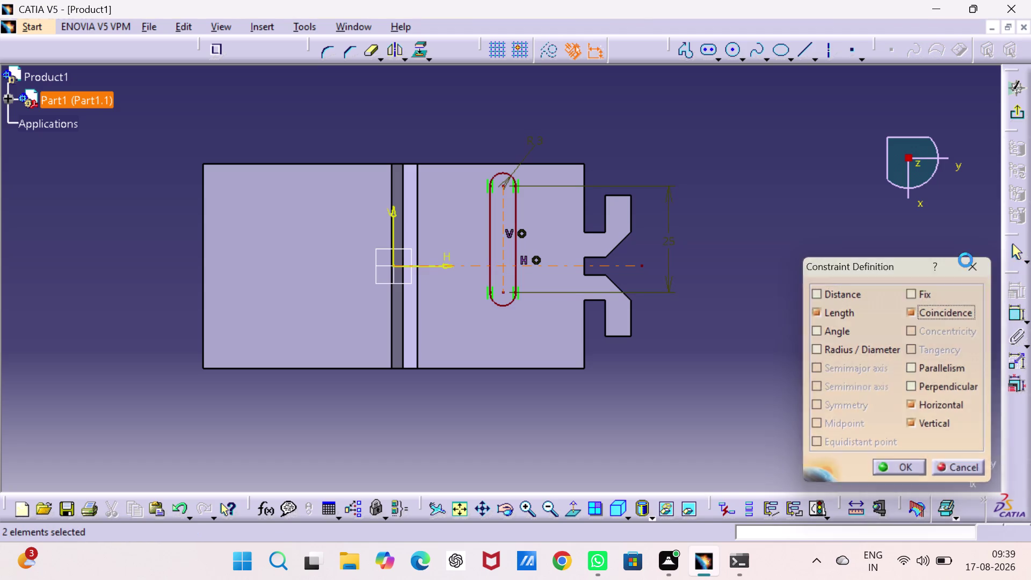
click(909, 262)
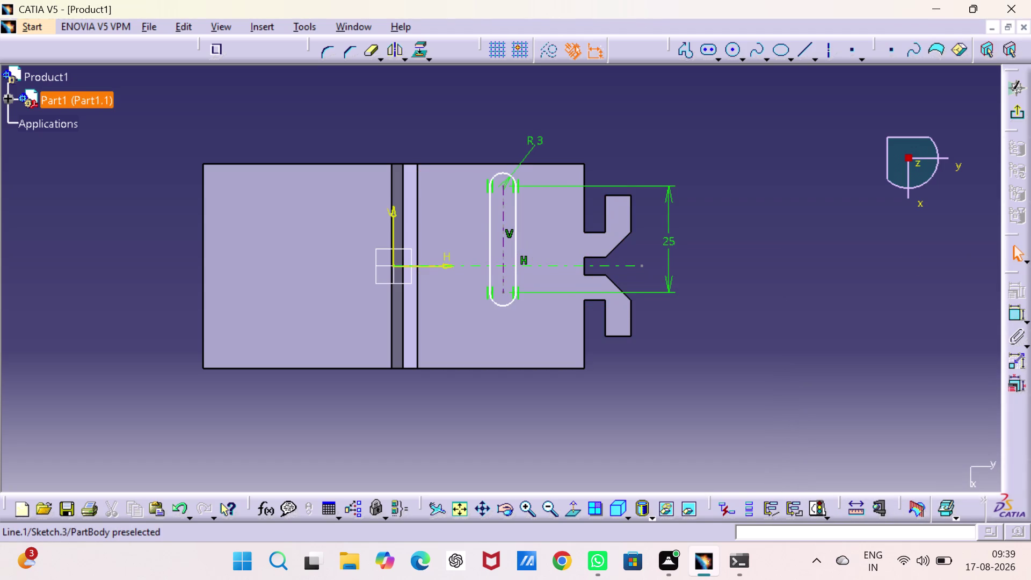
Drag the slot lower on the block and cancel a stray dimension attempt.
drag(502, 201, 504, 224)
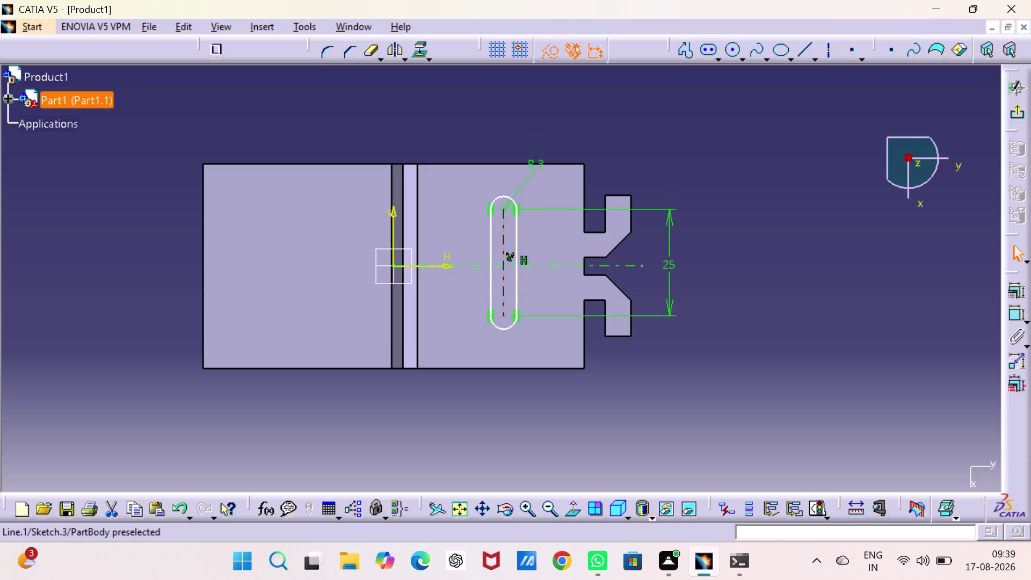
drag(504, 223, 503, 230)
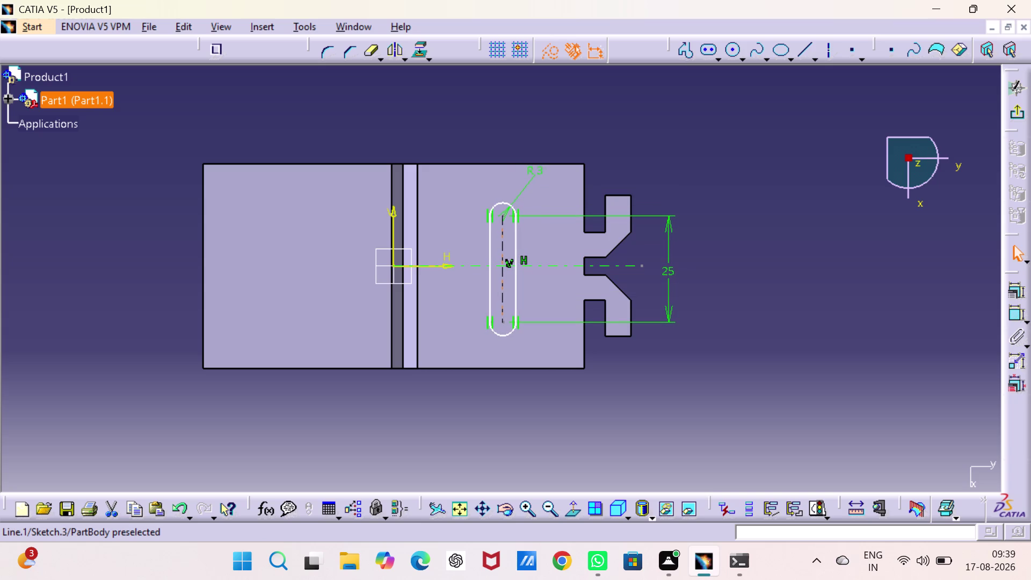
drag(503, 229, 503, 228)
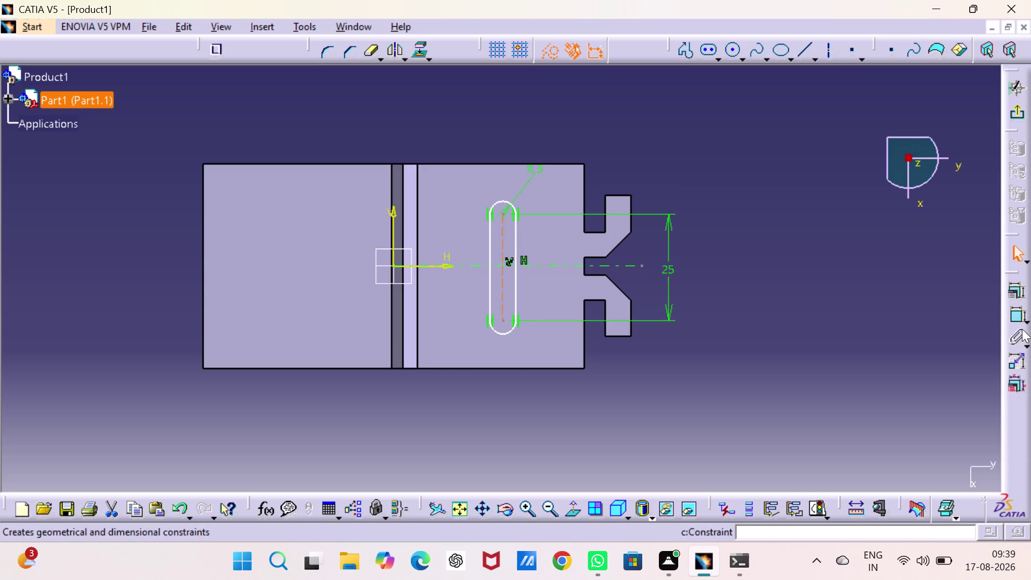
click(1012, 313)
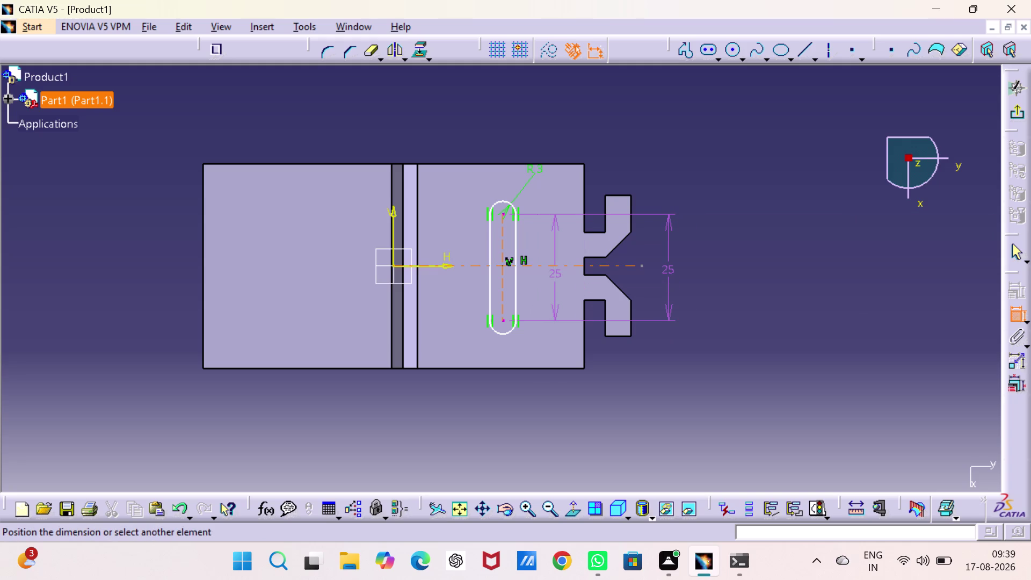
key(Escape)
key(Escape)
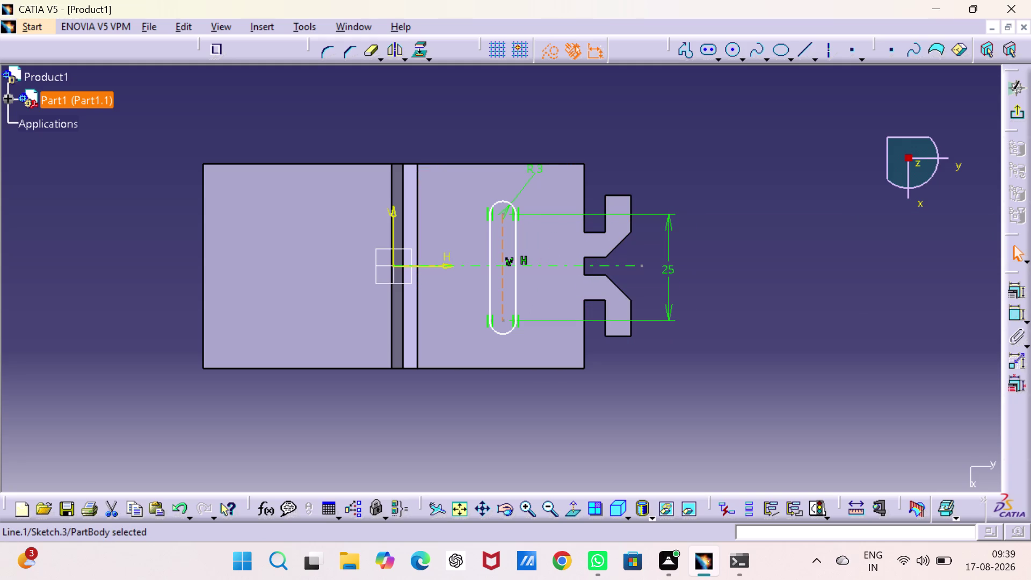
click(1011, 317)
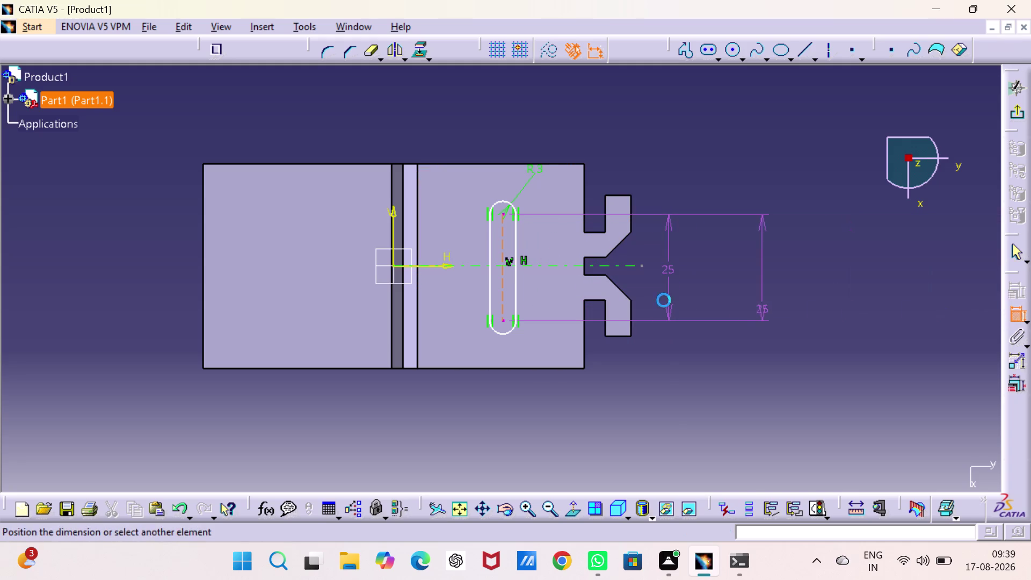
click(535, 266)
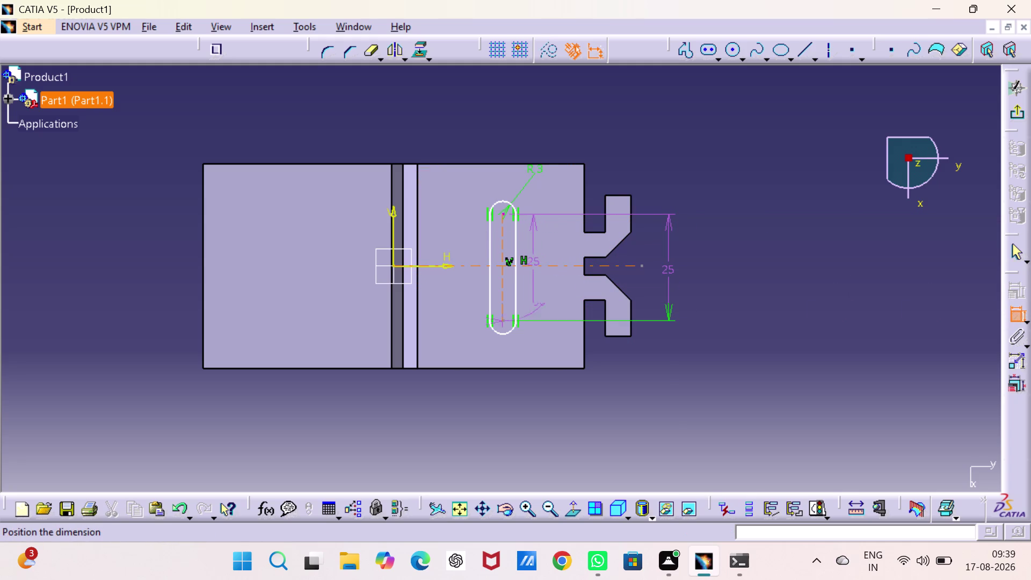
key(Escape)
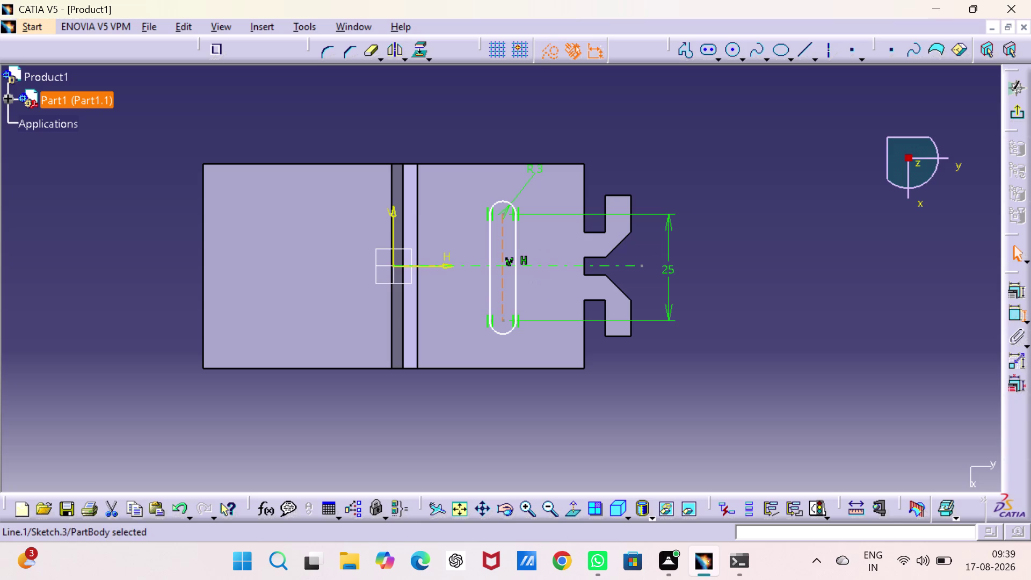
key(Escape)
Dimension the slot's upper end to the horizontal centre line as 25/2 (12.5 mm).
double_click(1011, 316)
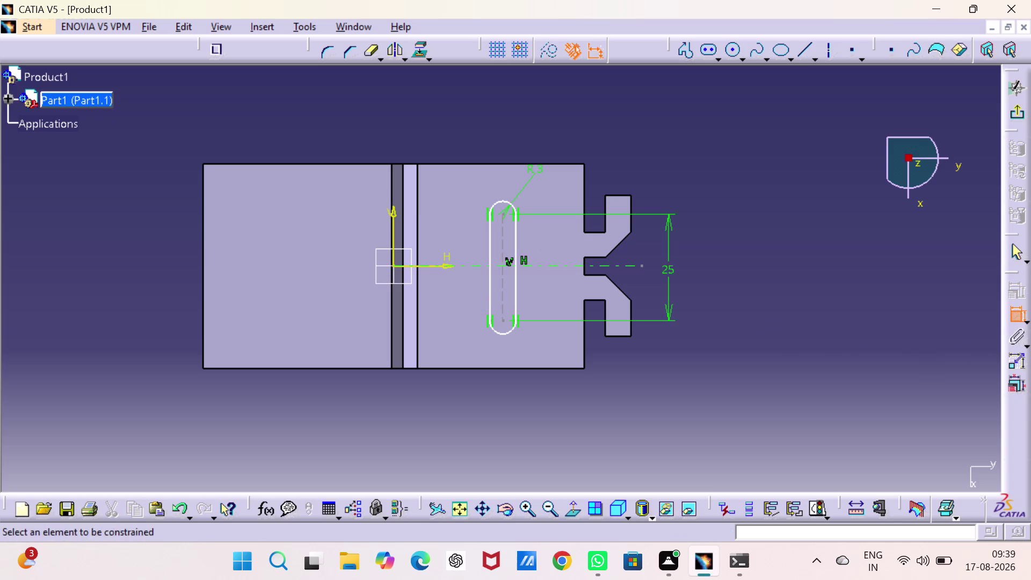
click(503, 215)
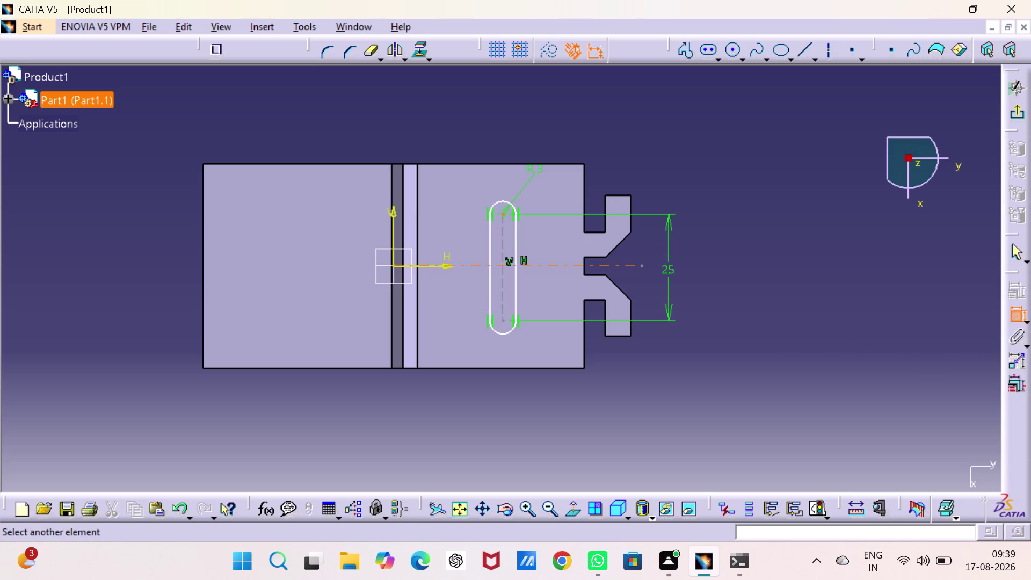
click(553, 267)
click(565, 247)
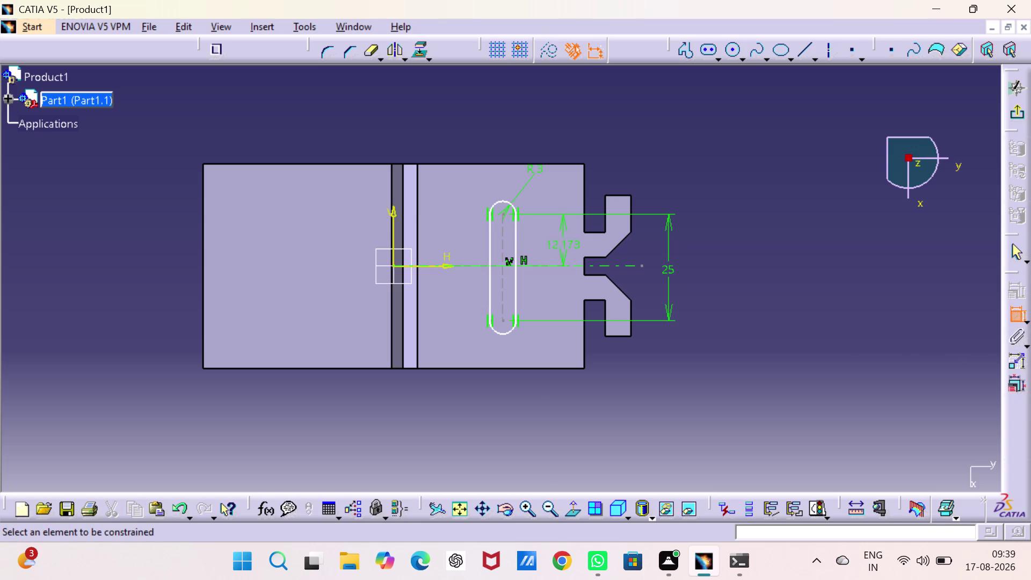
double_click(566, 245)
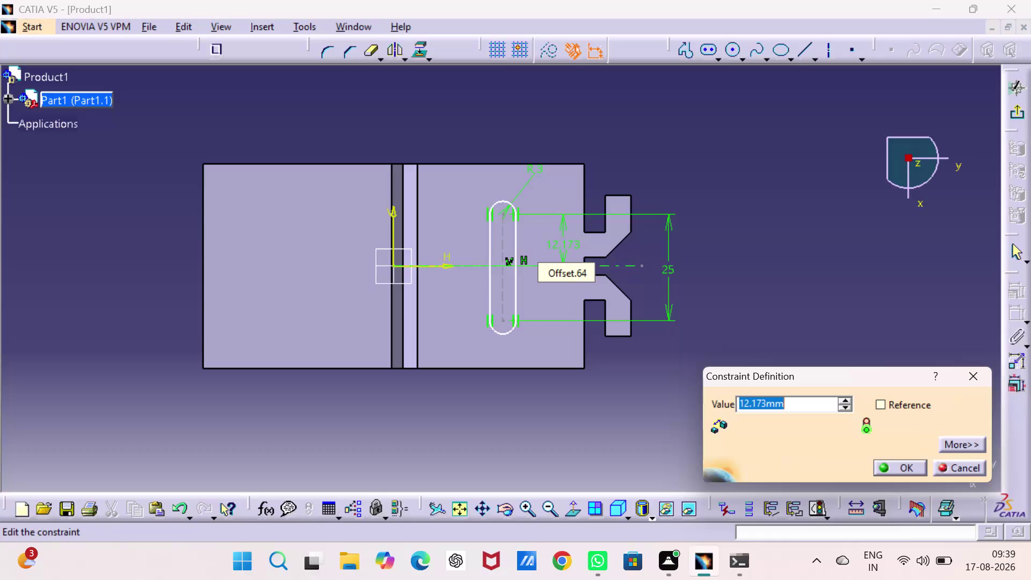
text(12)
key(BackSpace)
key(BackSpace)
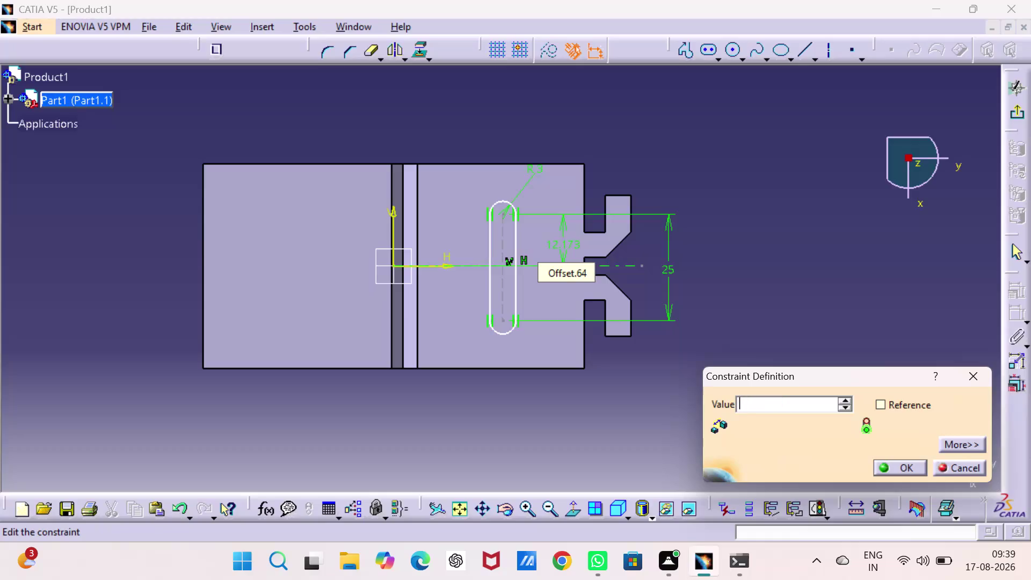
text(25)
text(/2)
key(Return)
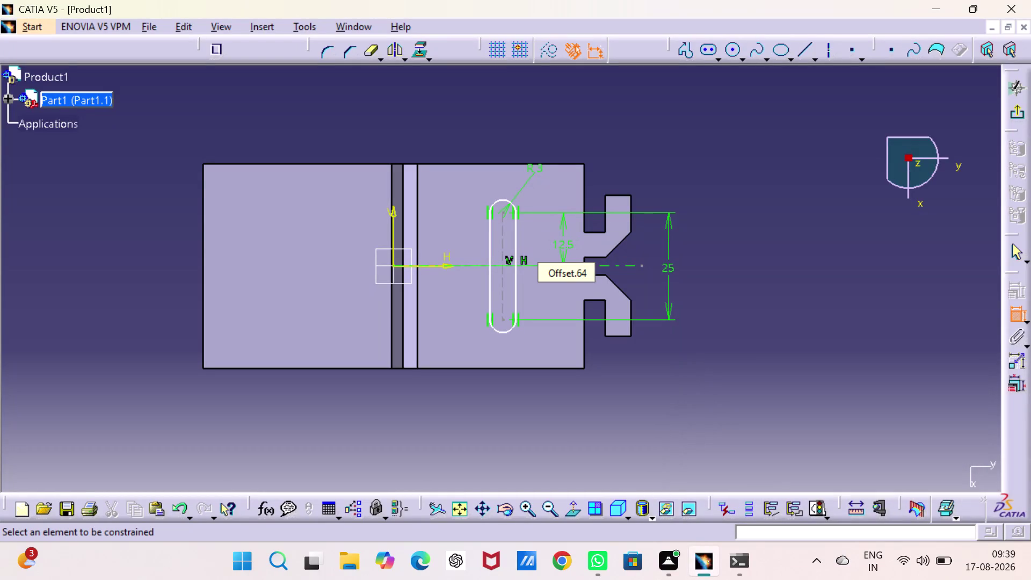
Place a dimension from the slot's centre axis to the block's left edge, below the block.
click(772, 228)
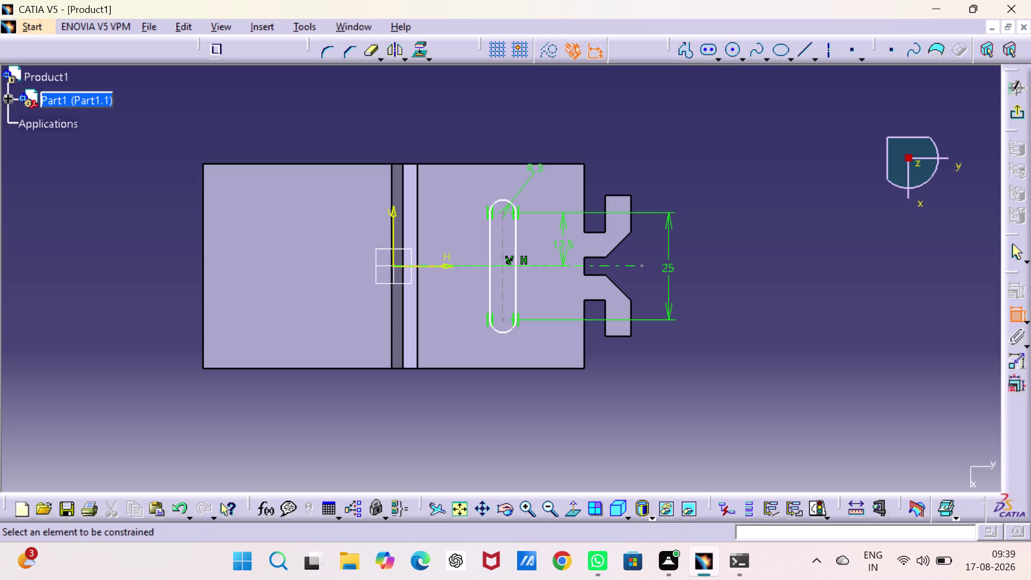
click(200, 301)
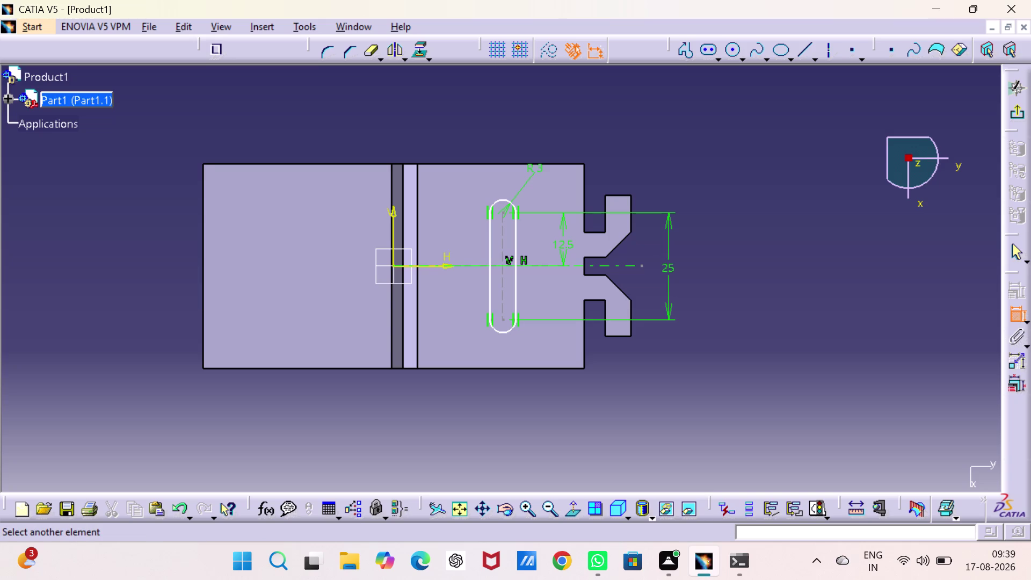
click(502, 320)
click(360, 409)
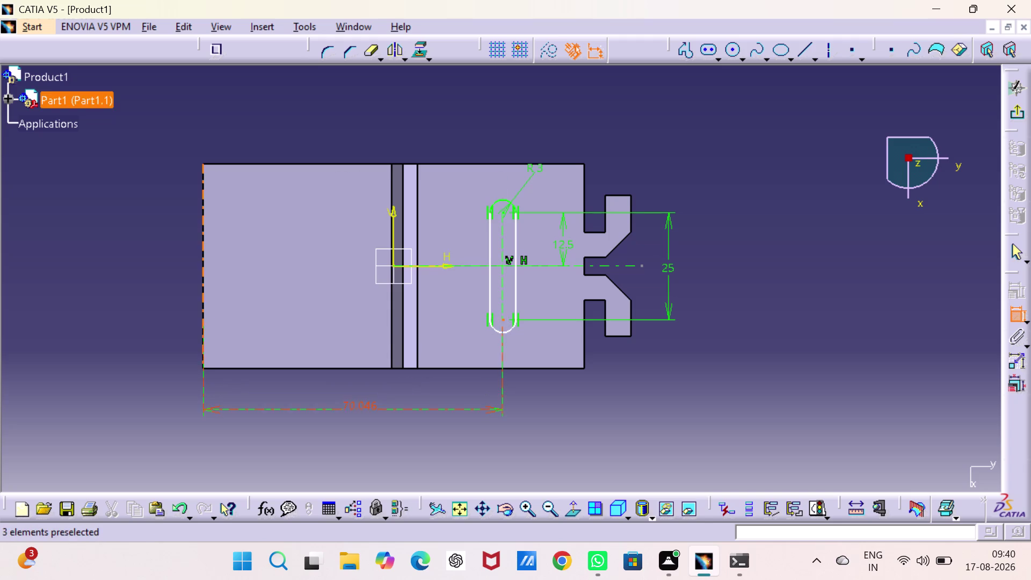
Change the 70.046 dimension so the slot axis sits 63 mm from the left edge.
double_click(358, 407)
key(6)
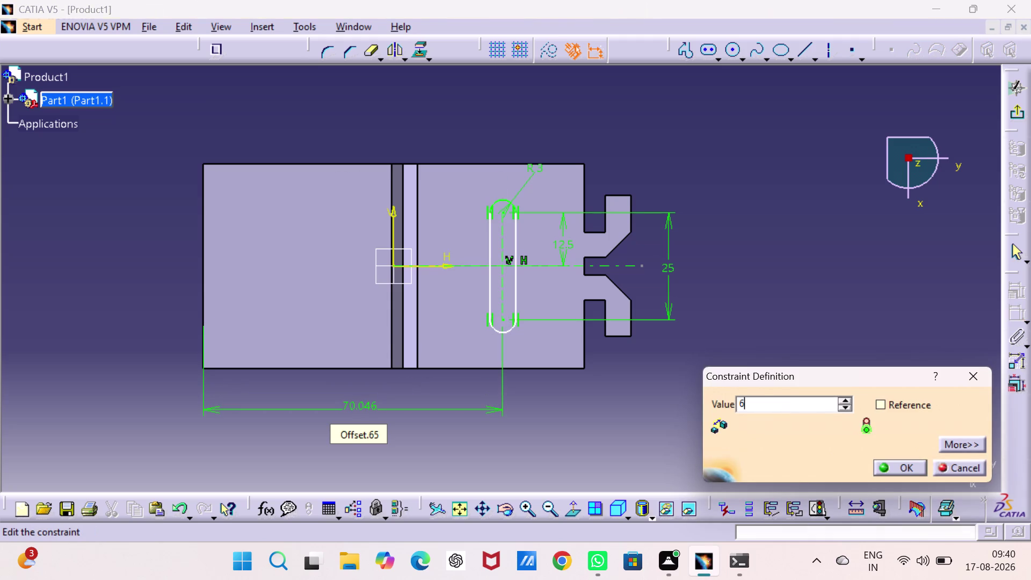
key(3)
key(Return)
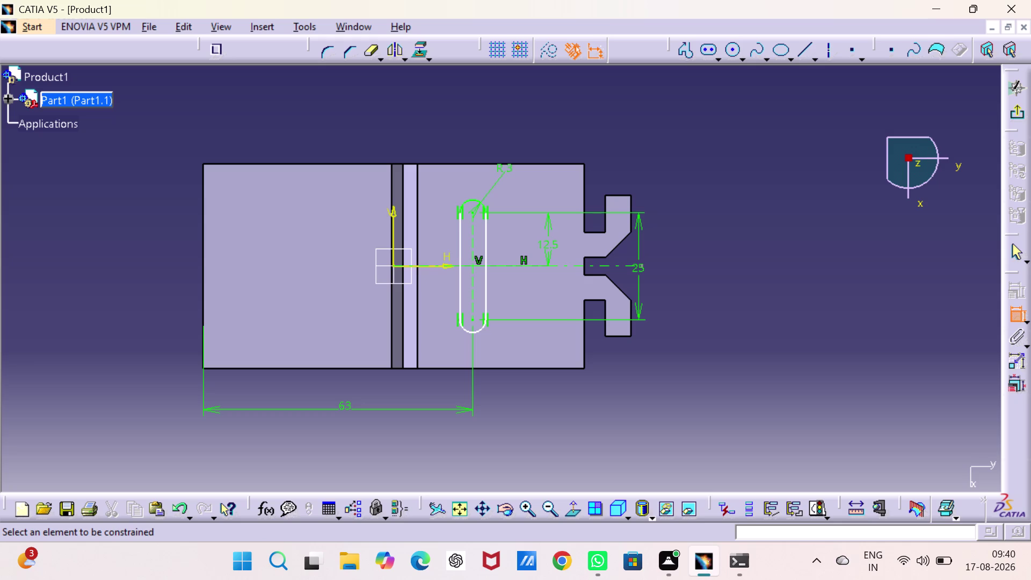
Add an R3 radius dimension to the slot's lower rounded end.
click(480, 334)
click(526, 427)
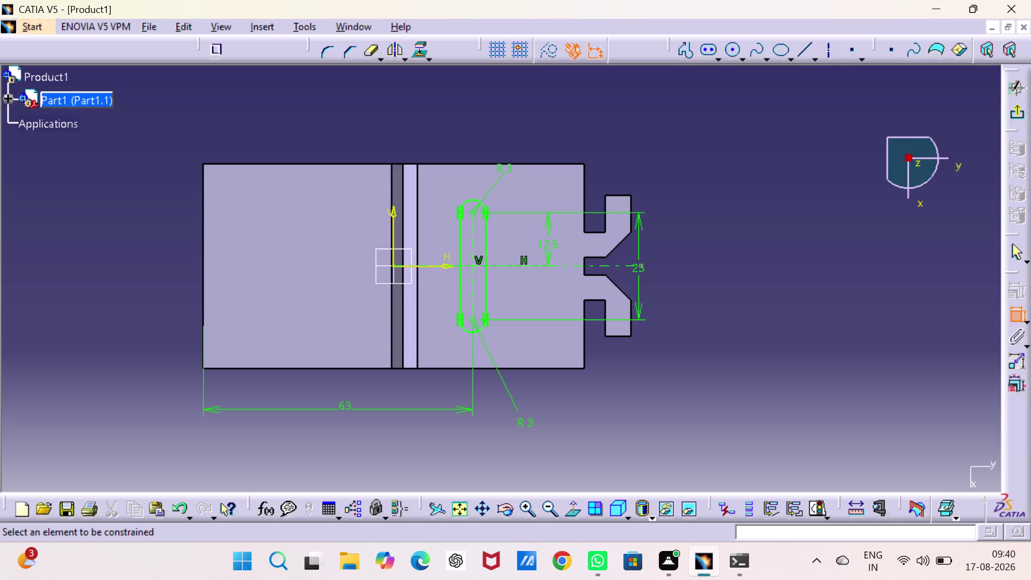
click(1019, 119)
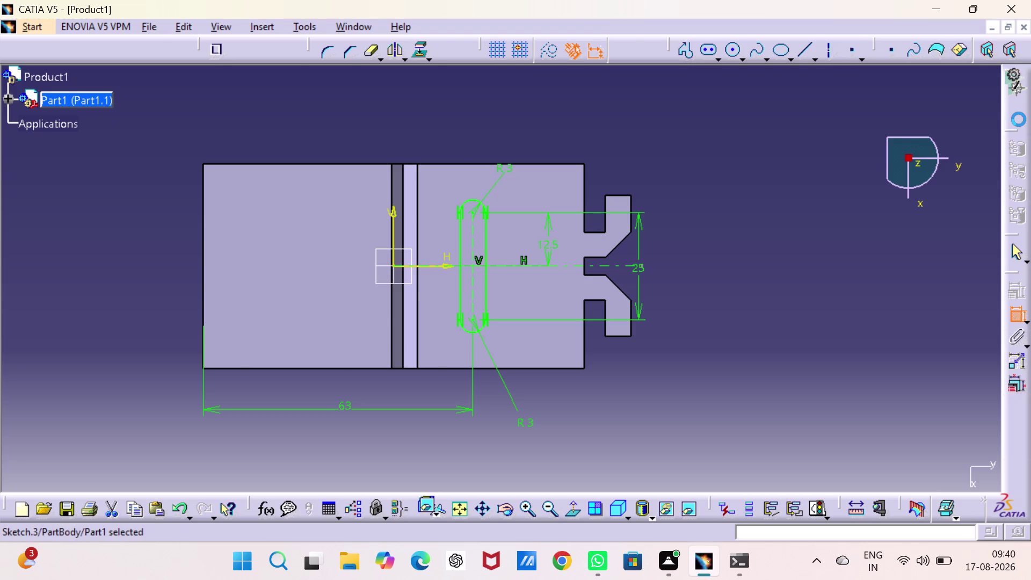
Leave the sketcher and cut the slot sketch as a 19 mm Dimension-type pocket.
click(207, 49)
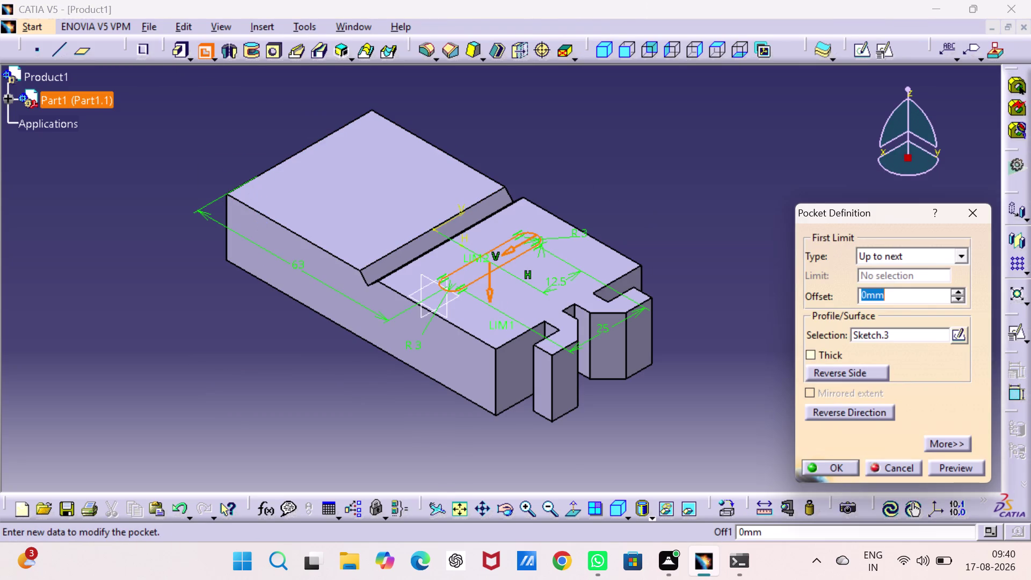
click(960, 251)
click(921, 277)
key(1)
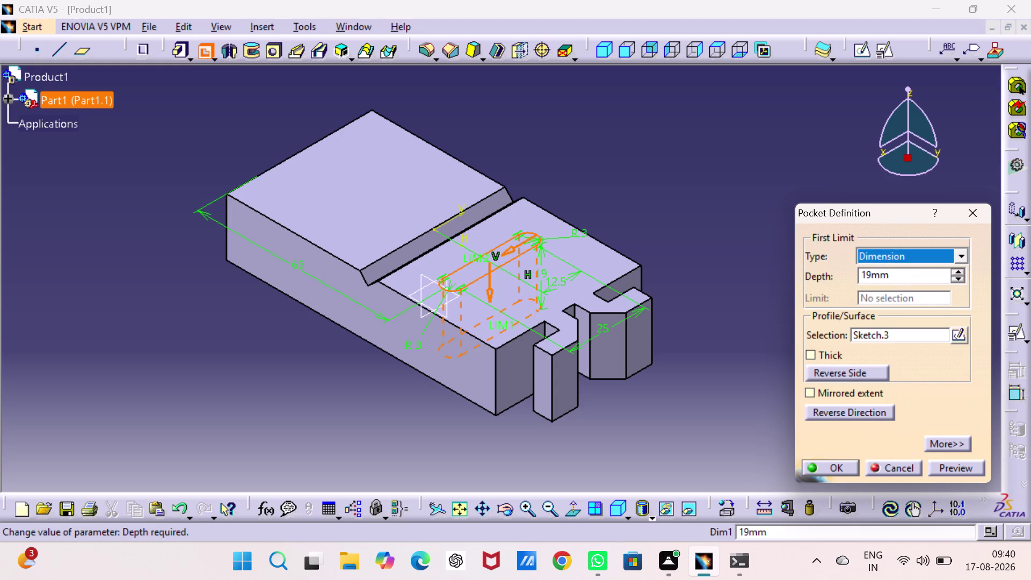
key(Return)
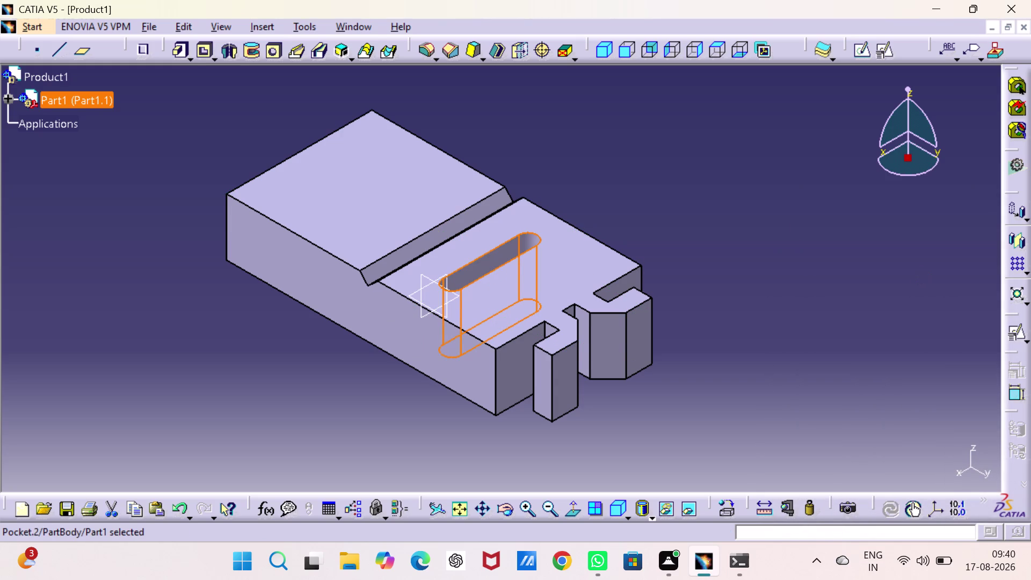
Expand the feature tree and reopen Pocket.2 to give it a shallower depth.
click(5, 97)
click(25, 119)
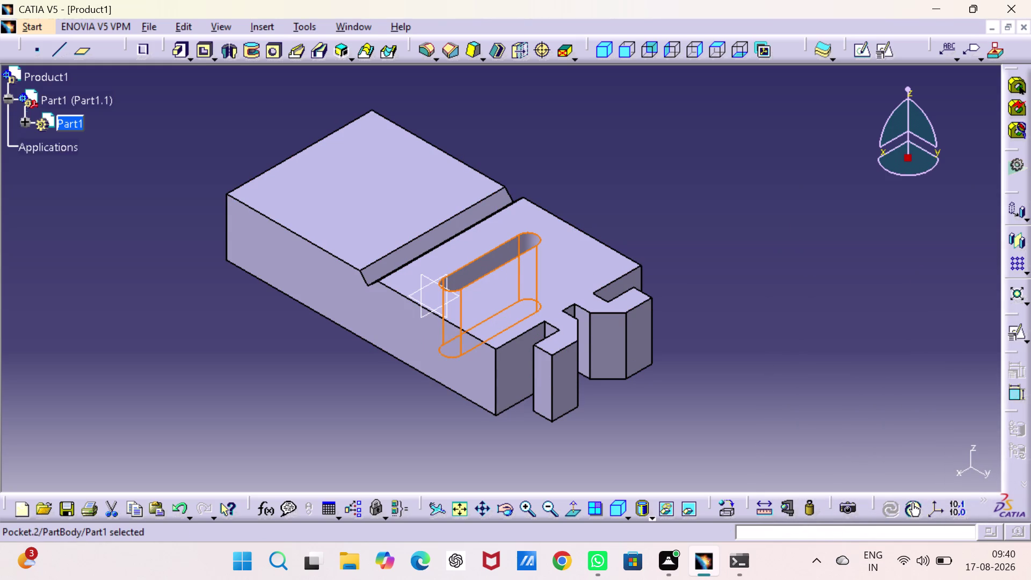
click(43, 235)
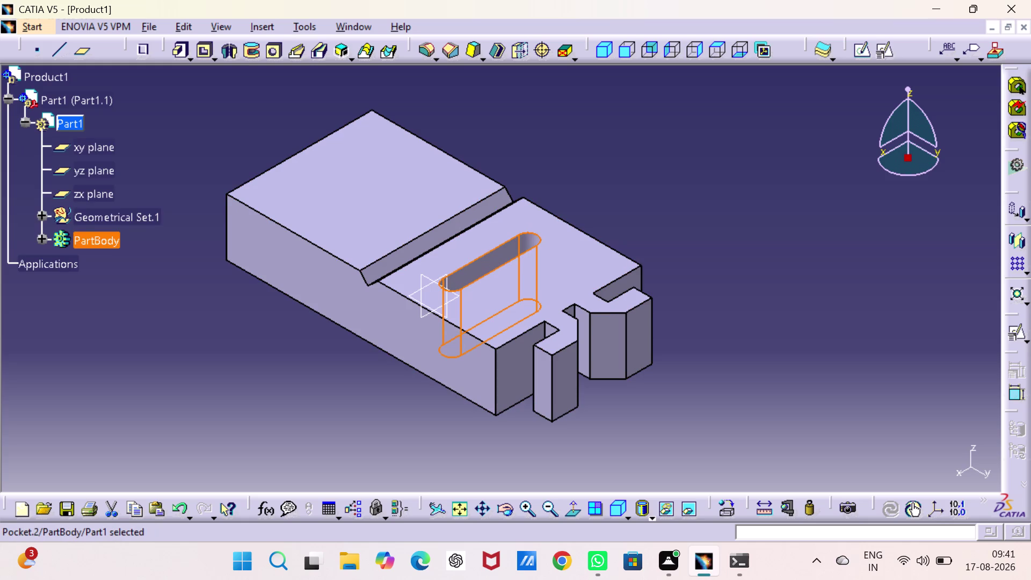
click(113, 313)
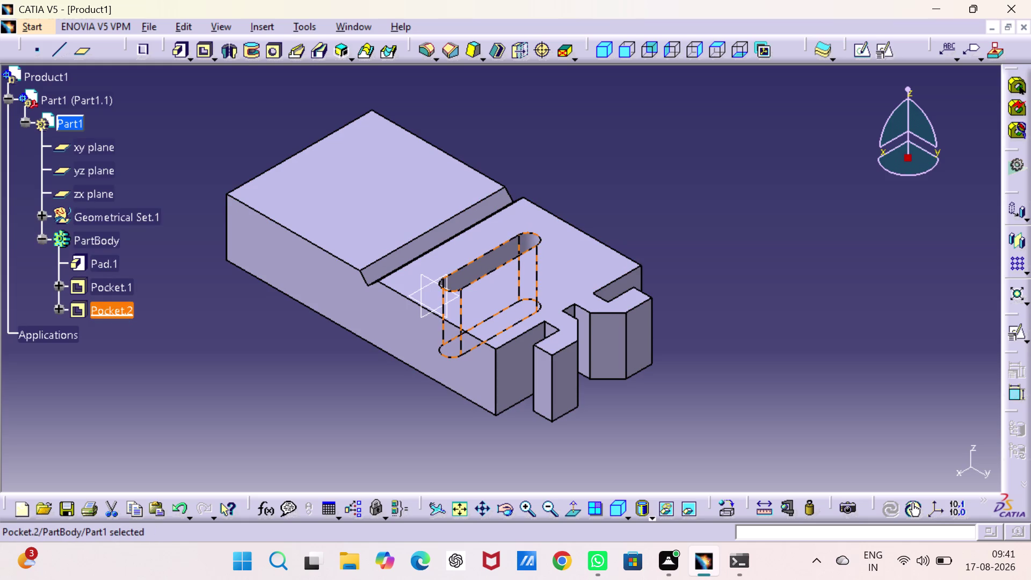
double_click(113, 313)
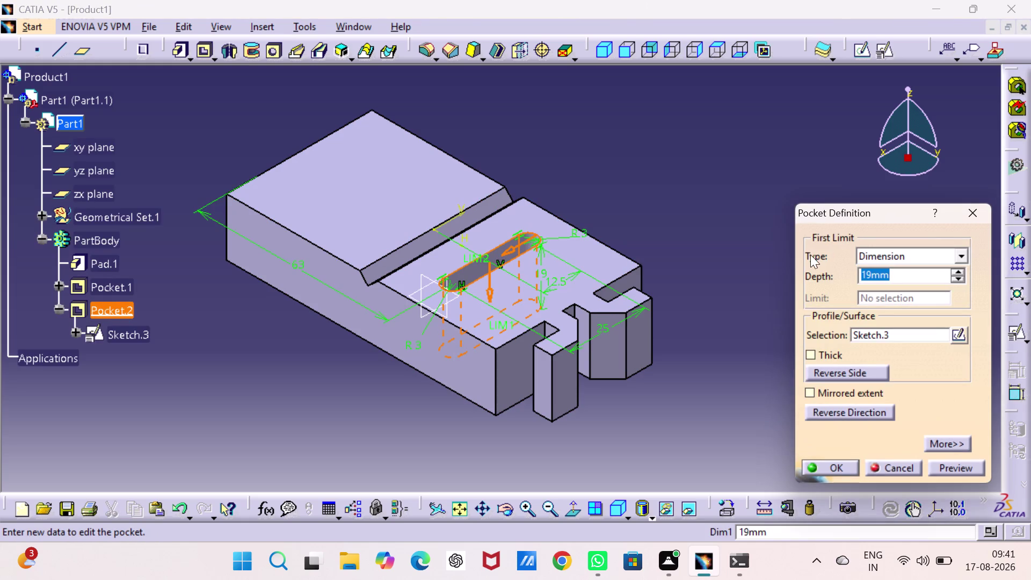
key(1)
key(Return)
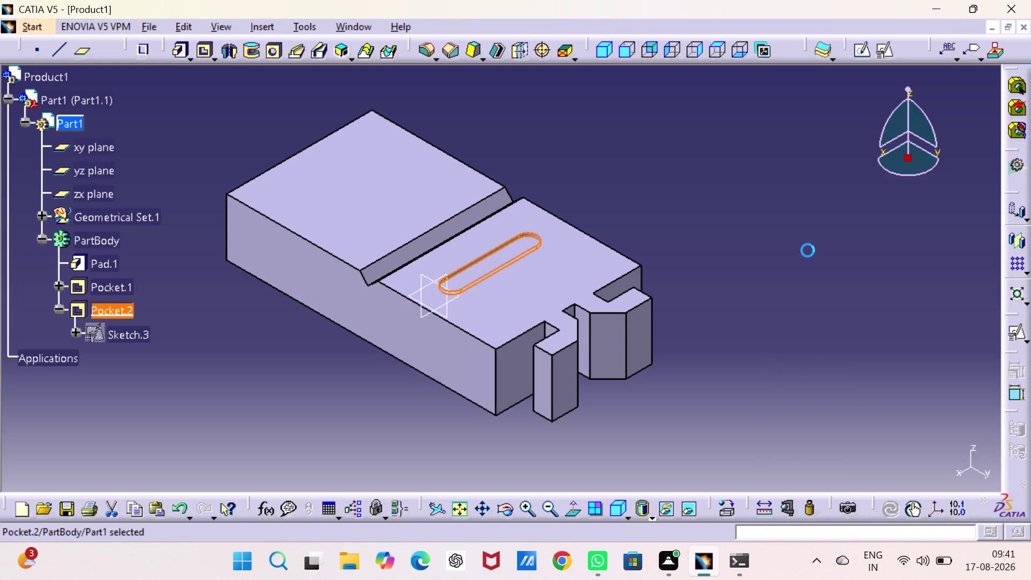
click(682, 189)
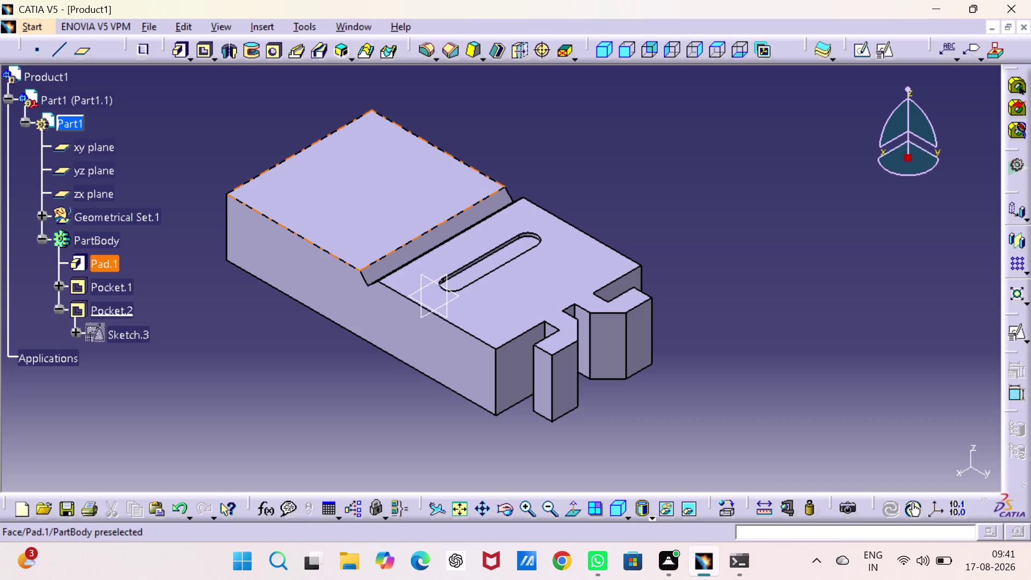
Orbit the block toward its end face and start Sketch.4 on that face.
middle_drag(351, 209, 426, 277)
right_drag(351, 210, 426, 276)
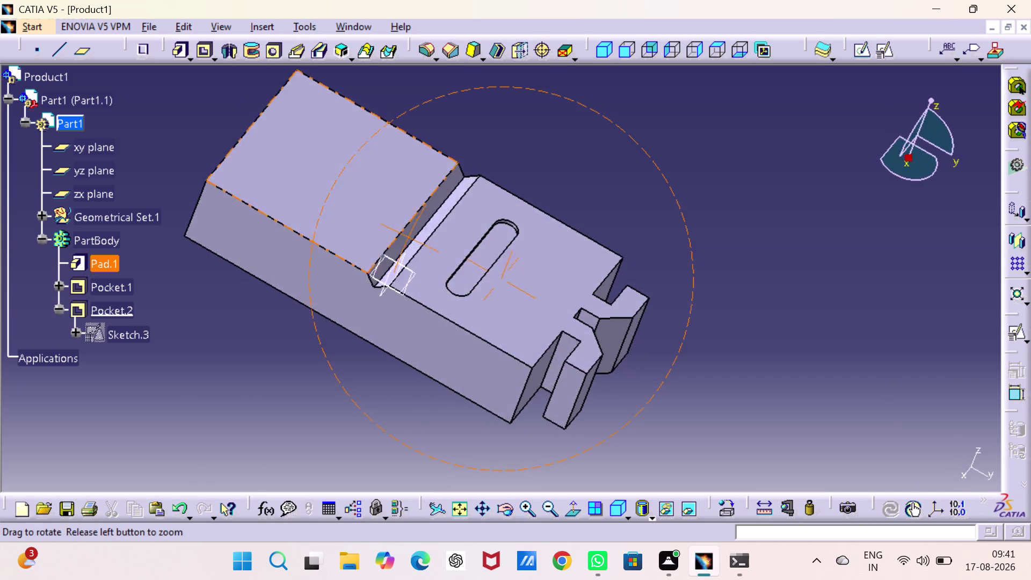
right_drag(425, 276, 566, 339)
middle_drag(426, 276, 565, 339)
click(264, 266)
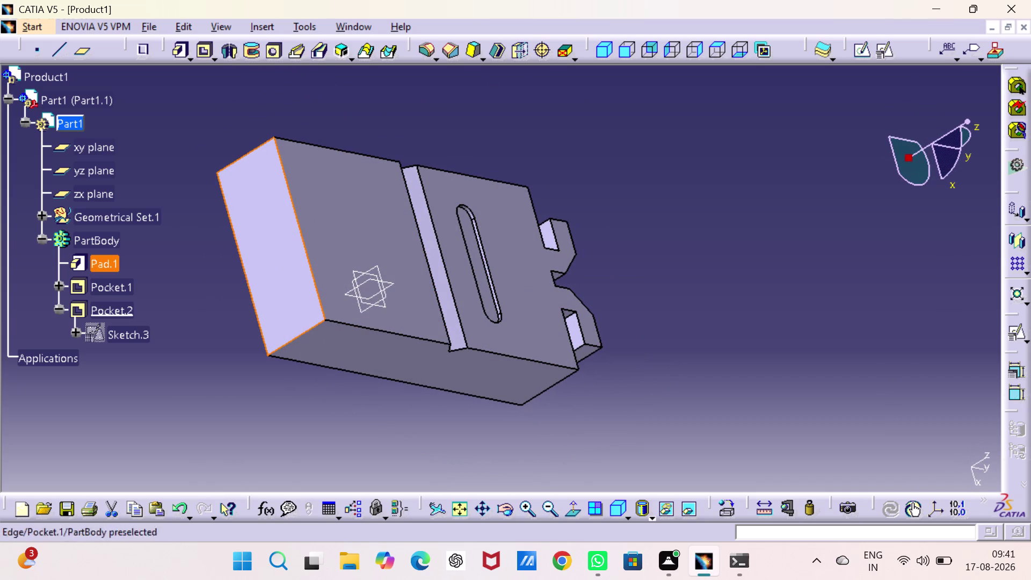
click(856, 49)
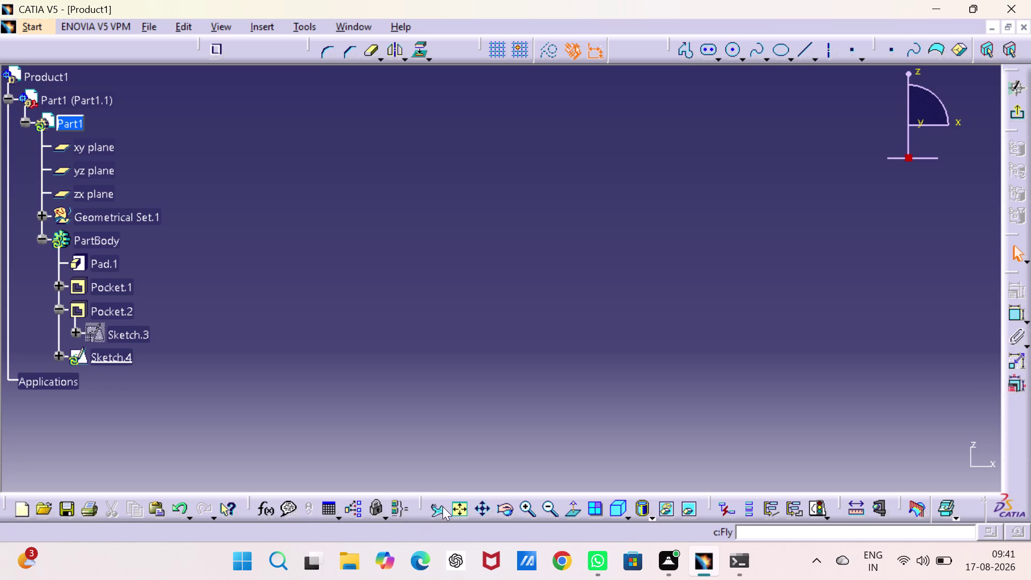
Start a profile on the block's top edge and draw the lower stepped segments.
click(462, 504)
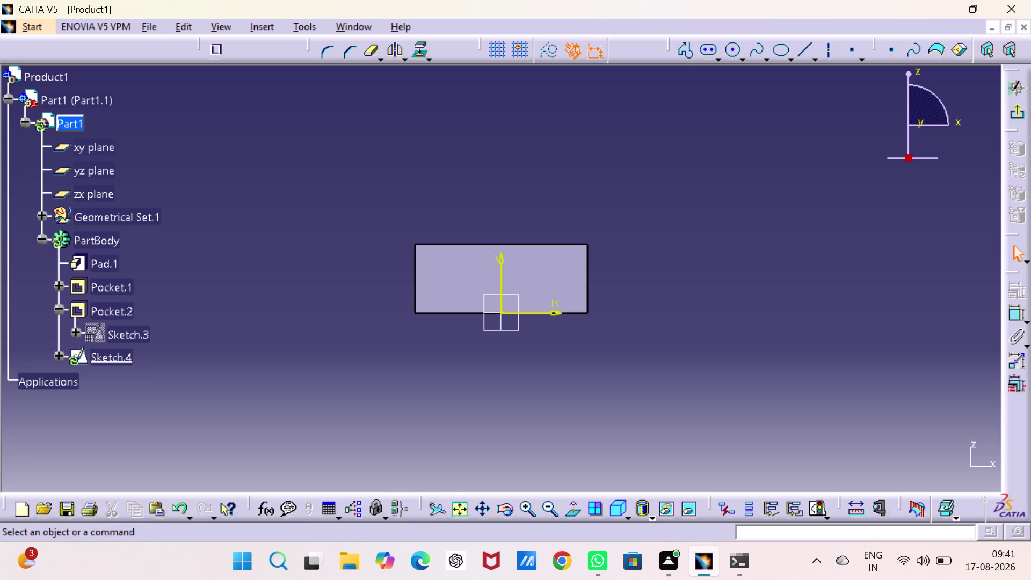
click(679, 49)
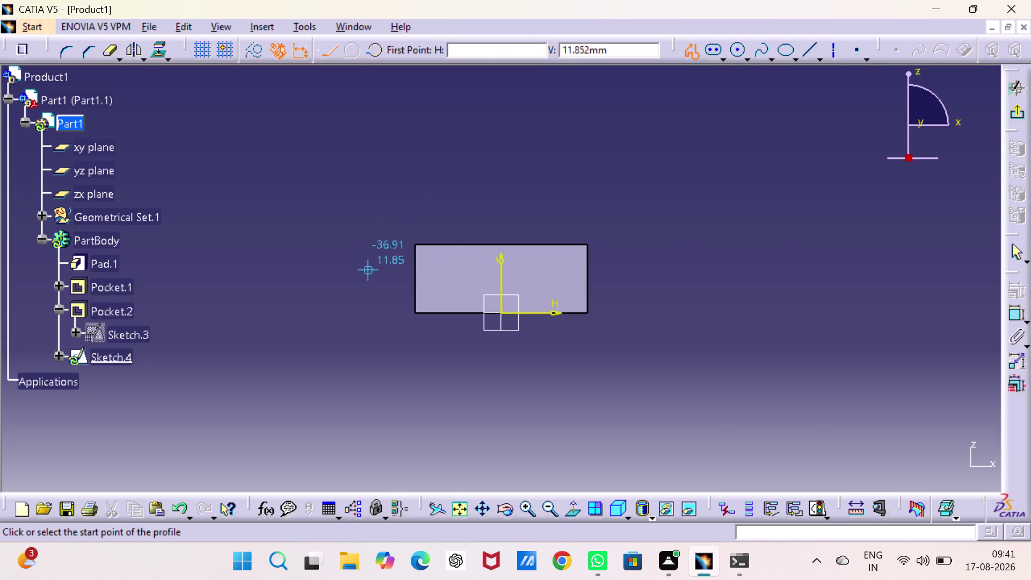
click(444, 245)
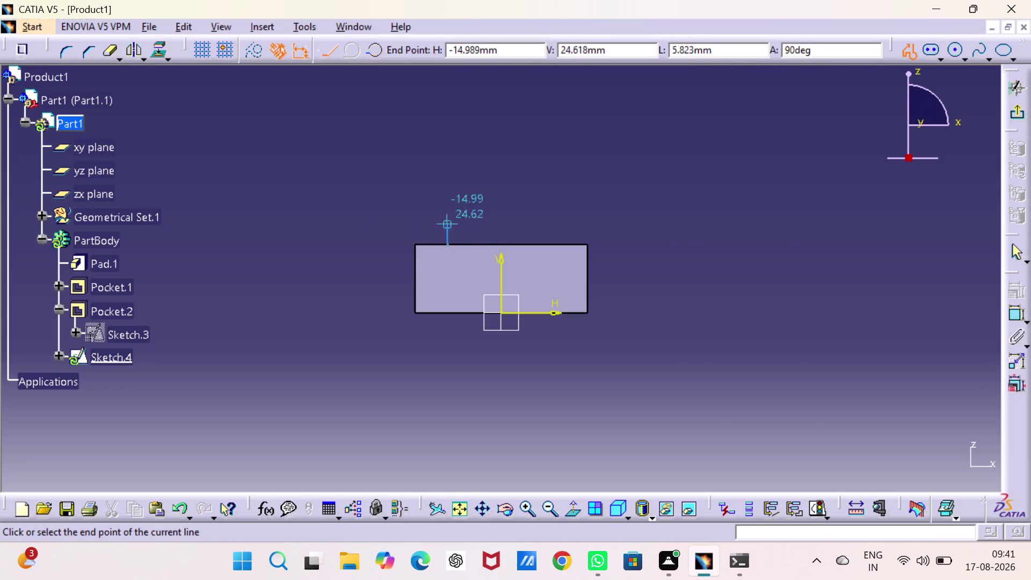
click(446, 189)
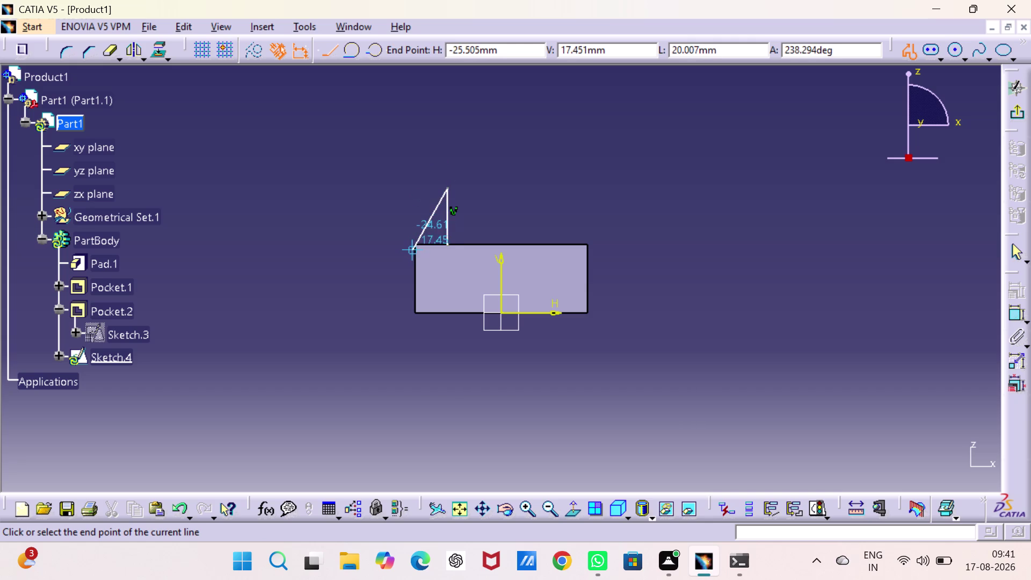
click(416, 188)
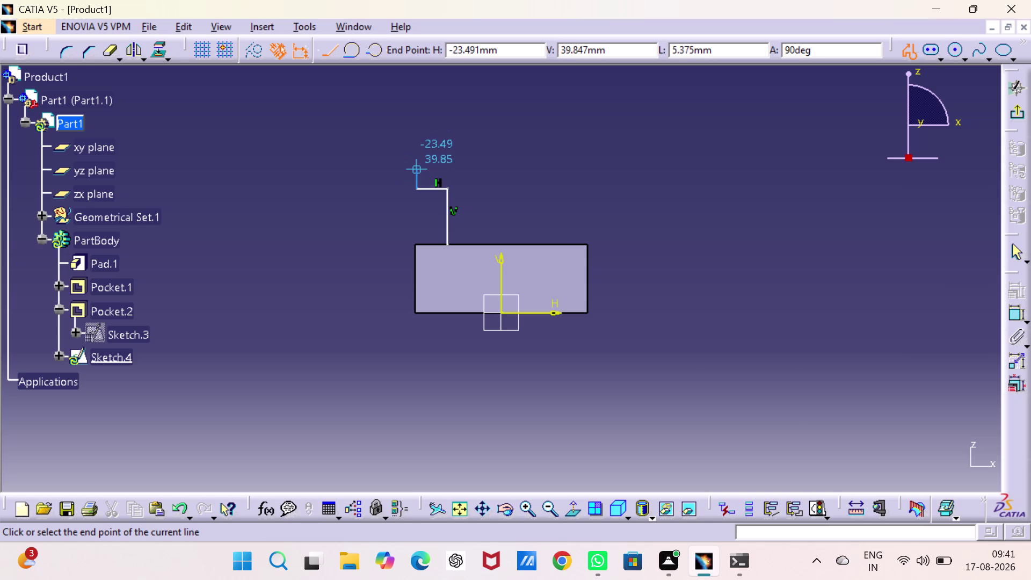
click(418, 168)
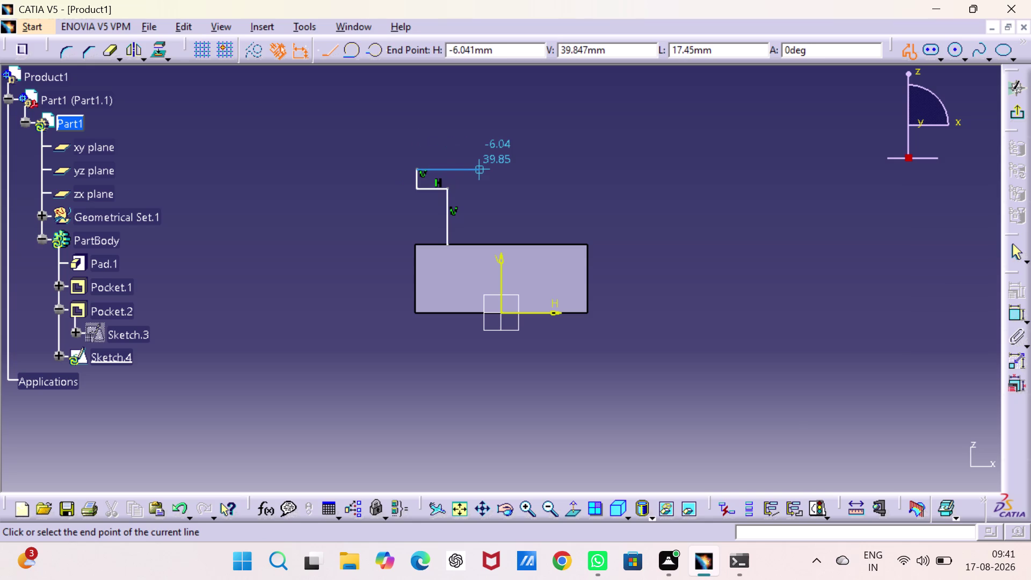
click(475, 171)
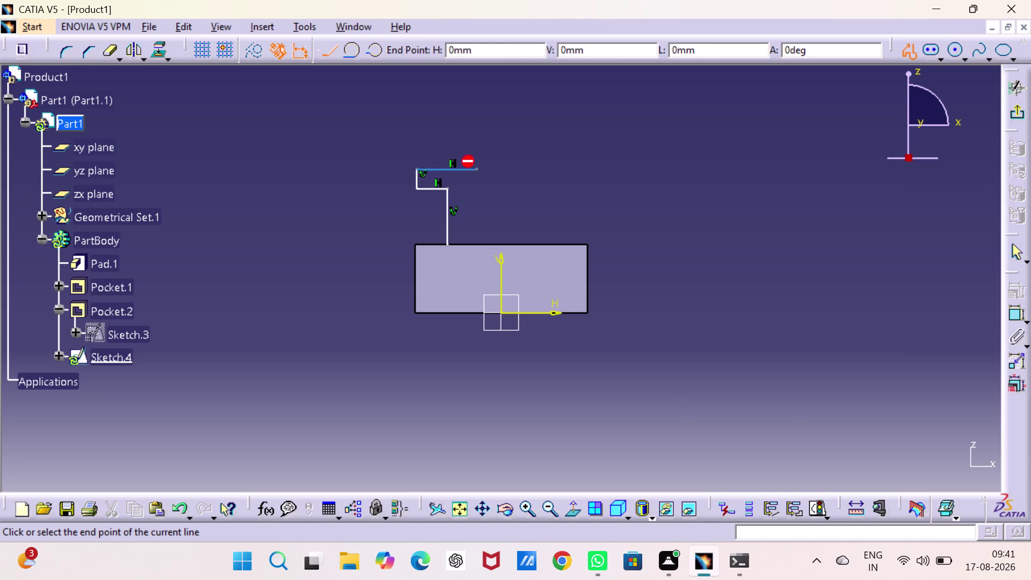
click(474, 145)
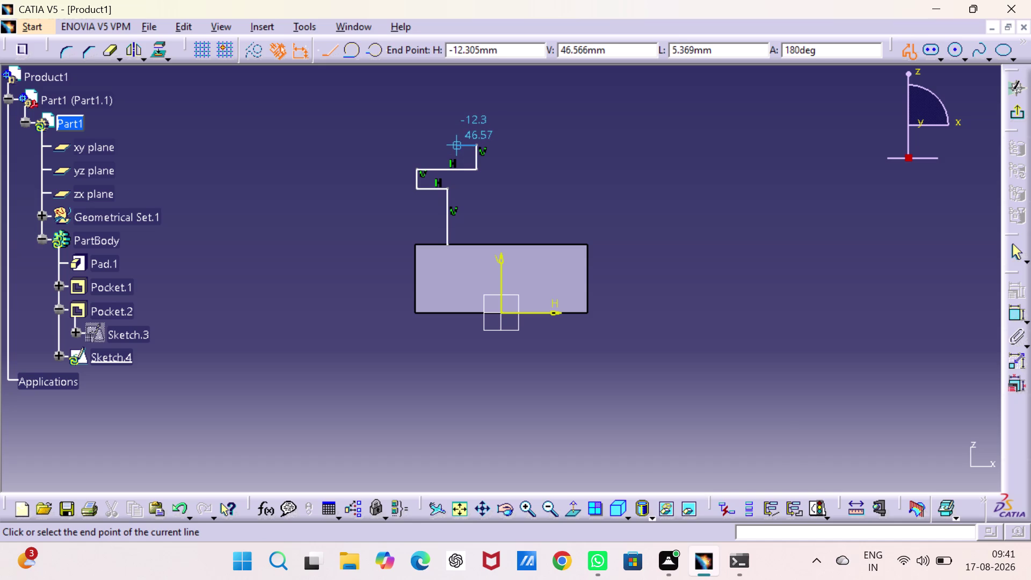
Continue the profile up to the top tab, adding its slanted side and lower segment.
click(457, 143)
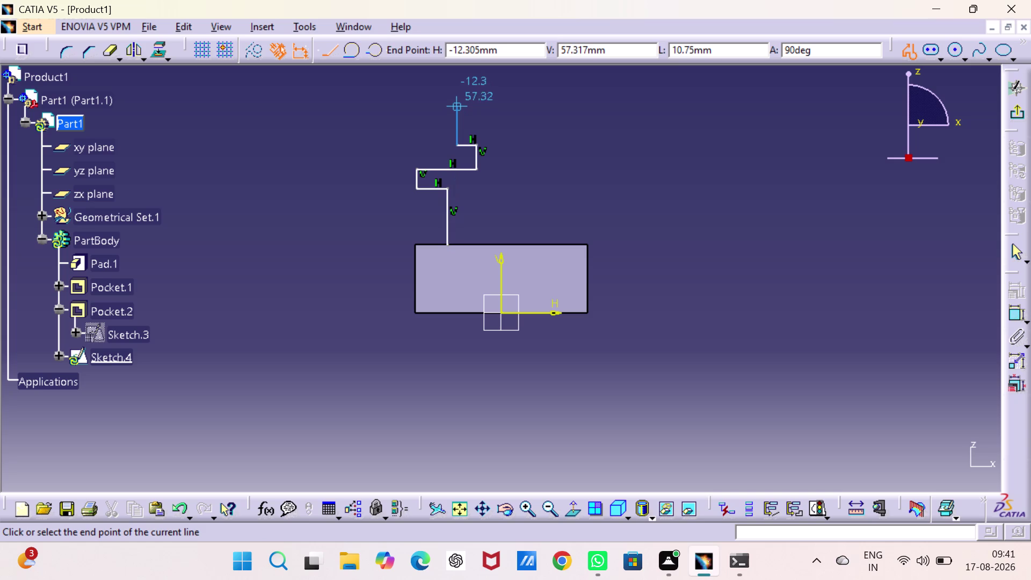
click(459, 104)
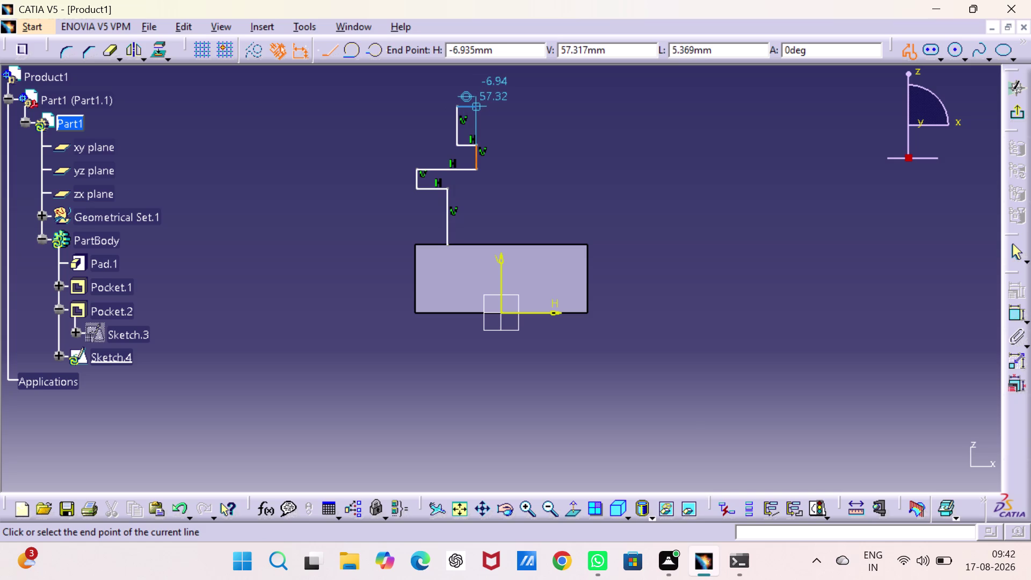
click(479, 106)
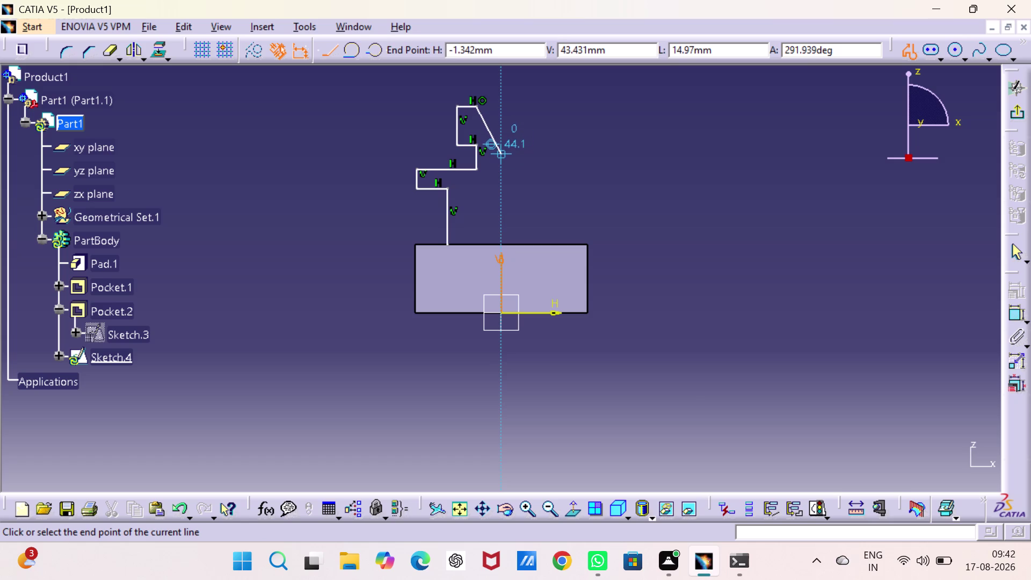
click(495, 156)
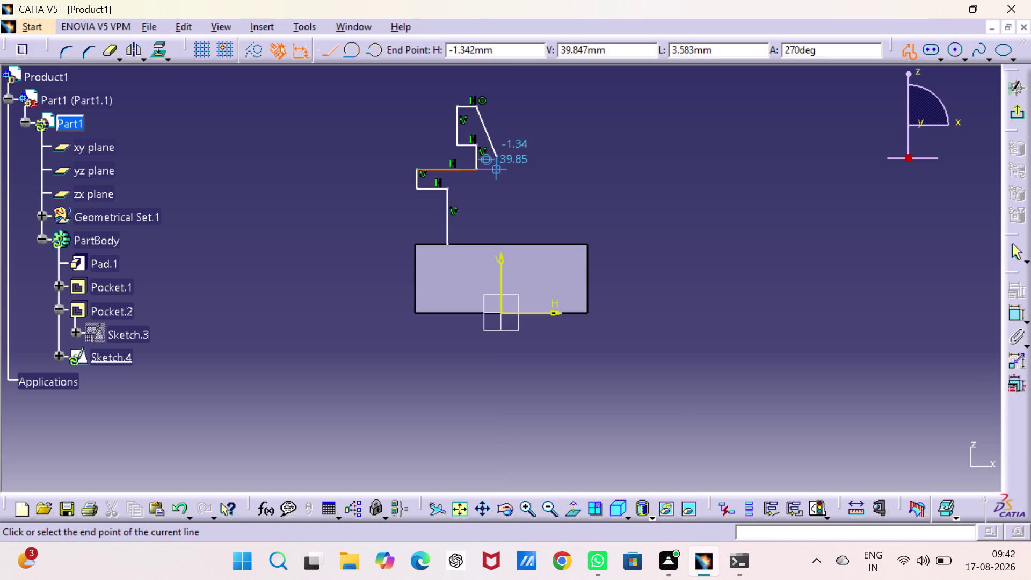
click(494, 173)
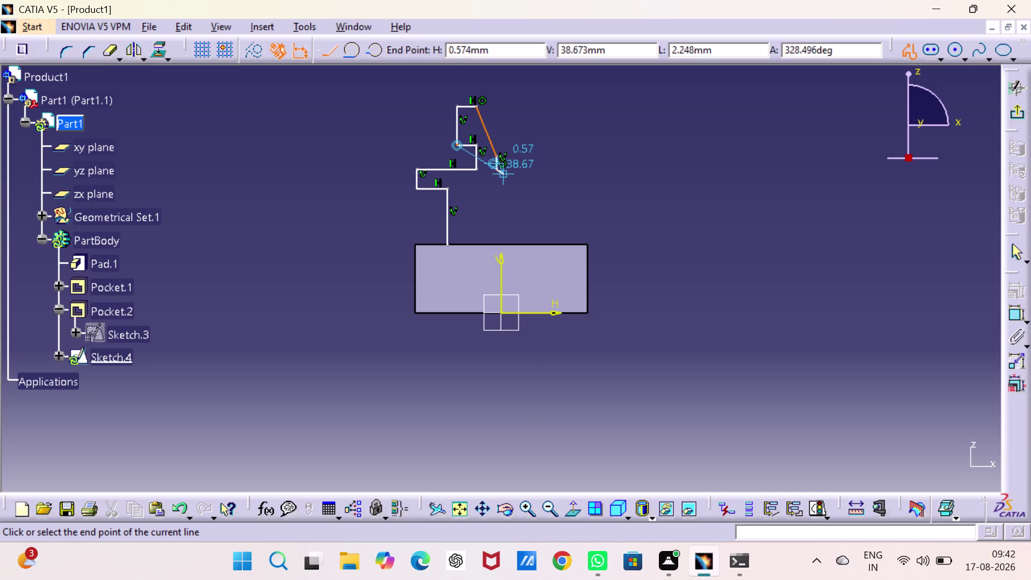
click(523, 167)
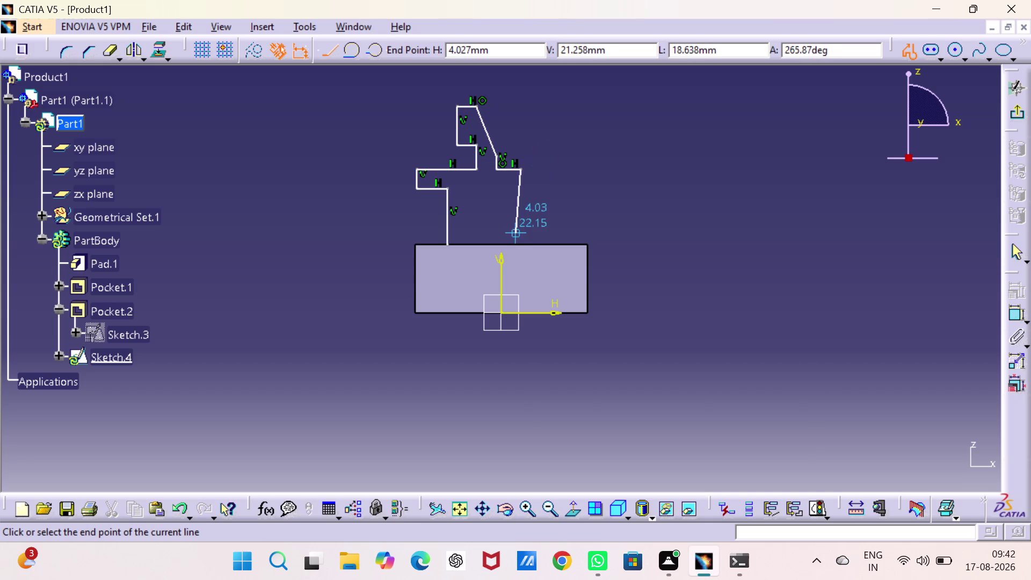
key(Escape)
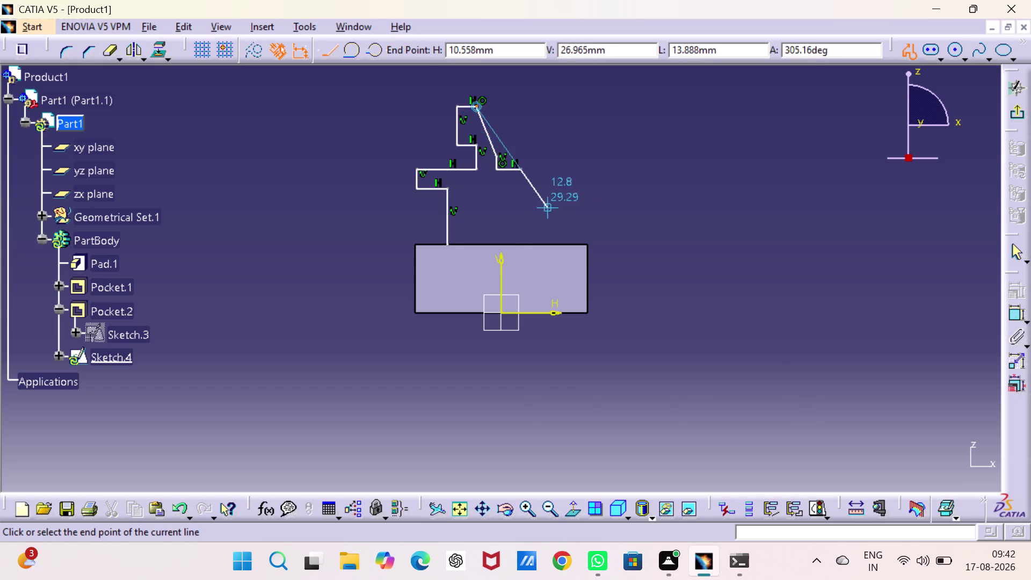
key(Escape)
click(823, 47)
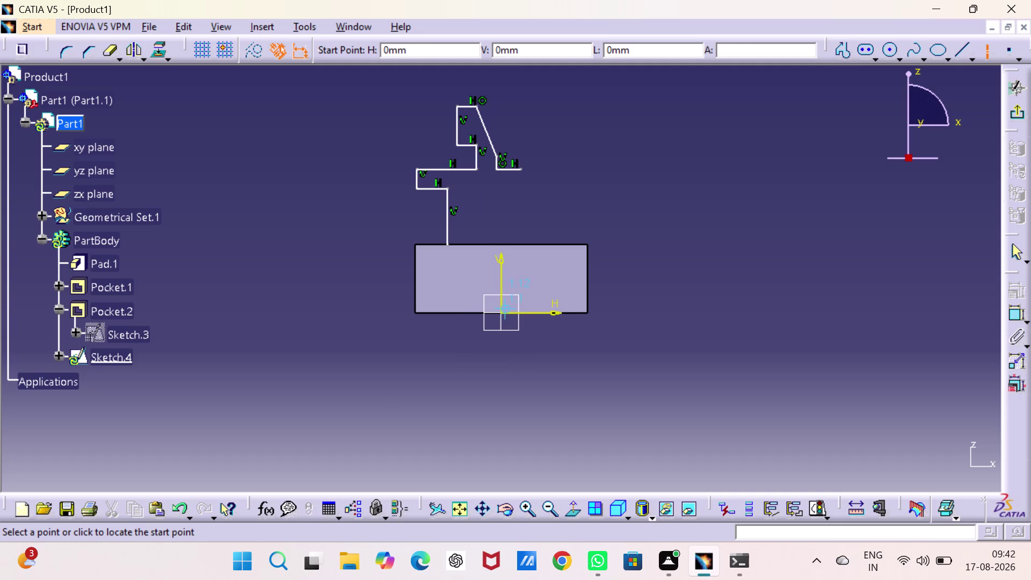
drag(500, 311, 500, 304)
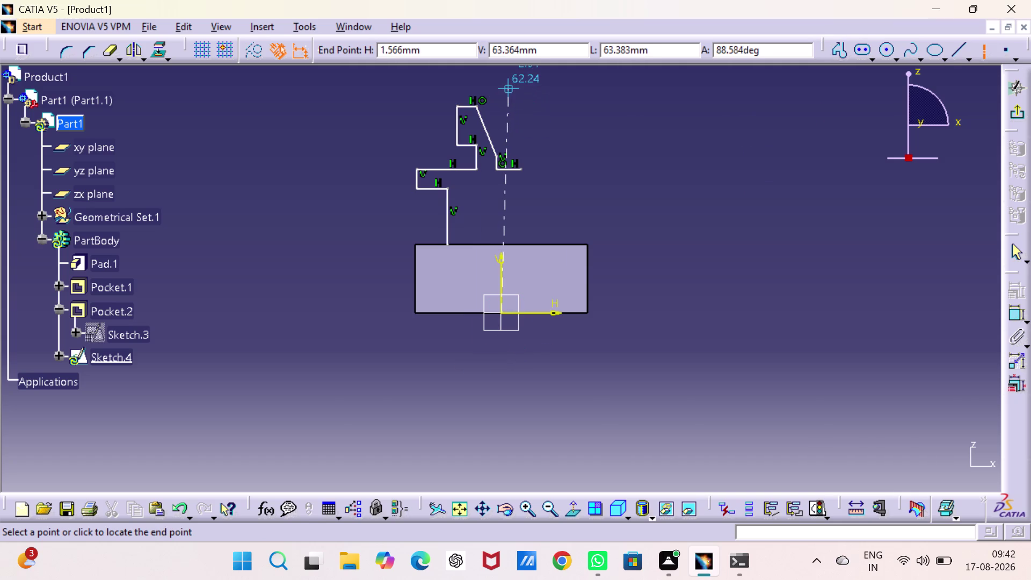
Draw the vertical axis from the origin and make the profile's foot coincident with the block's top edge.
click(503, 86)
key(Escape)
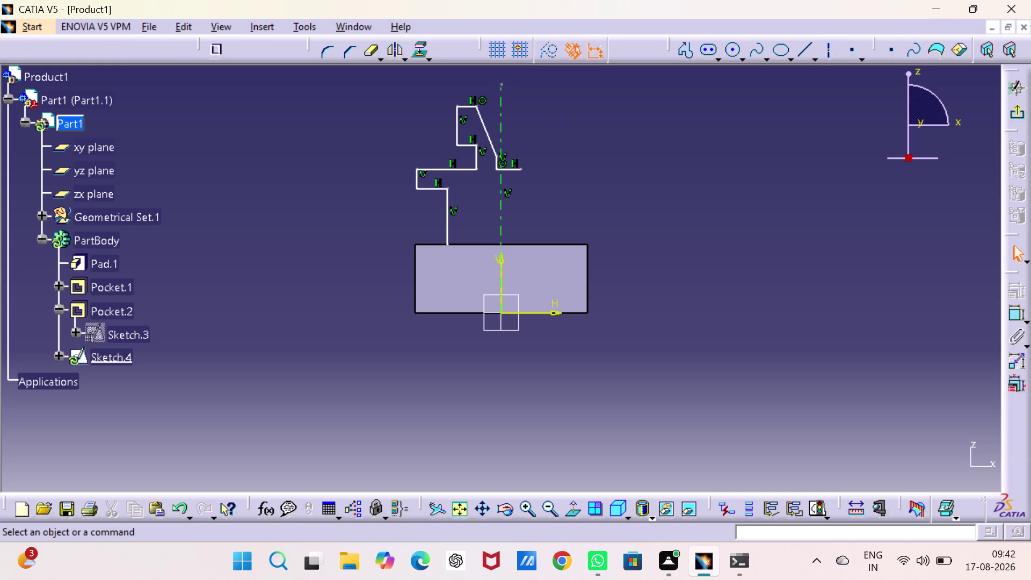
click(445, 244)
click(439, 242)
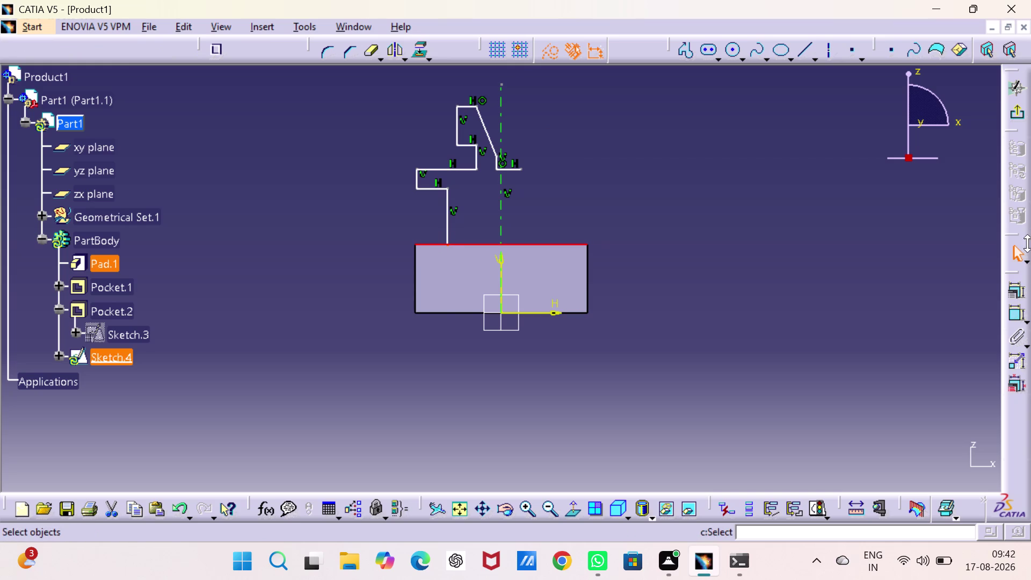
click(1019, 291)
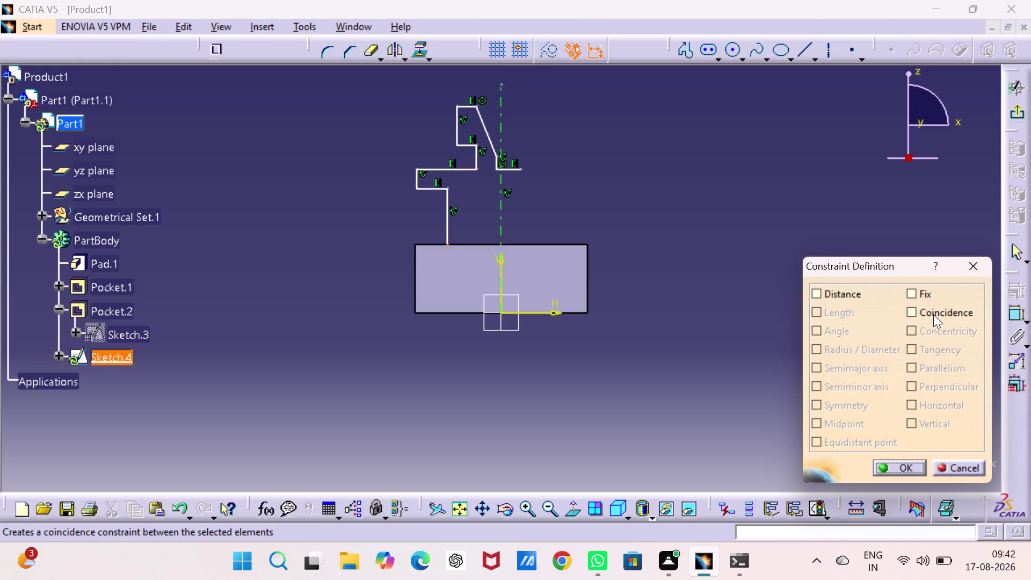
click(932, 308)
click(897, 465)
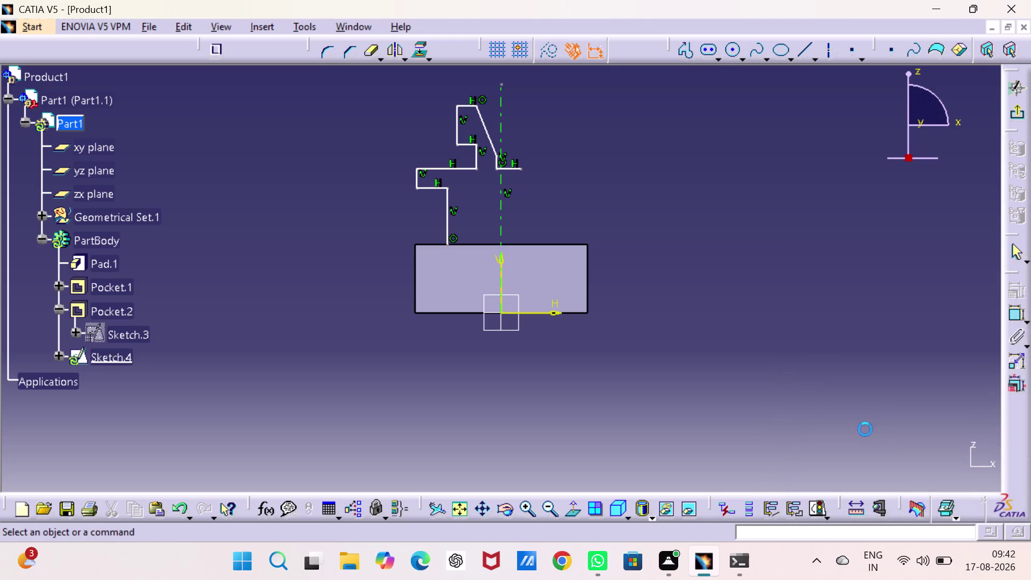
Start repeated dimensioning and pick the block's bottom edge as the reference.
click(832, 386)
double_click(1018, 314)
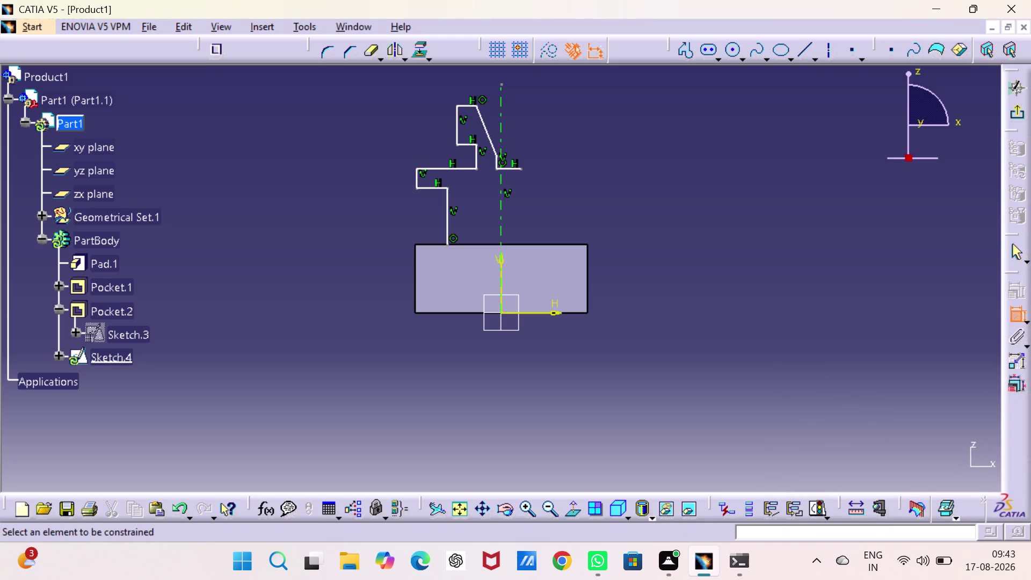
click(450, 312)
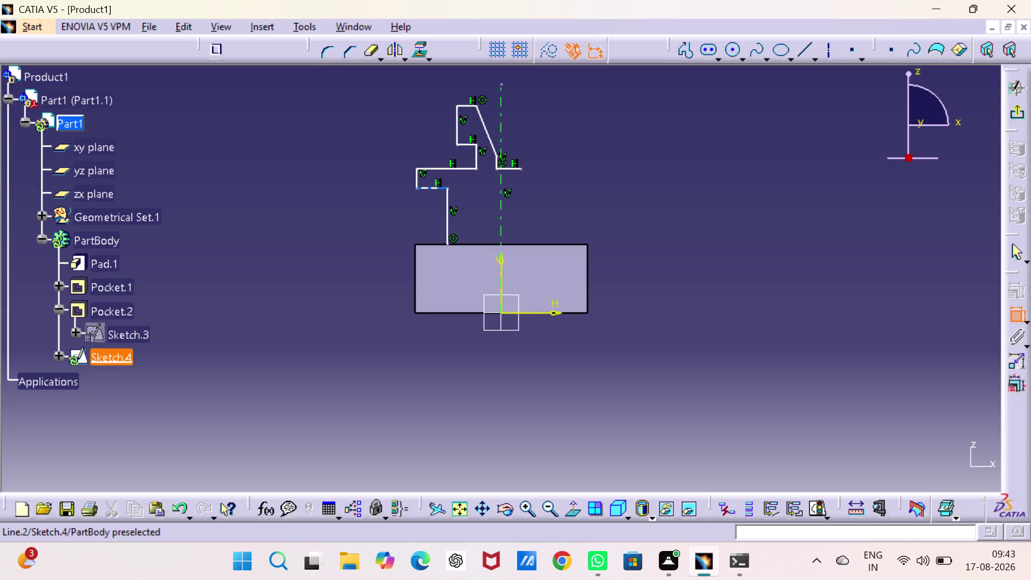
Dimension the lower step line at 32 mm from the block's bottom edge.
click(425, 187)
click(371, 246)
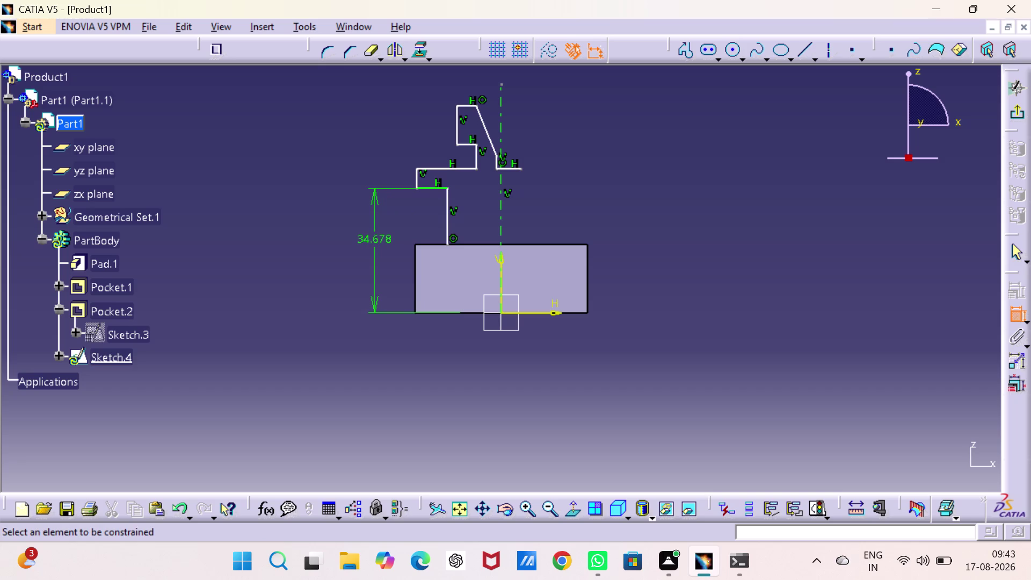
double_click(371, 242)
key(3)
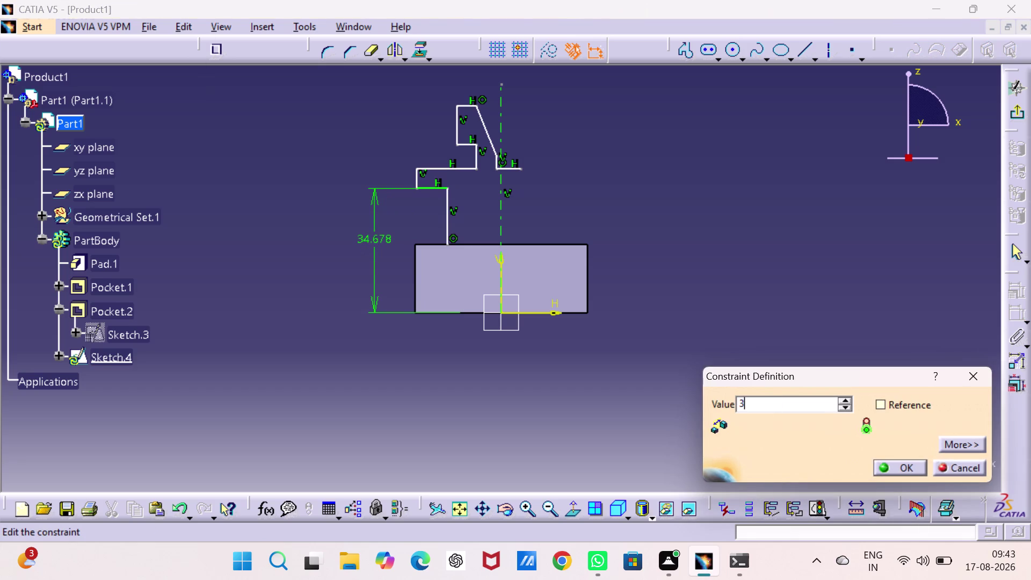
key(2)
key(Return)
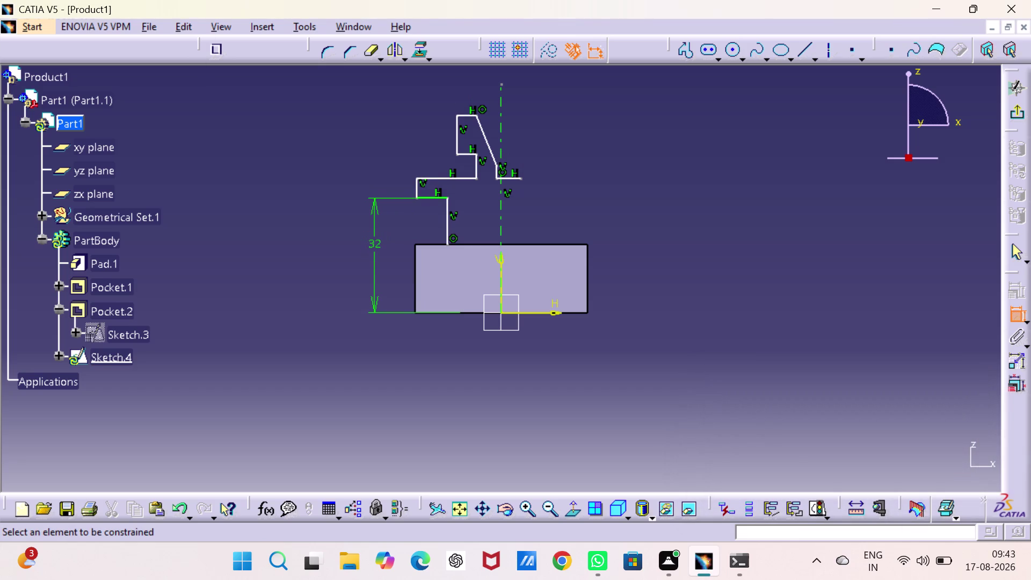
Dimension the upper step from the base line and try 38 mm, cancelling a stray dimension.
click(474, 311)
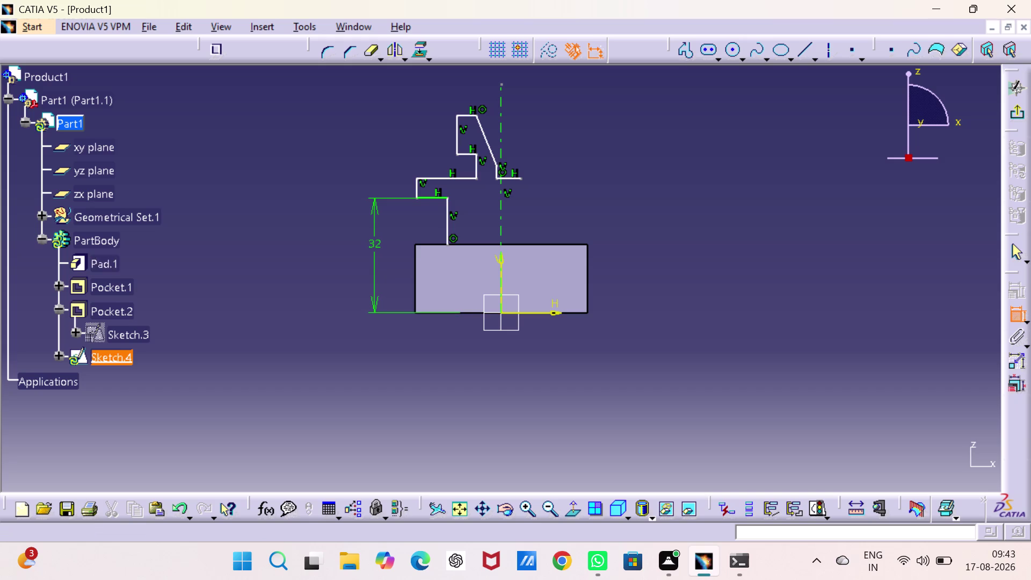
click(423, 176)
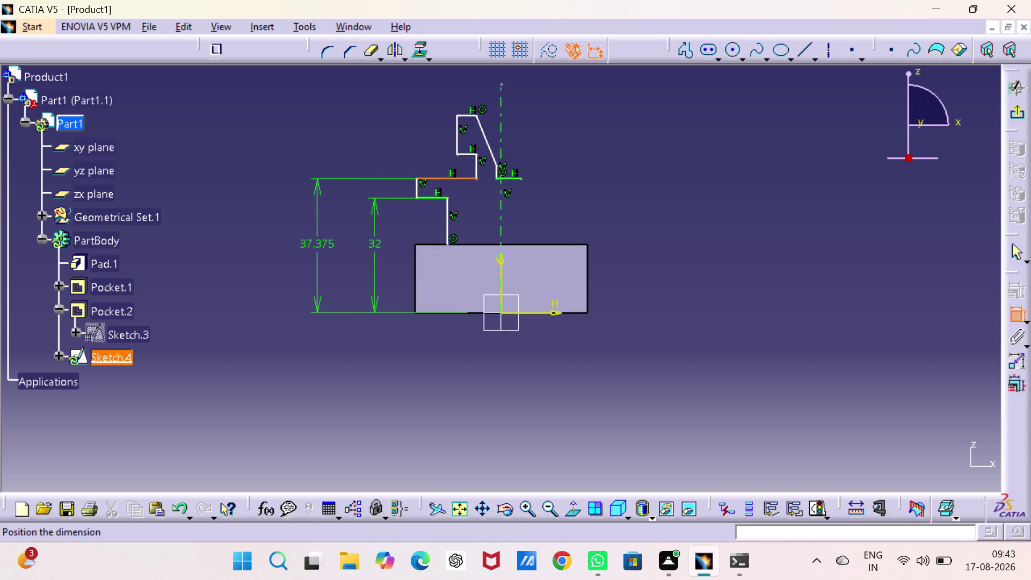
click(316, 247)
double_click(316, 243)
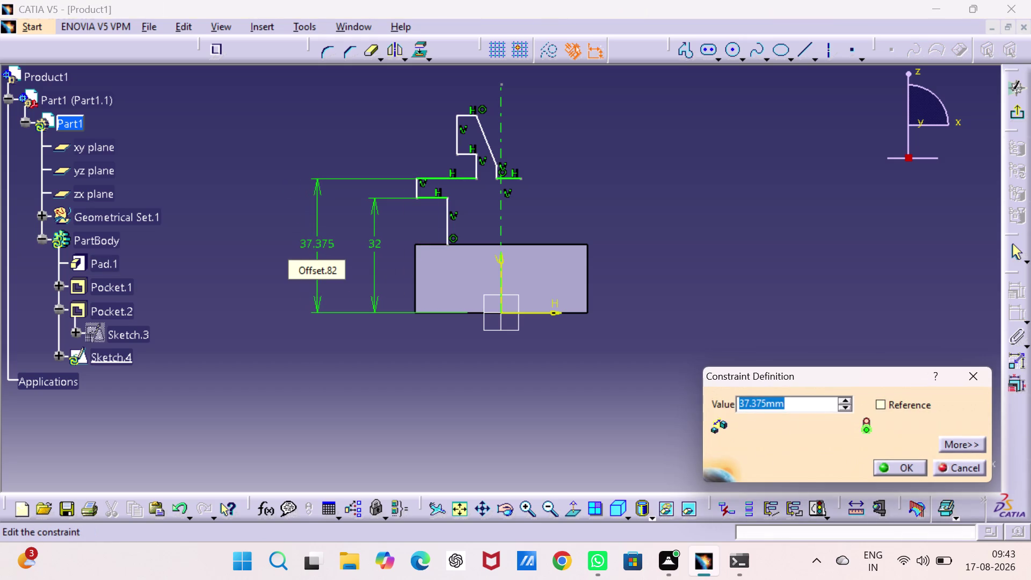
text(38)
key(Return)
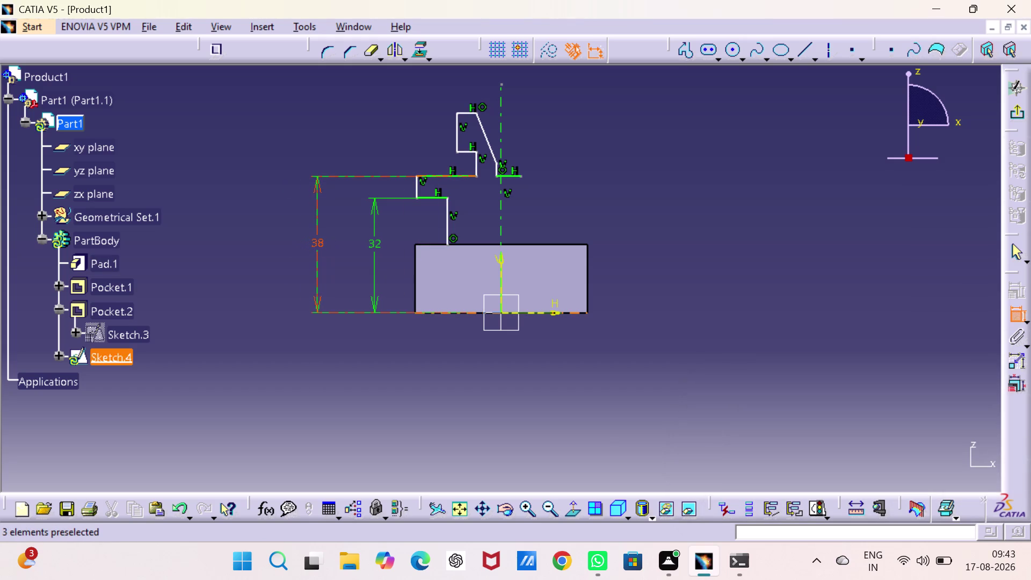
click(496, 162)
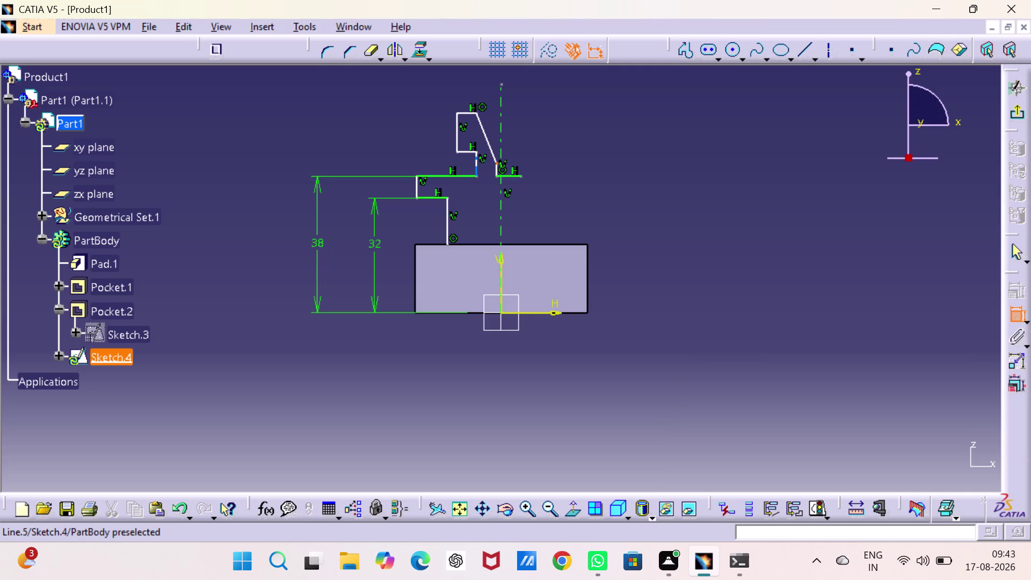
click(474, 175)
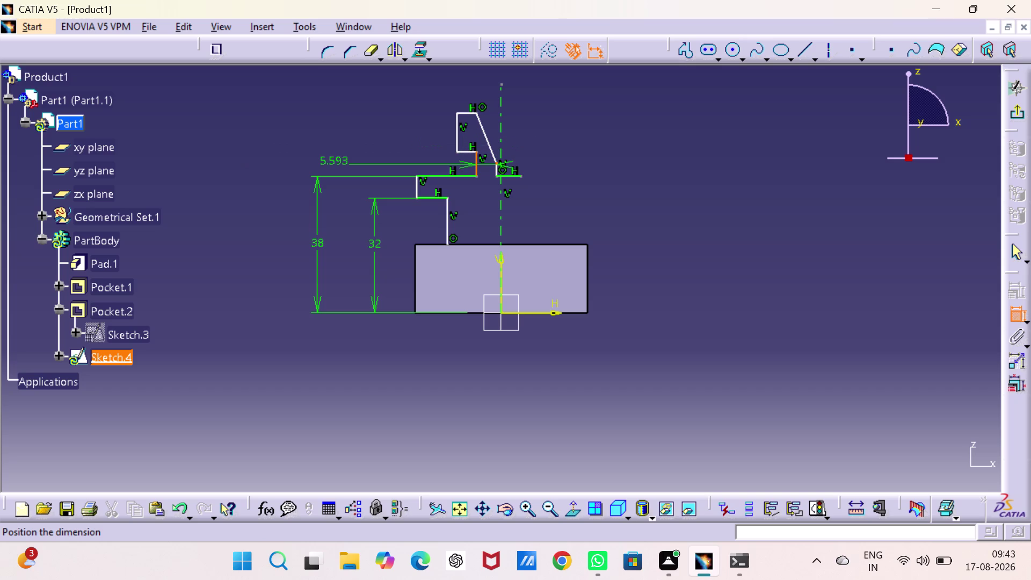
key(Escape)
key(Escape)
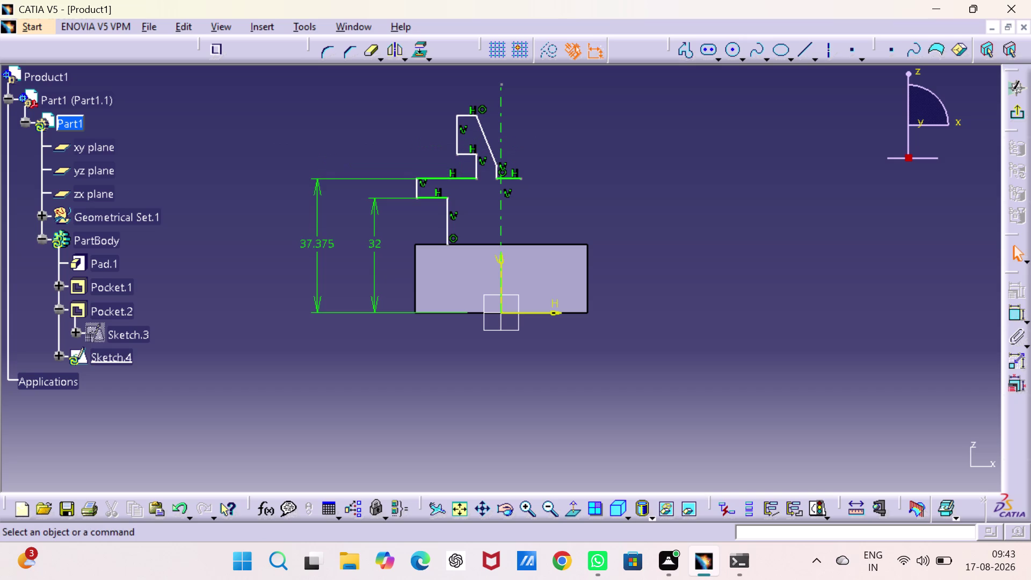
Change the second step's 37.375 height dimension to 38 mm.
double_click(313, 240)
key(3)
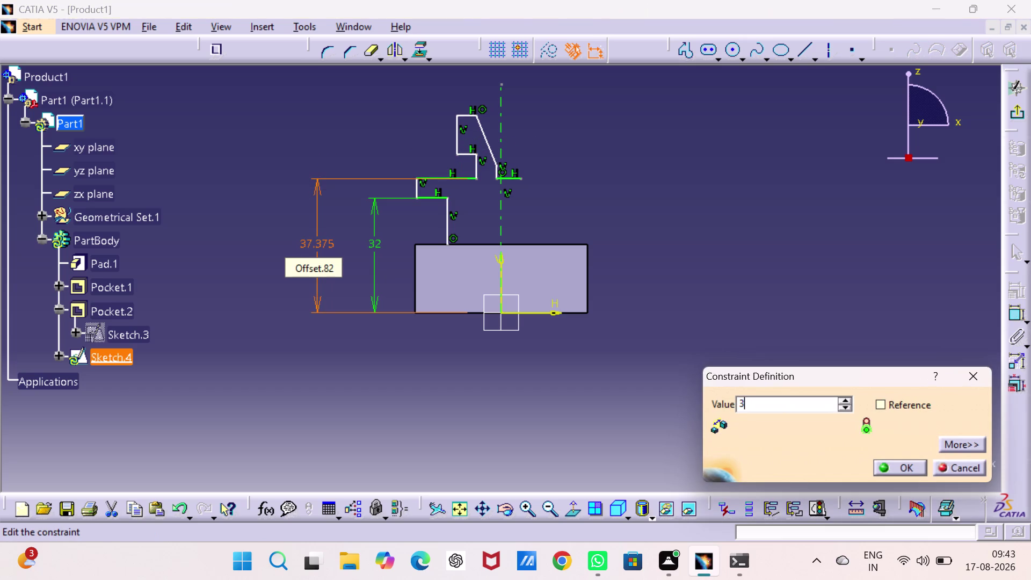
key(8)
key(Return)
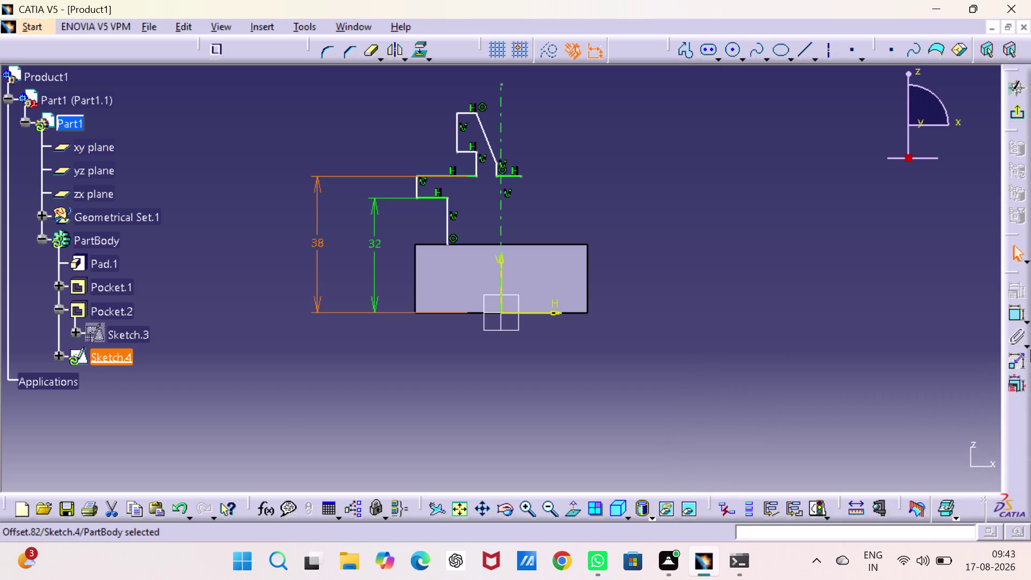
Add a 3 mm offset dimension between the 38 mm step line and the line above.
double_click(1014, 310)
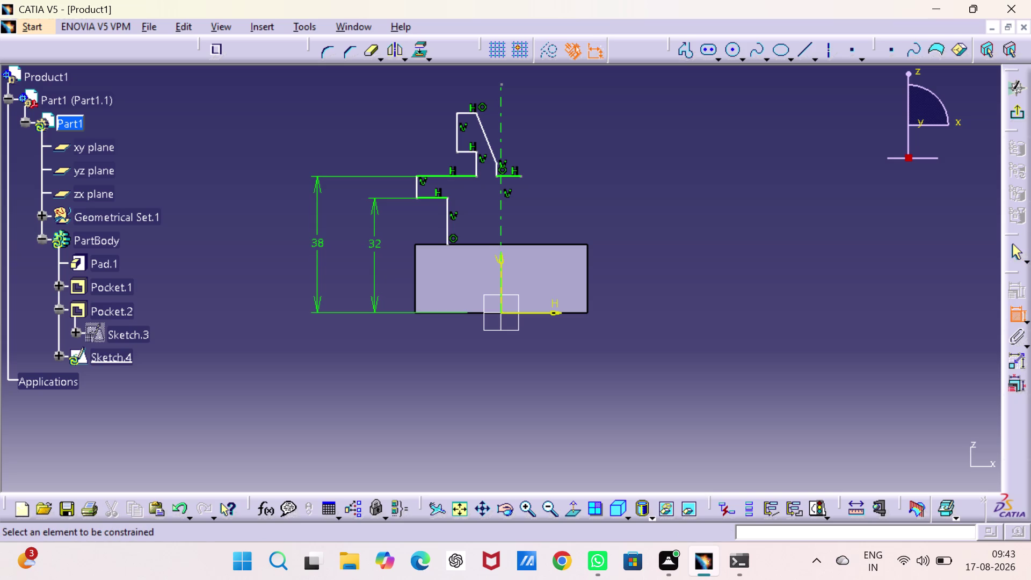
click(499, 163)
click(440, 177)
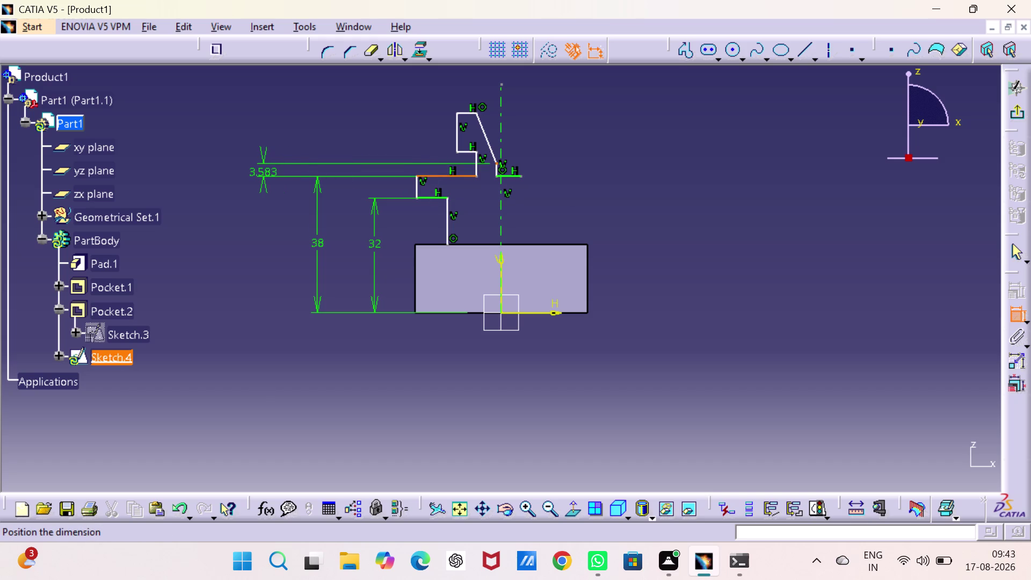
click(263, 174)
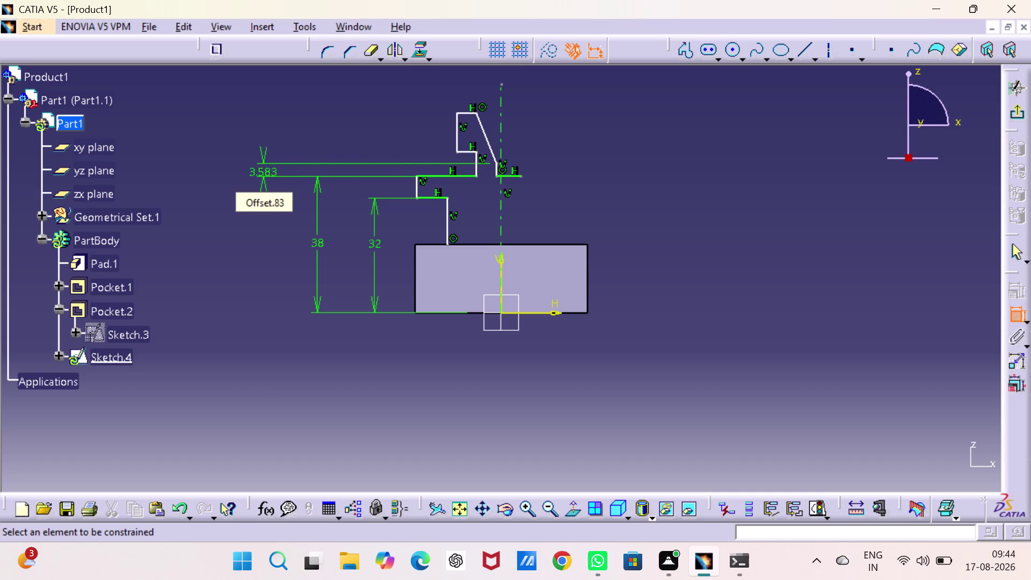
double_click(264, 167)
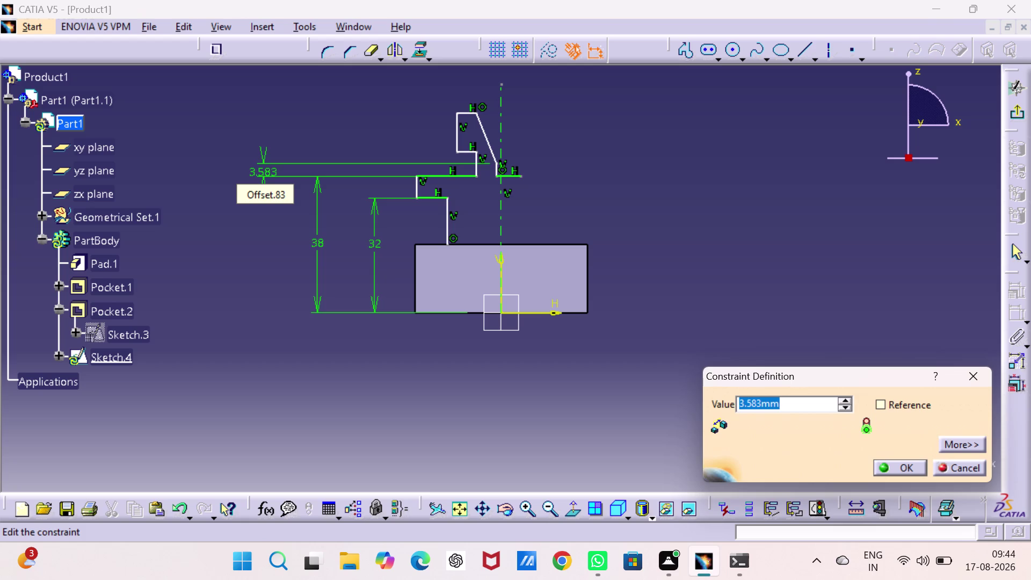
key(3)
key(Return)
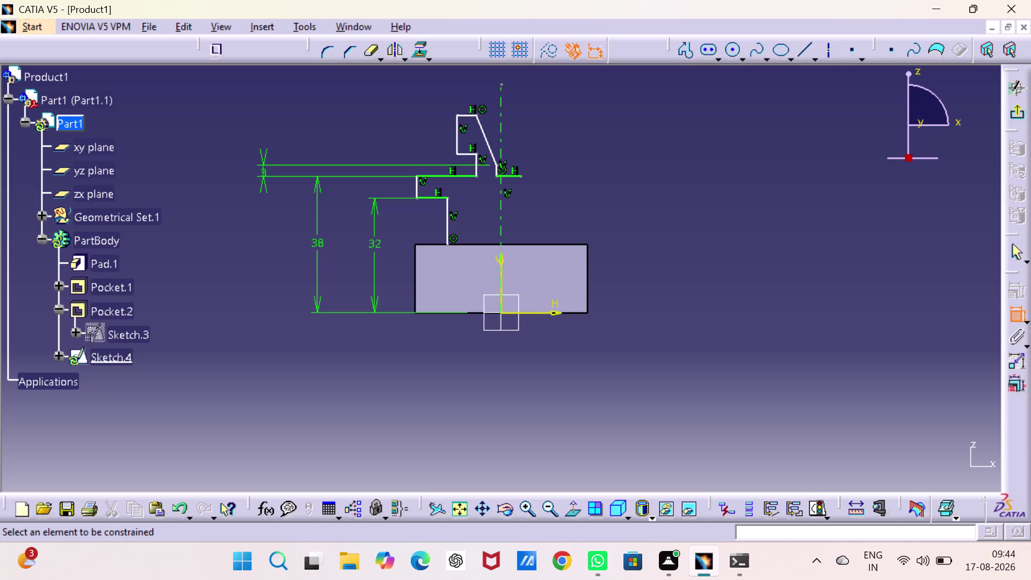
click(471, 311)
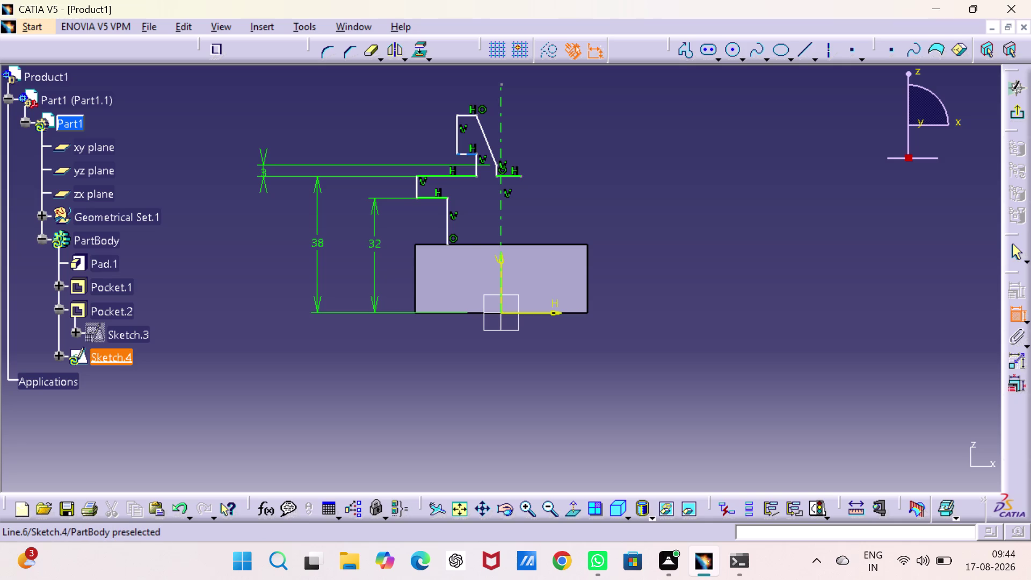
Dimension the next upper line at 43 mm from the base, correcting an initial 34.
click(465, 153)
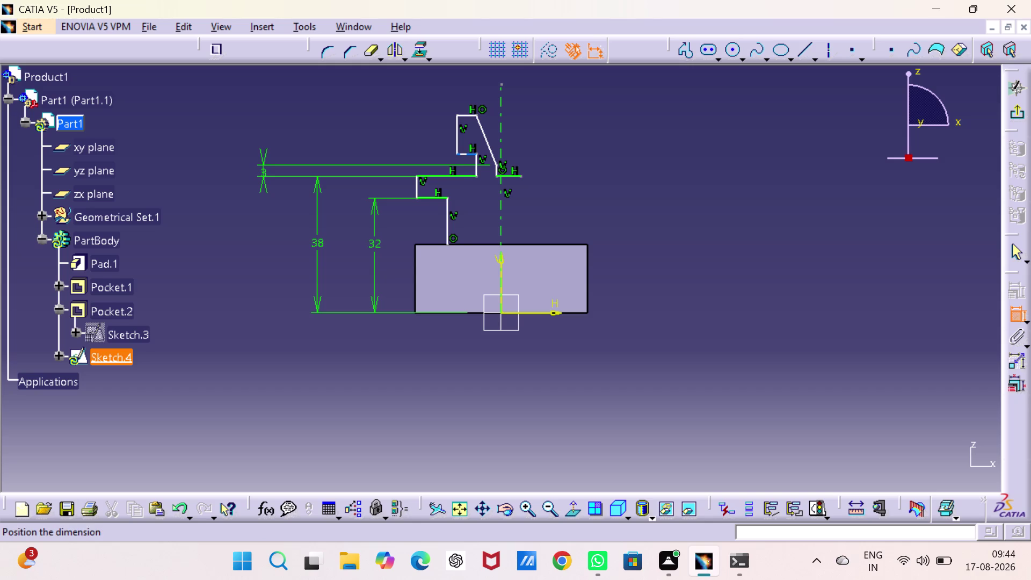
click(293, 220)
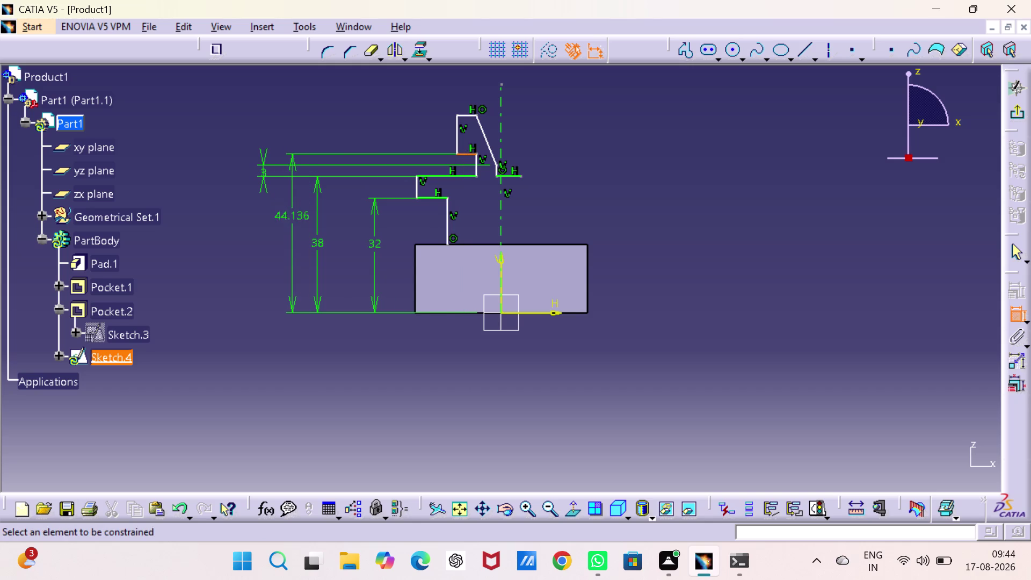
double_click(292, 213)
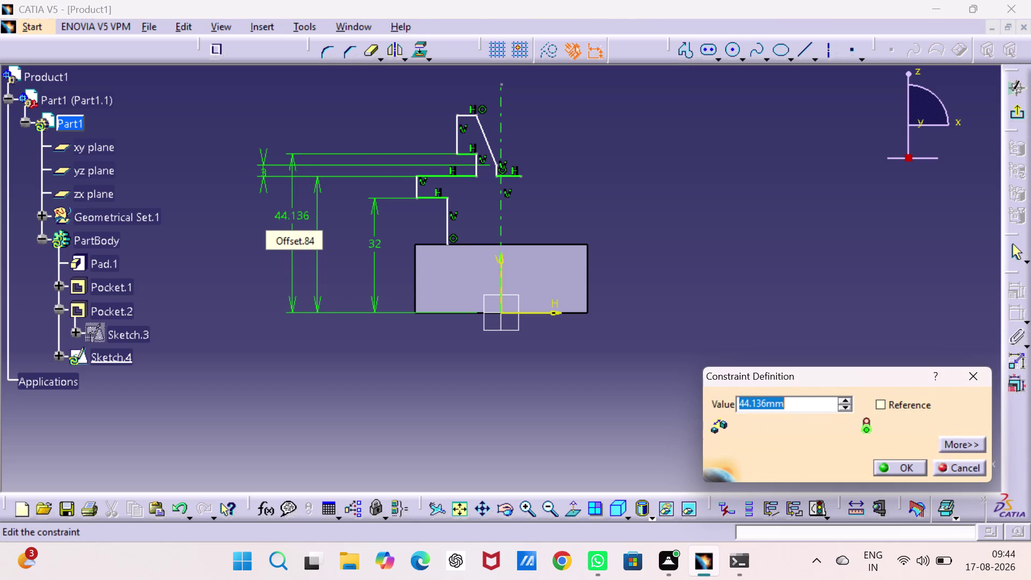
text(34)
key(Return)
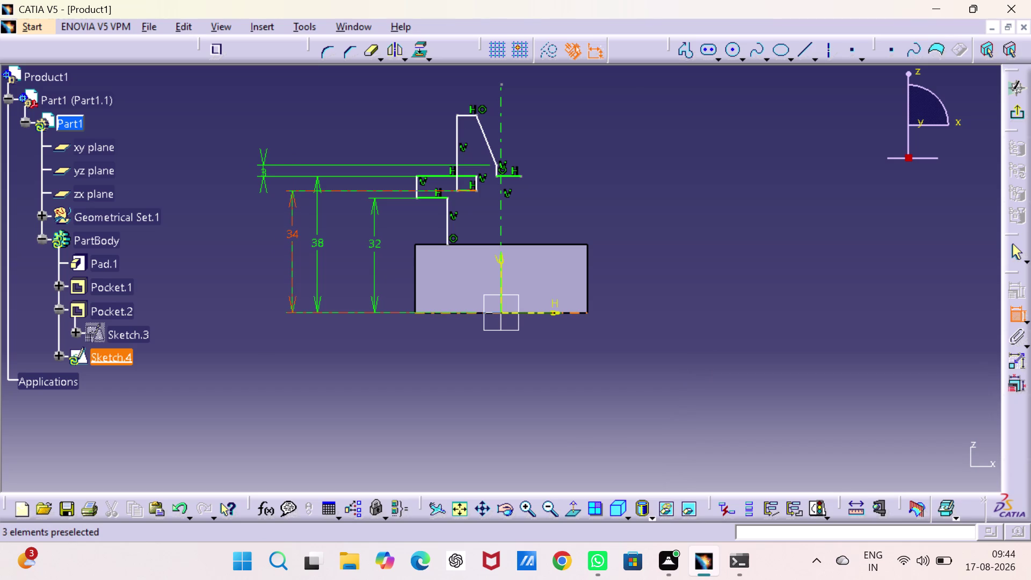
double_click(295, 235)
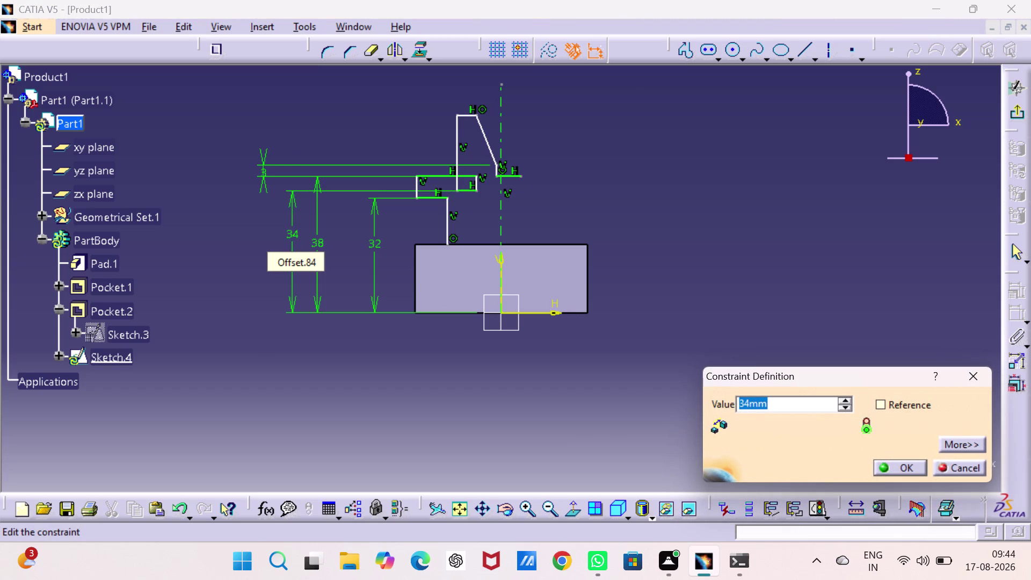
text(43)
key(Return)
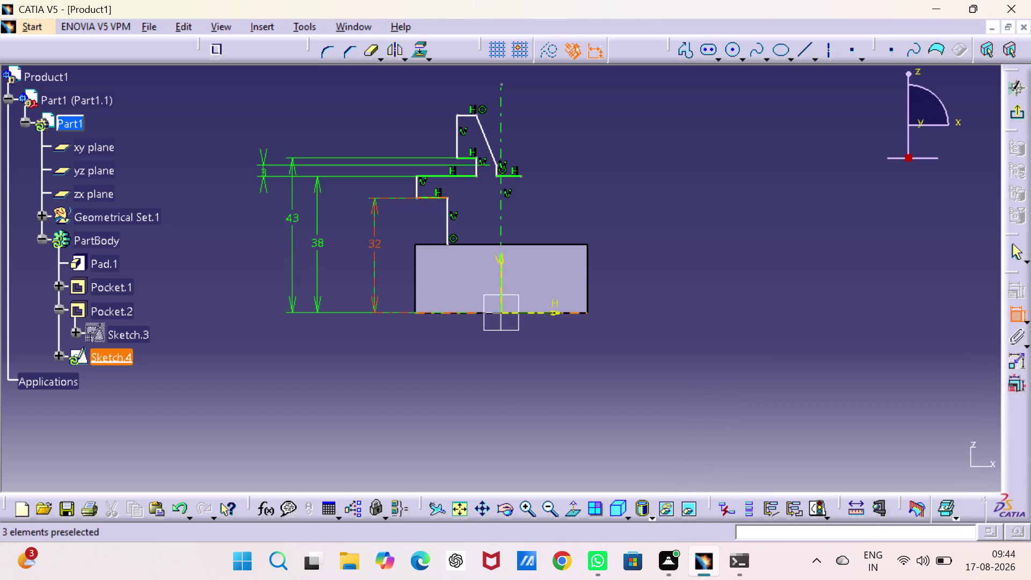
Dimension the tab's top line 54 mm from the base line.
click(460, 311)
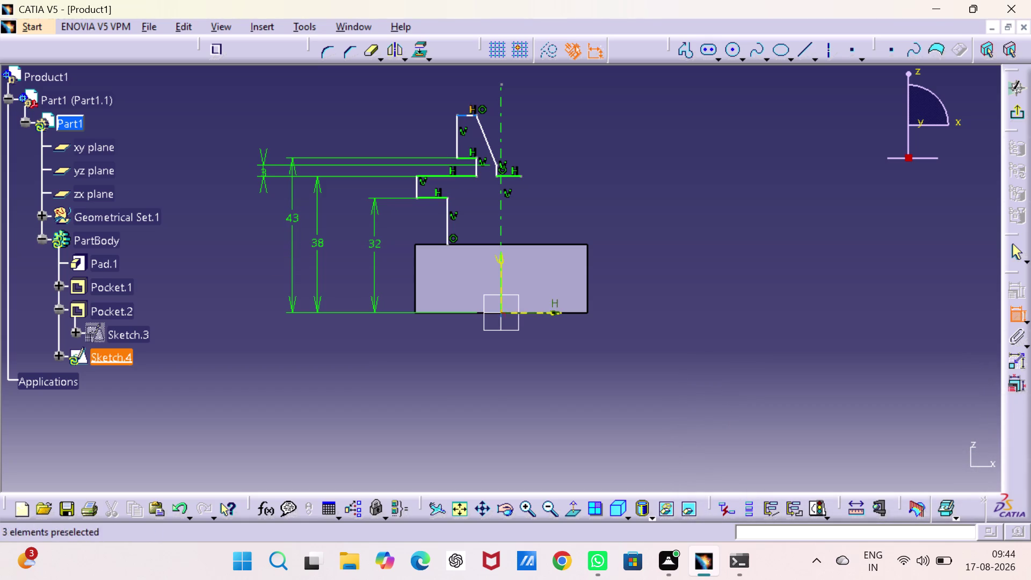
click(465, 114)
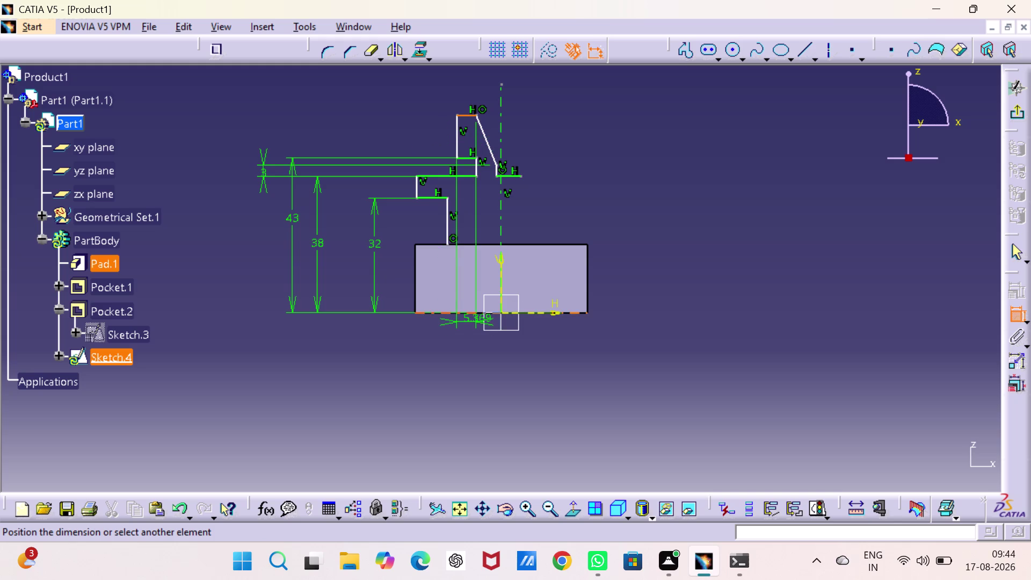
click(481, 314)
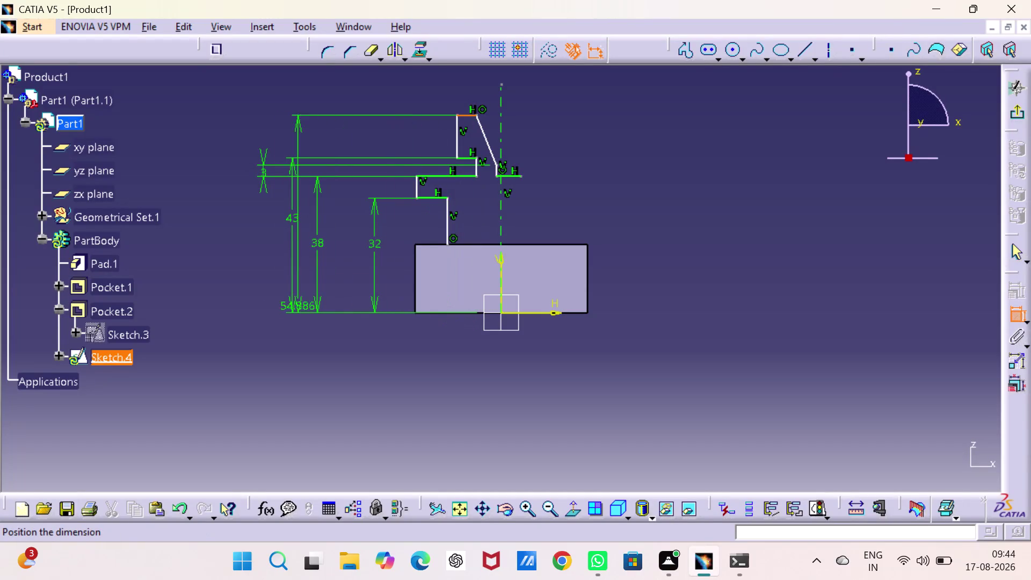
click(255, 273)
double_click(255, 272)
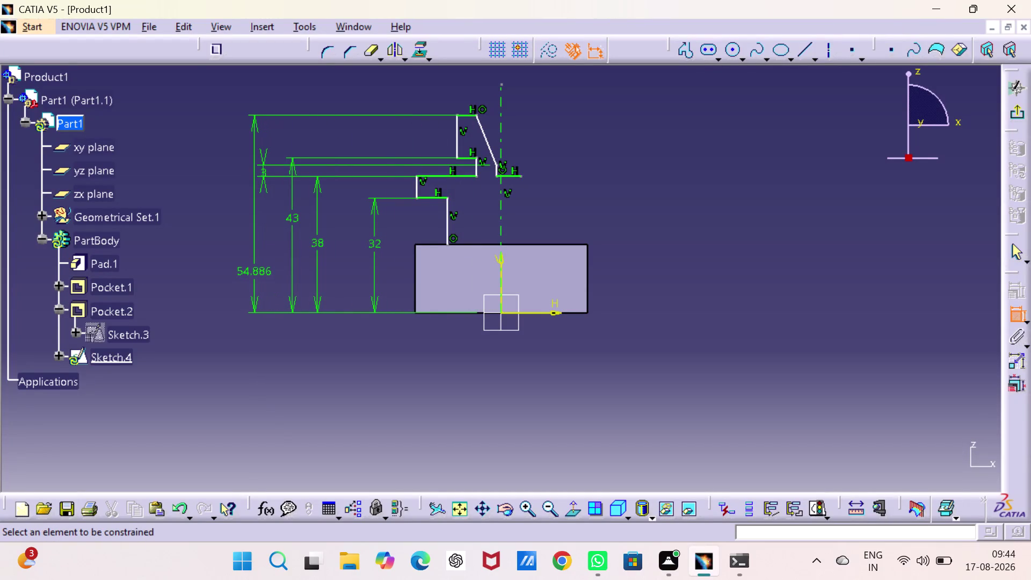
double_click(255, 268)
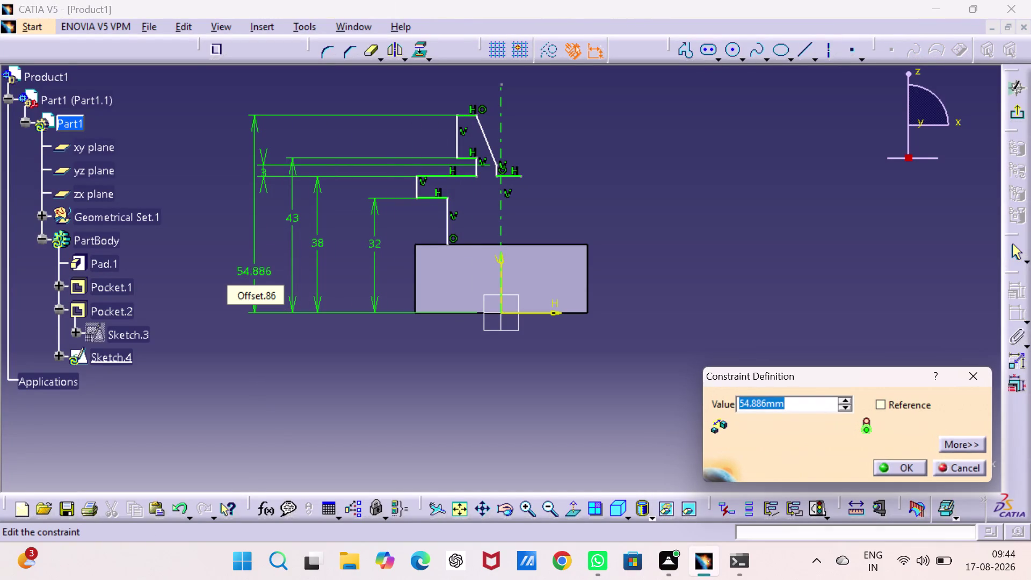
text(54)
key(Return)
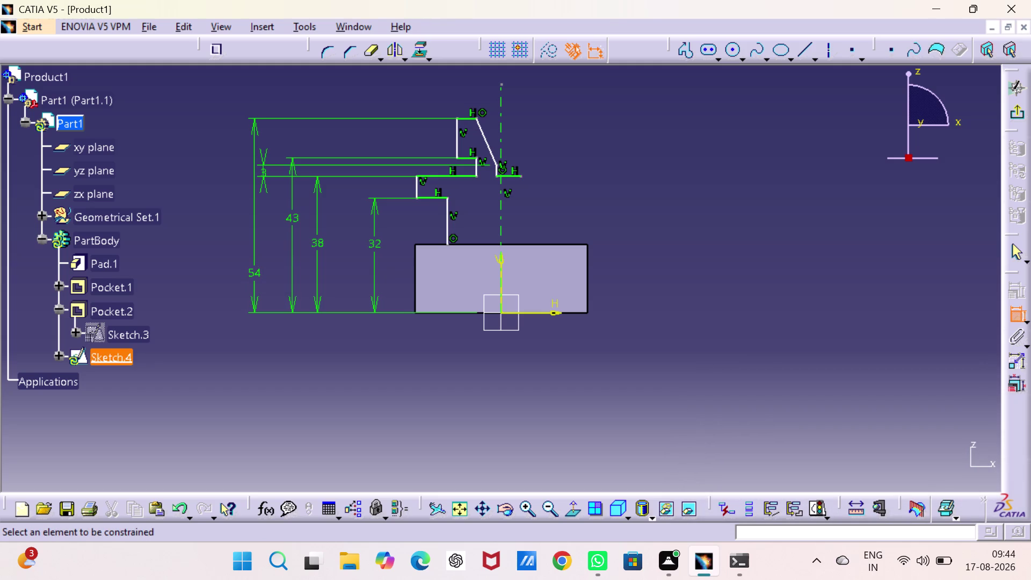
key(Escape)
key(Escape)
key(Escape)
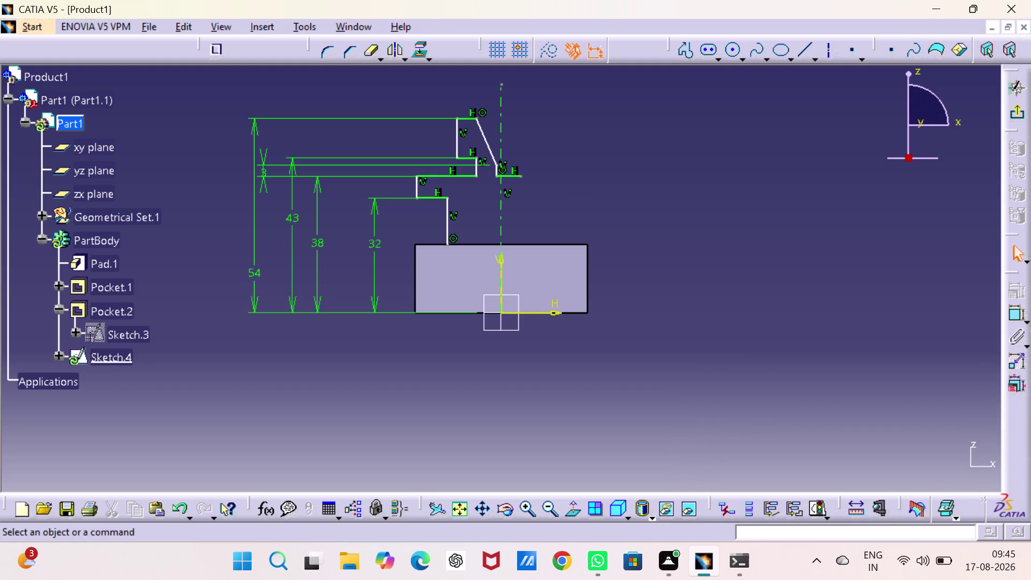
click(489, 151)
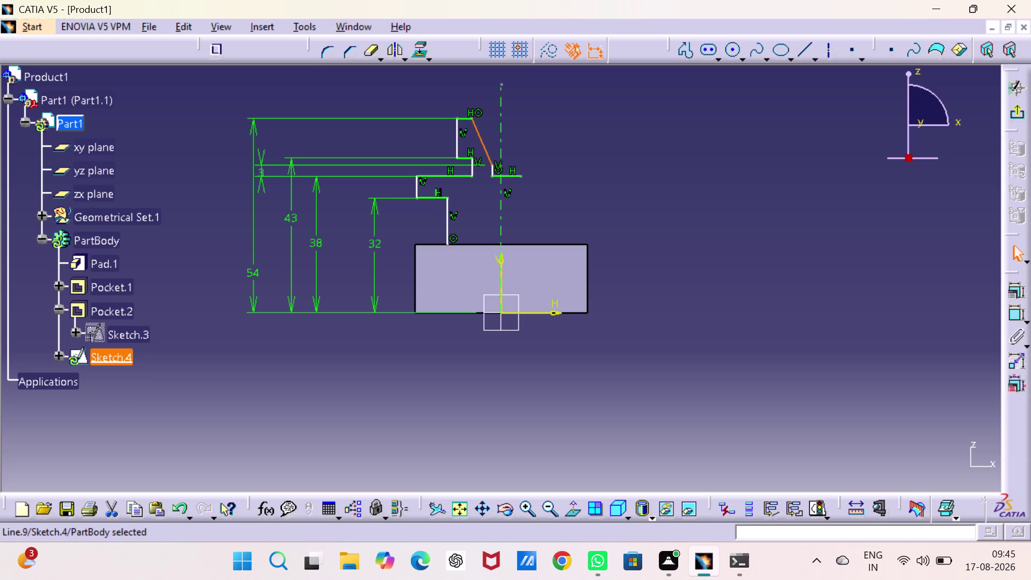
Attempt a dimension on the tab's slanted edge, then cancel it.
double_click(1014, 309)
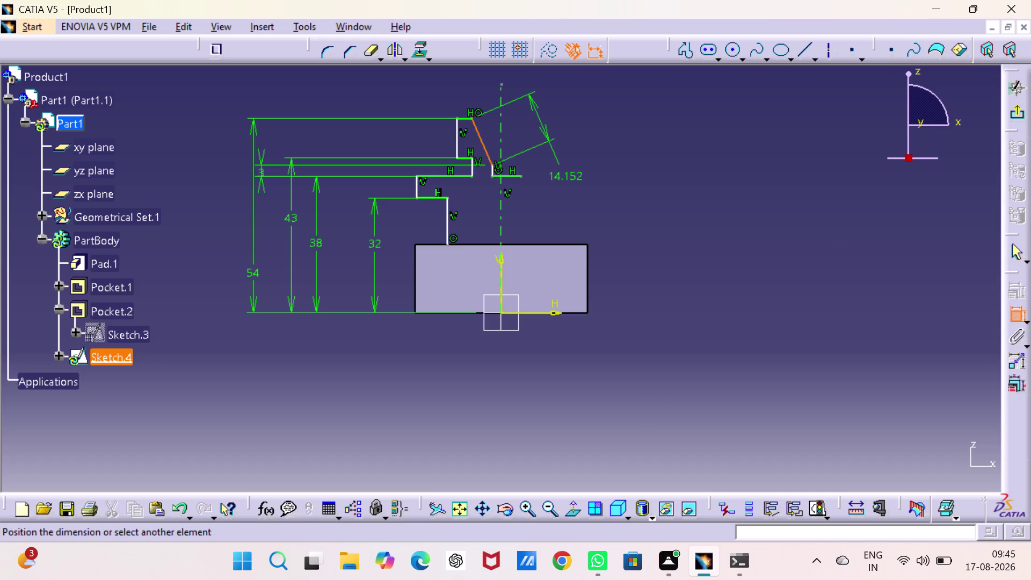
key(Escape)
key(Escape)
key(Escape)
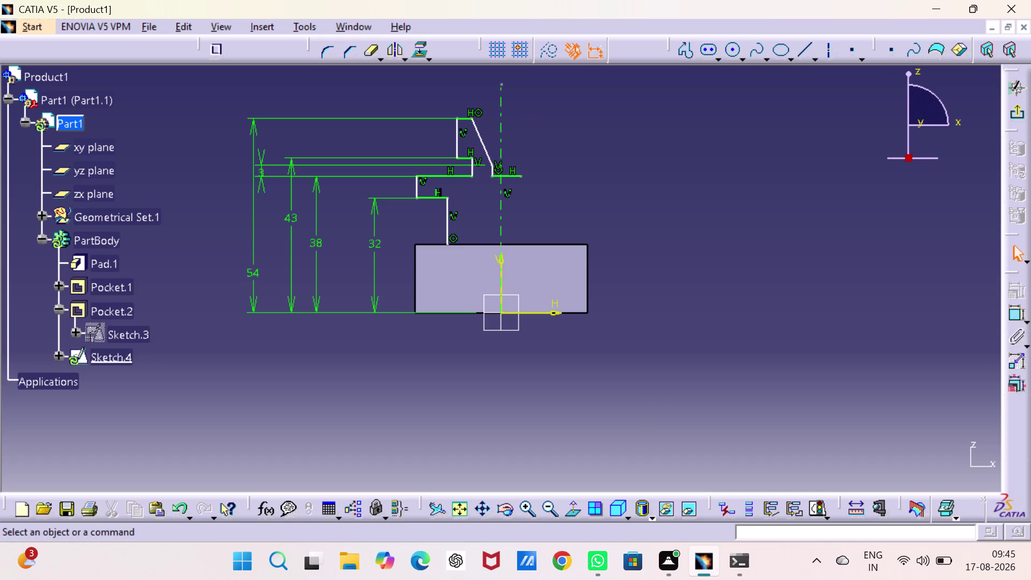
Dimension the horizontal distance from the short step edge to the centre axis at 24 mm.
double_click(1006, 311)
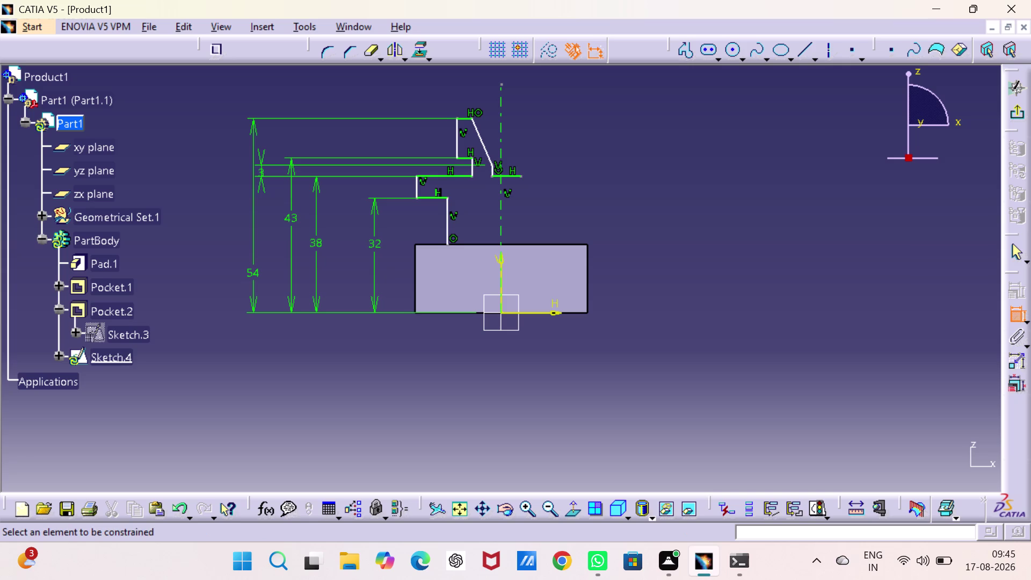
click(416, 187)
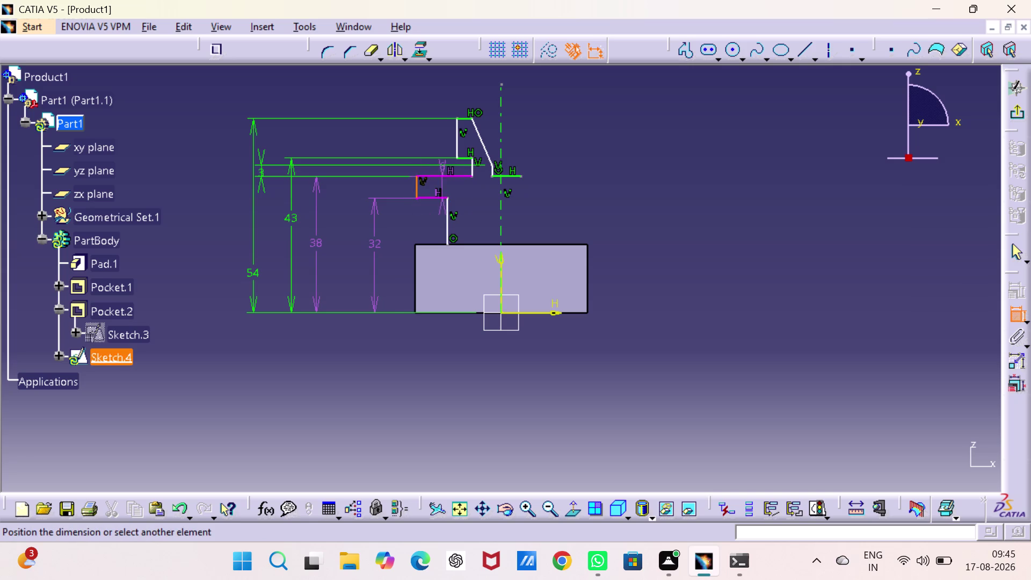
click(500, 135)
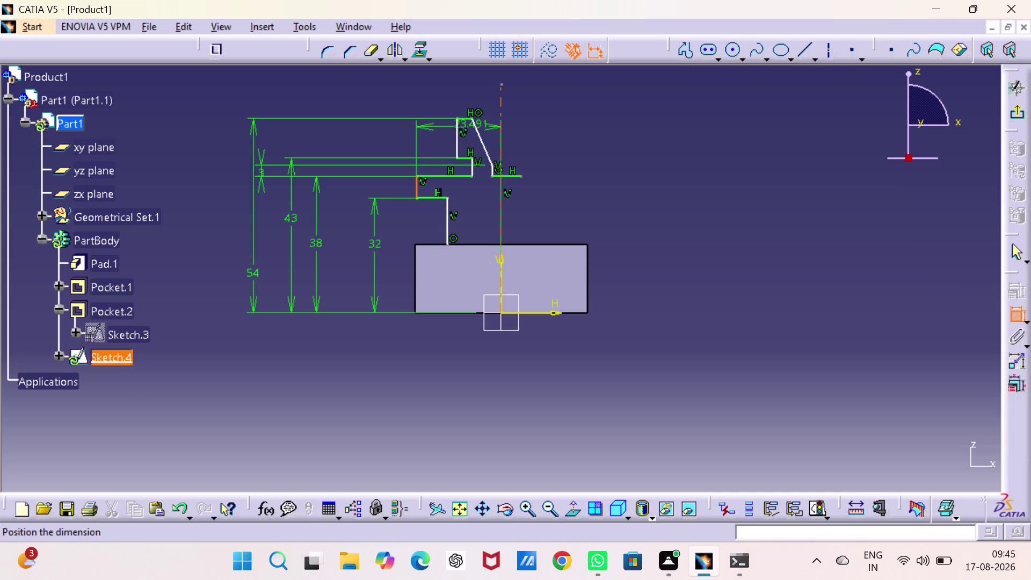
click(455, 84)
double_click(455, 81)
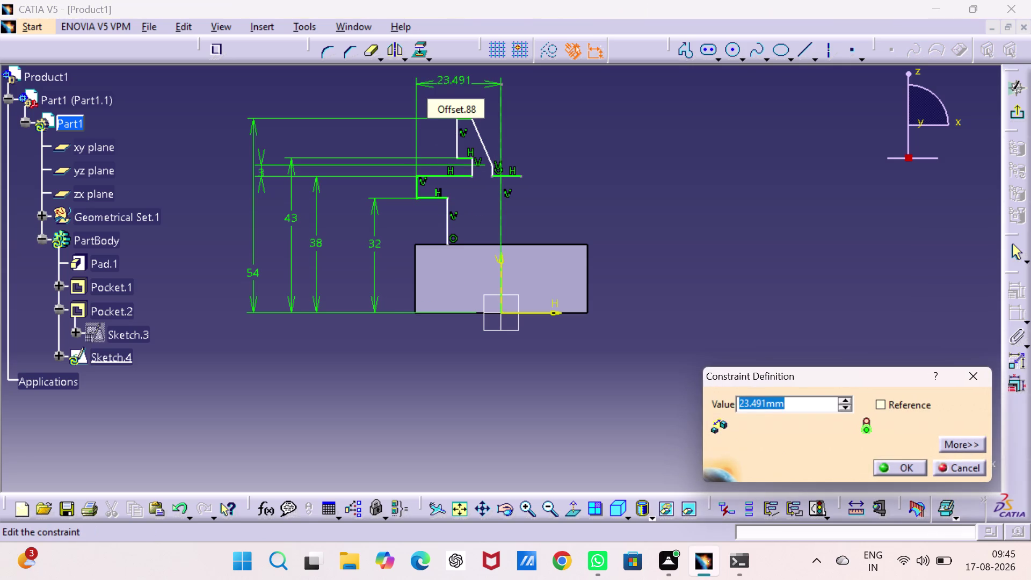
text(24)
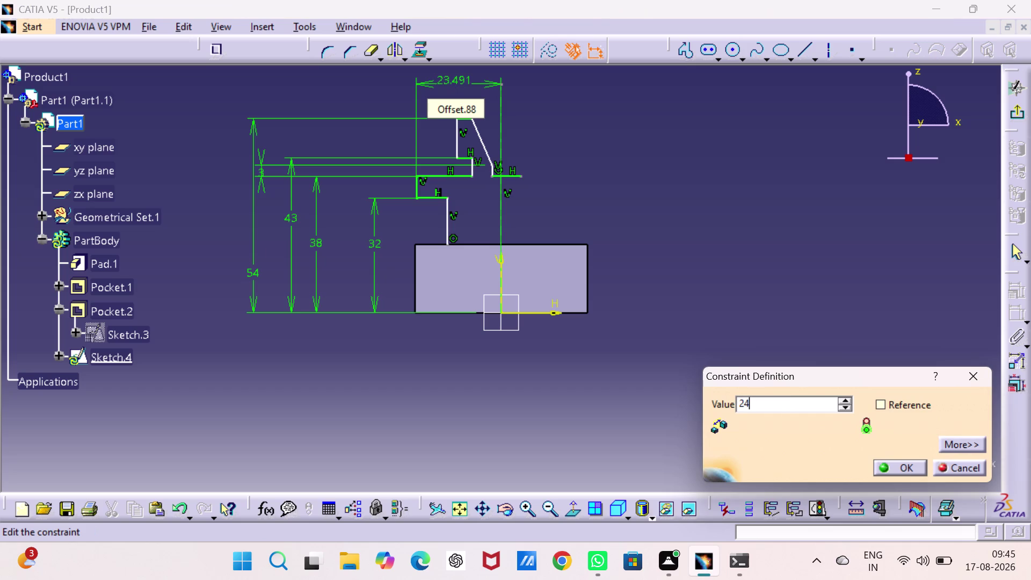
key(Return)
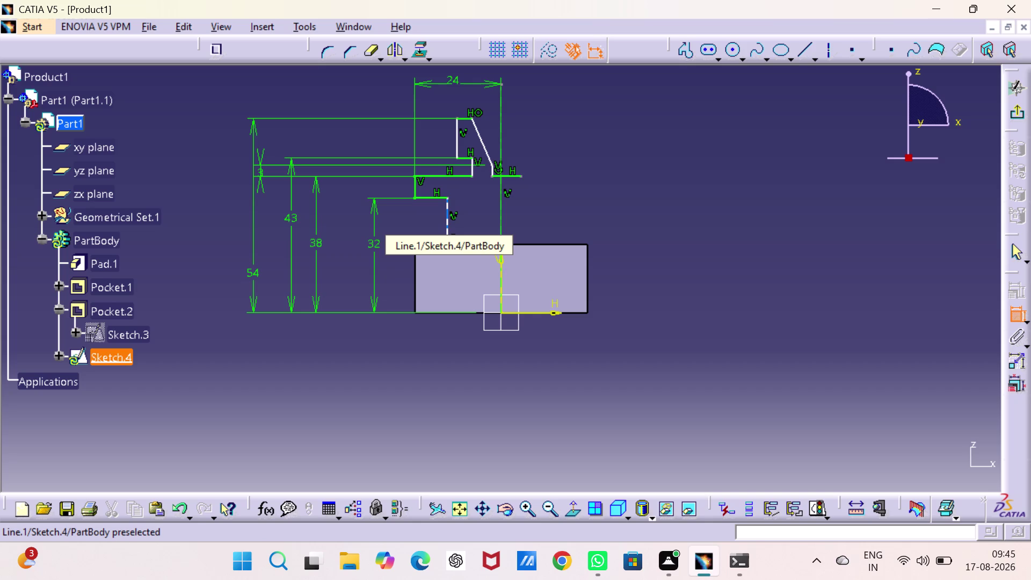
Undo a stray top-edge dimension and re-enter 24 mm for the width dimension.
click(460, 137)
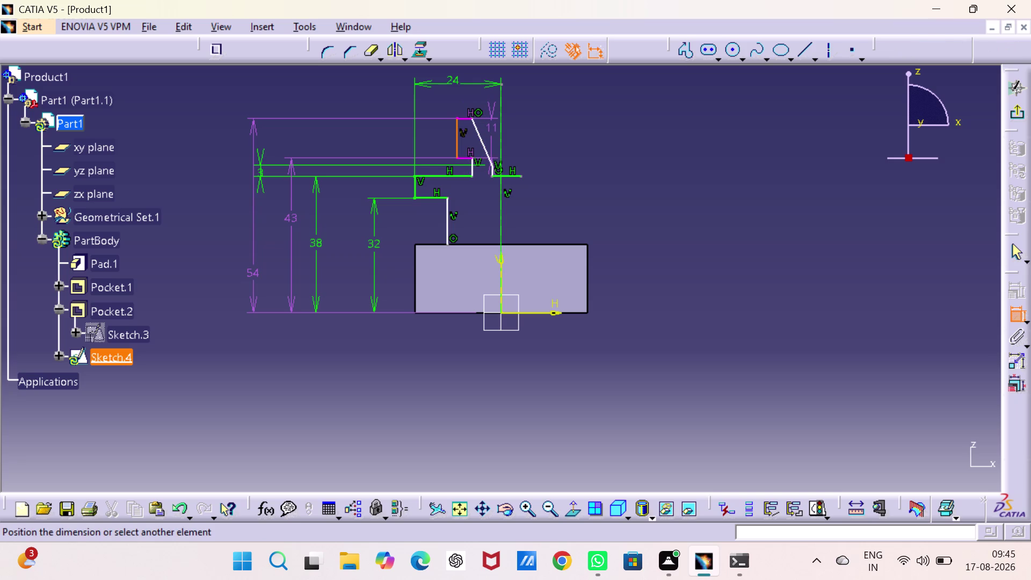
click(501, 133)
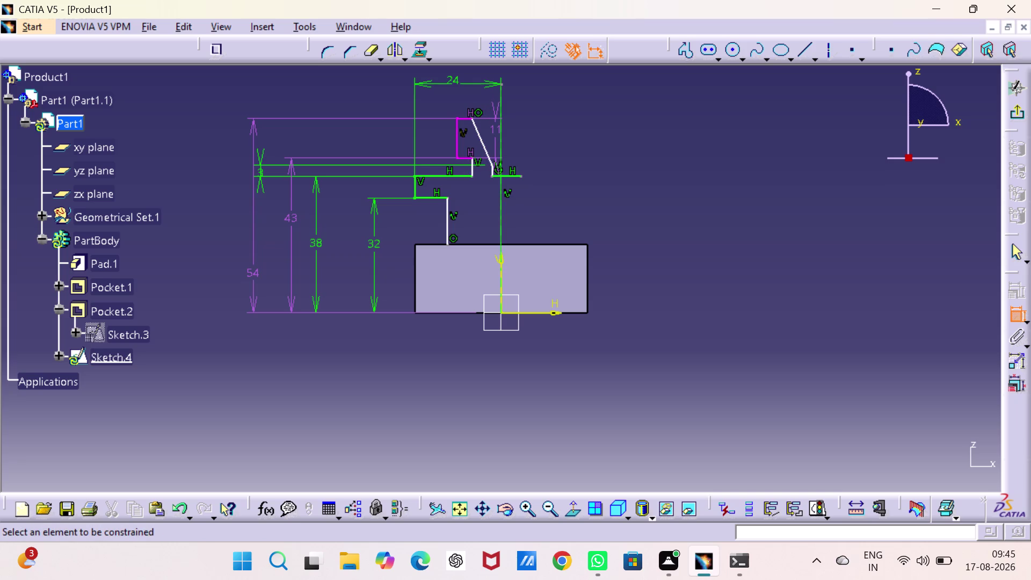
key(ctrl+z)
key(Escape)
key(Escape)
key(Escape)
key(ctrl+z)
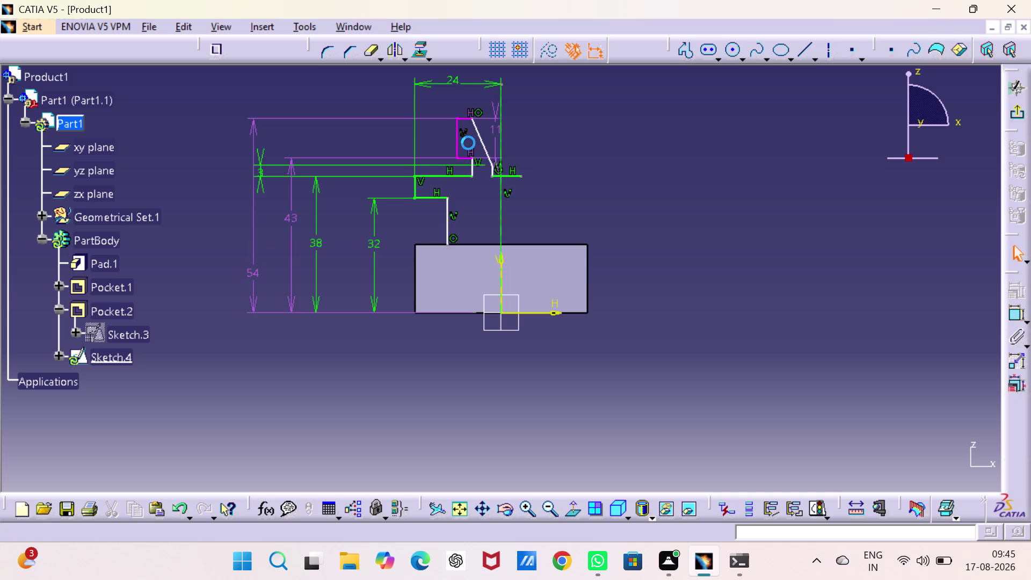
double_click(452, 80)
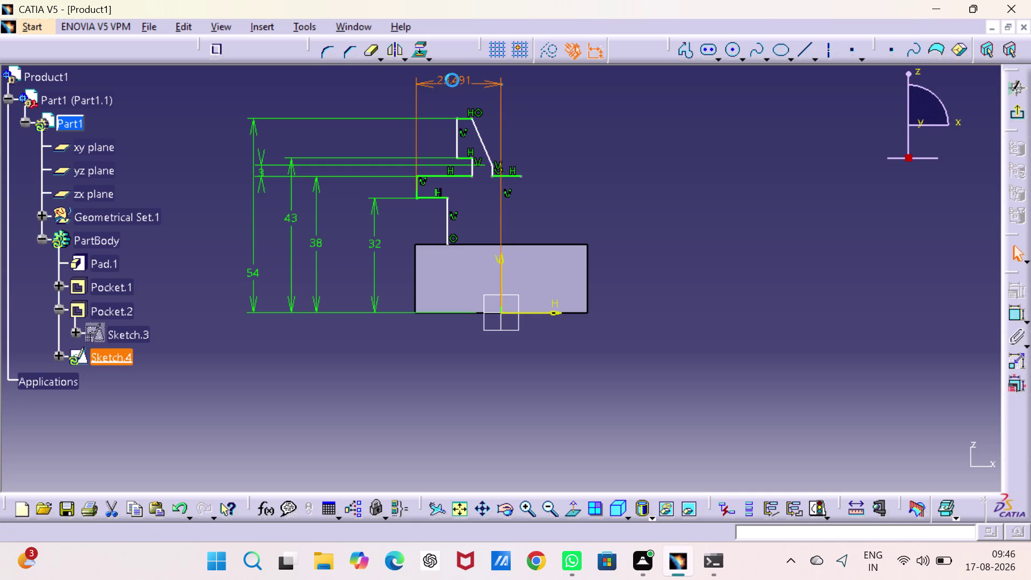
text(24)
key(Return)
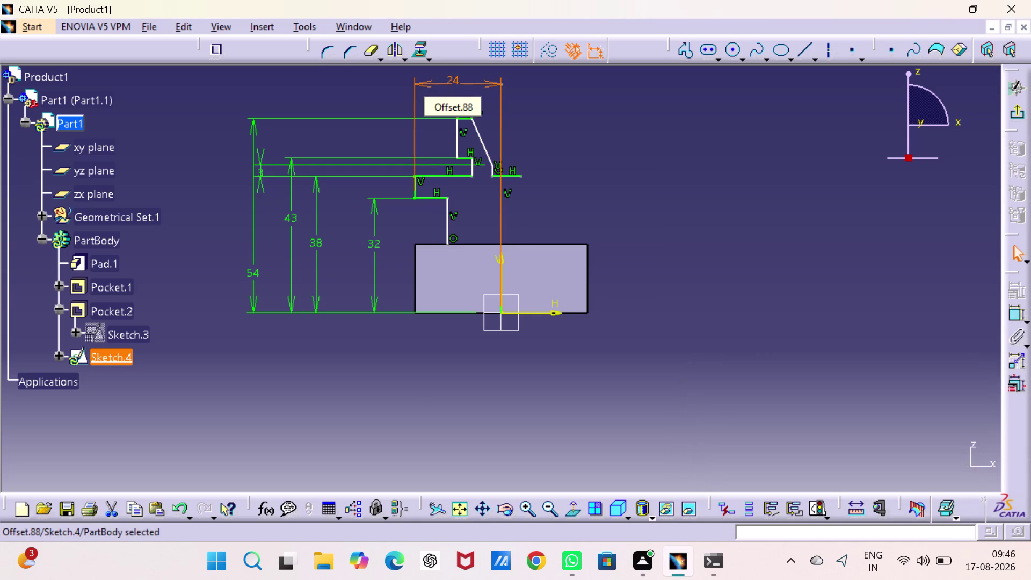
click(860, 236)
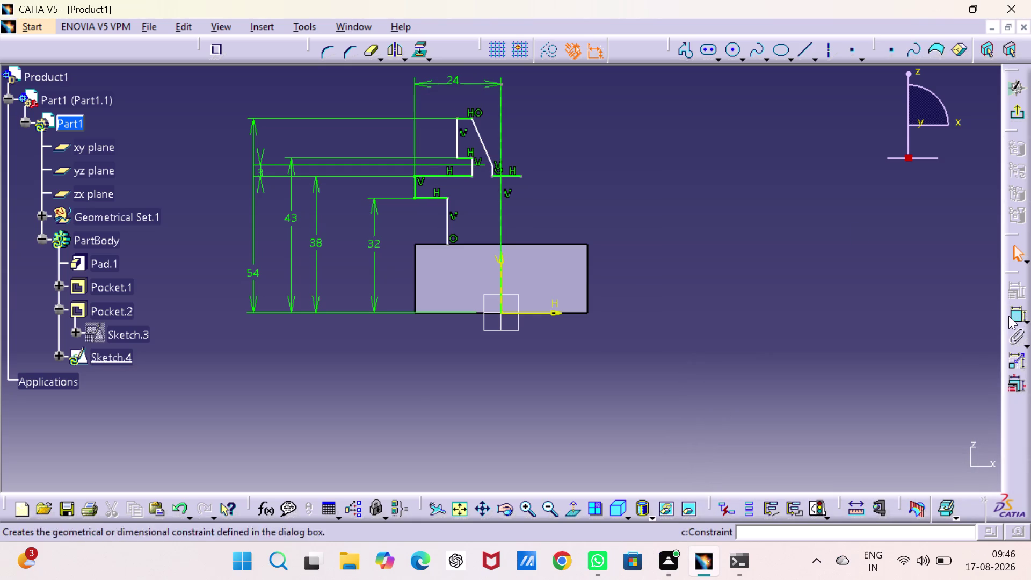
double_click(1009, 316)
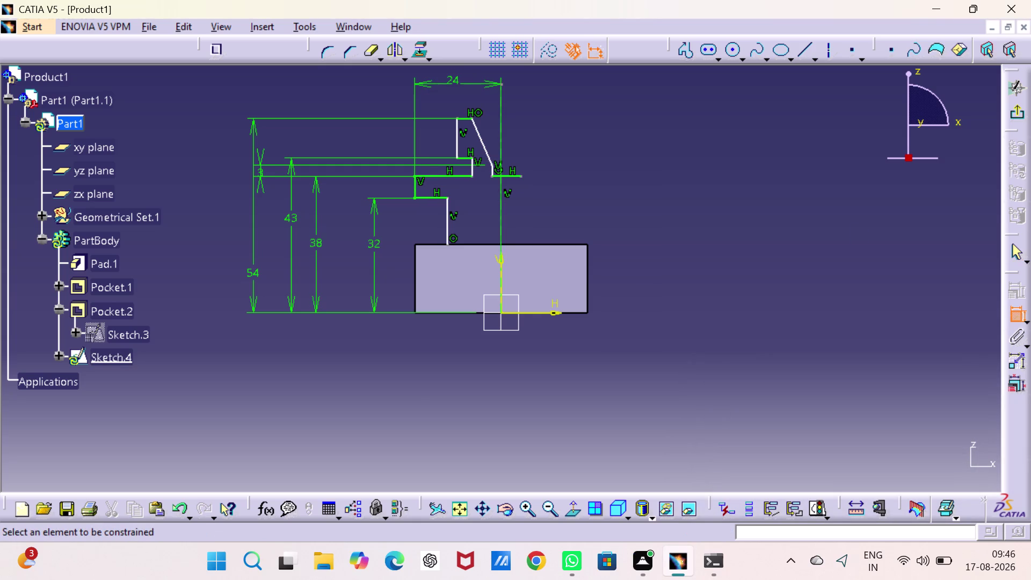
Dimension the top tab edge to the centre axis as 33/2 (16.5 mm).
click(455, 125)
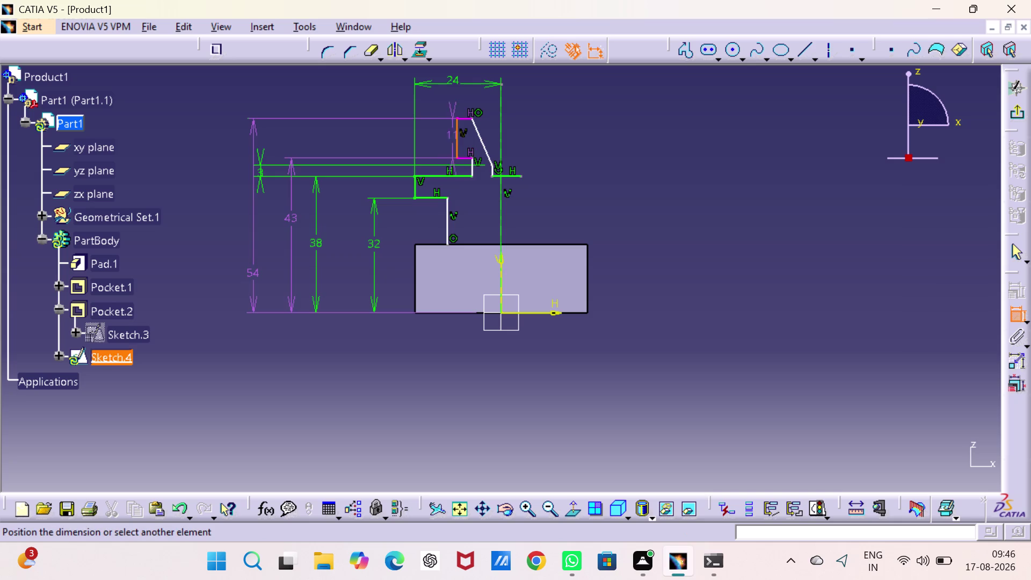
click(500, 120)
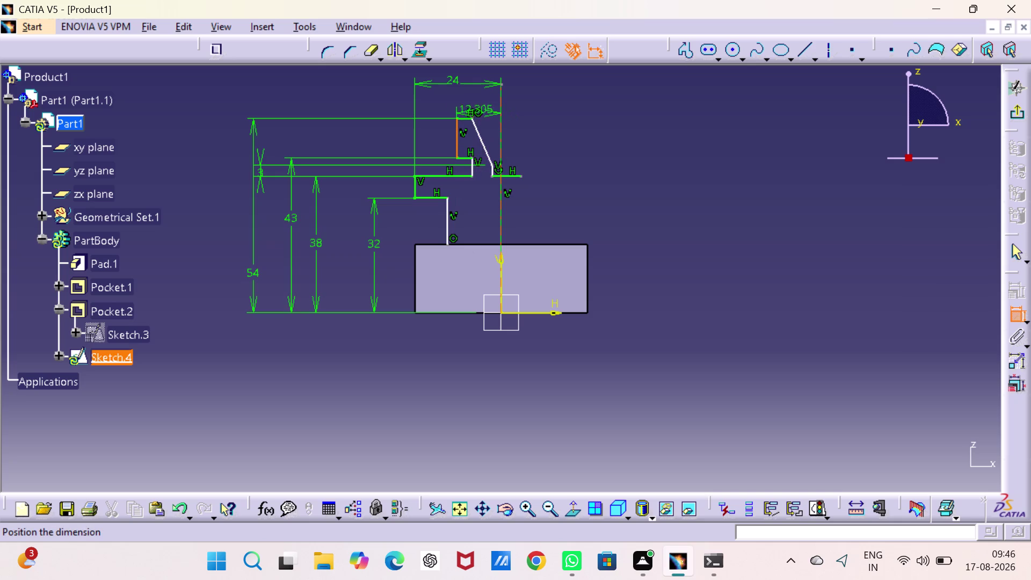
click(472, 104)
double_click(472, 99)
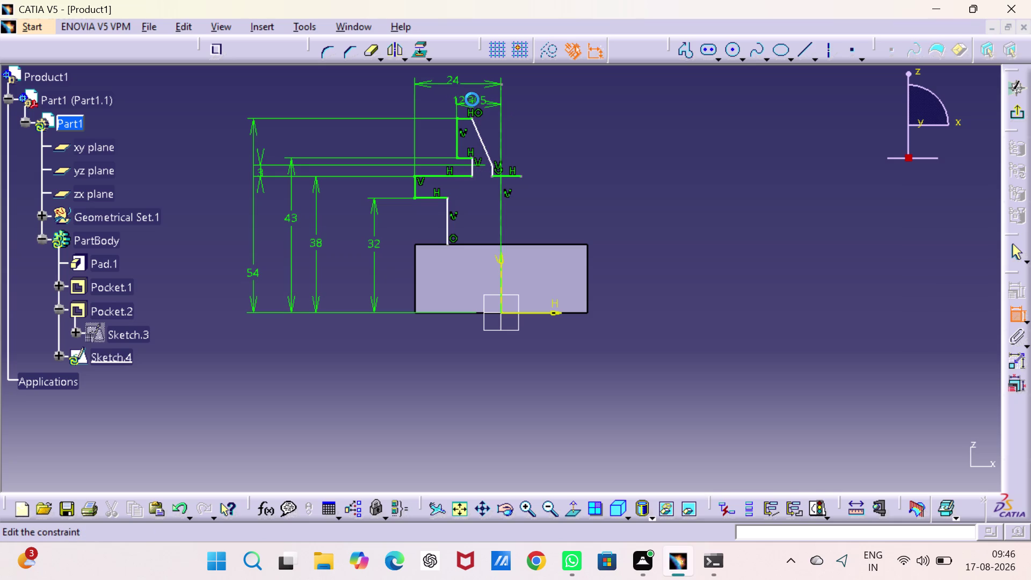
text(33)
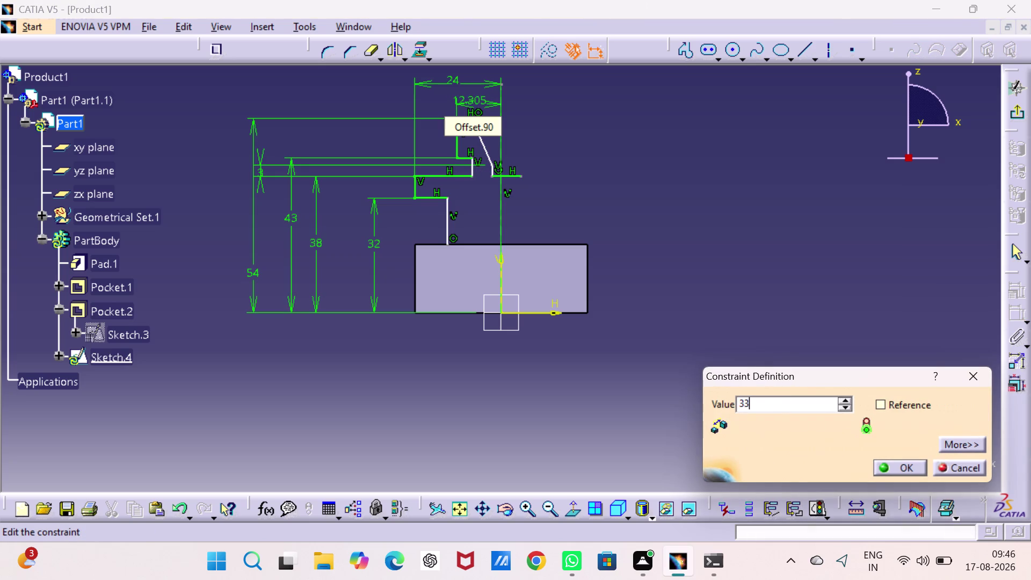
text(/2)
key(Return)
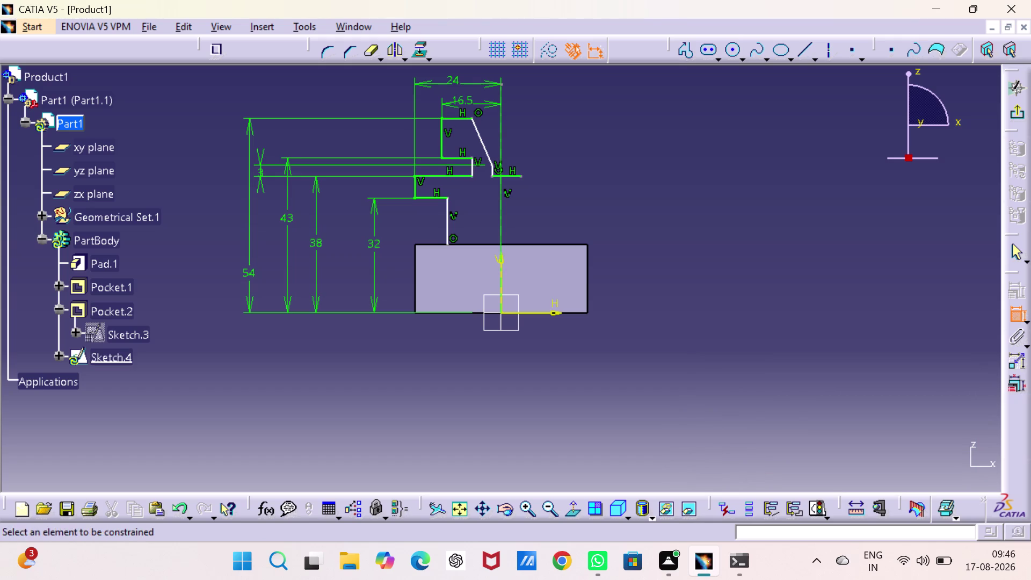
Dimension the slanted edge's end to the axis as 27/2 (13.5 mm).
click(473, 121)
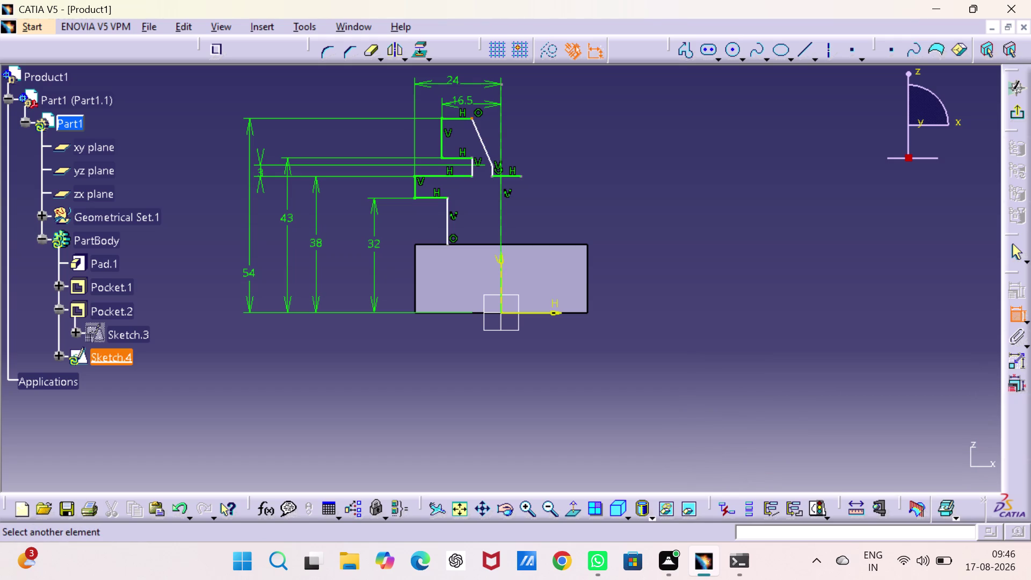
click(499, 134)
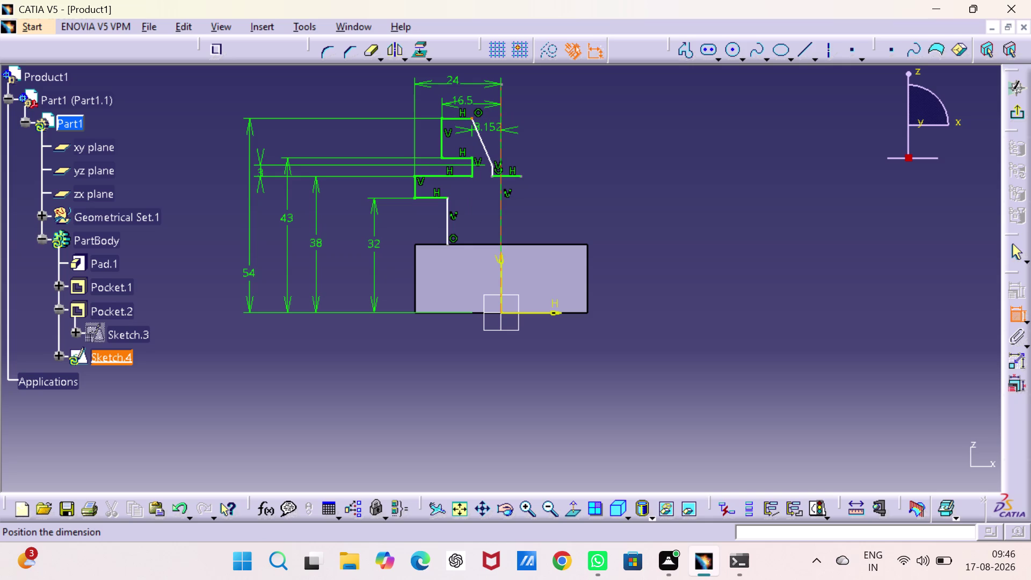
click(488, 127)
triple_click(489, 127)
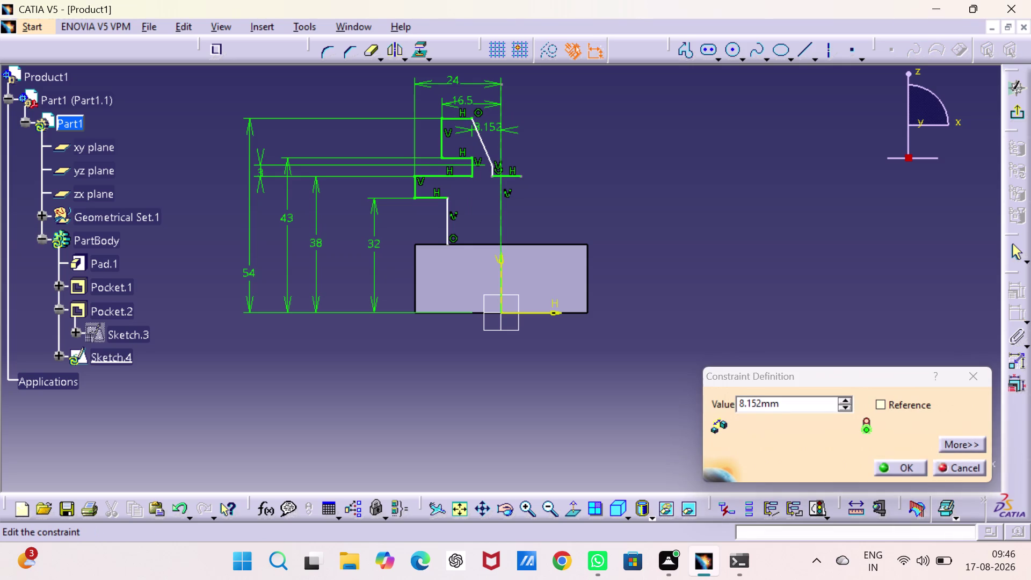
double_click(787, 407)
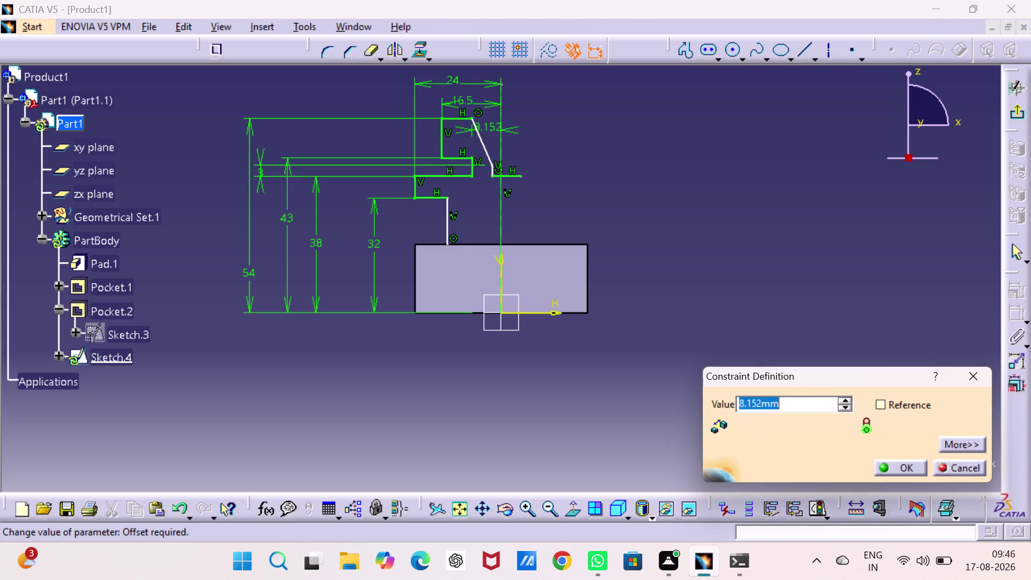
text(2)
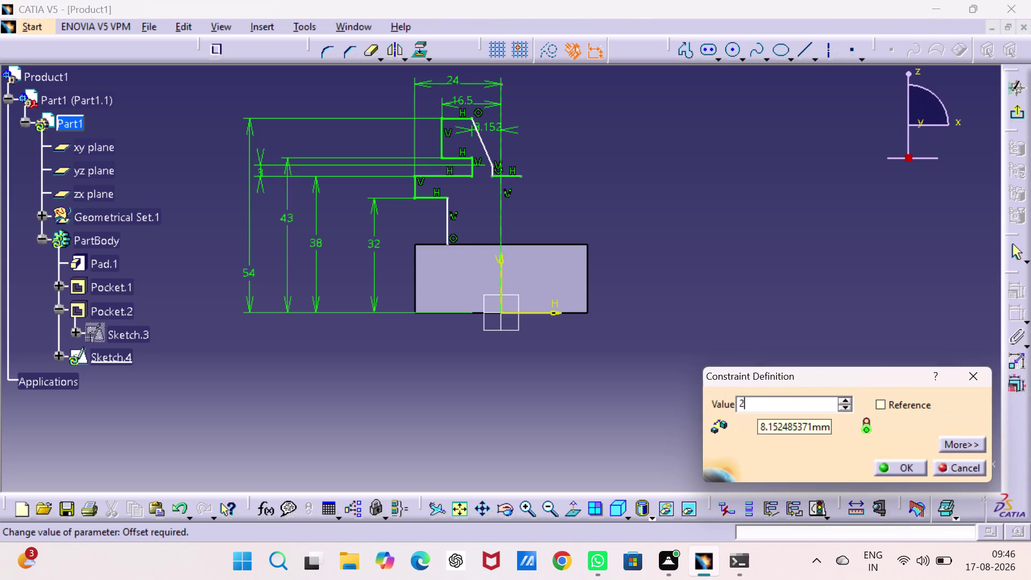
text(7)
key(slash)
key(2)
key(Return)
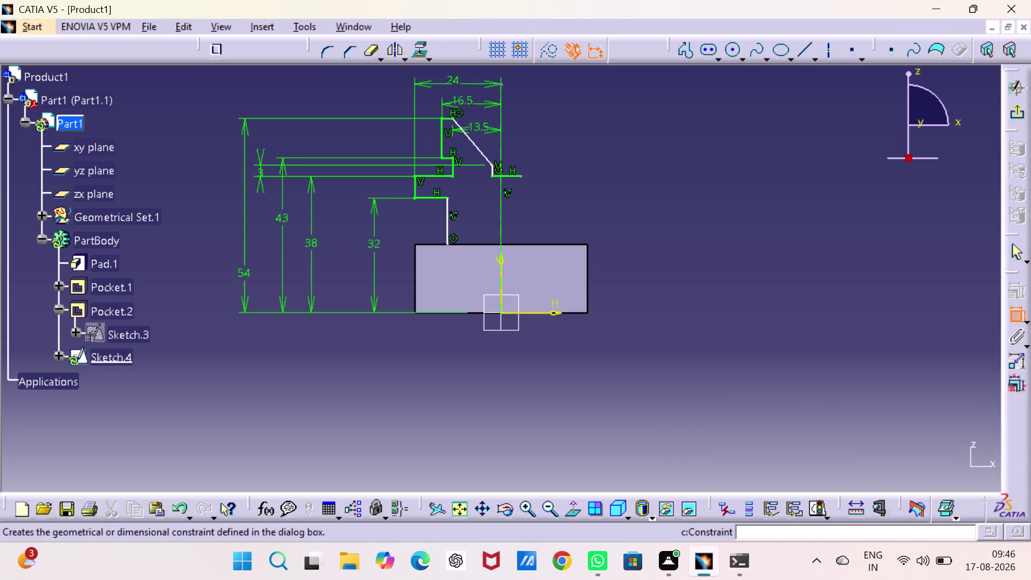
Add a 45° angle dimension between the slanted tab edge and another line.
click(482, 154)
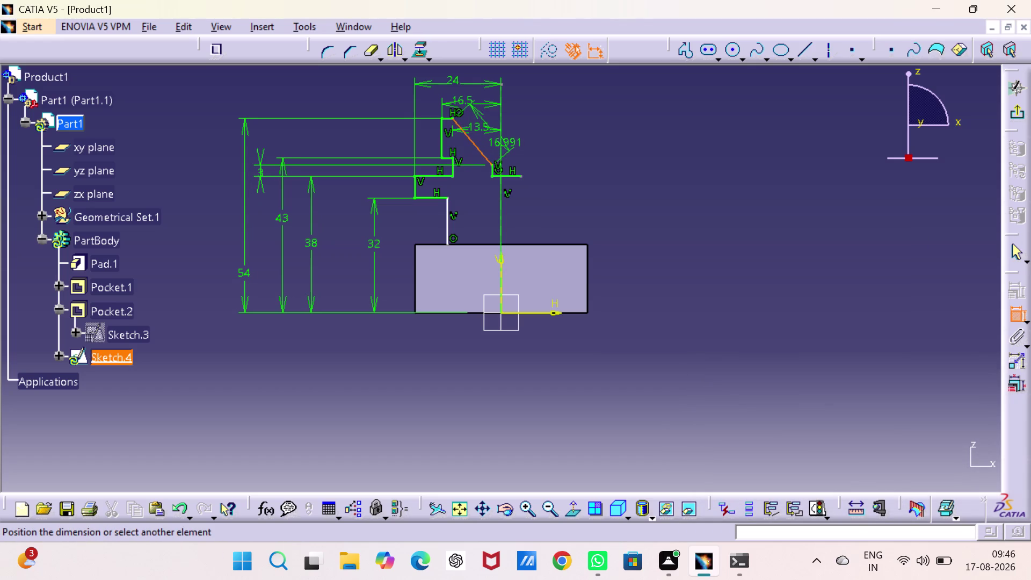
click(500, 147)
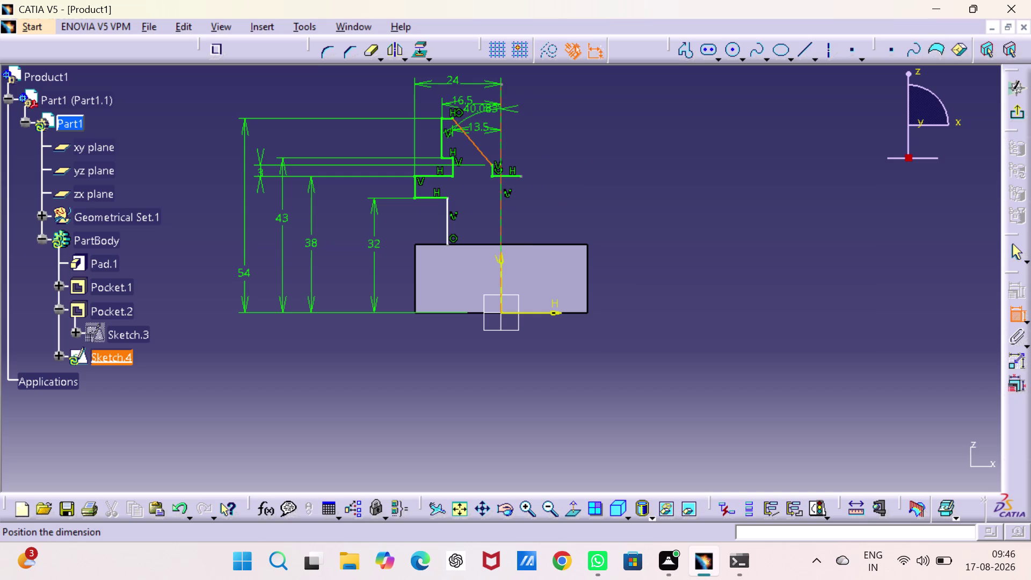
click(482, 113)
double_click(482, 112)
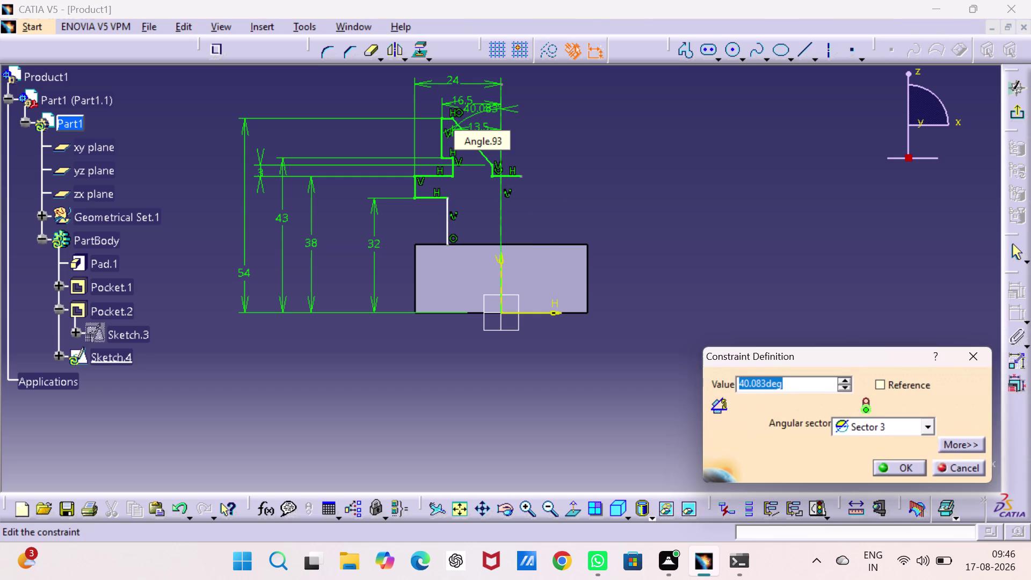
text(45)
key(Return)
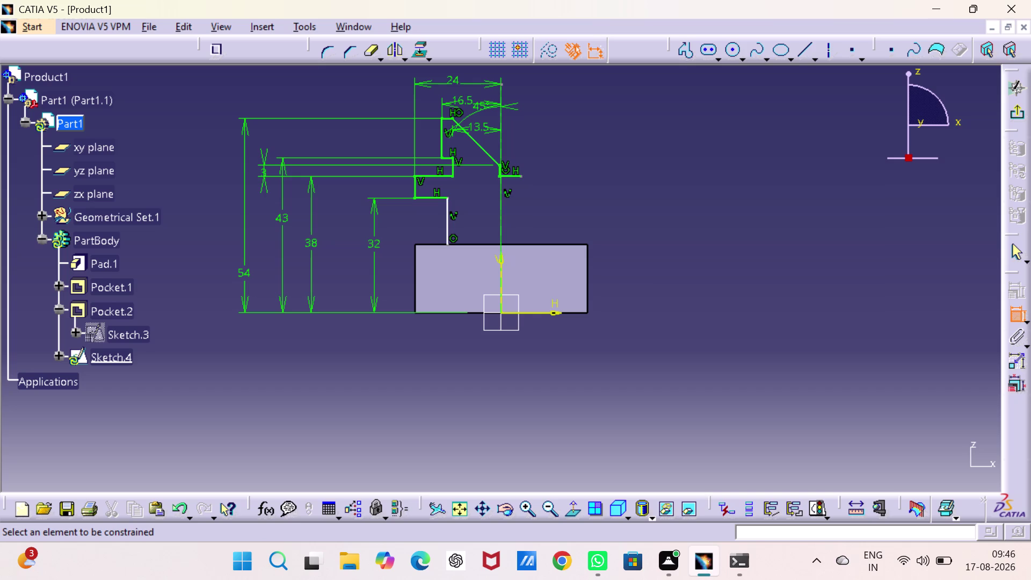
After dragging nearby geometry, re-enter and confirm the tab angle as 45°.
key(Escape)
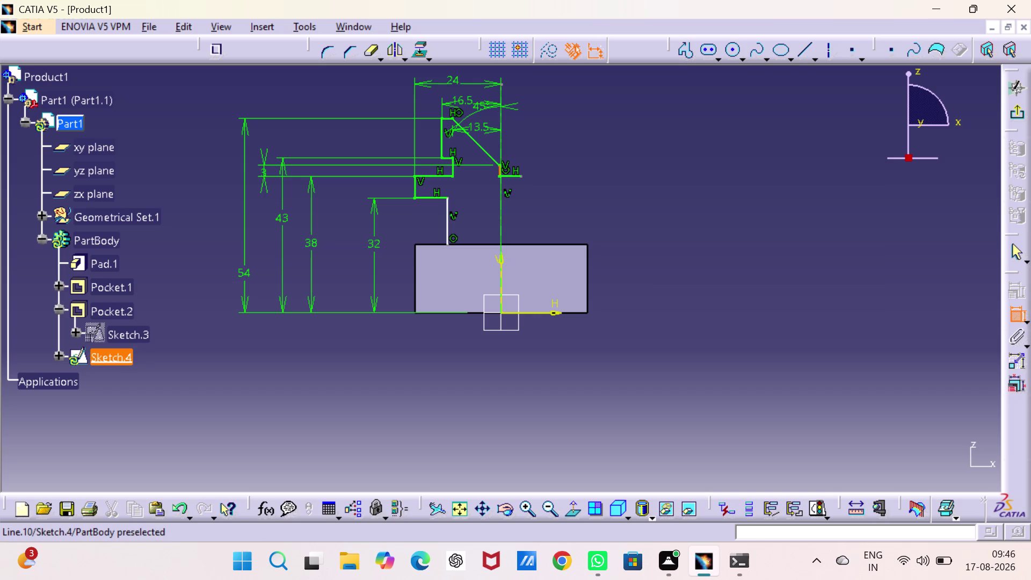
drag(499, 172, 485, 176)
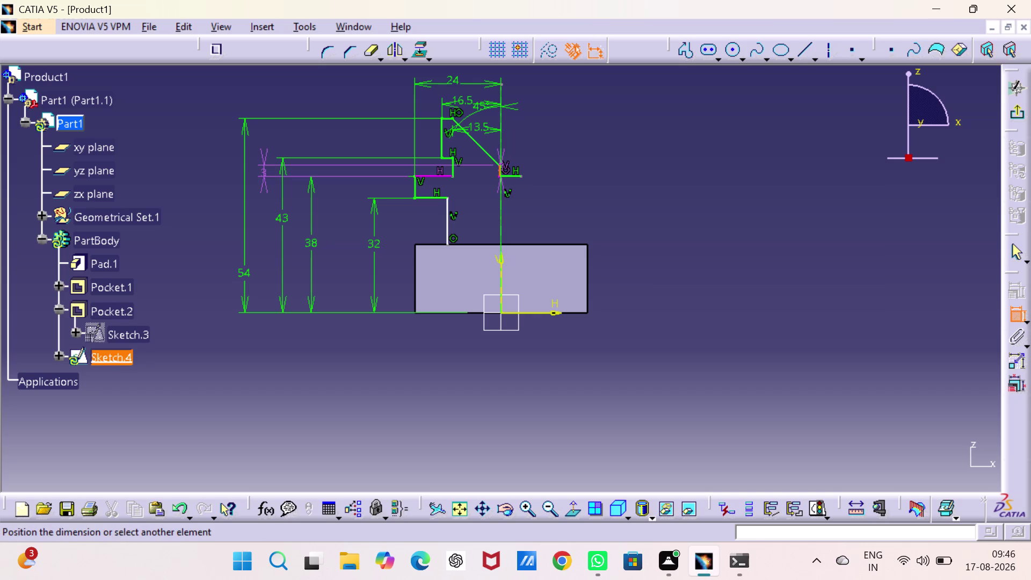
drag(485, 176, 473, 196)
key(Escape)
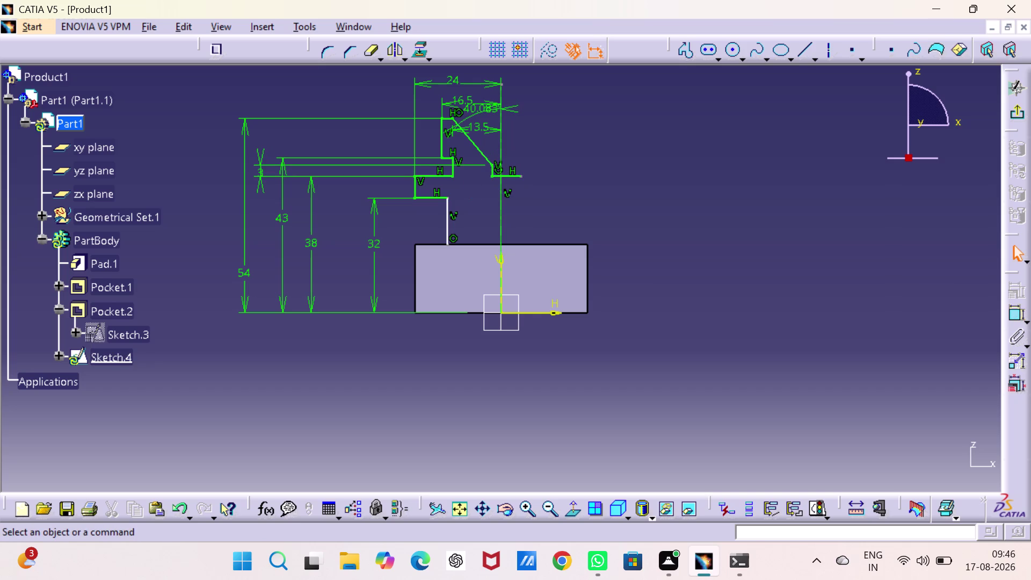
key(Escape)
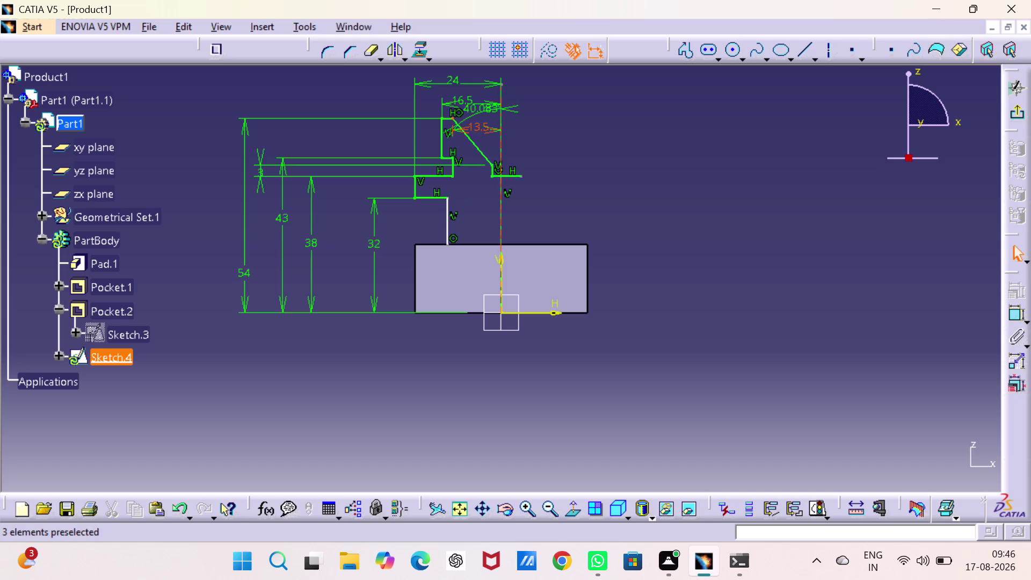
double_click(478, 113)
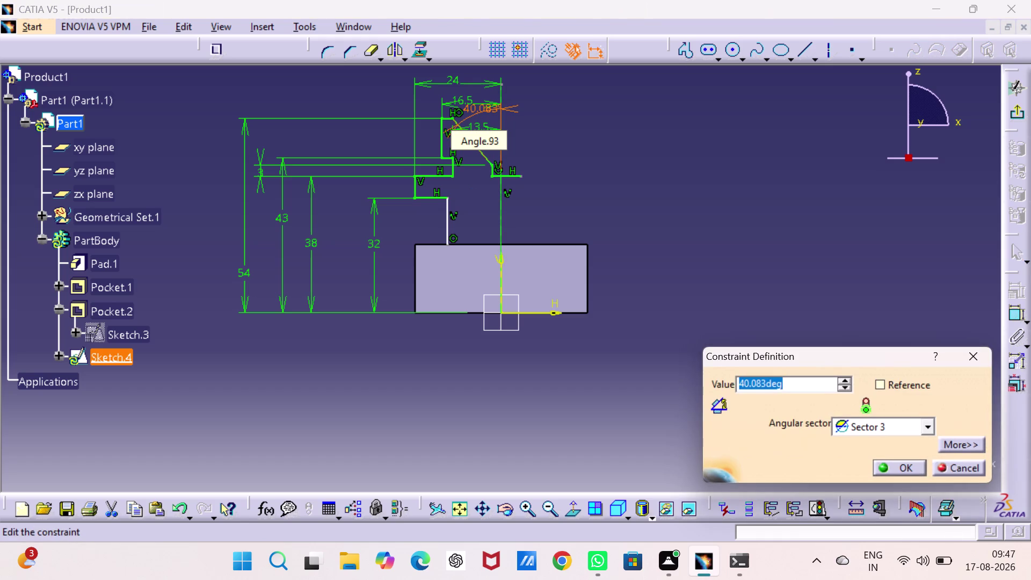
text(43)
key(BackSpace)
key(5)
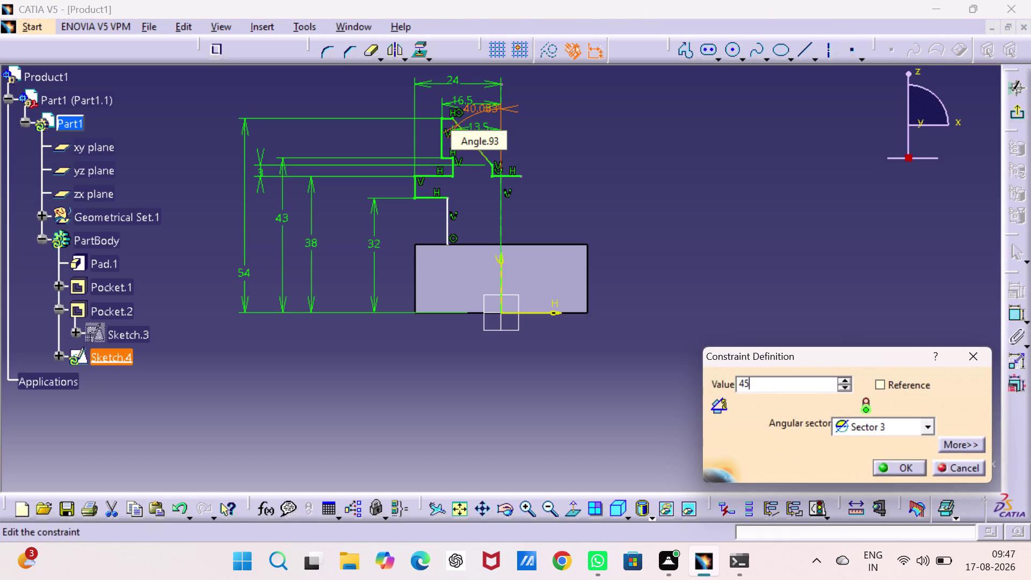
key(Return)
click(680, 187)
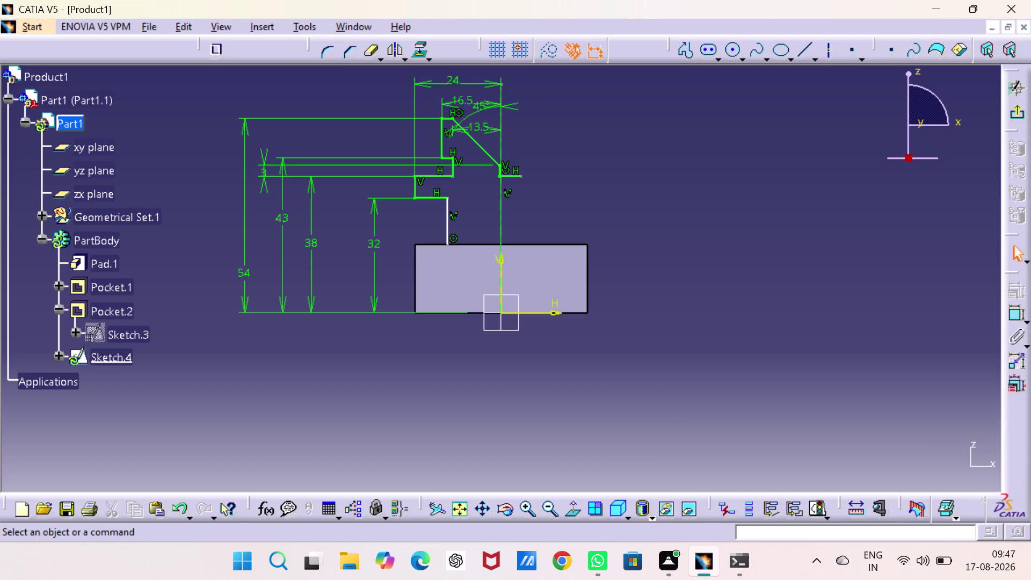
drag(520, 176, 517, 175)
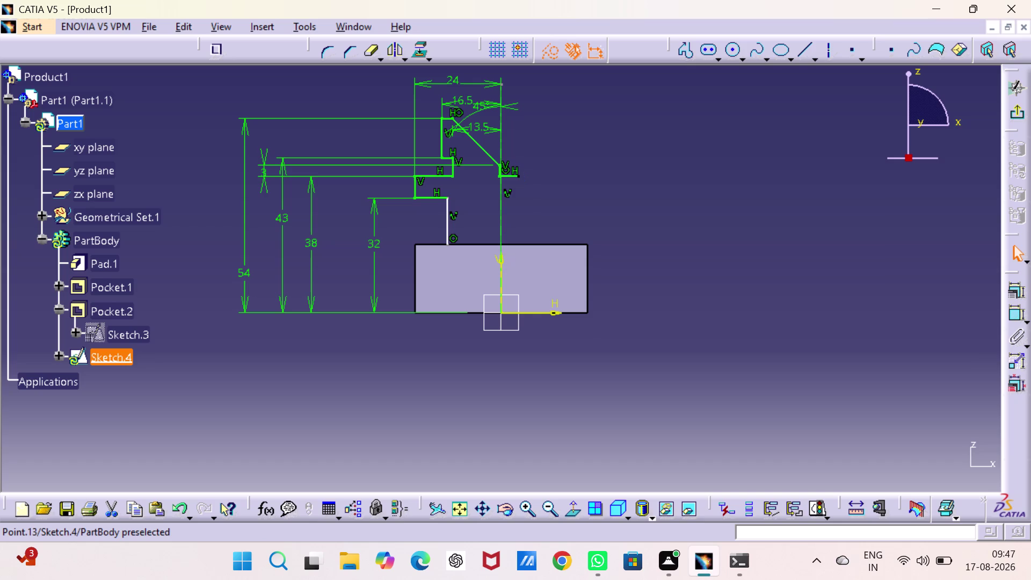
drag(517, 176, 514, 175)
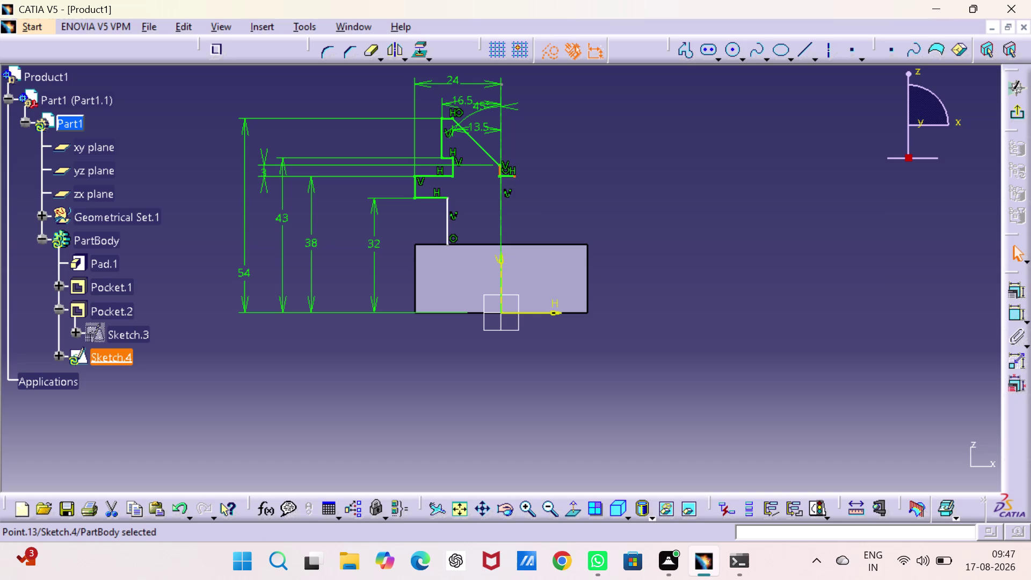
drag(499, 170, 491, 170)
click(489, 169)
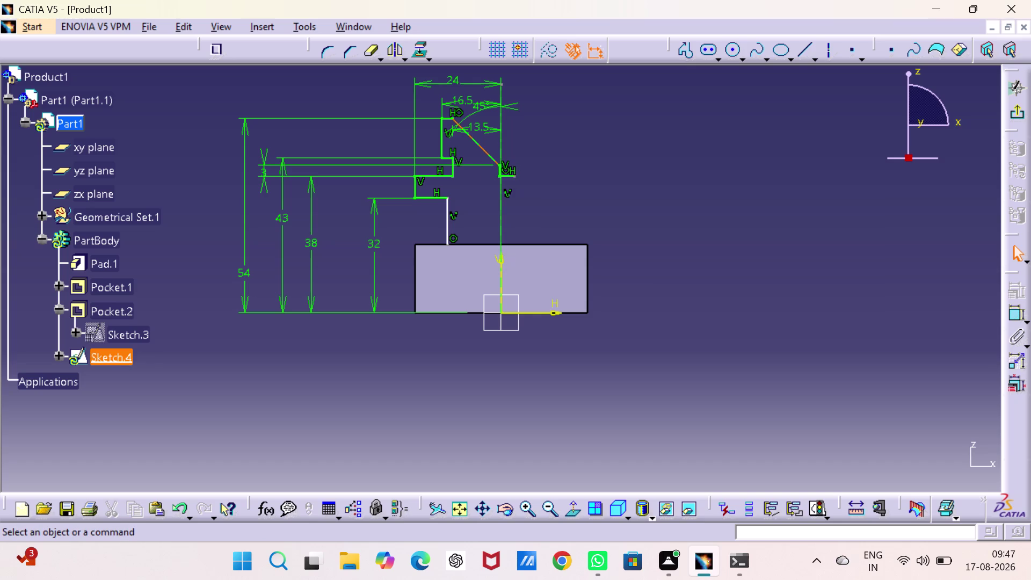
drag(499, 165, 478, 167)
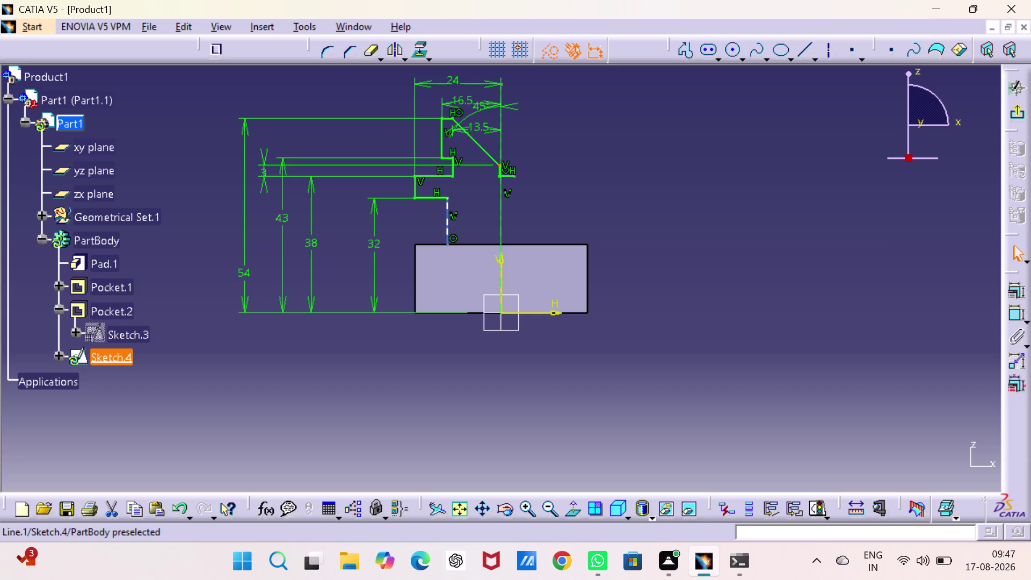
drag(445, 218, 427, 220)
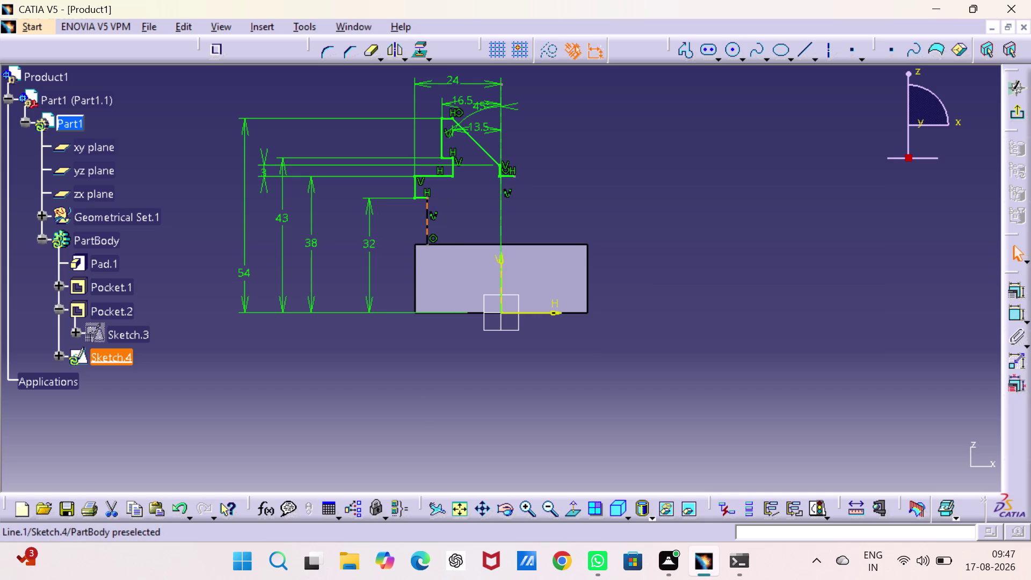
drag(428, 220, 429, 221)
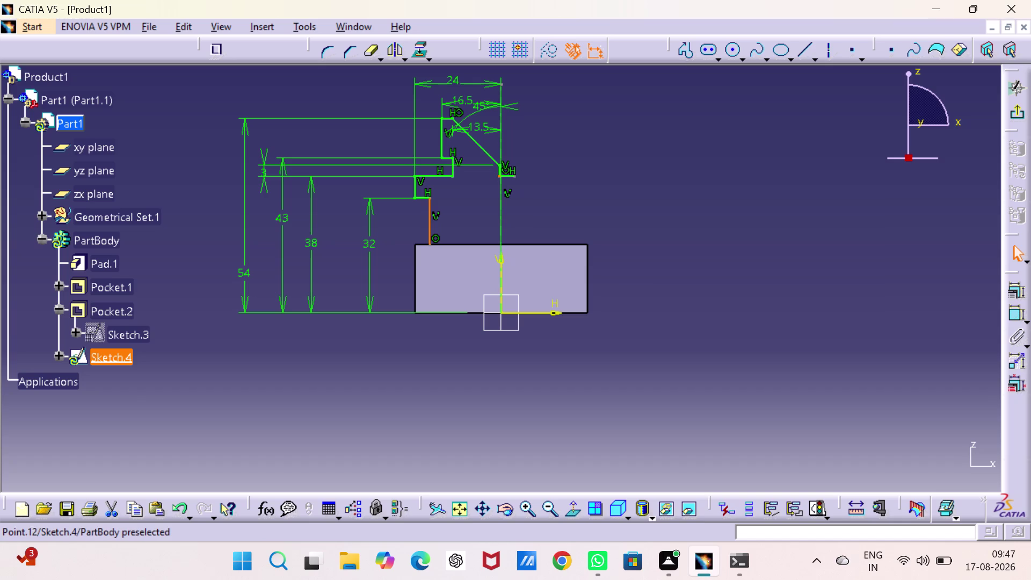
Drag sketch elements, then select and clear a point near the slanted edge.
drag(499, 171, 474, 177)
click(472, 201)
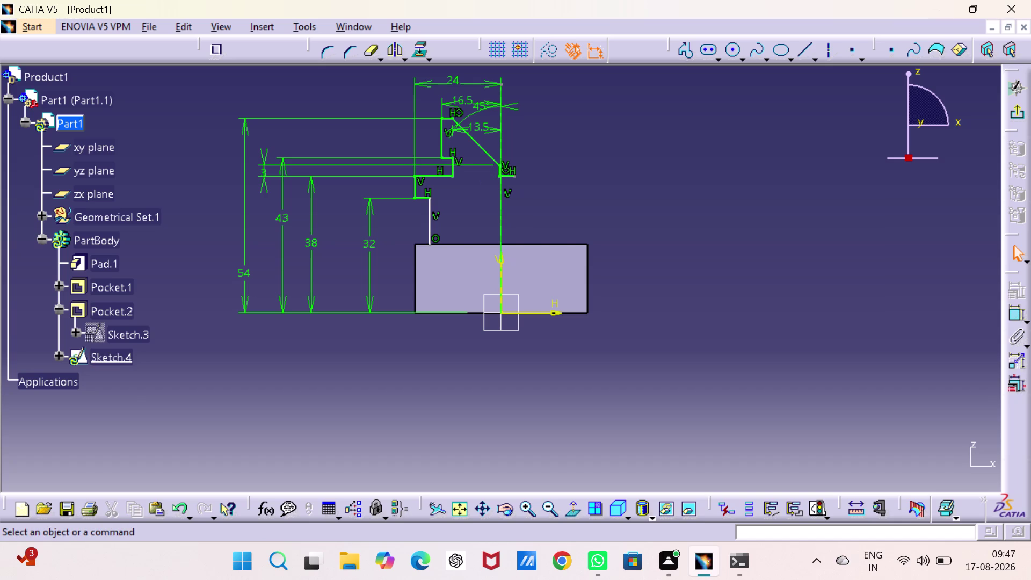
drag(440, 137, 439, 138)
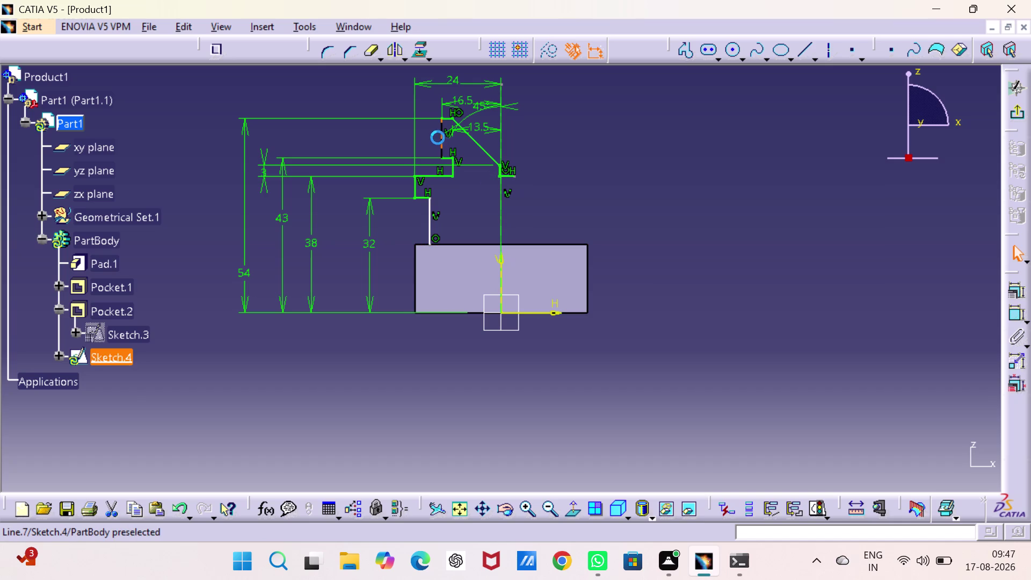
drag(439, 137, 428, 139)
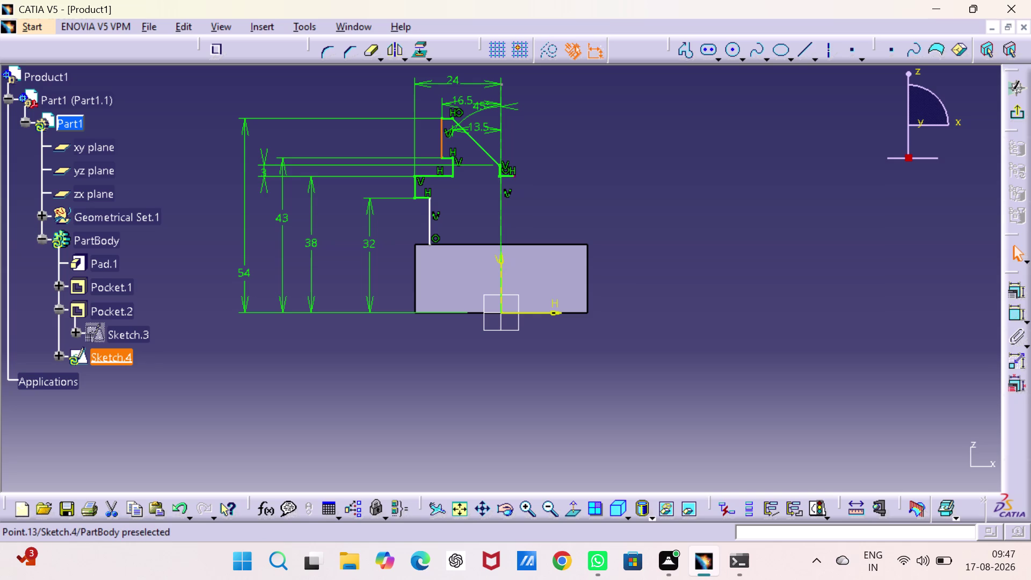
click(515, 176)
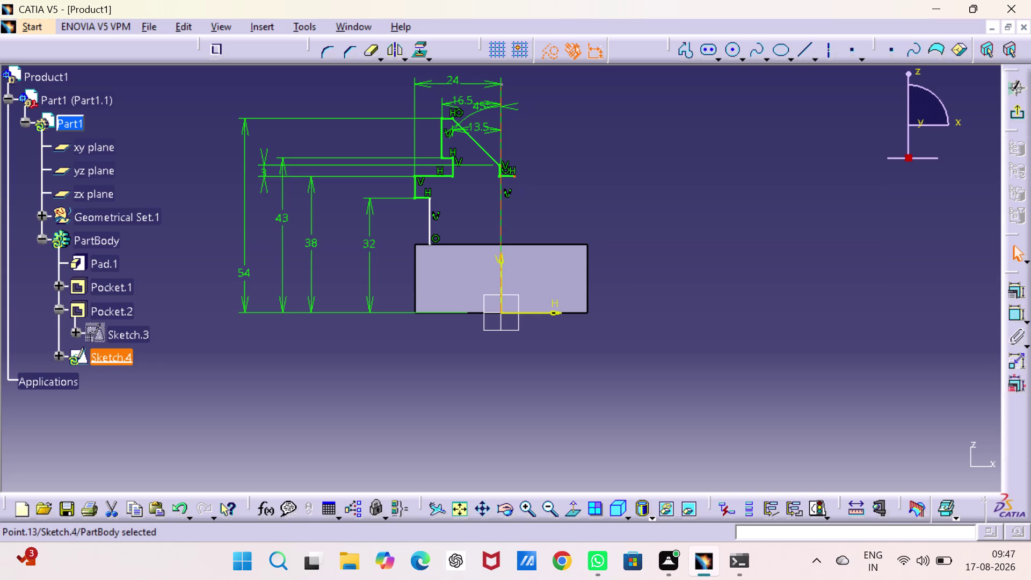
click(584, 175)
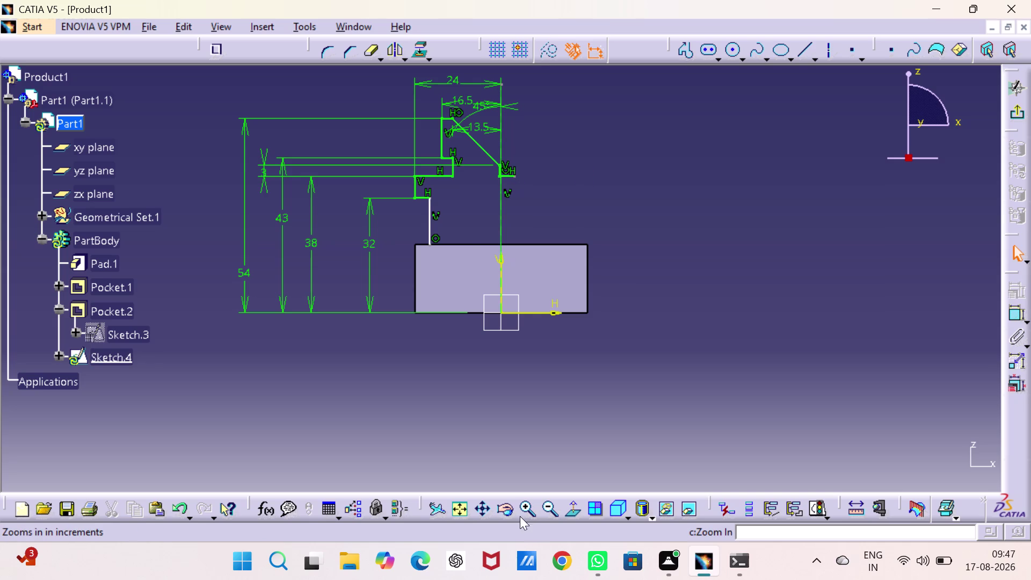
Zoom in and pan to centre the slanted edge and steps.
triple_click(524, 506)
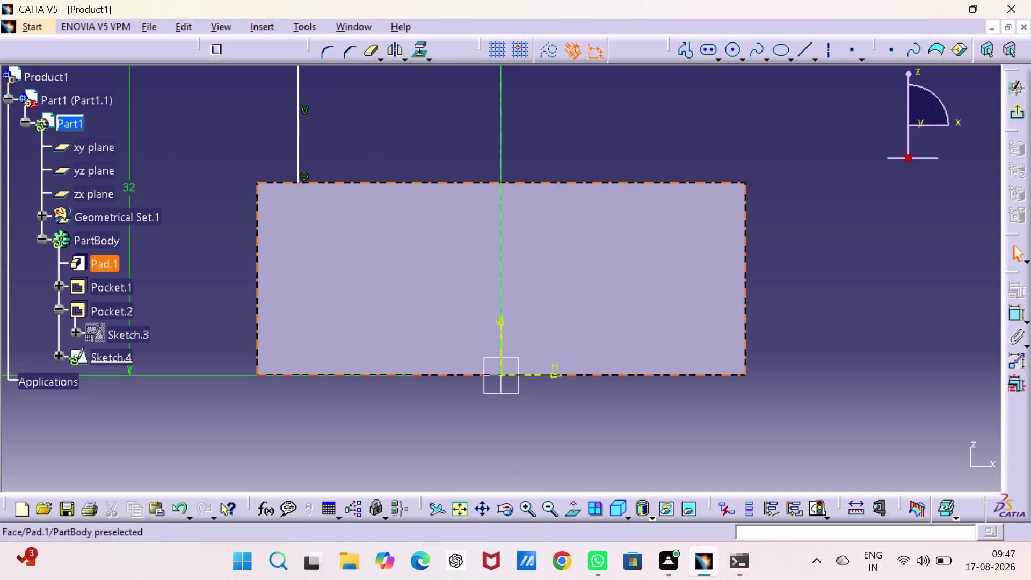
middle_drag(531, 260, 536, 498)
middle_drag(536, 312, 542, 347)
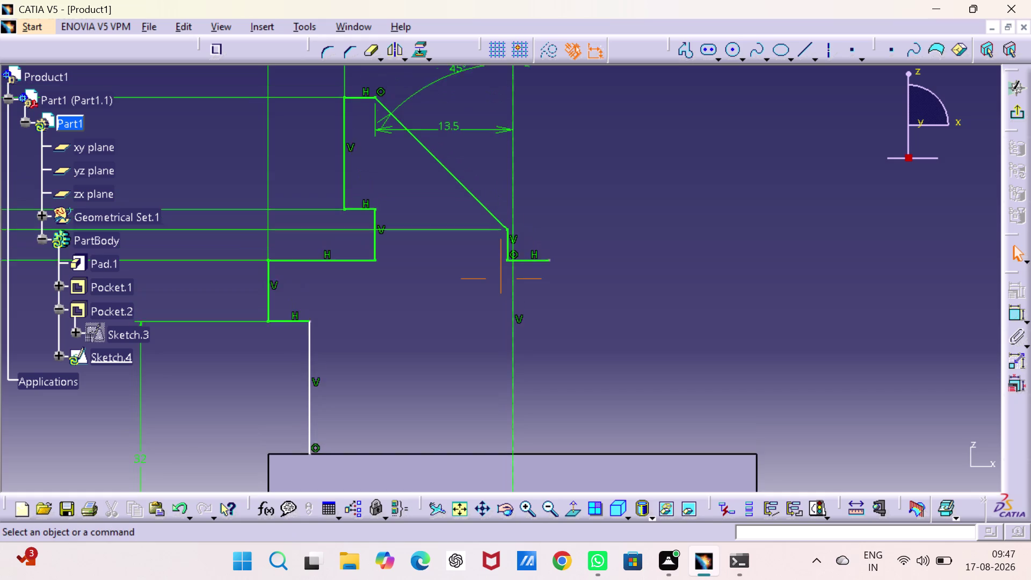
middle_drag(542, 347, 549, 388)
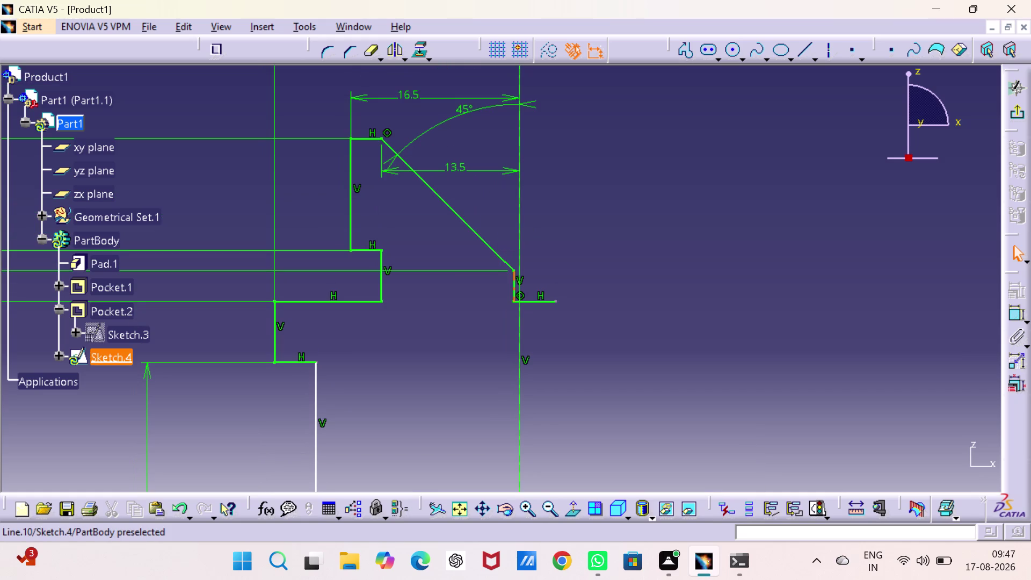
Drag lines around the stepped tab, then select the short right-hand step's point.
drag(513, 287, 491, 287)
click(470, 336)
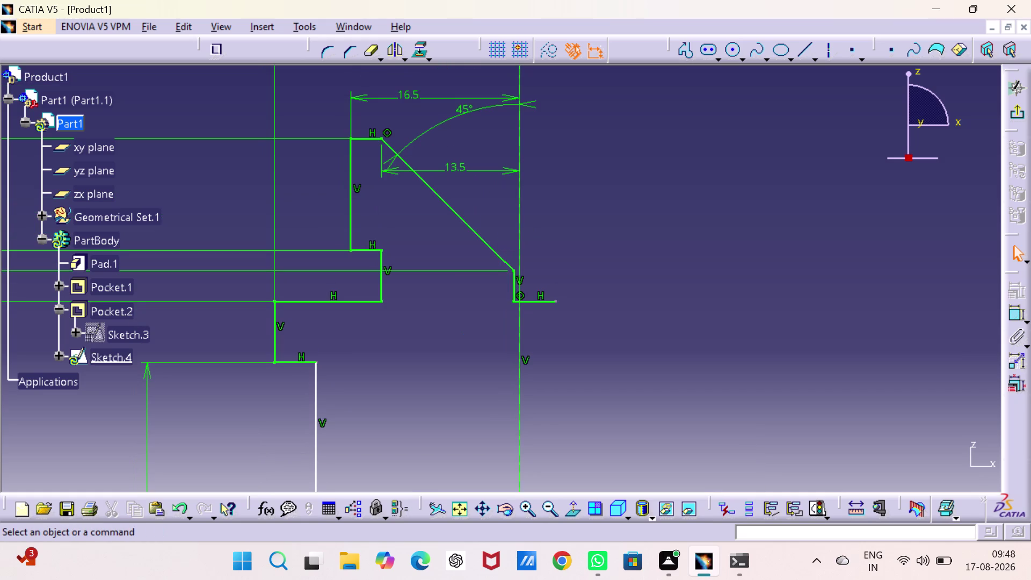
click(377, 271)
drag(381, 274, 399, 291)
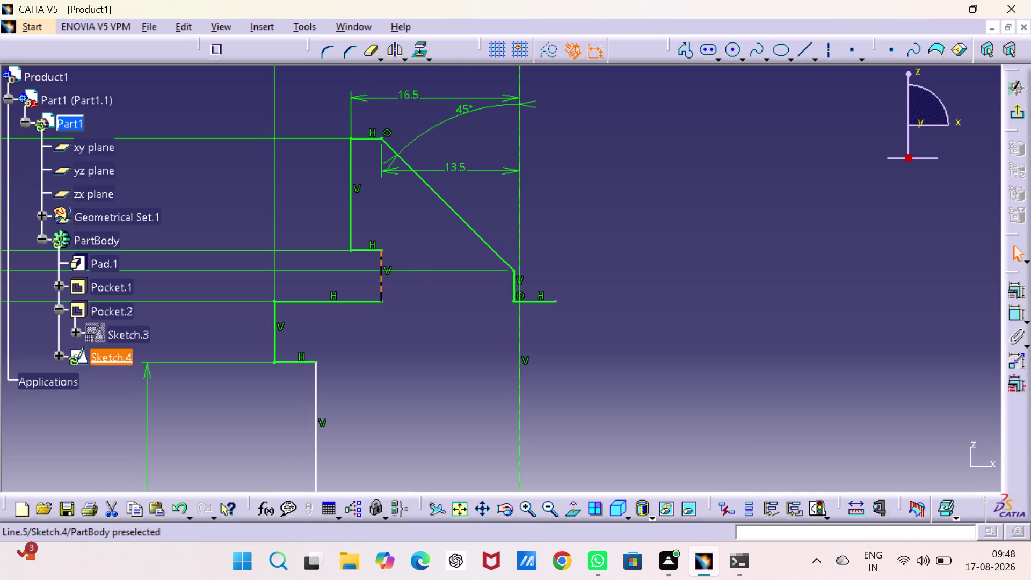
drag(399, 292, 398, 293)
drag(360, 300, 363, 247)
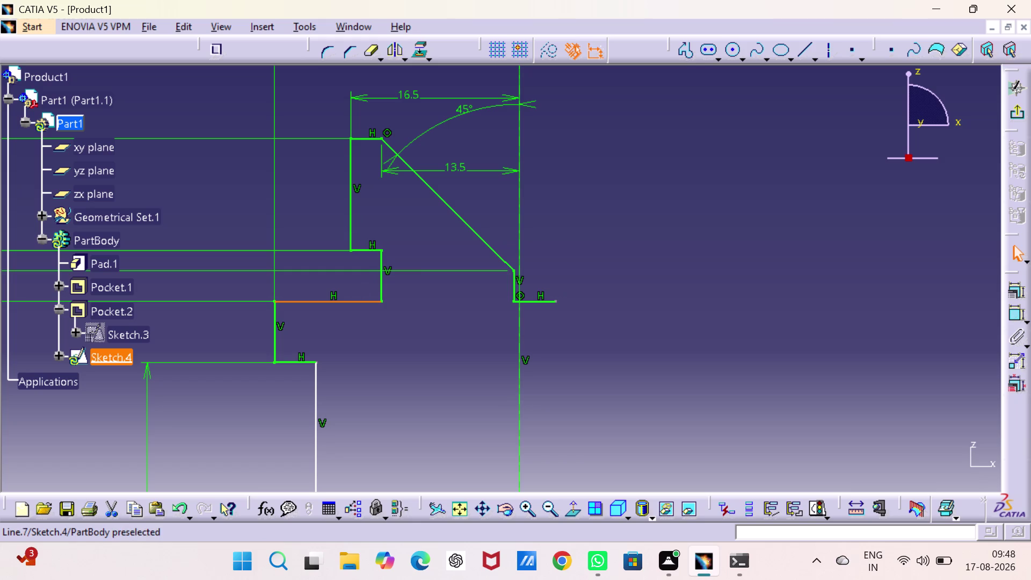
drag(346, 222, 353, 221)
drag(350, 218, 330, 213)
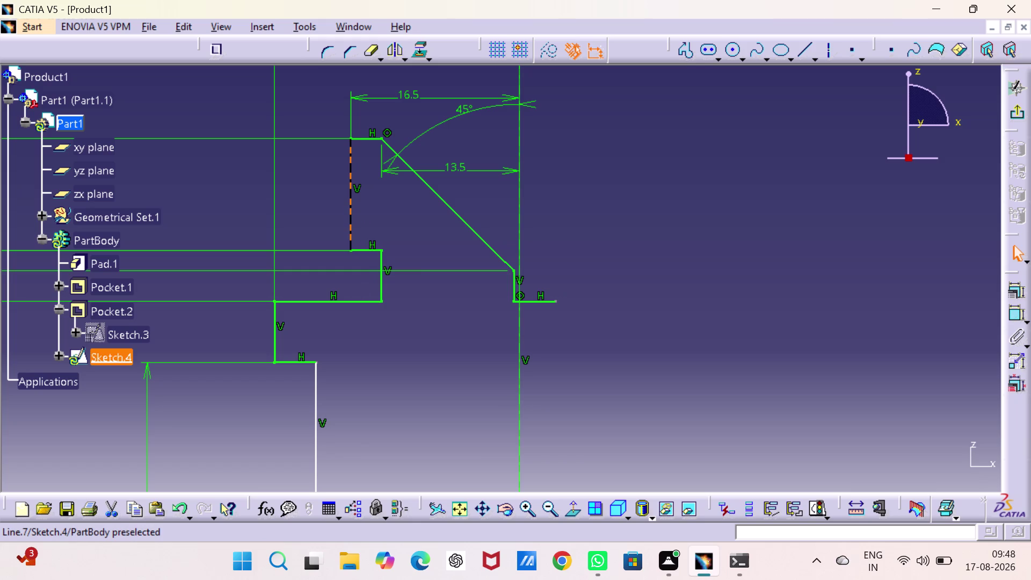
drag(330, 212, 383, 135)
drag(436, 193, 436, 193)
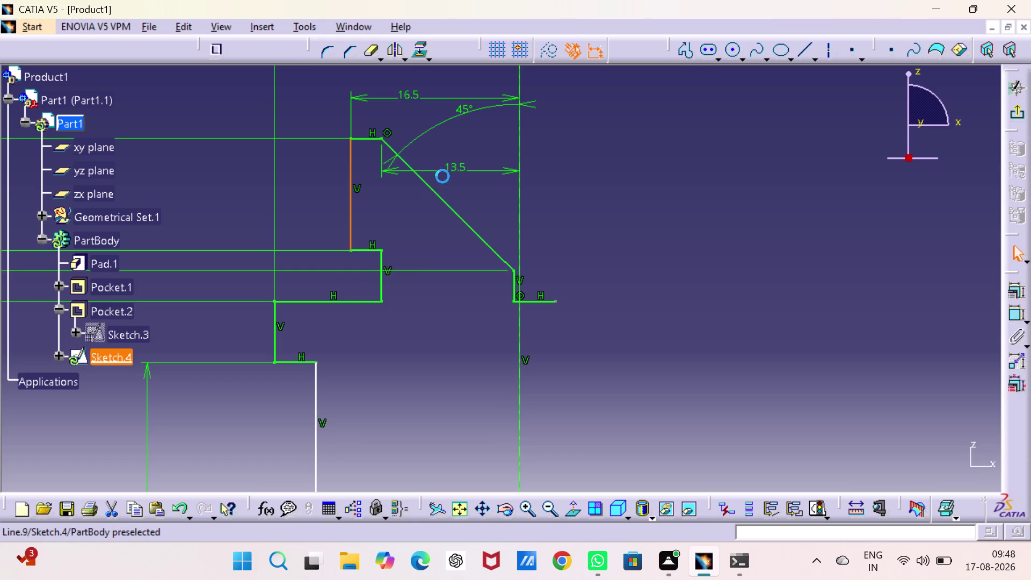
drag(436, 192, 480, 251)
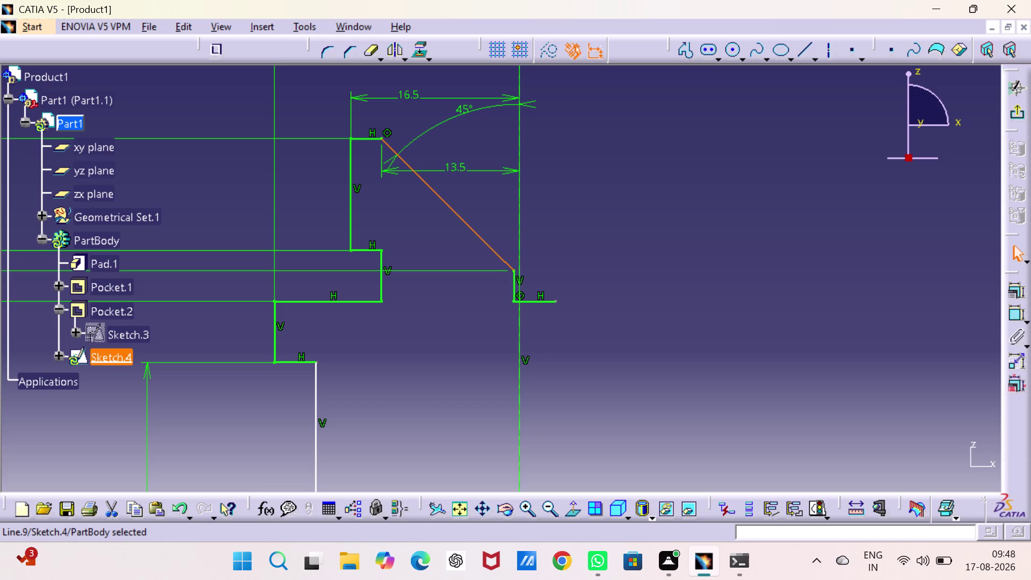
double_click(919, 310)
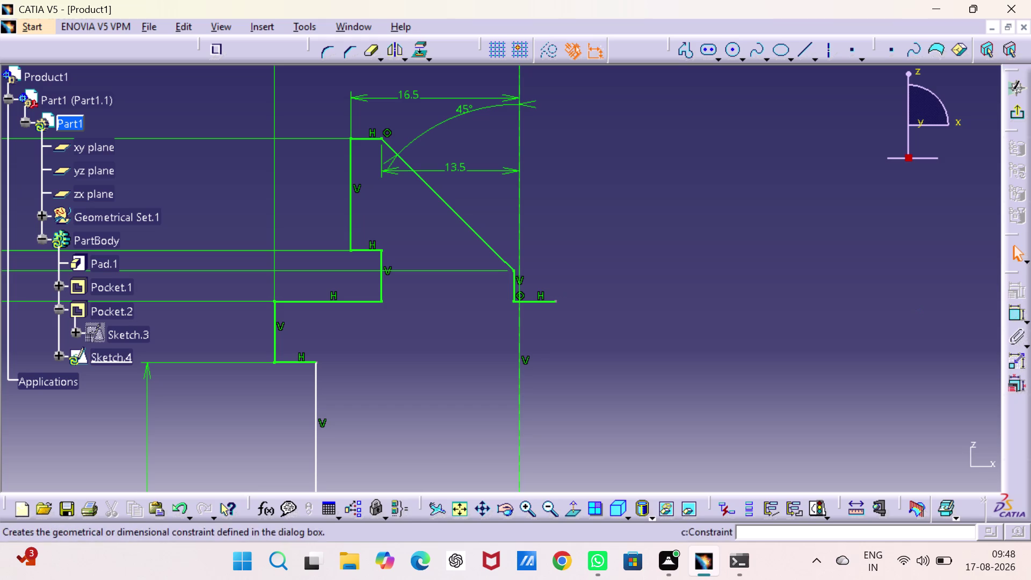
click(557, 300)
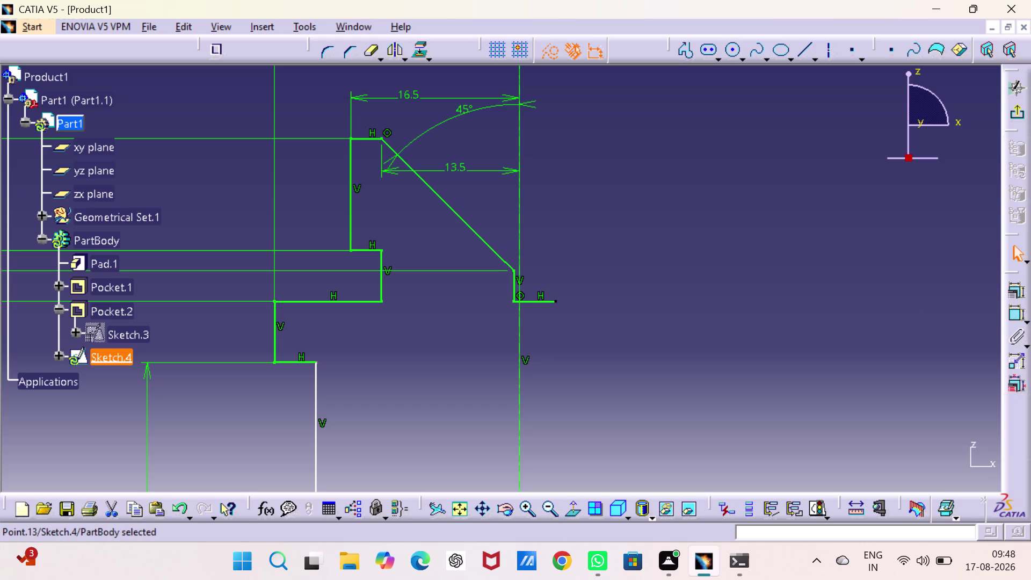
Make the step's end point coincident with the vertical axis.
click(520, 216)
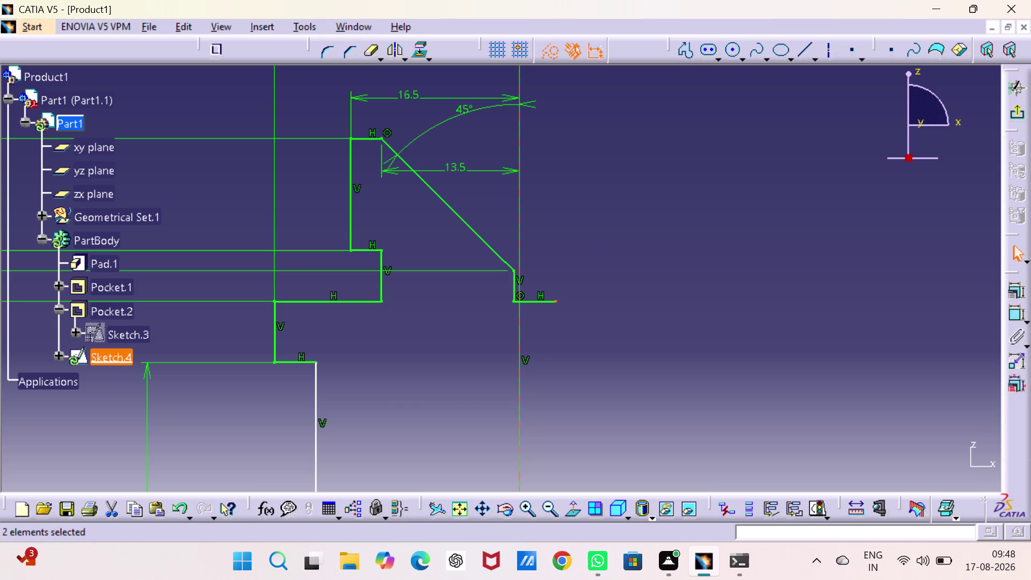
click(1017, 291)
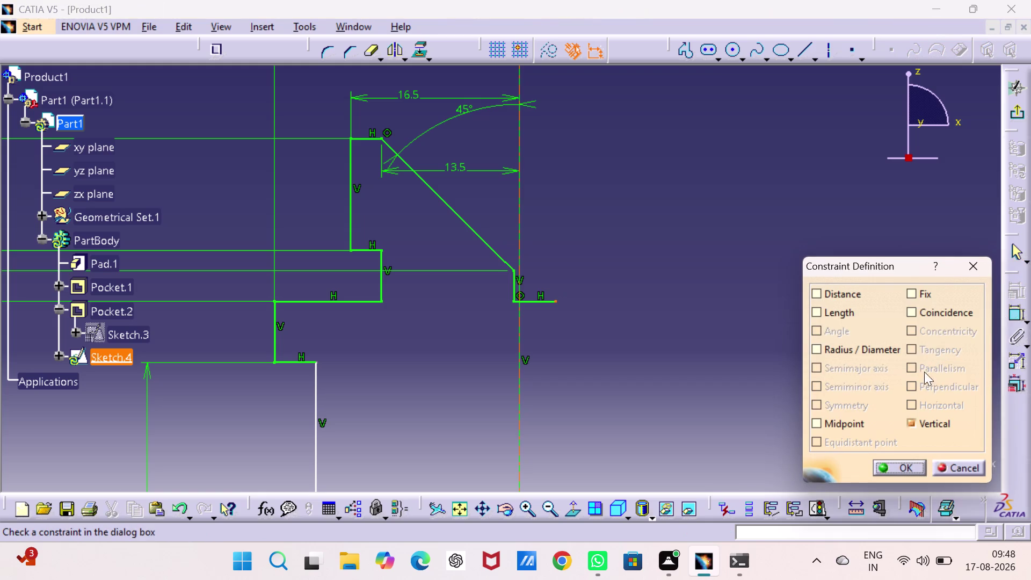
click(909, 312)
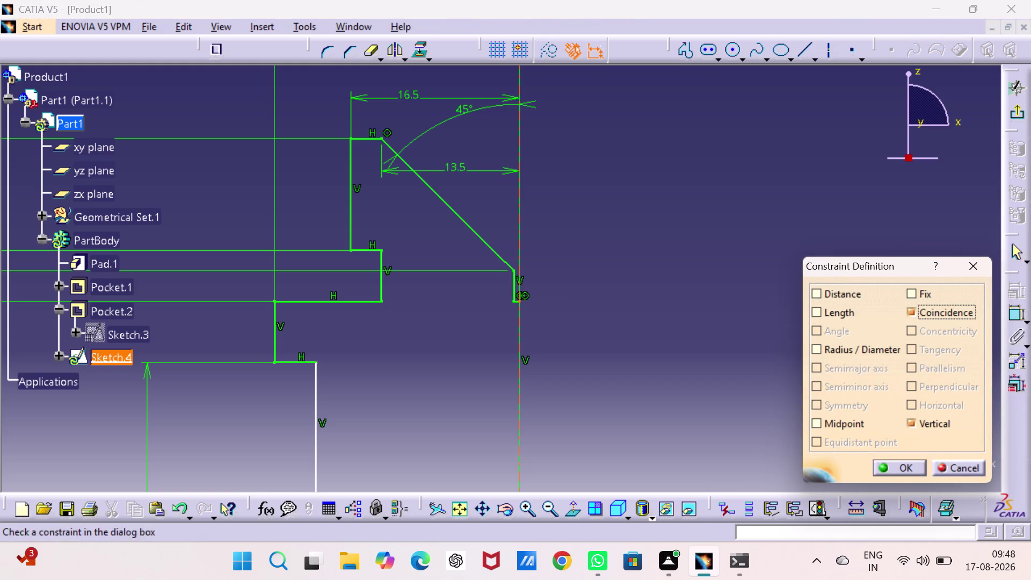
click(899, 467)
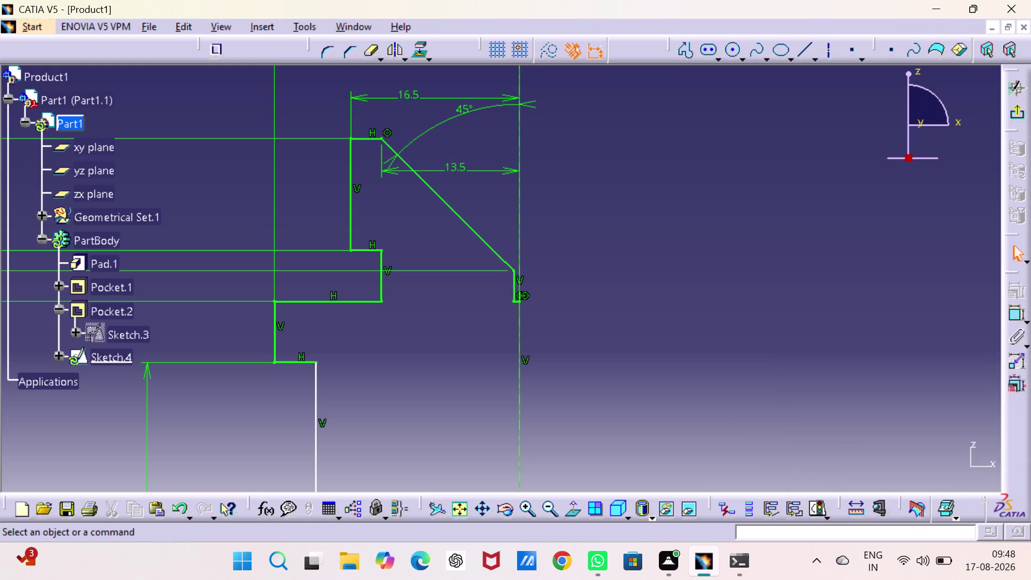
Abandon a step dimension and delete the 45° angle dimension.
click(1011, 315)
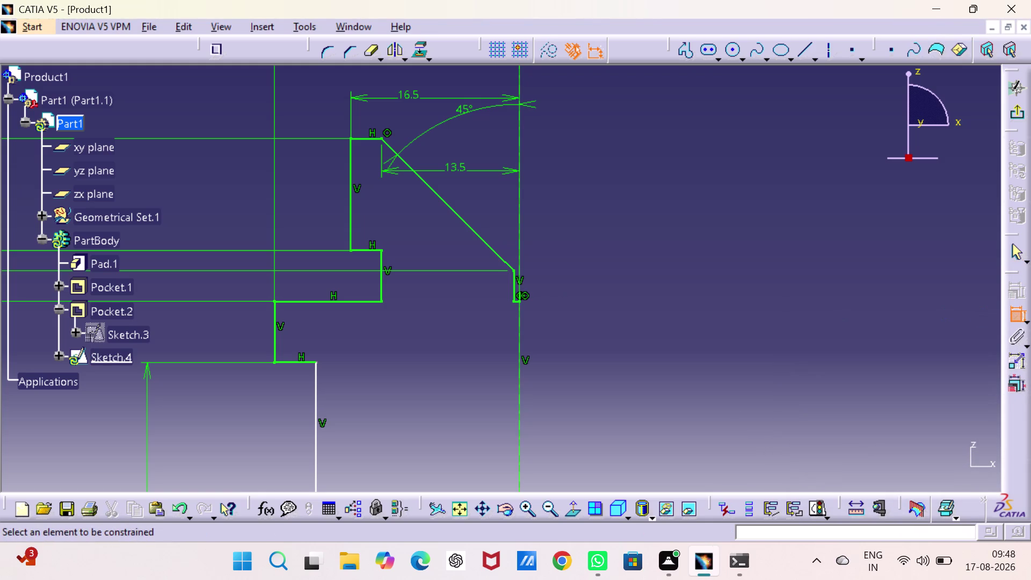
click(512, 285)
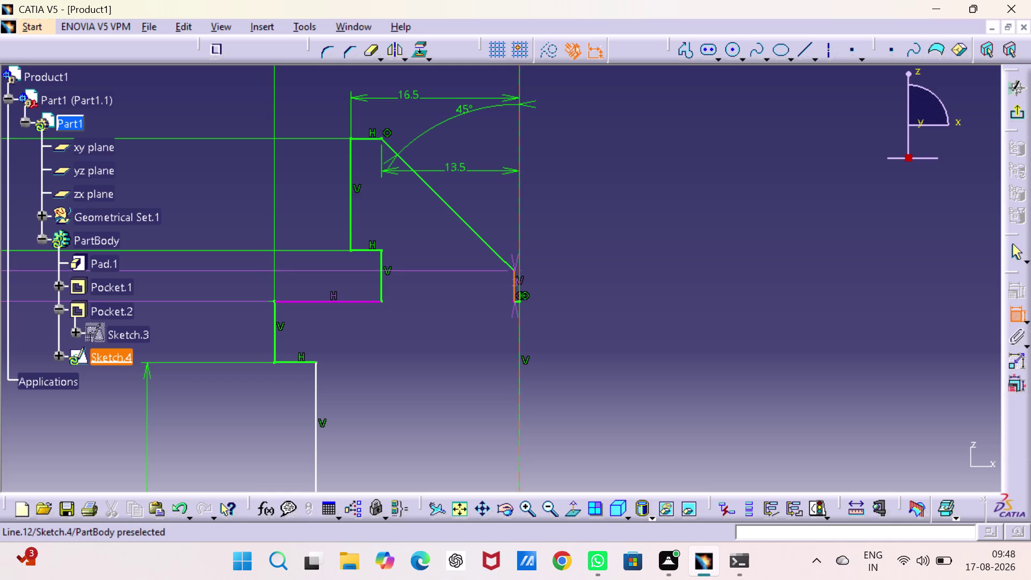
click(519, 285)
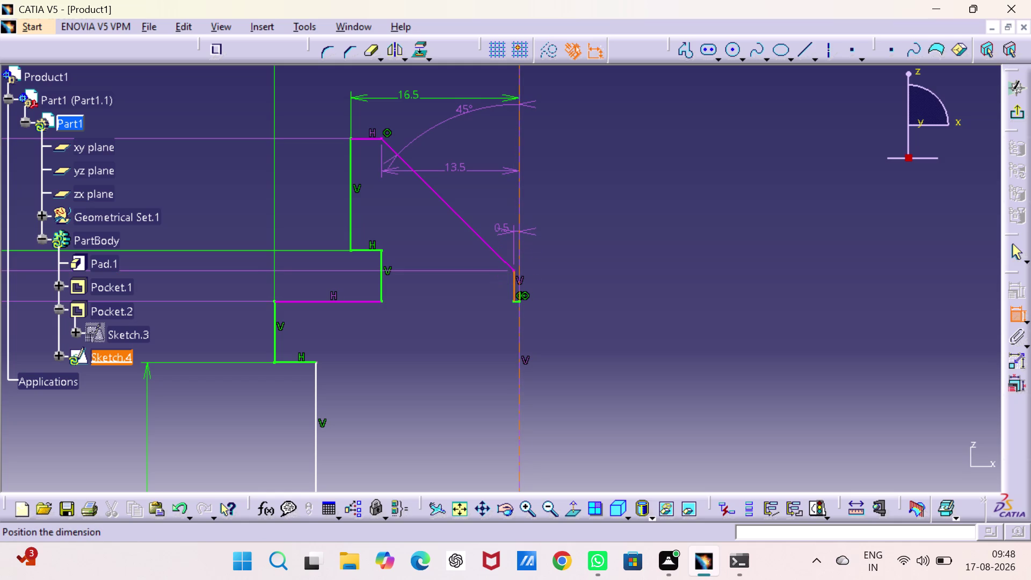
key(Escape)
key(Escape)
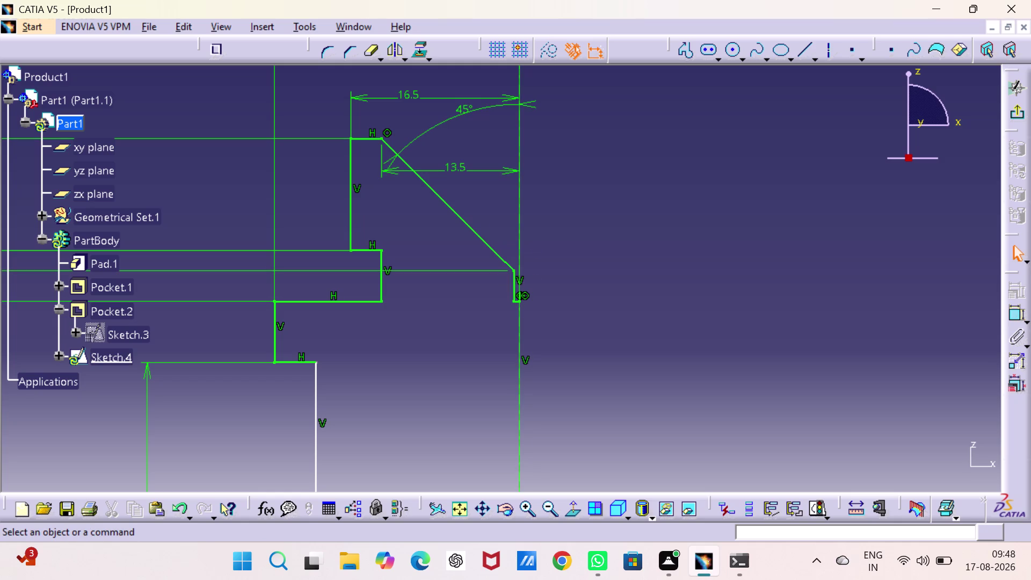
click(463, 110)
key(Delete)
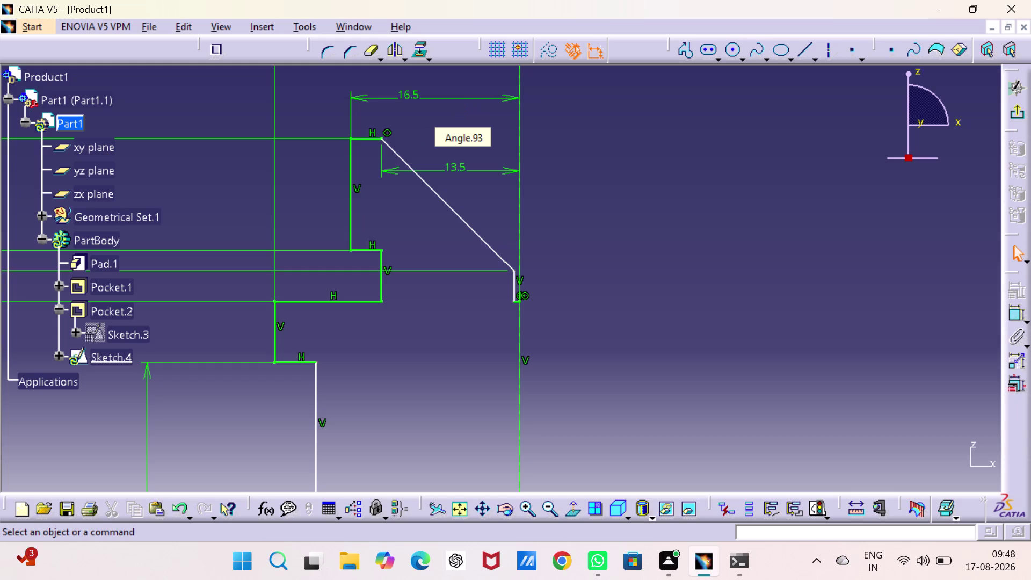
Place the 0.5 mm step-to-axis dimension and open its value for editing.
click(1011, 310)
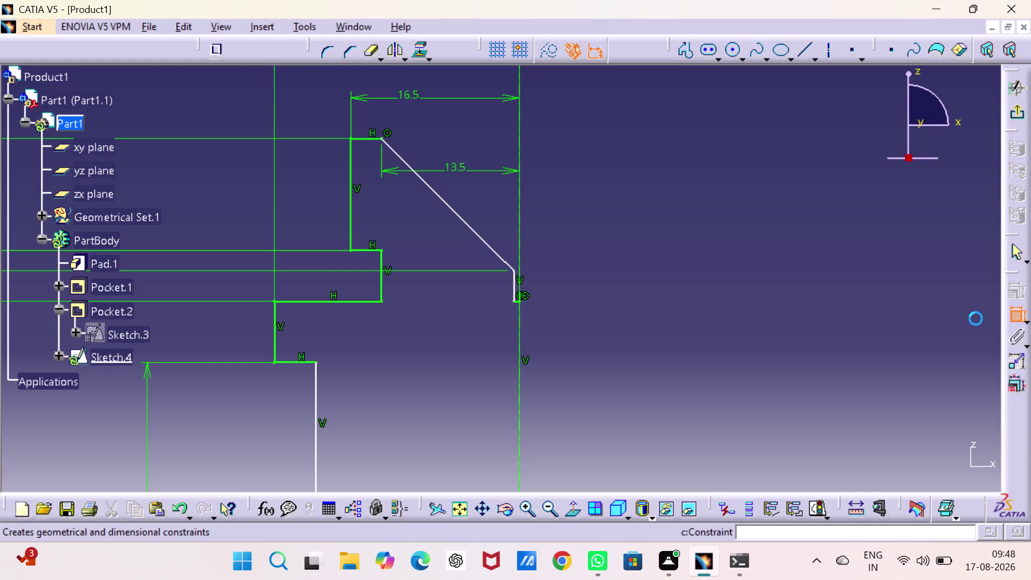
click(511, 287)
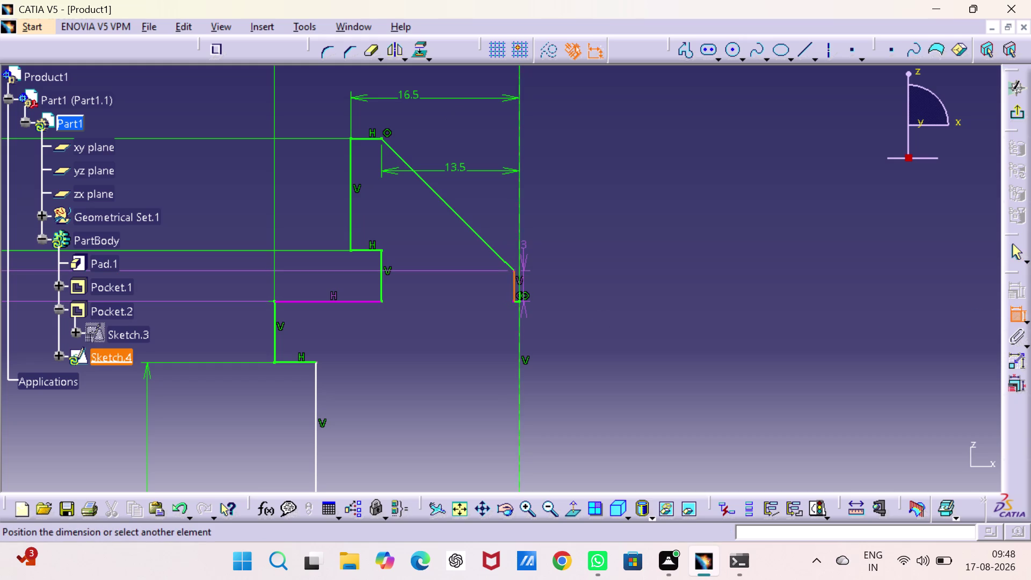
click(517, 240)
click(504, 231)
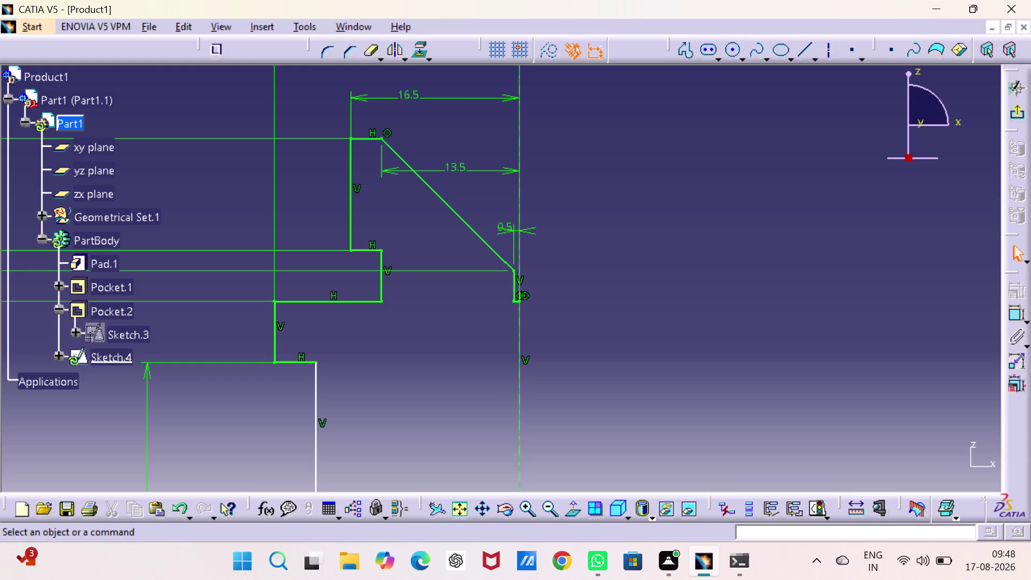
double_click(504, 228)
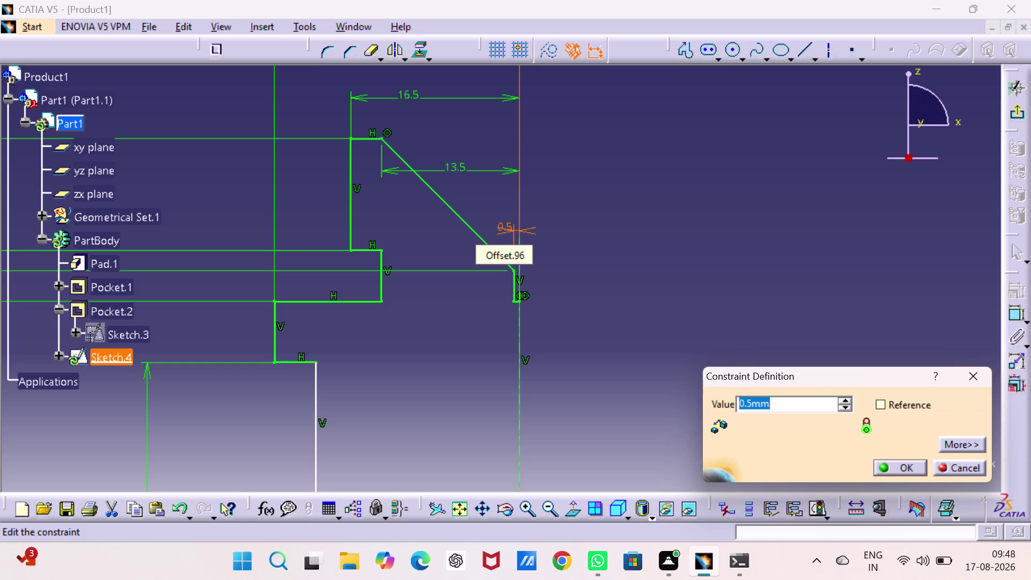
Set the step dimension to 2.
key(2)
key(Return)
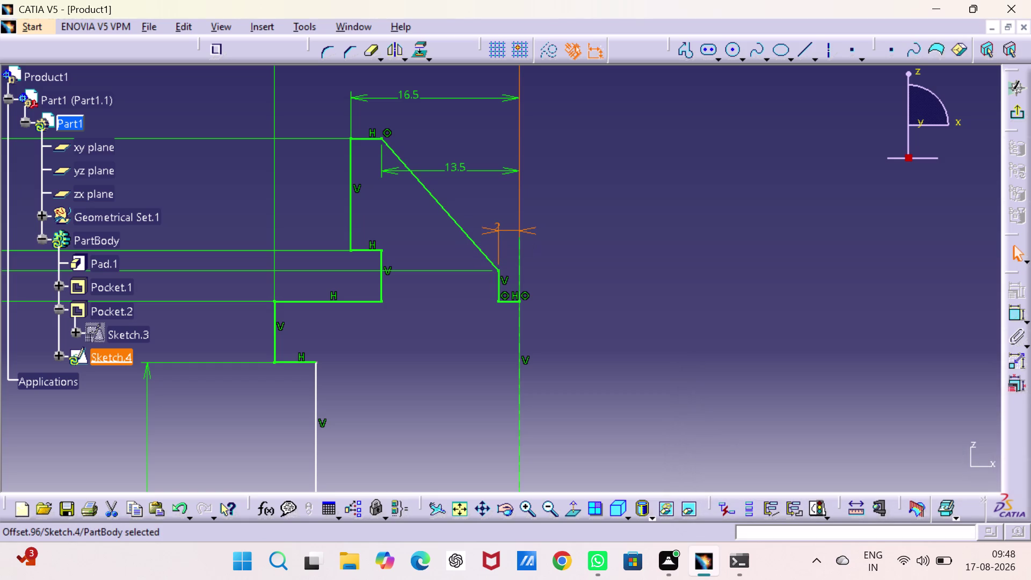
click(637, 250)
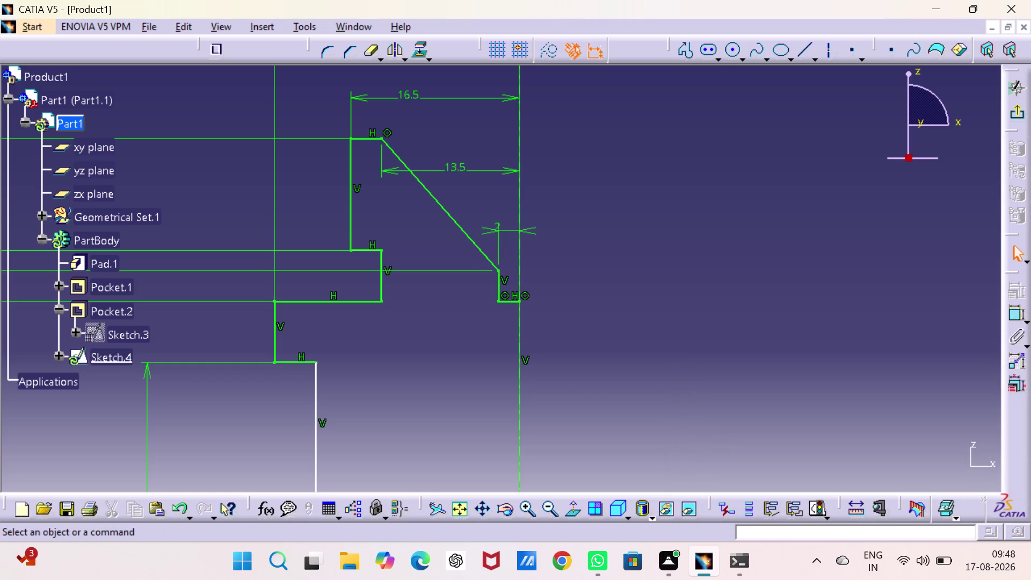
Constrain the slanted edge at 45° to the vertical axis, deleting a stray element.
click(1019, 309)
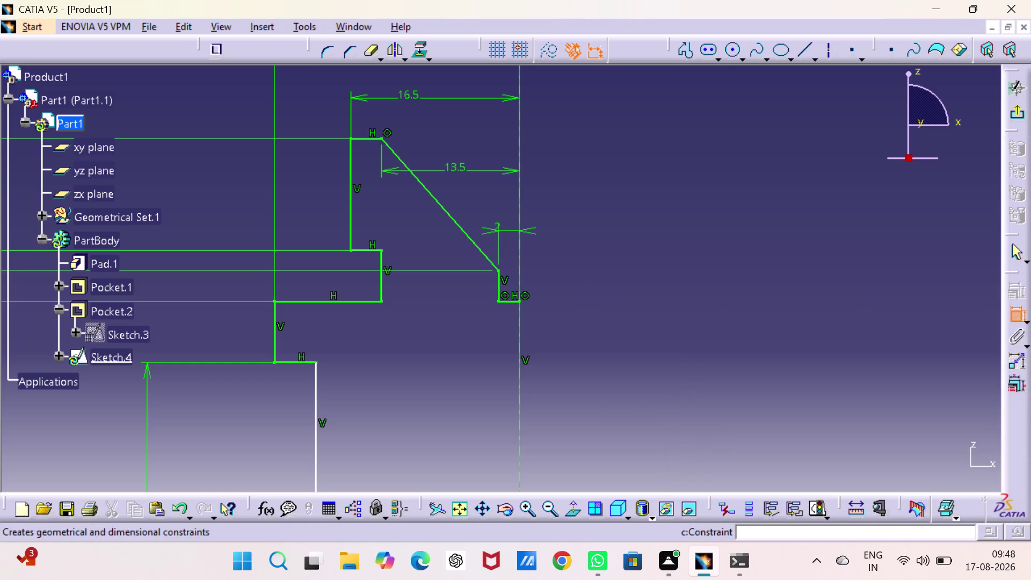
click(481, 251)
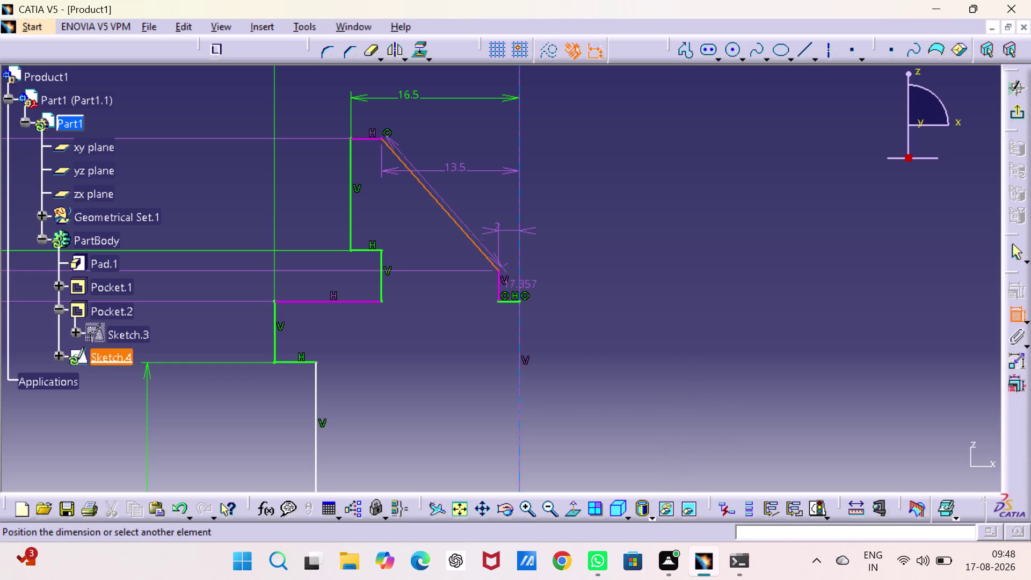
click(518, 287)
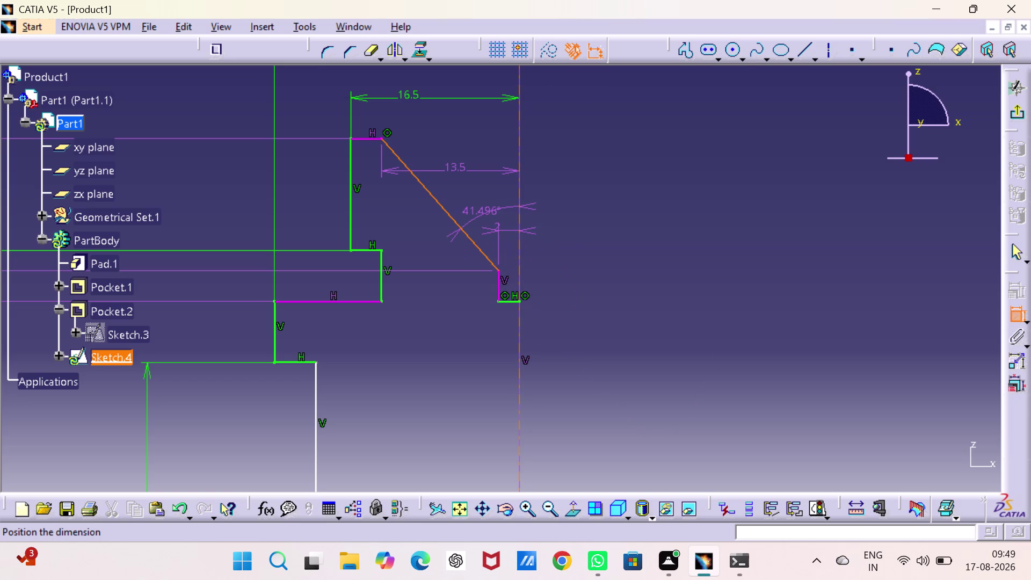
click(484, 213)
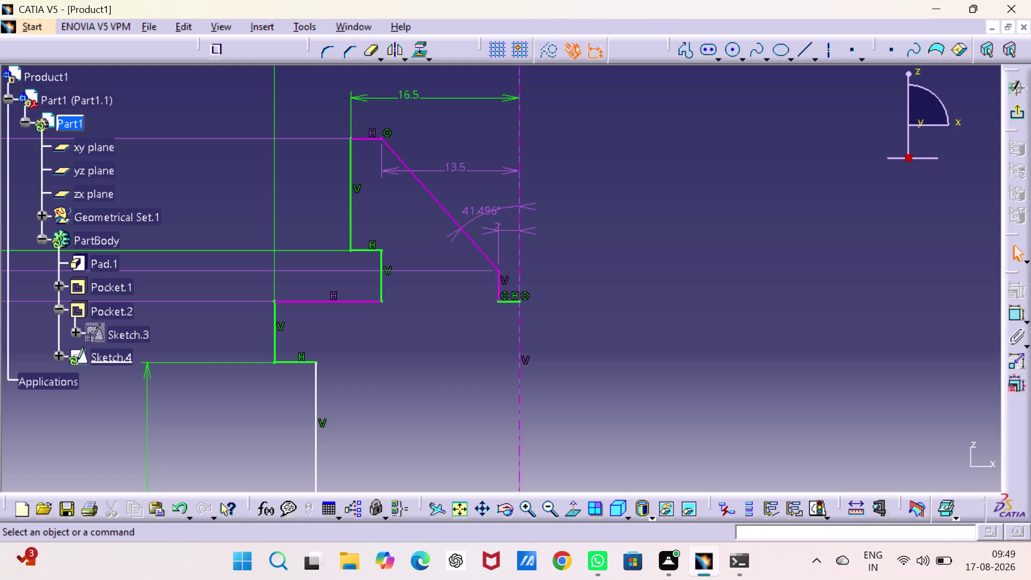
click(549, 505)
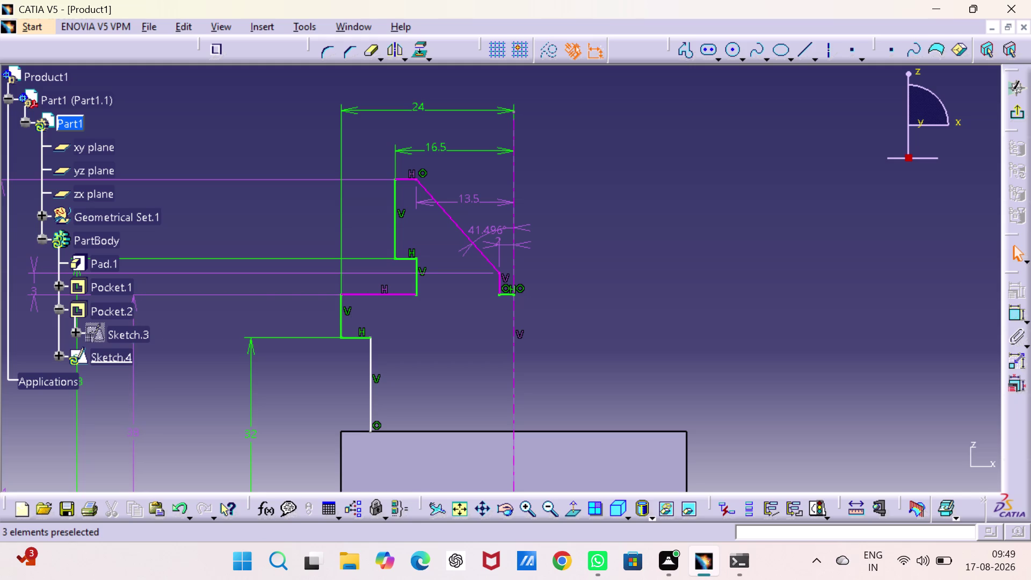
click(268, 297)
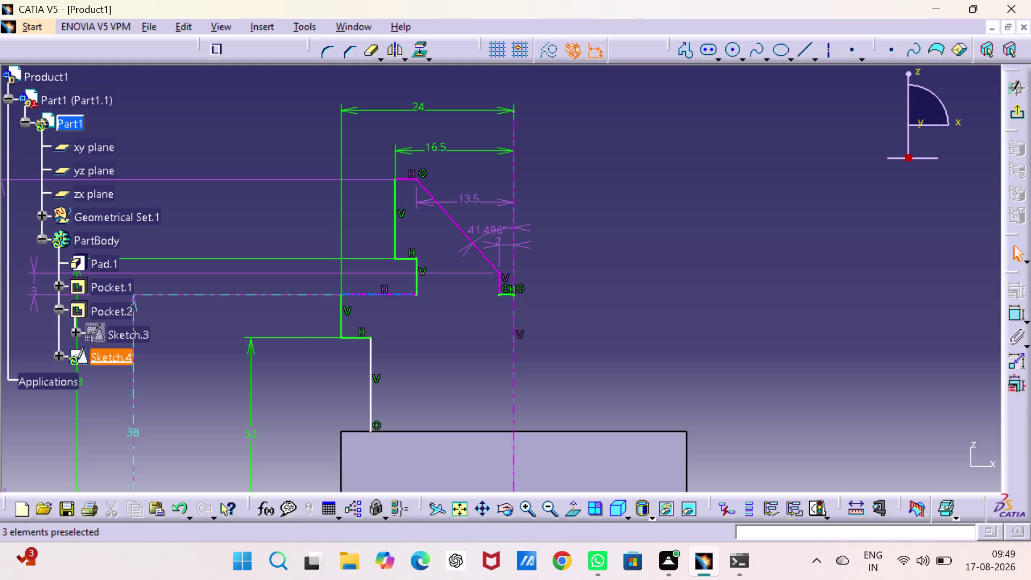
key(Delete)
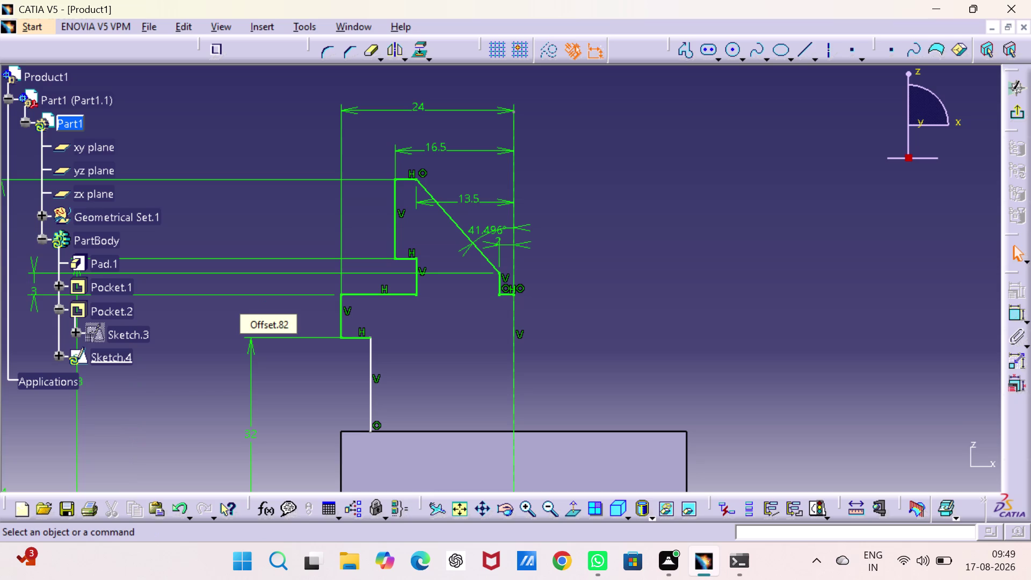
double_click(493, 228)
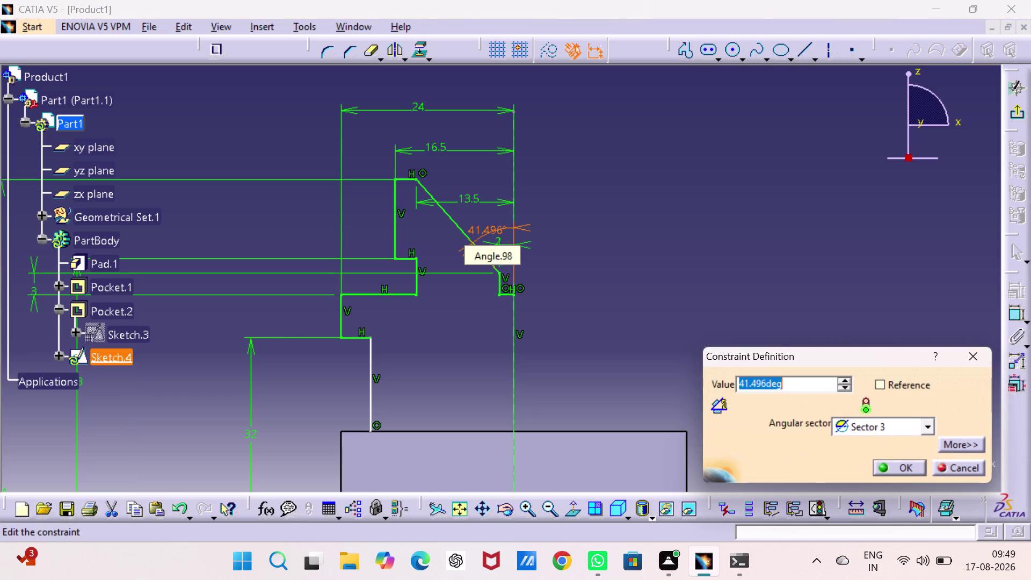
text(45)
key(Return)
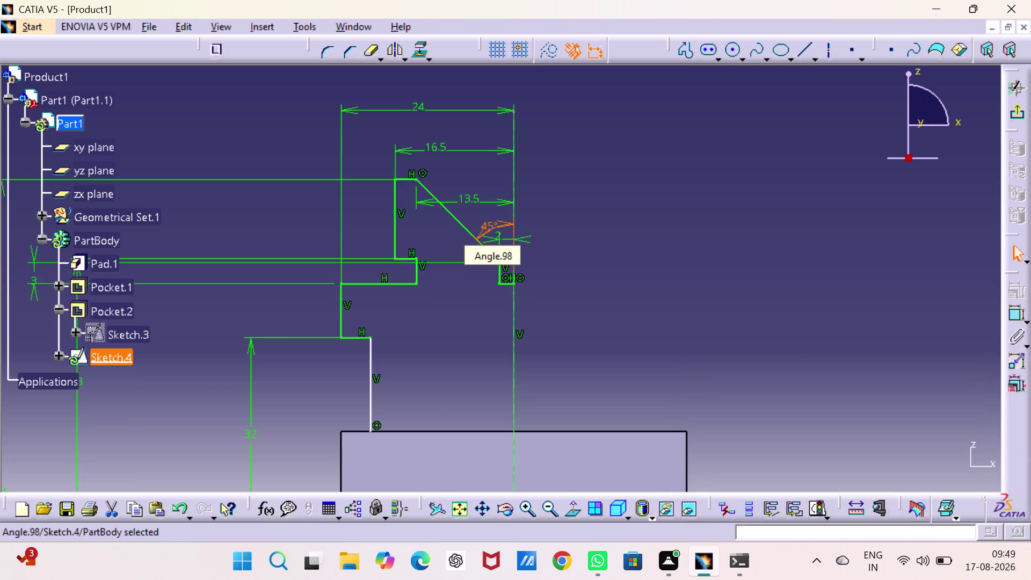
click(742, 289)
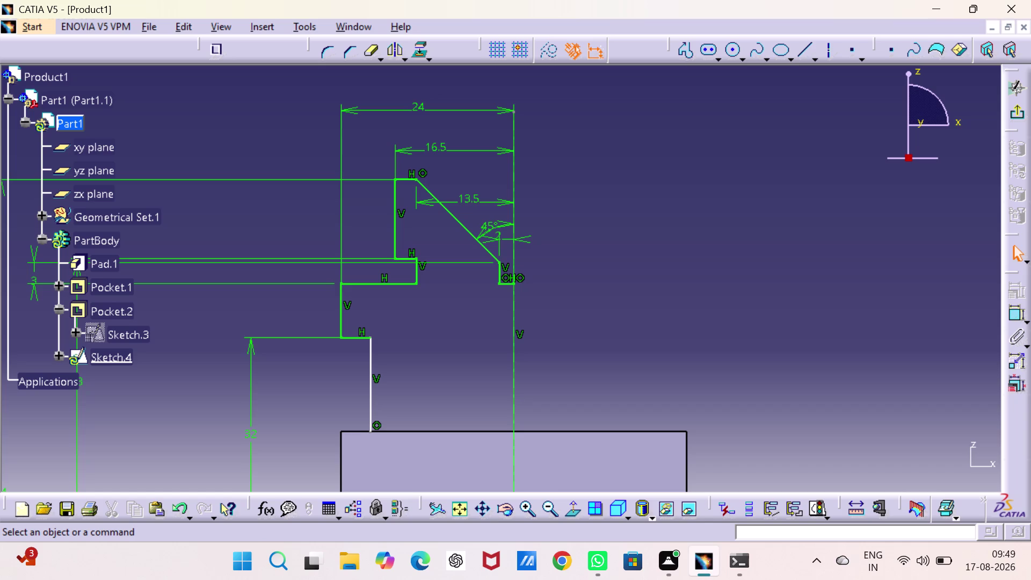
Pan and orbit around the padded block and clamp sketch, ending in Front view.
middle_click(385, 374)
right_click(385, 373)
middle_drag(385, 374, 390, 221)
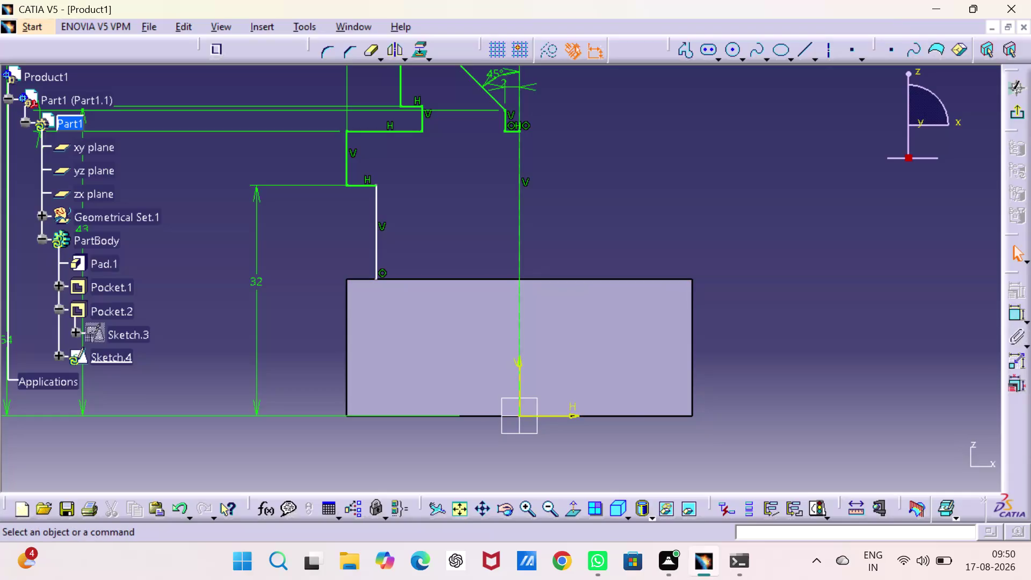
middle_drag(454, 179, 524, 200)
right_drag(454, 179, 523, 200)
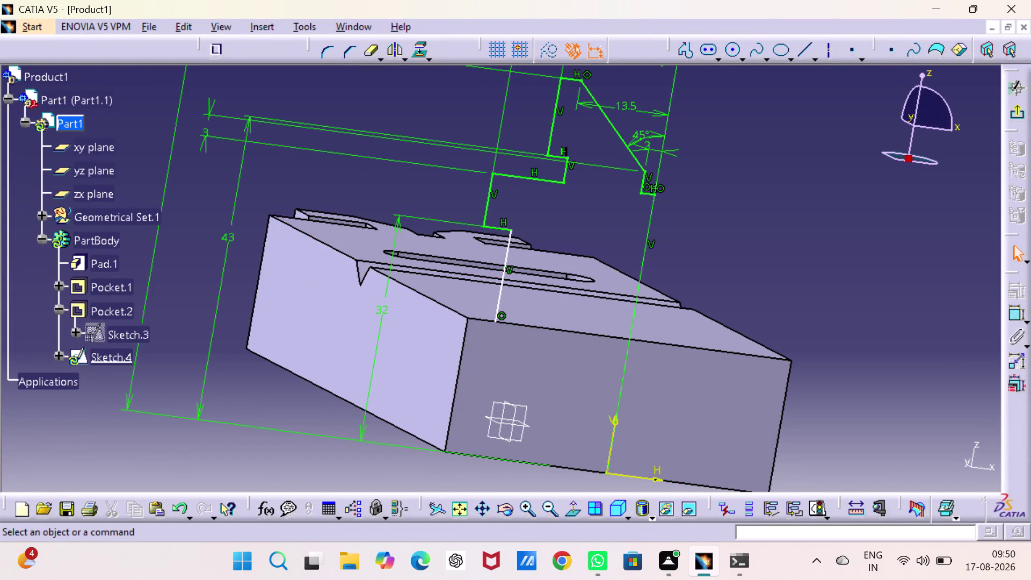
middle_drag(153, 291, 205, 299)
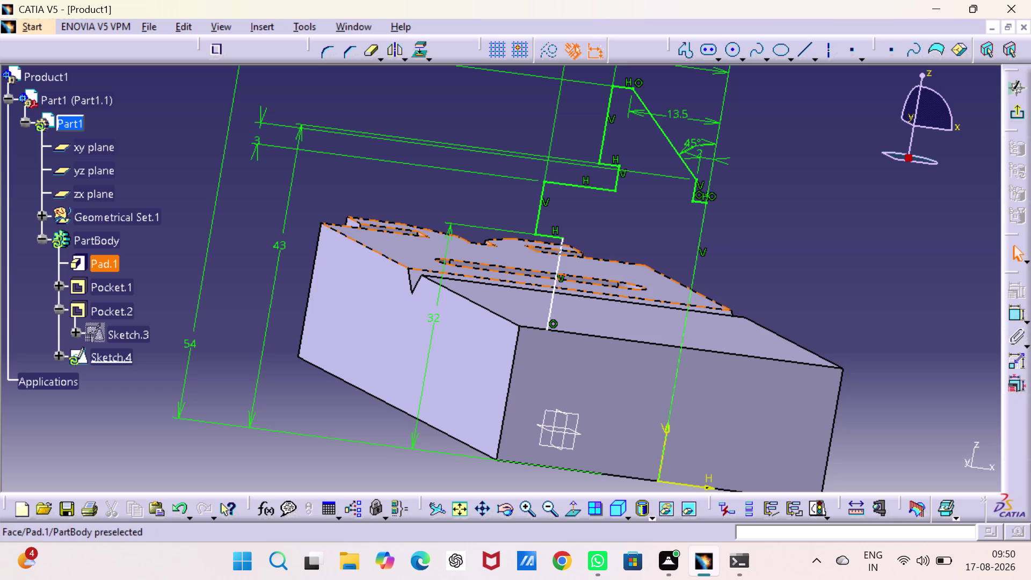
click(629, 515)
click(643, 388)
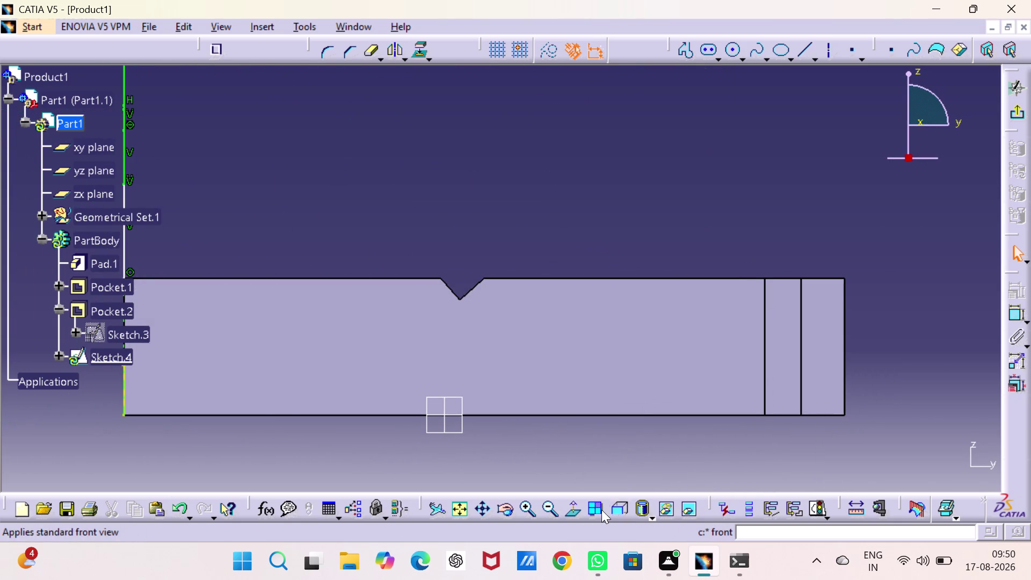
Check the Top view, then return to the sketch-normal view and pan it lower.
click(629, 512)
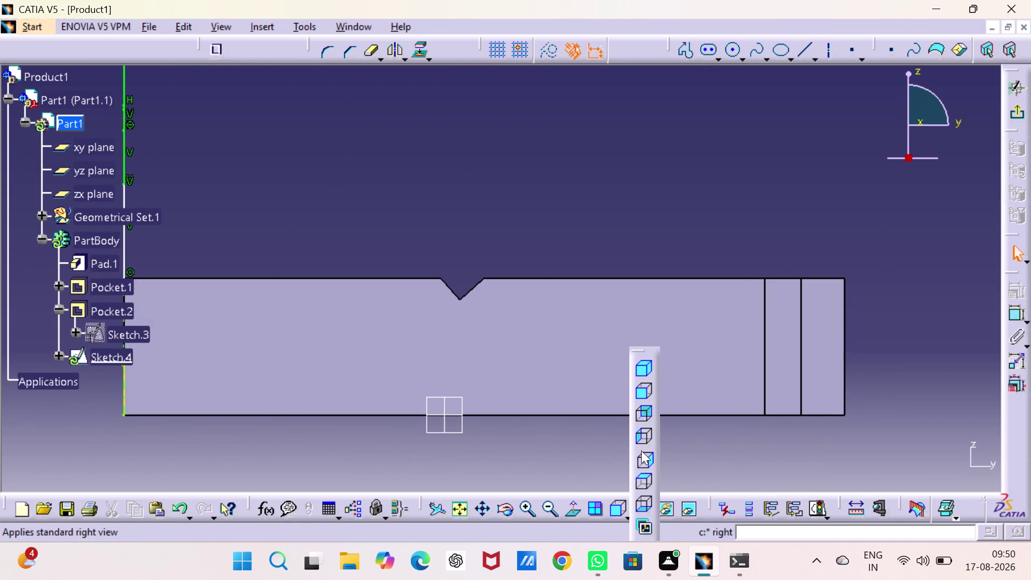
click(645, 484)
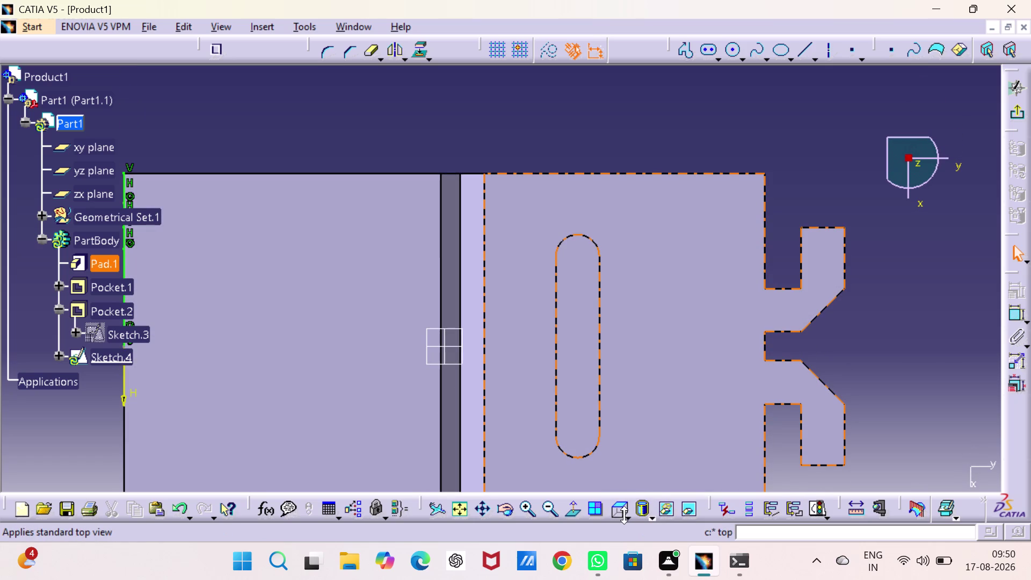
click(629, 515)
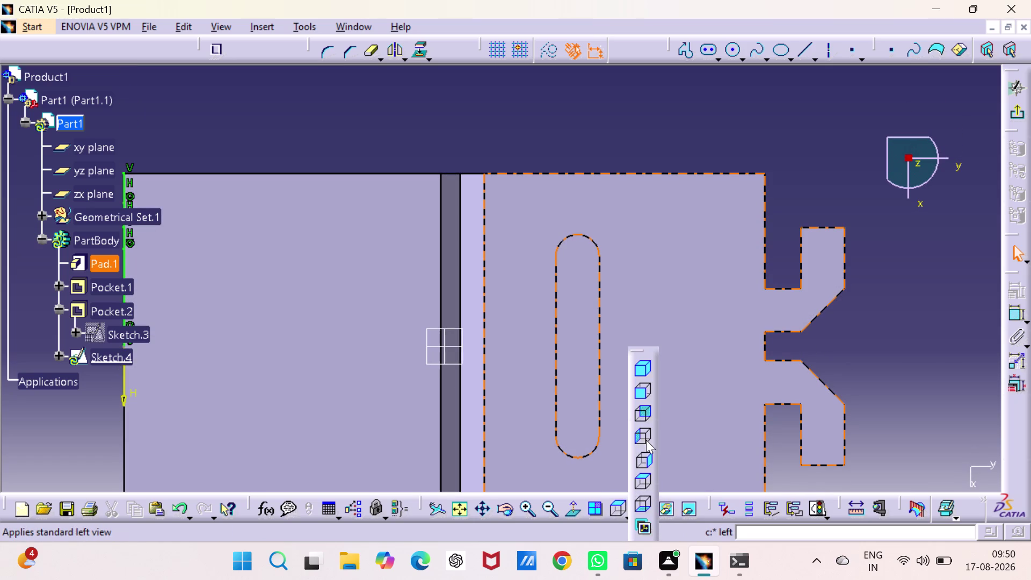
click(646, 440)
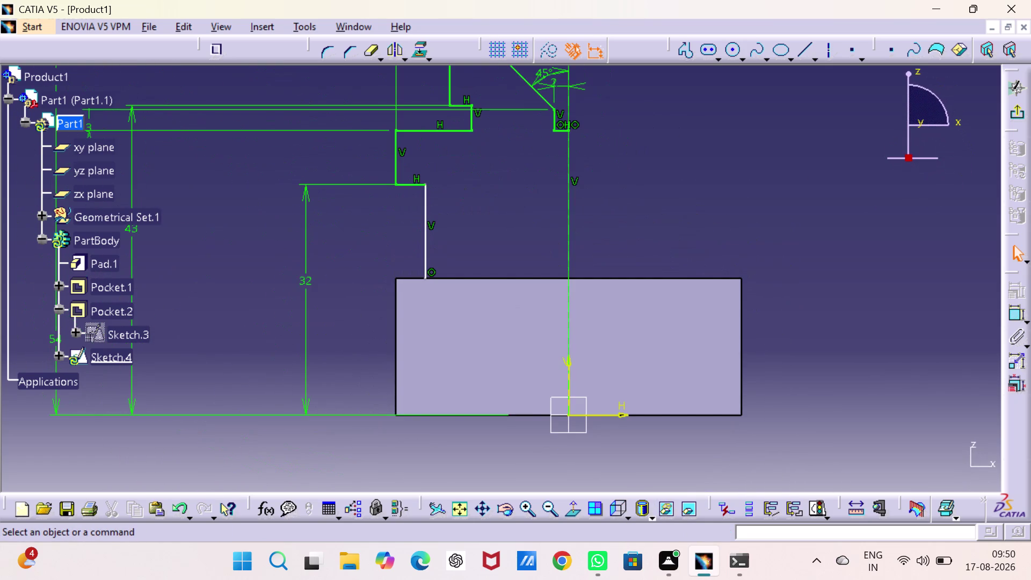
middle_drag(634, 267, 636, 340)
Start a dimension on the vertical leg, then cancel it.
click(1007, 308)
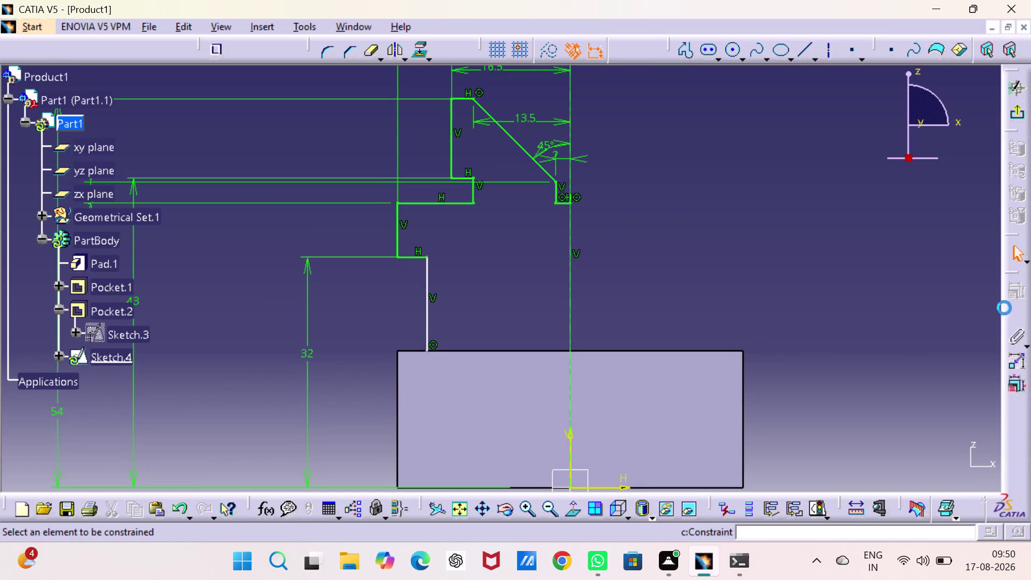
click(424, 316)
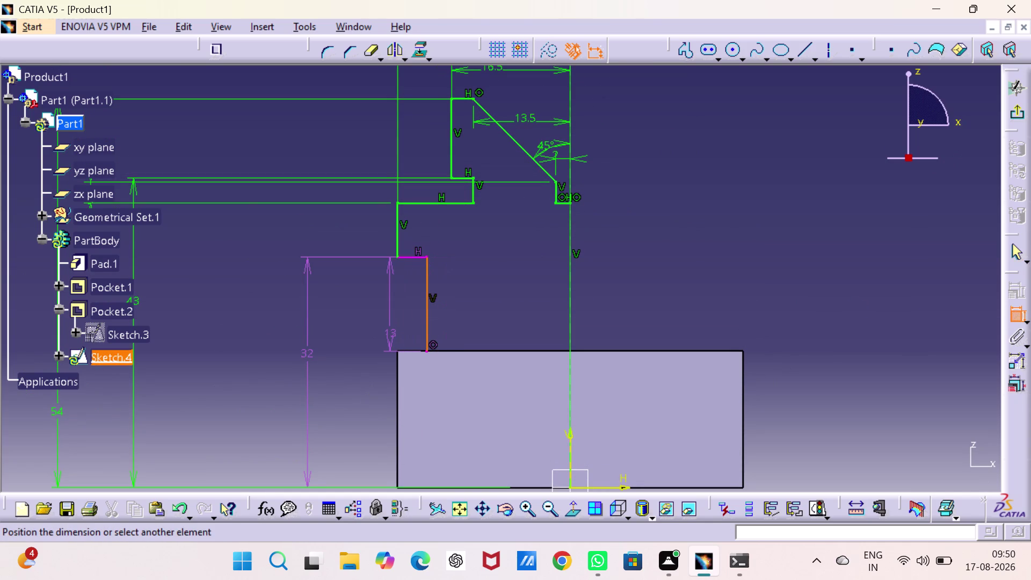
key(Escape)
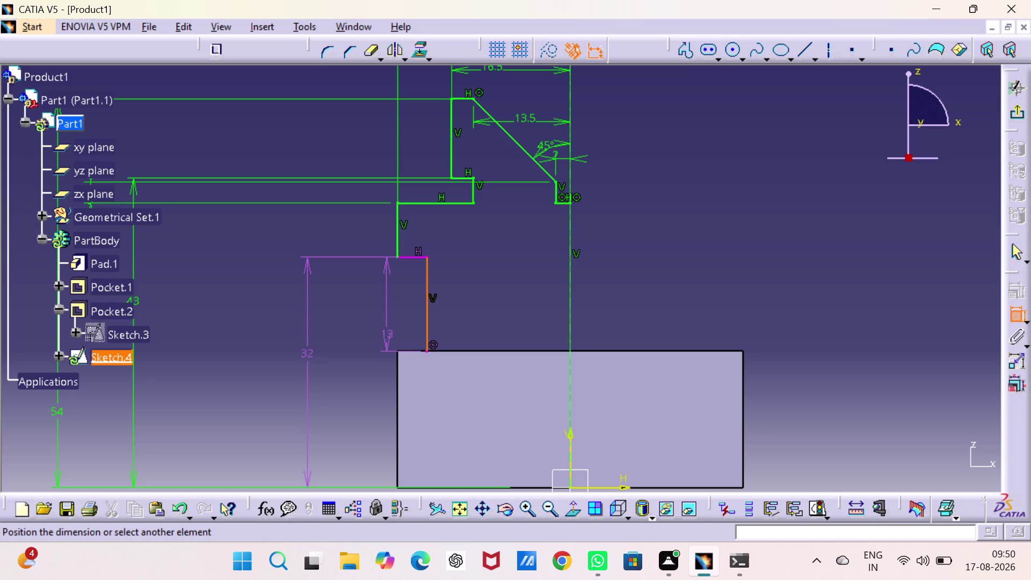
key(Escape)
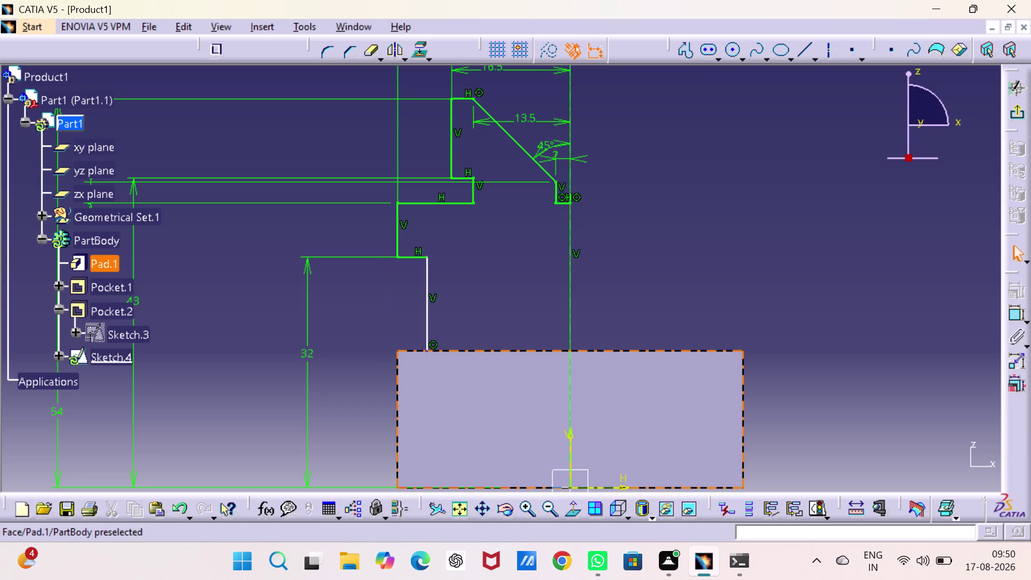
Dimension the lowest vertical segment 4 mm from the block's left edge.
click(1016, 315)
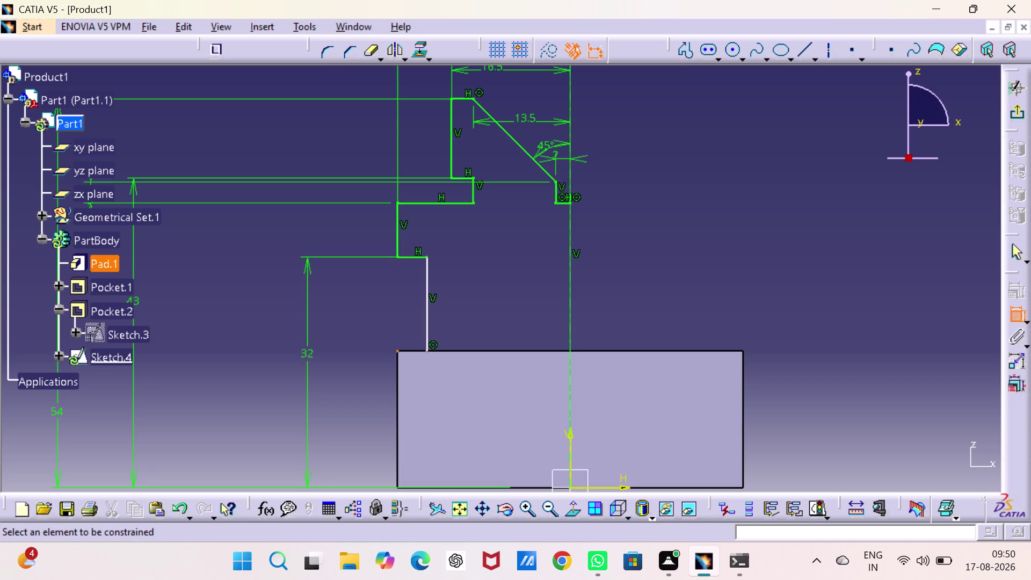
click(398, 351)
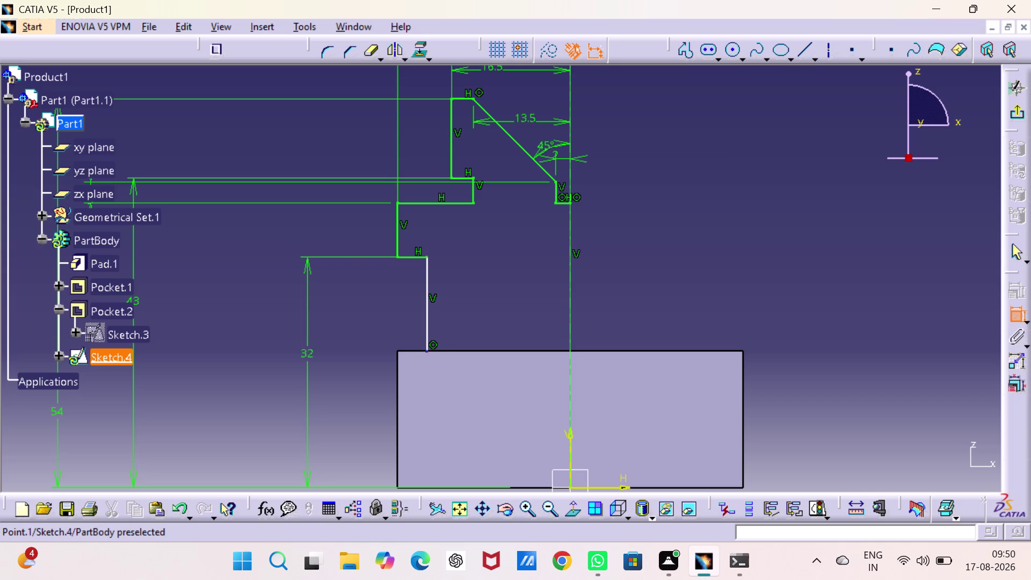
click(426, 351)
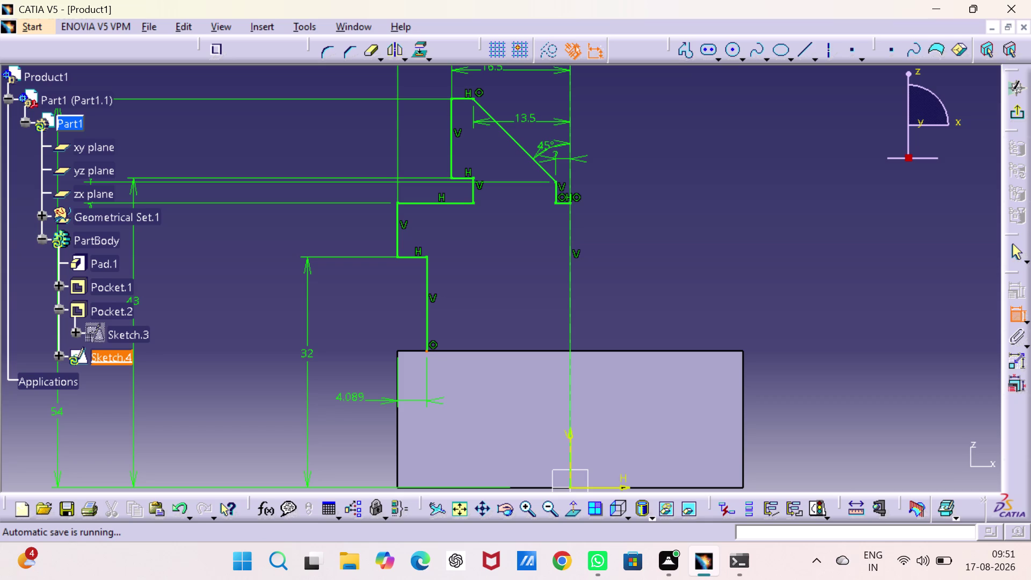
click(350, 395)
double_click(351, 395)
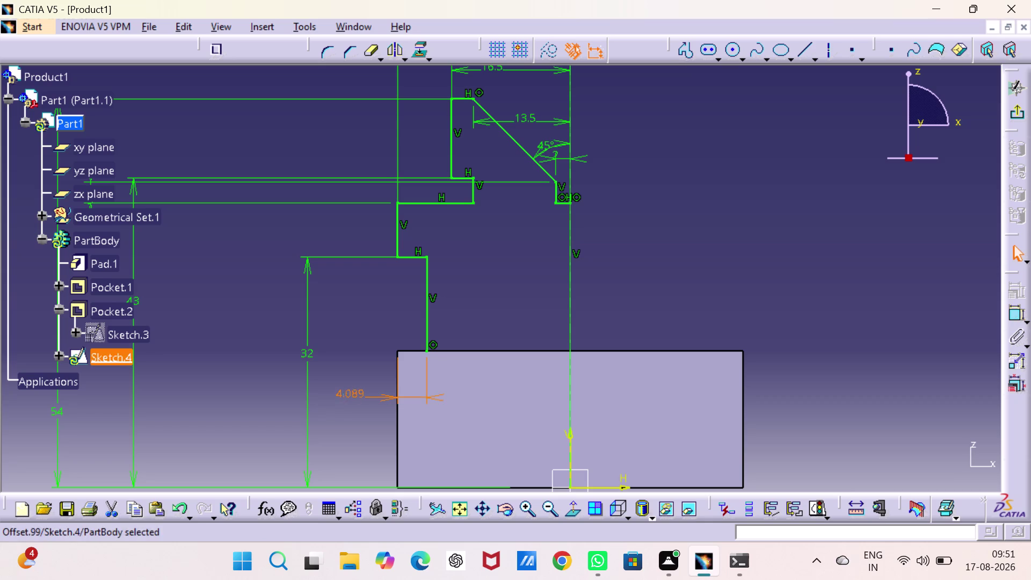
key(4)
key(Return)
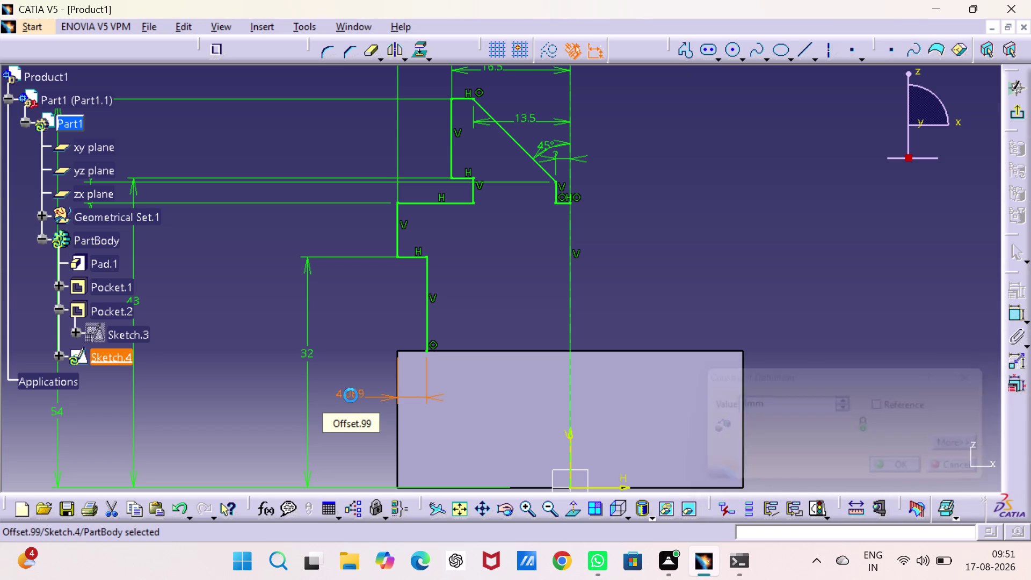
Exit the sketch to view it on the part, then reopen Sketch.4 face-on.
click(715, 214)
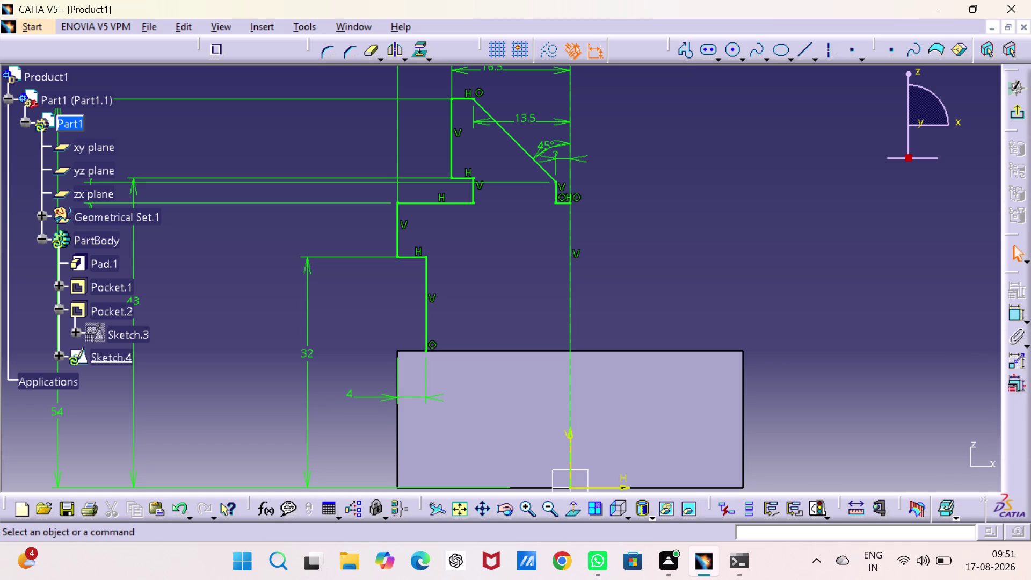
click(1018, 117)
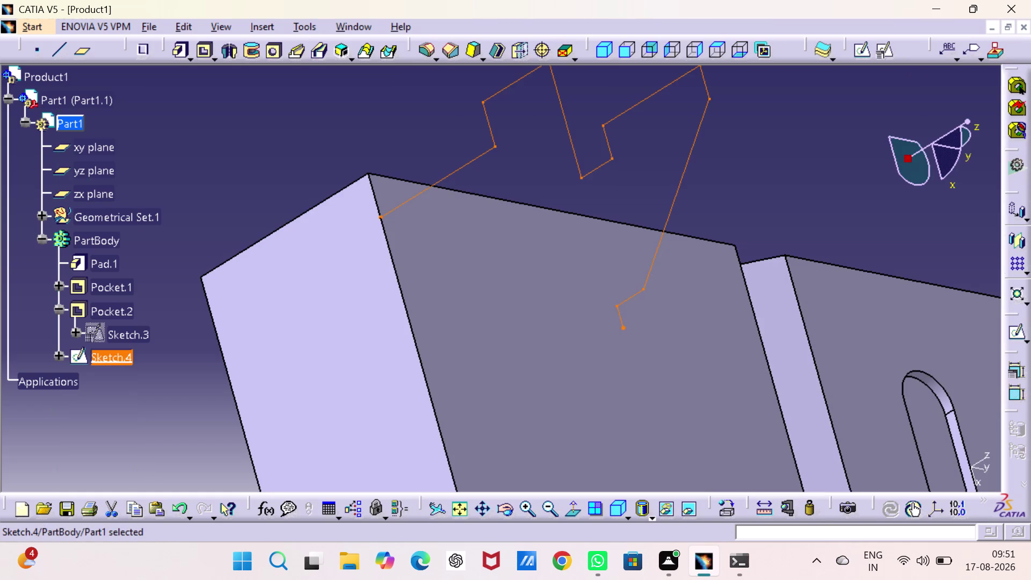
double_click(602, 163)
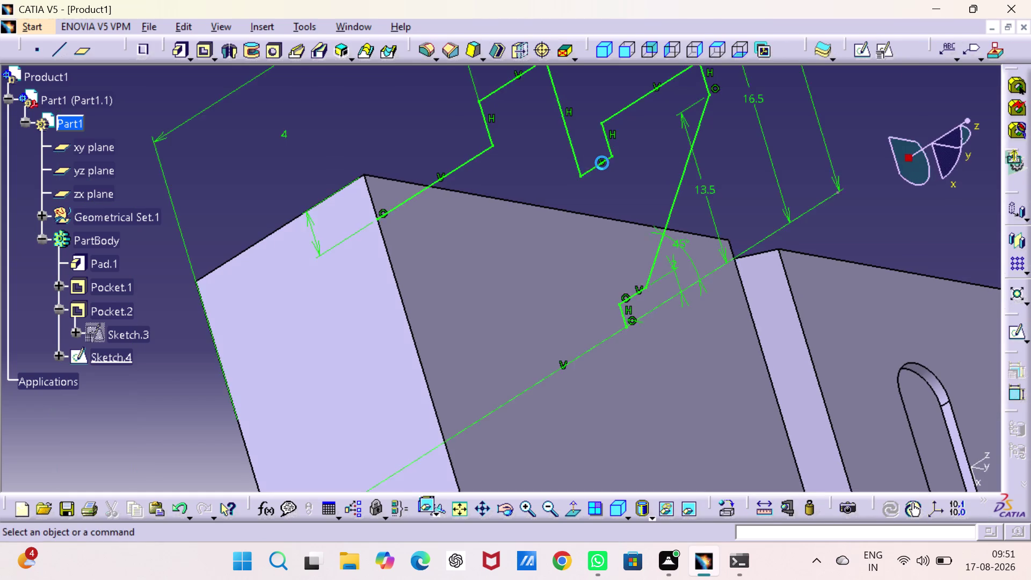
click(534, 284)
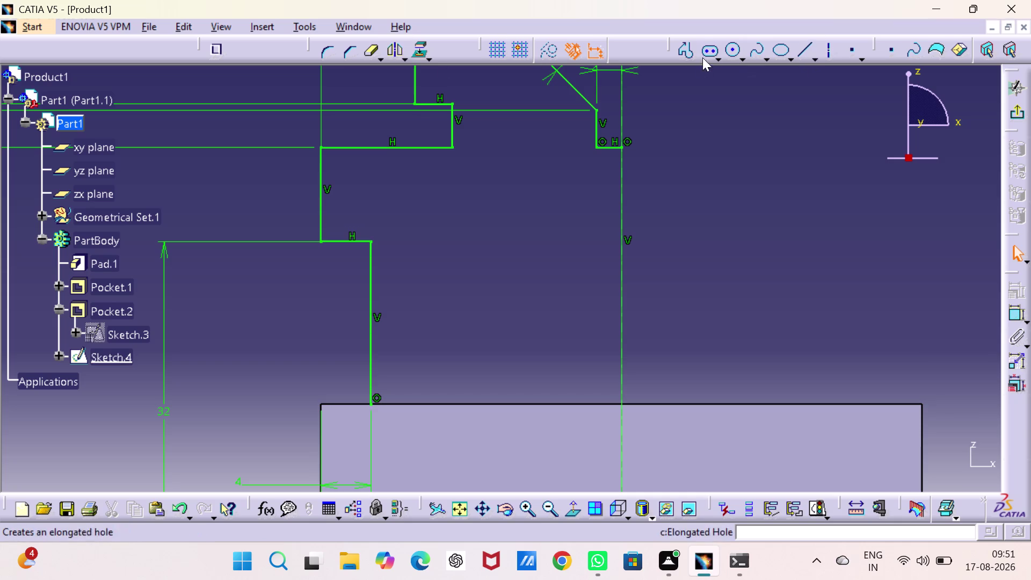
Select the half-profile lines, including the slanted edge, and mirror them across the vertical axis.
click(372, 335)
click(320, 208)
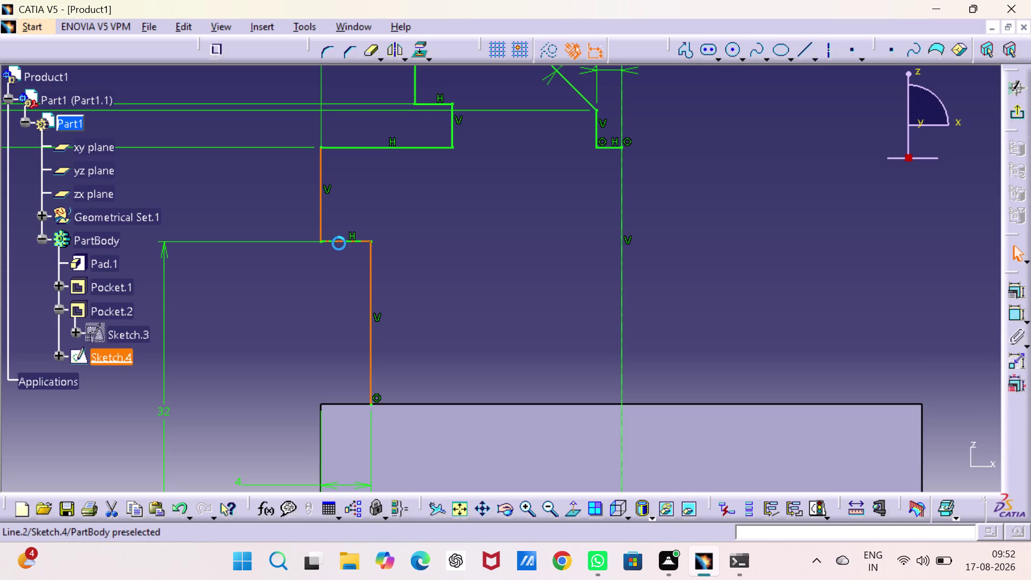
drag(339, 243, 339, 238)
drag(373, 147, 382, 147)
click(453, 122)
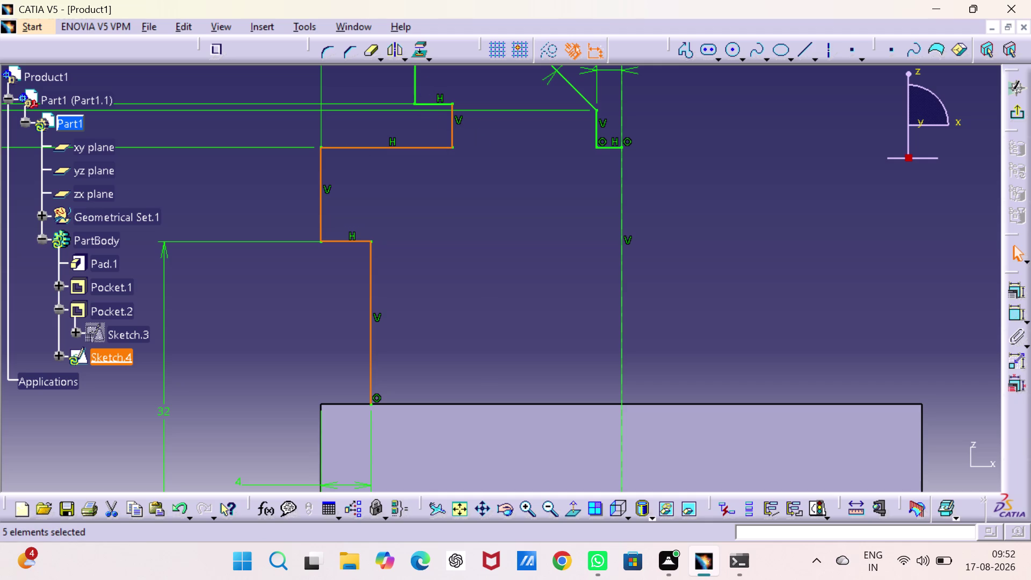
click(414, 82)
click(419, 101)
click(576, 92)
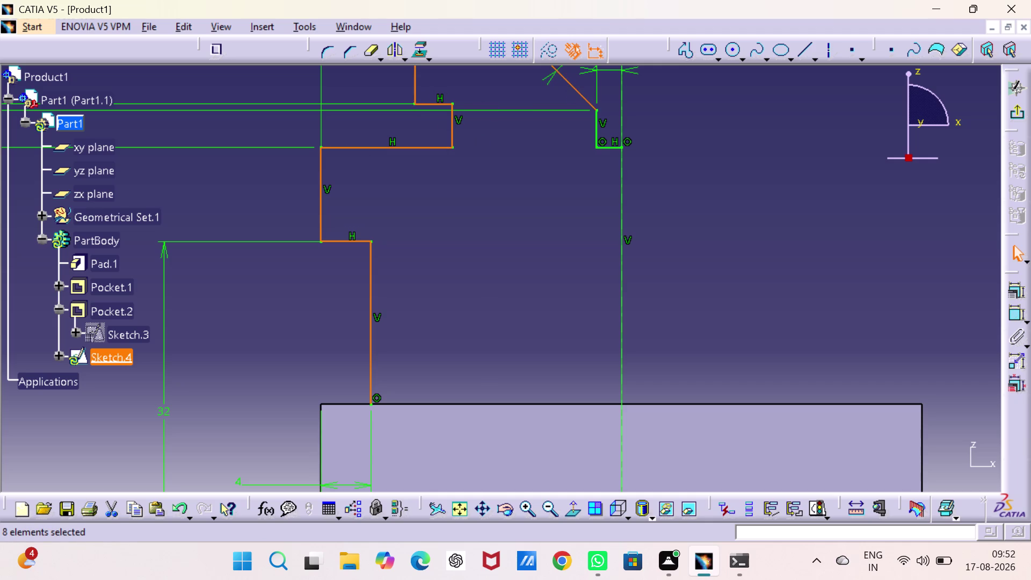
click(593, 126)
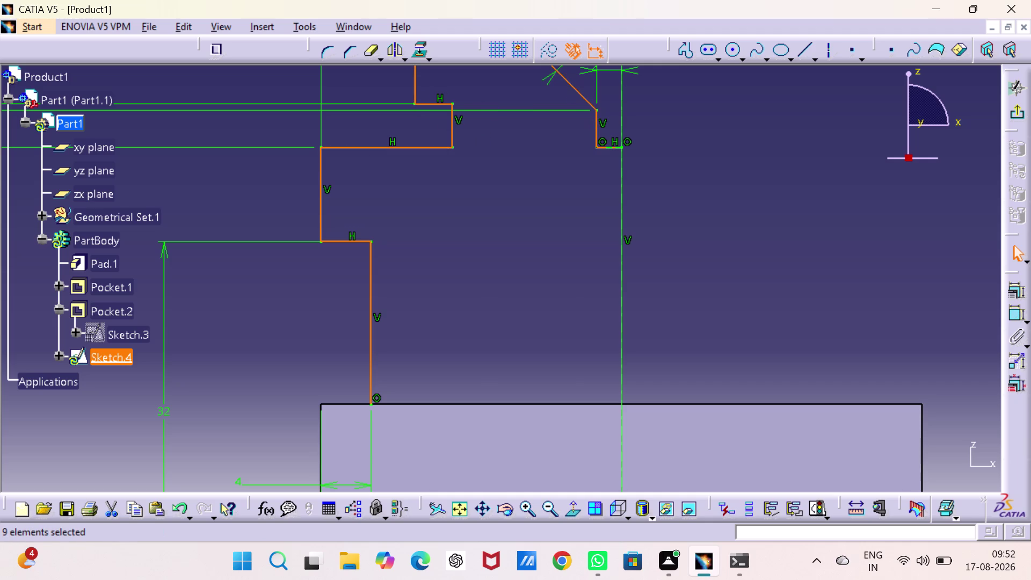
click(609, 146)
middle_drag(554, 205, 554, 252)
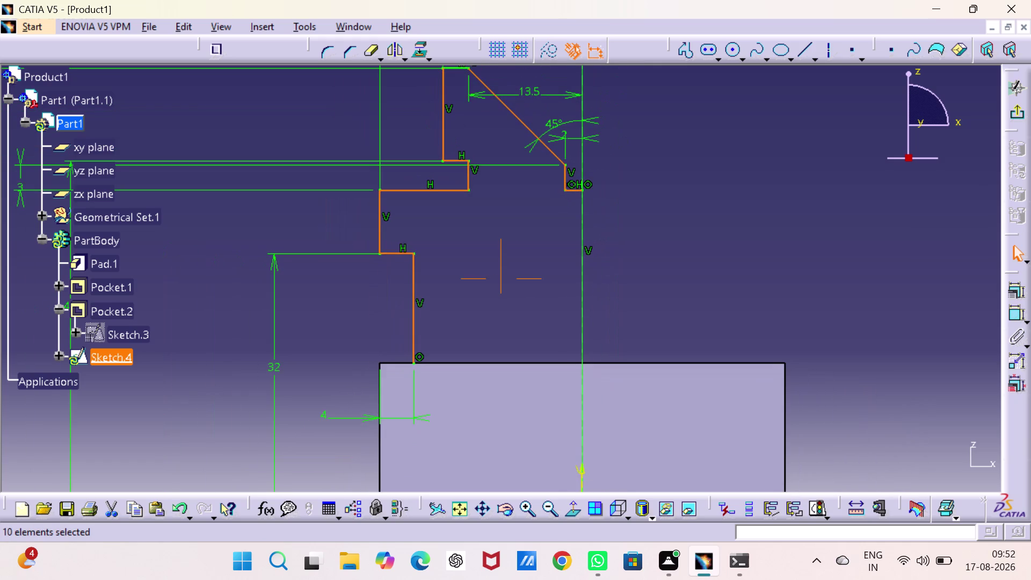
middle_drag(554, 252, 555, 282)
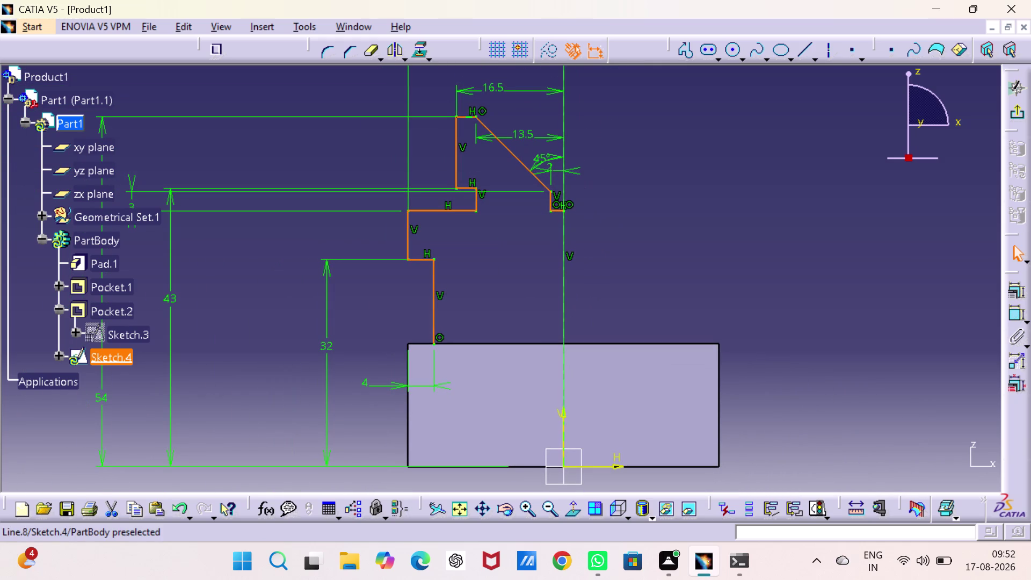
click(463, 118)
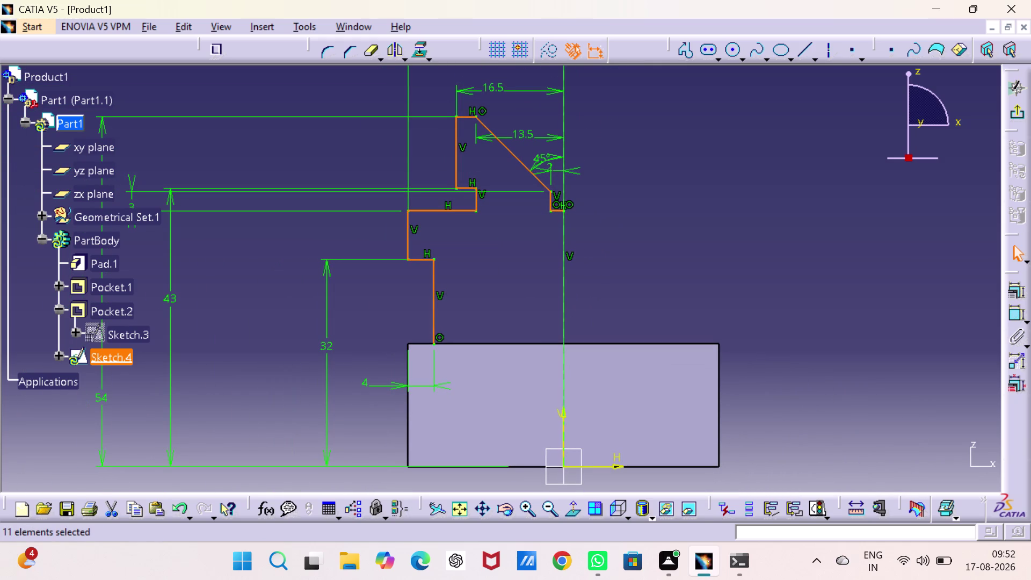
click(396, 52)
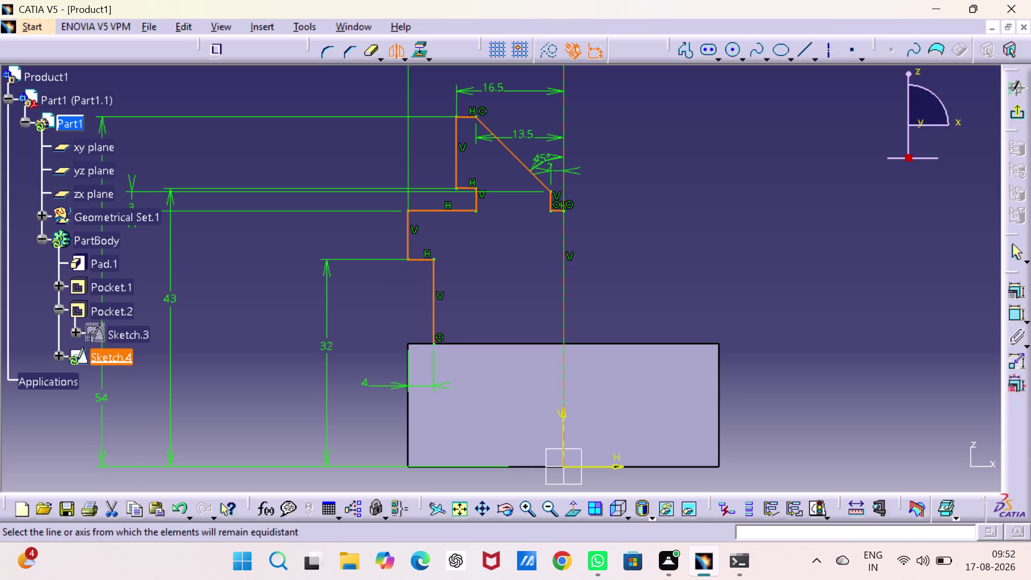
click(564, 274)
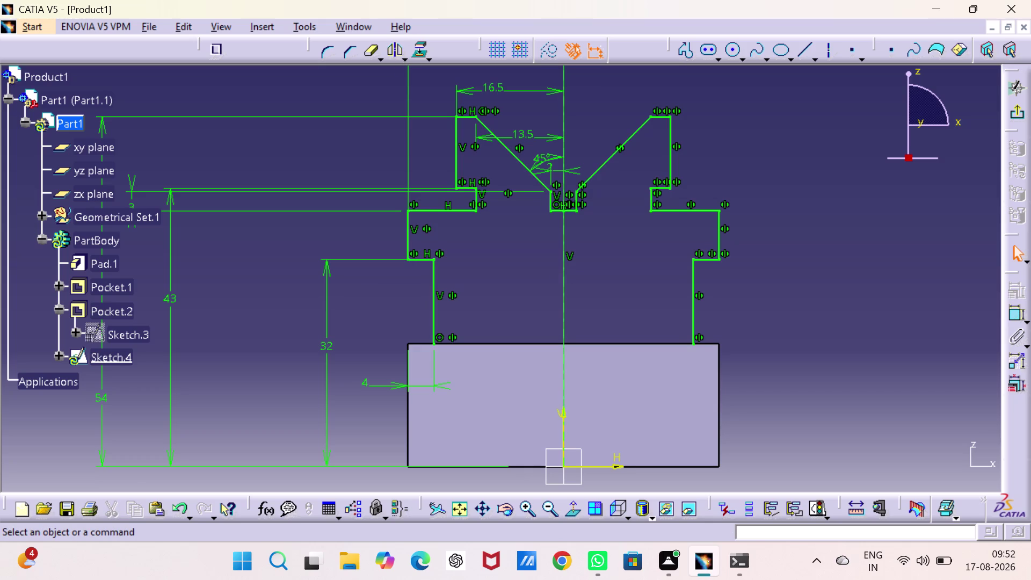
Add the block's projected top edge to close Sketch.4, then return to the part.
click(838, 279)
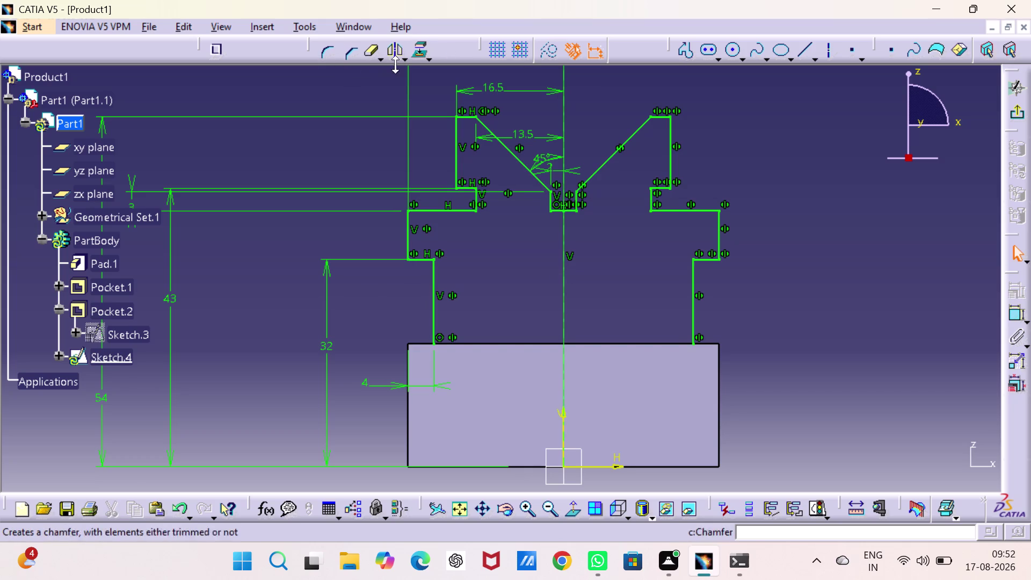
click(495, 342)
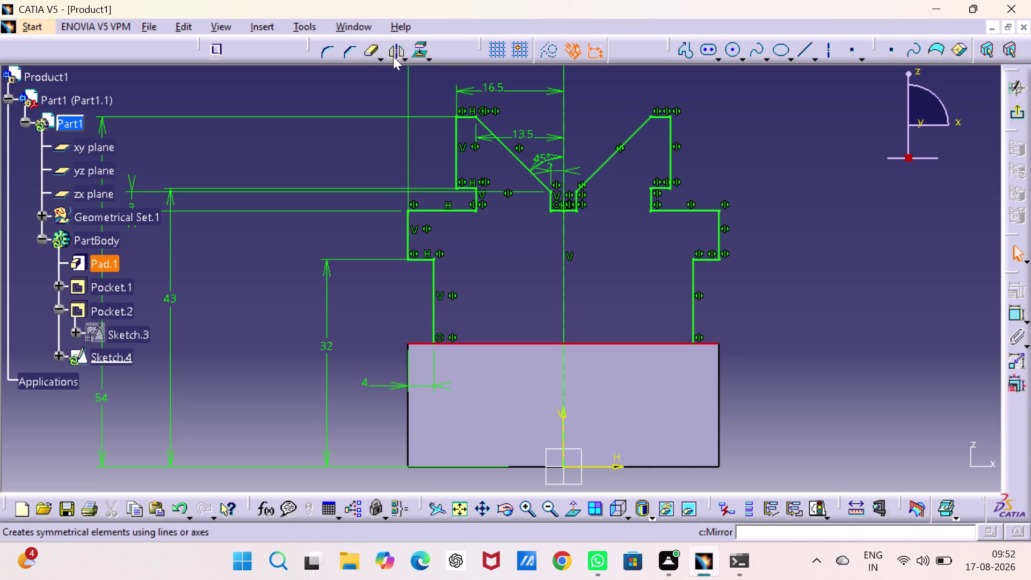
click(415, 48)
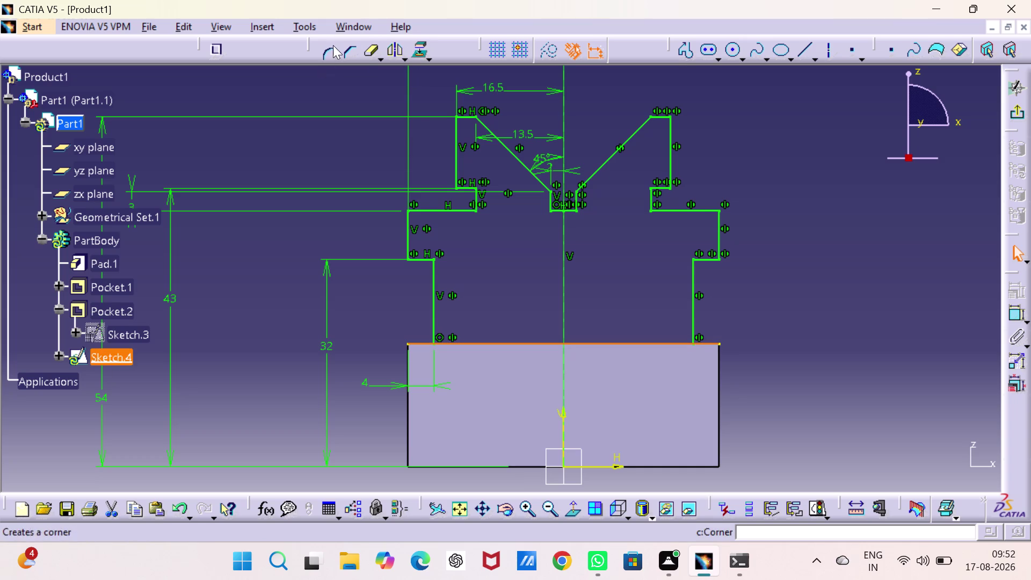
double_click(368, 49)
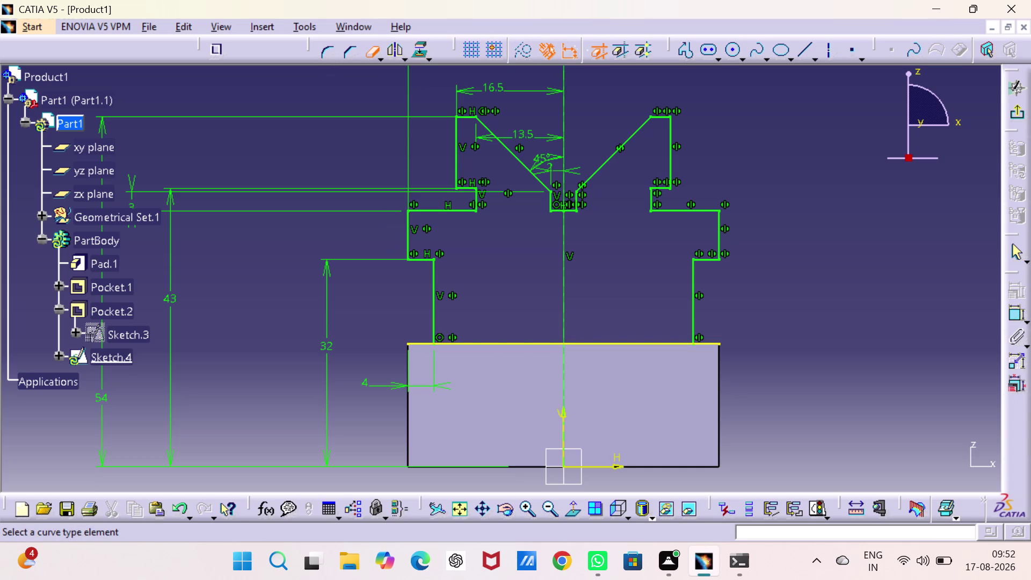
click(418, 342)
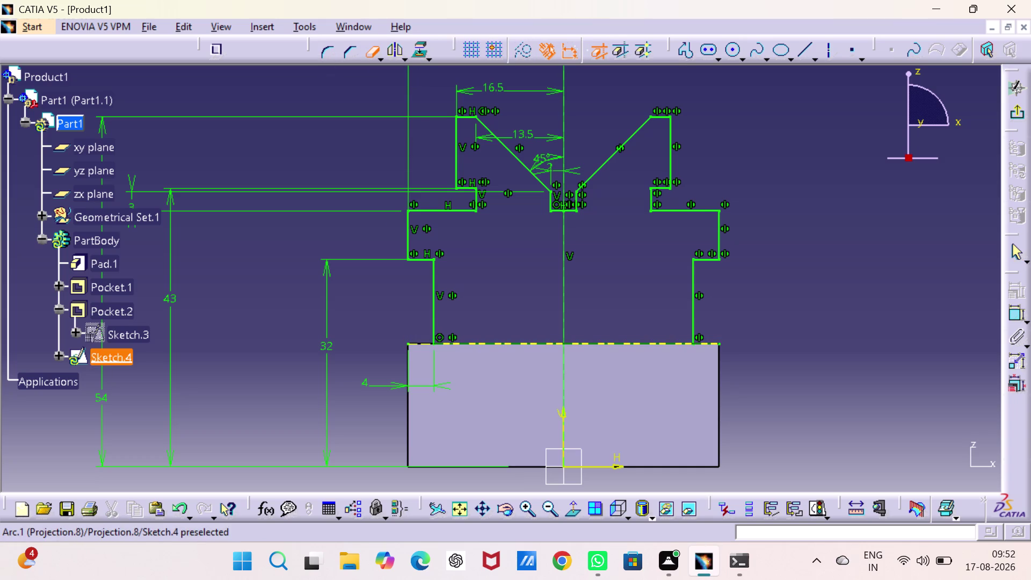
click(715, 344)
click(860, 295)
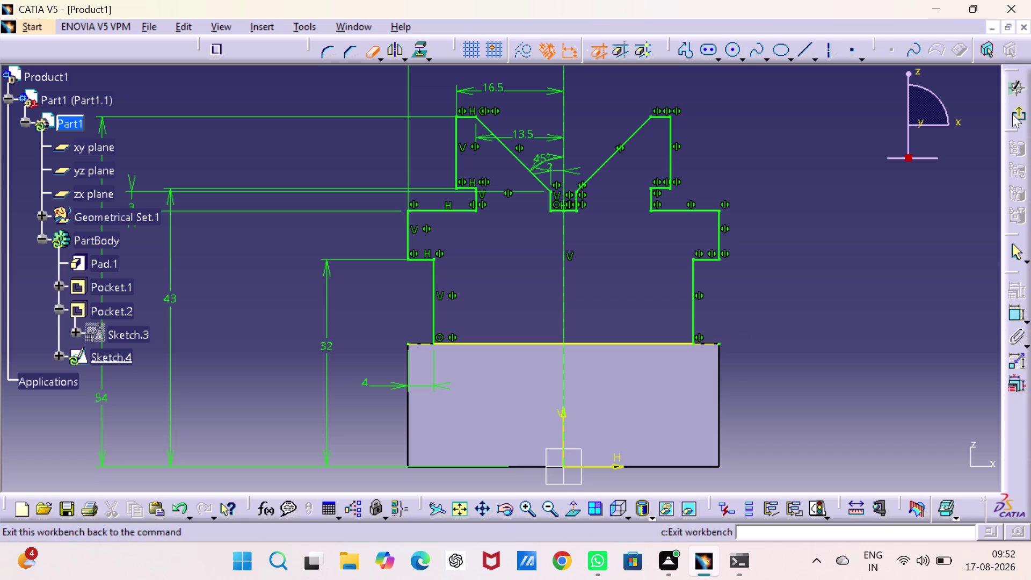
click(1012, 114)
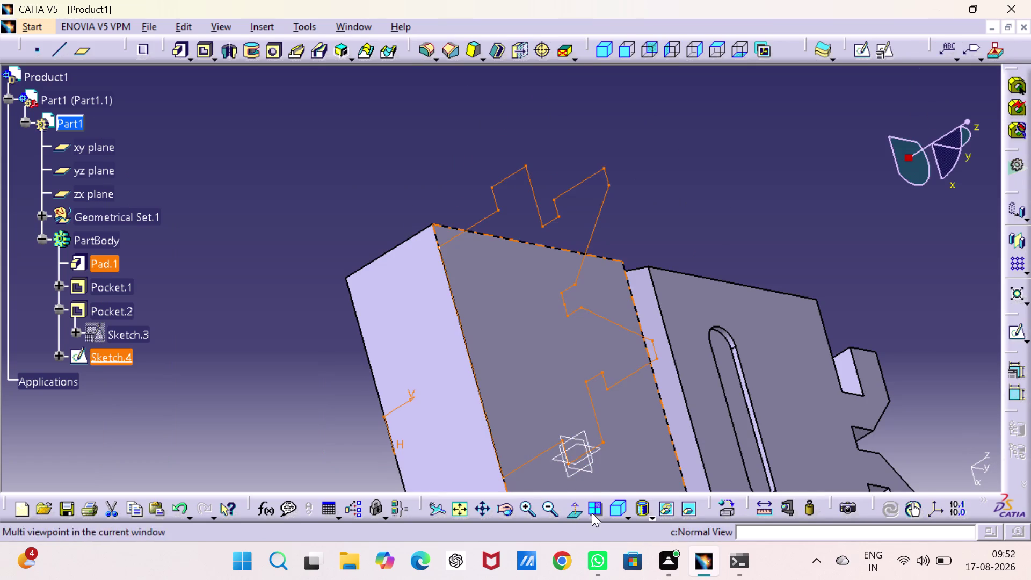
In isometric view, pad the clamp sketch 44 mm in reverse onto the base block.
click(610, 503)
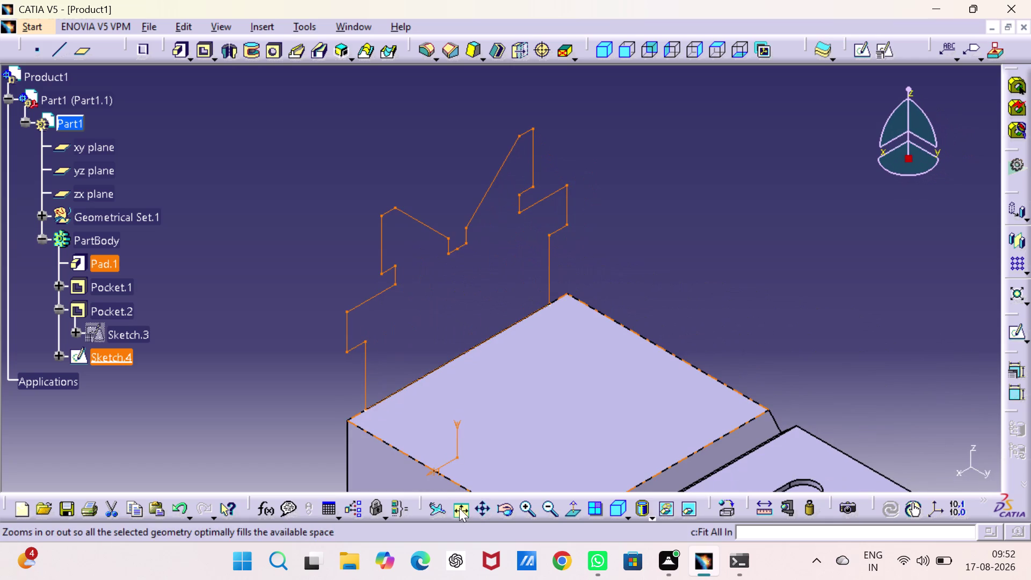
click(459, 508)
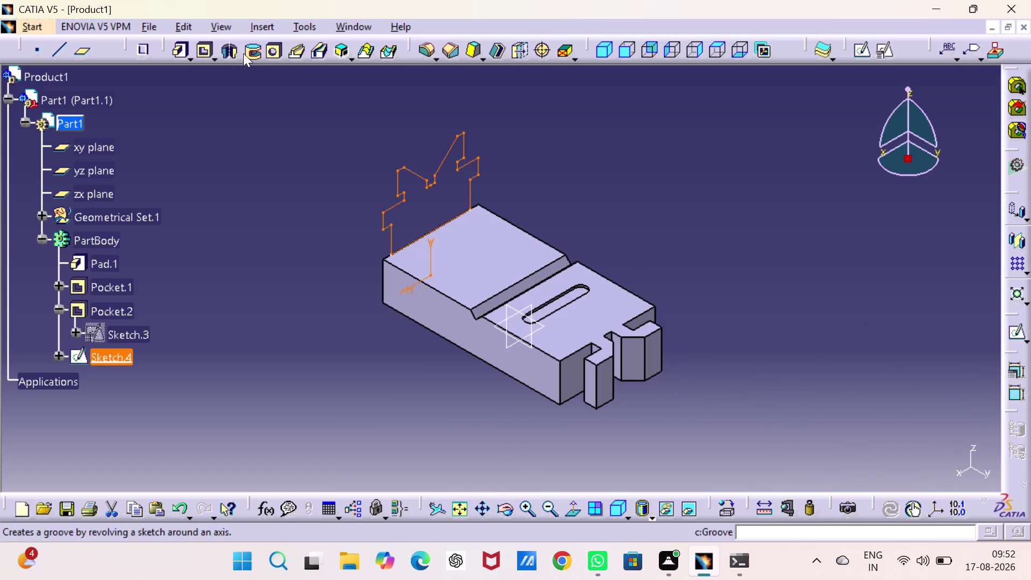
click(182, 52)
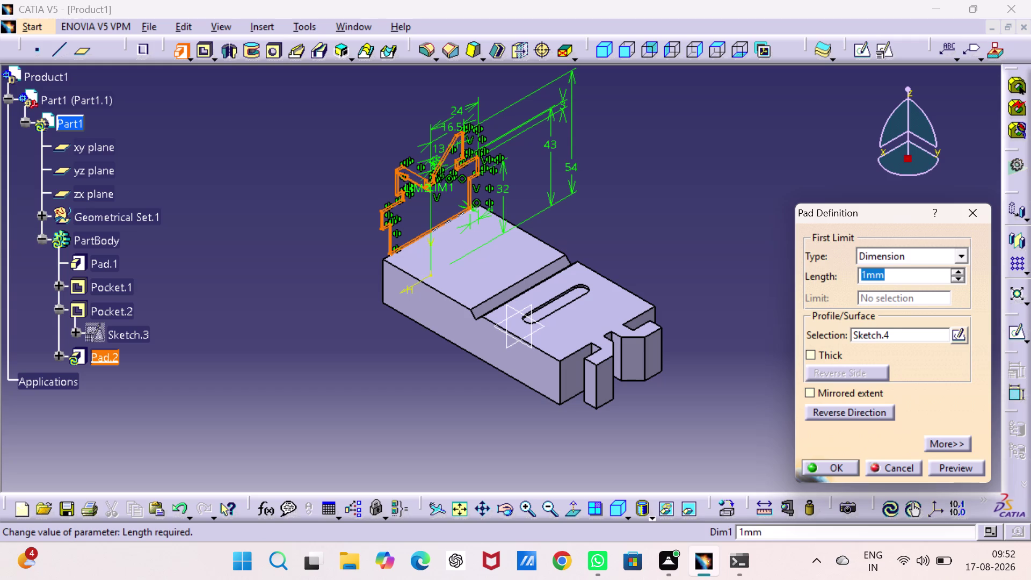
text(44)
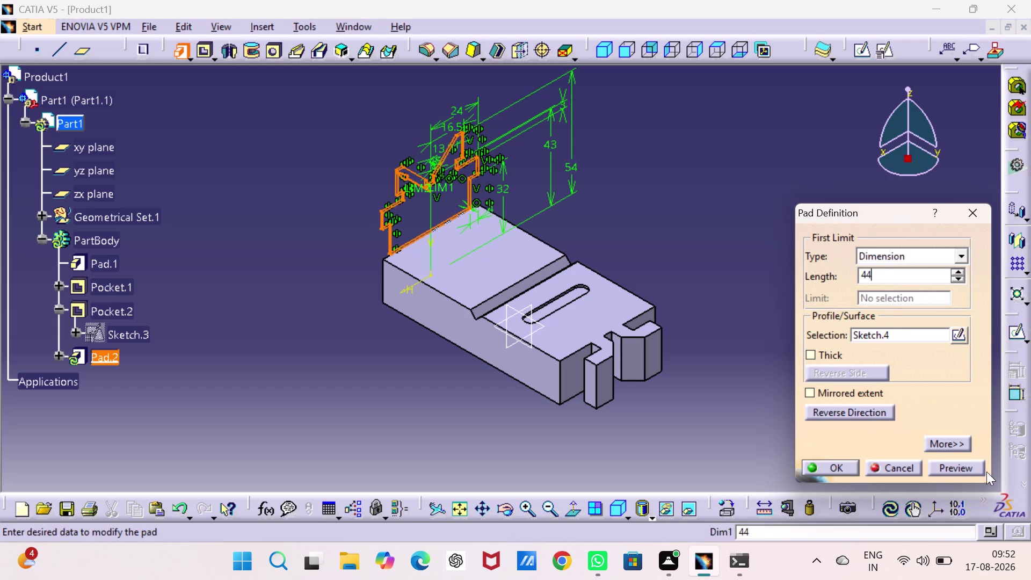
click(967, 465)
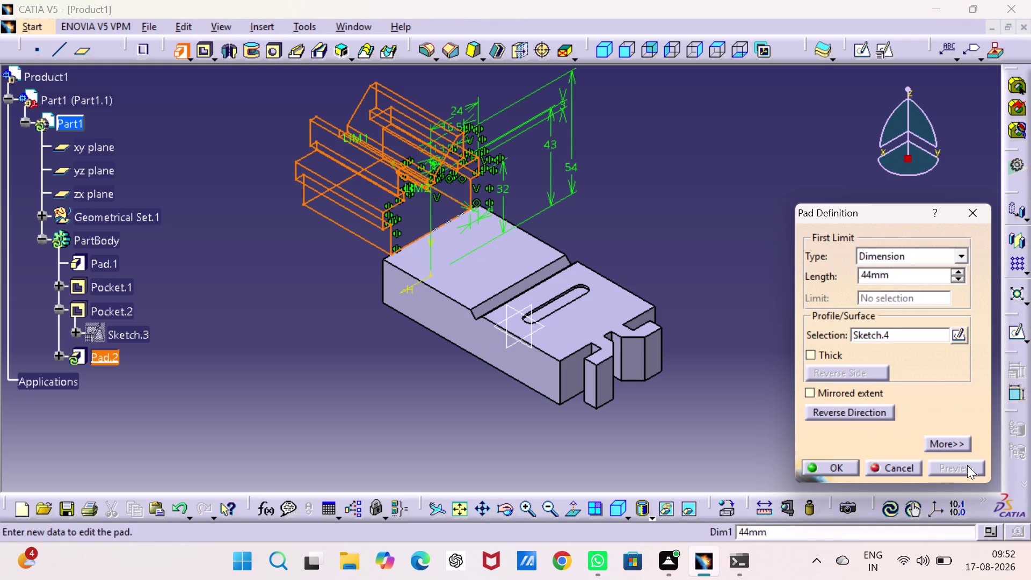
click(859, 412)
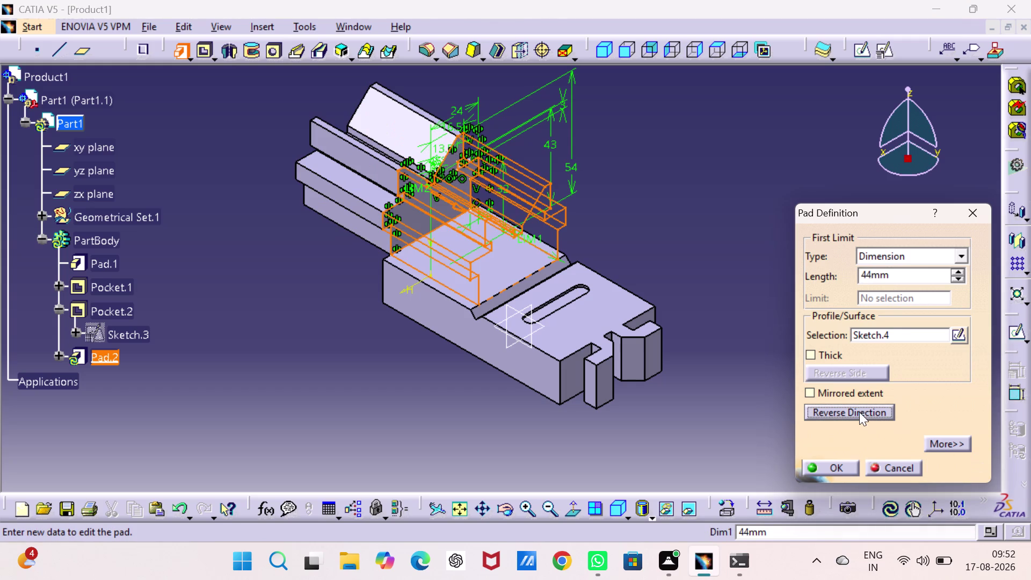
click(838, 462)
click(797, 352)
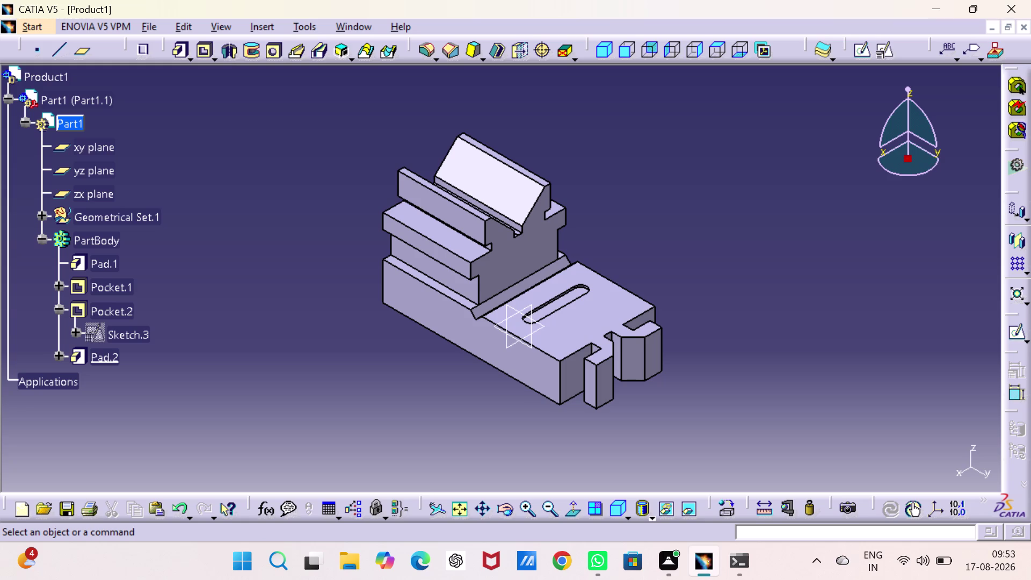
click(445, 275)
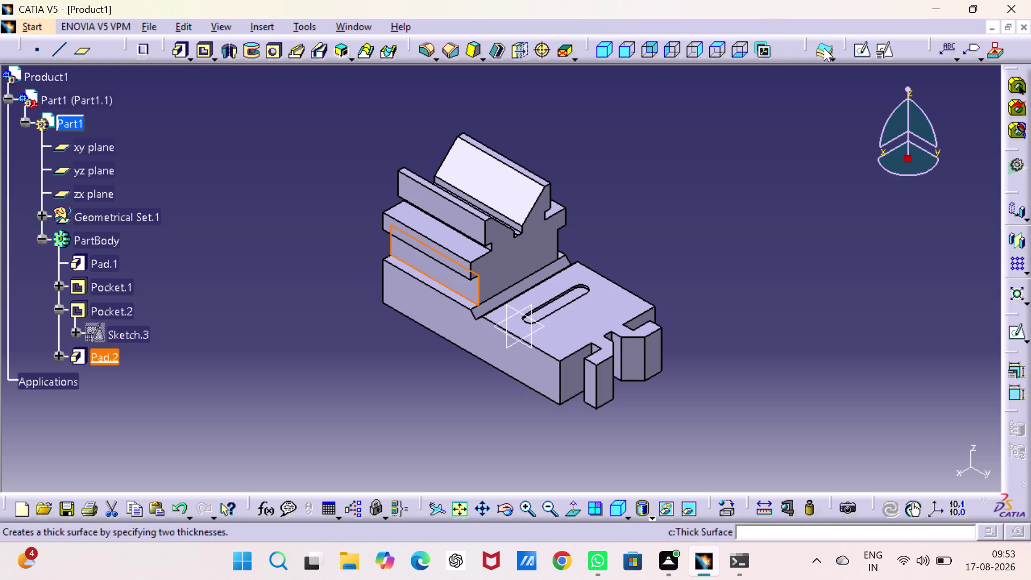
Start a sketch on the raised block's side face and draw a 10 mm circle.
click(859, 51)
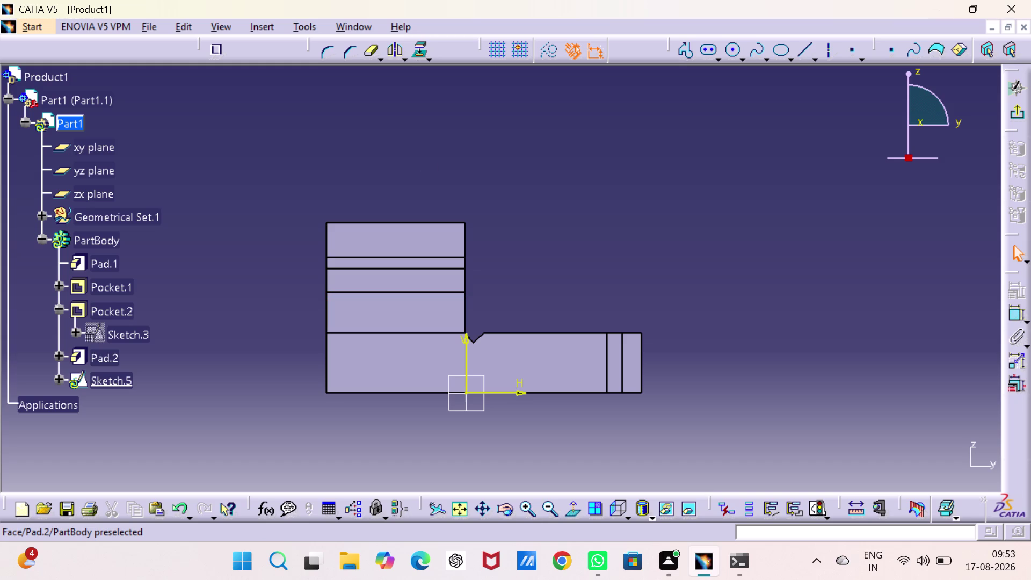
click(728, 51)
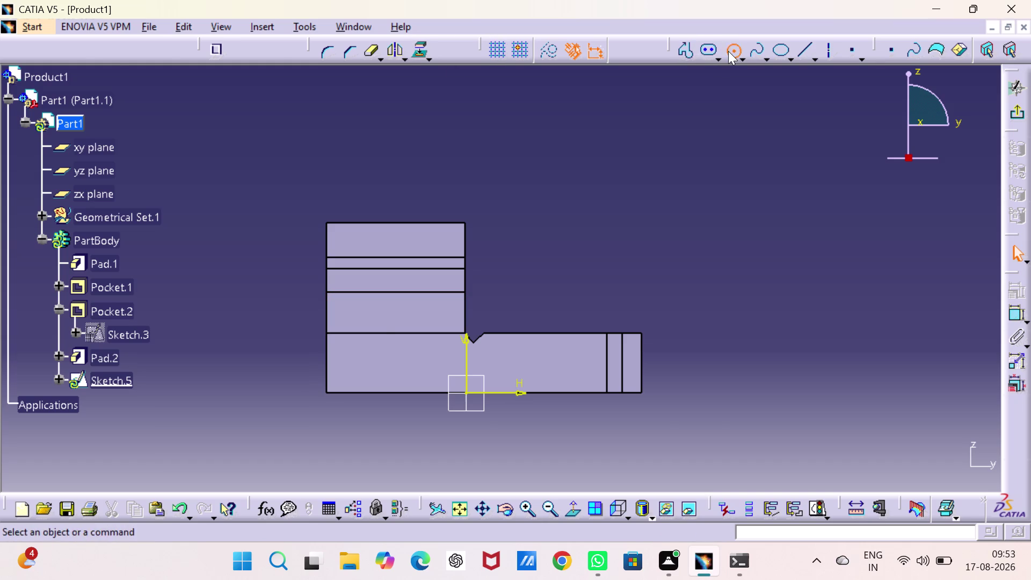
click(398, 310)
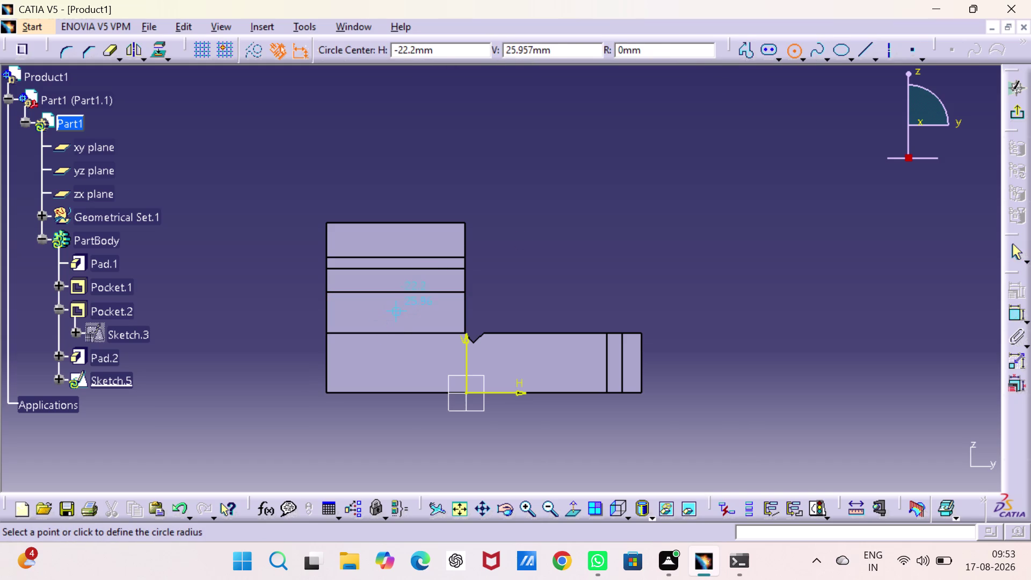
click(404, 328)
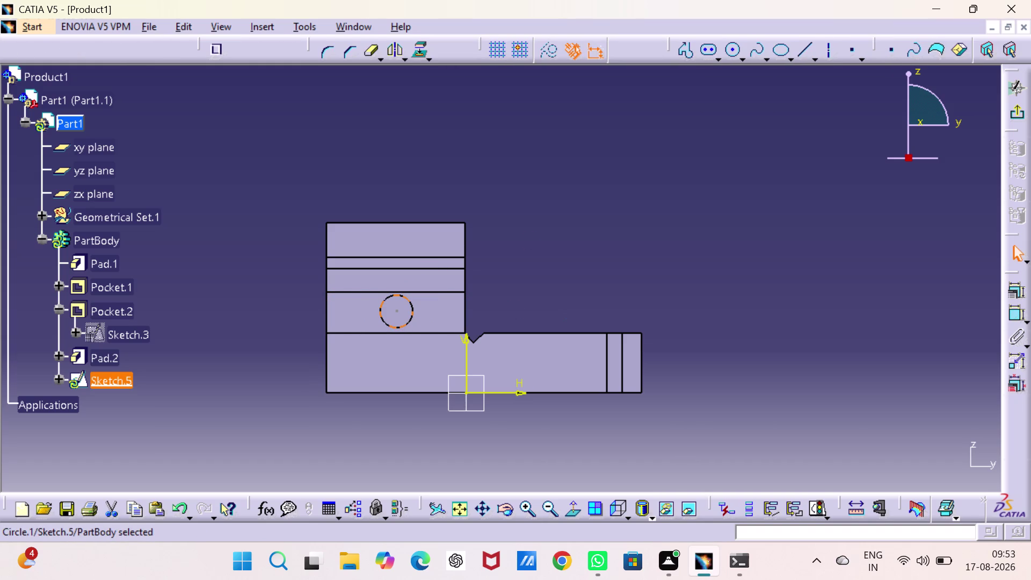
click(1020, 314)
triple_click(708, 260)
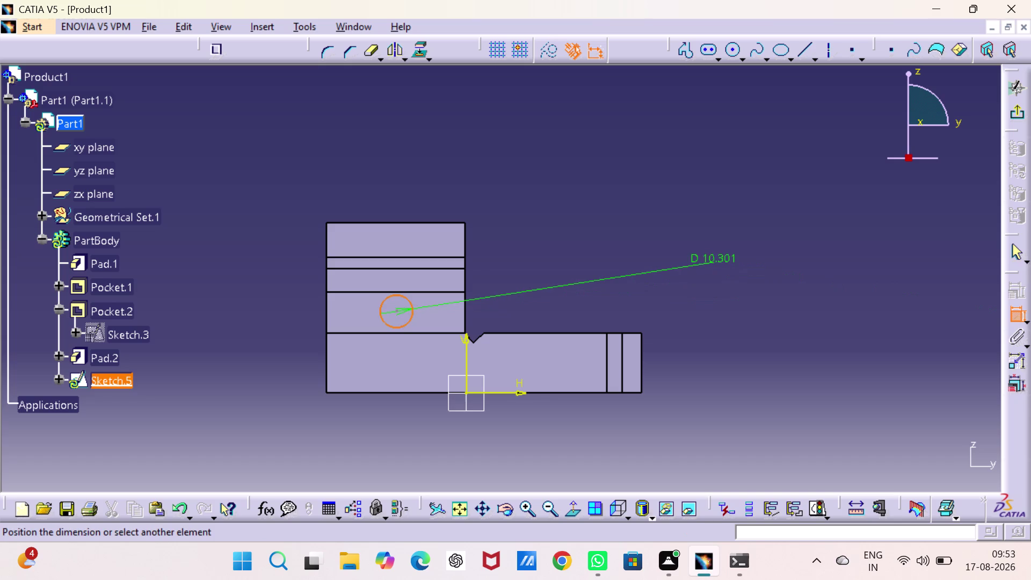
text(1)
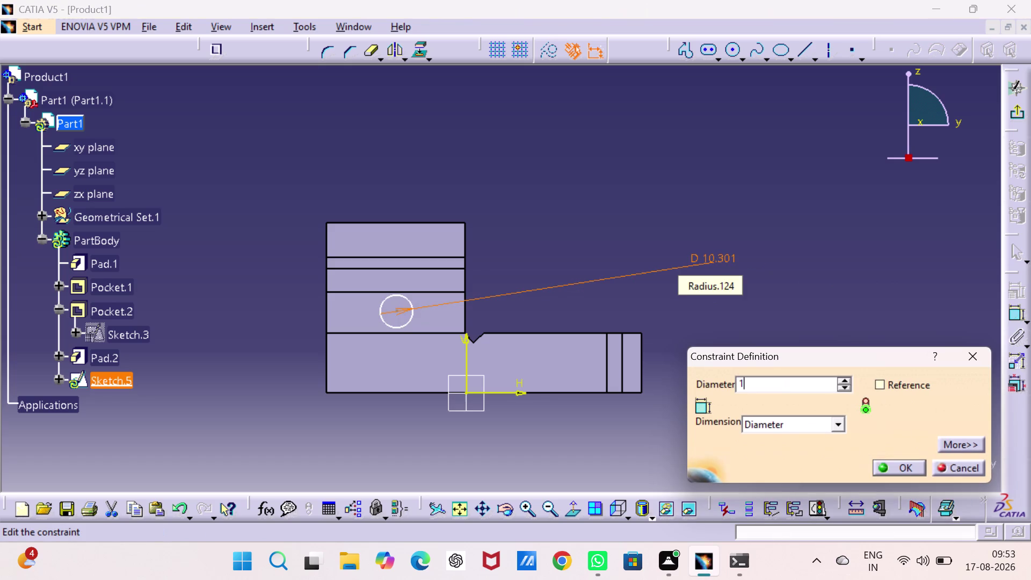
text(0)
key(Return)
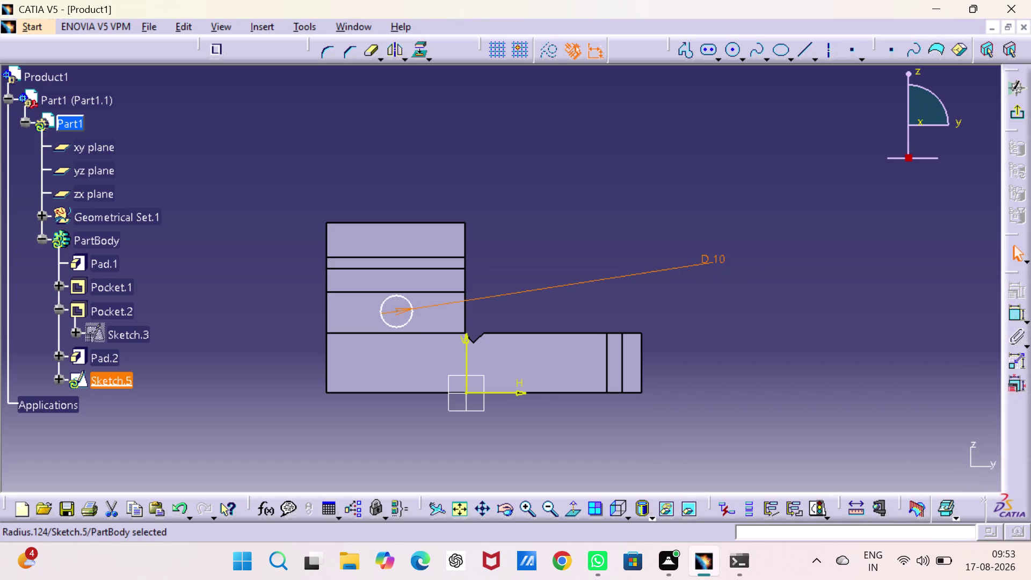
Dimension the circle centre 22 mm from the block's left edge.
click(1019, 312)
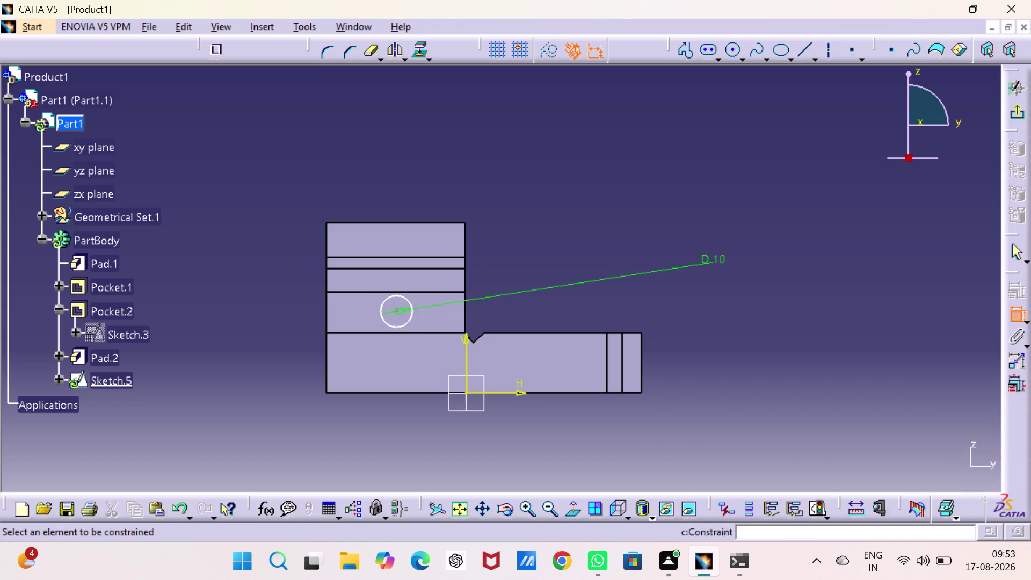
click(328, 312)
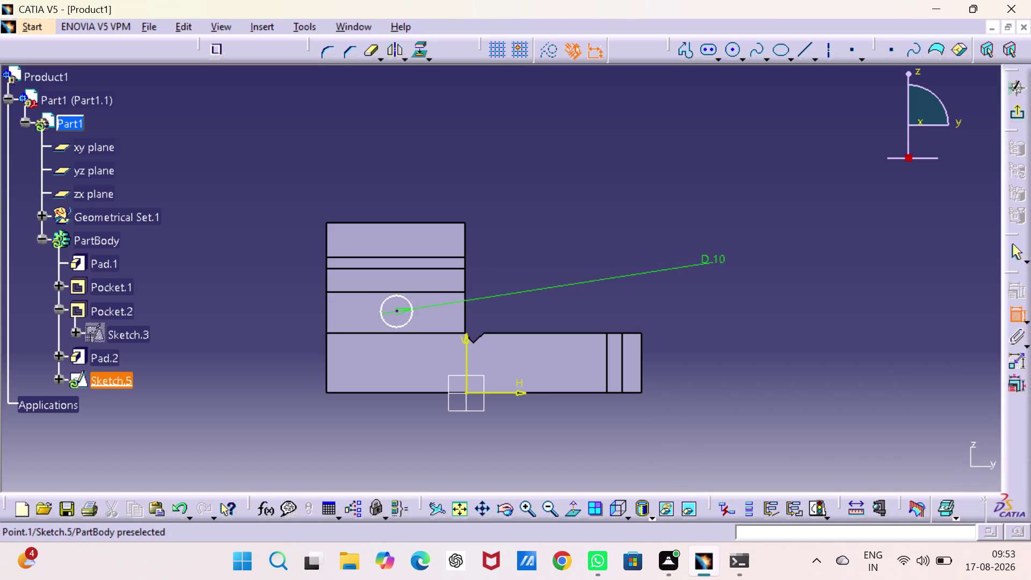
click(398, 310)
click(357, 419)
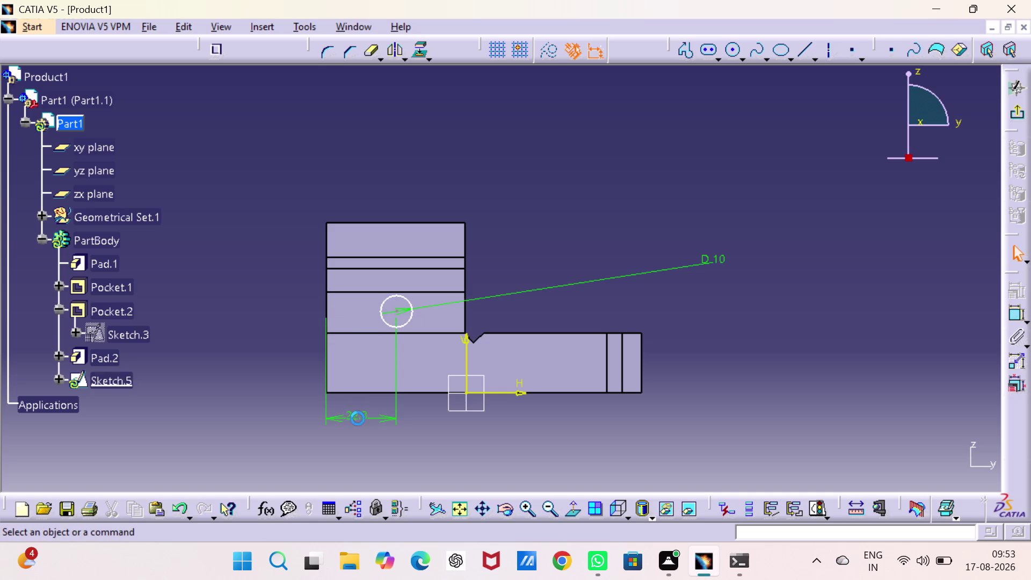
double_click(358, 413)
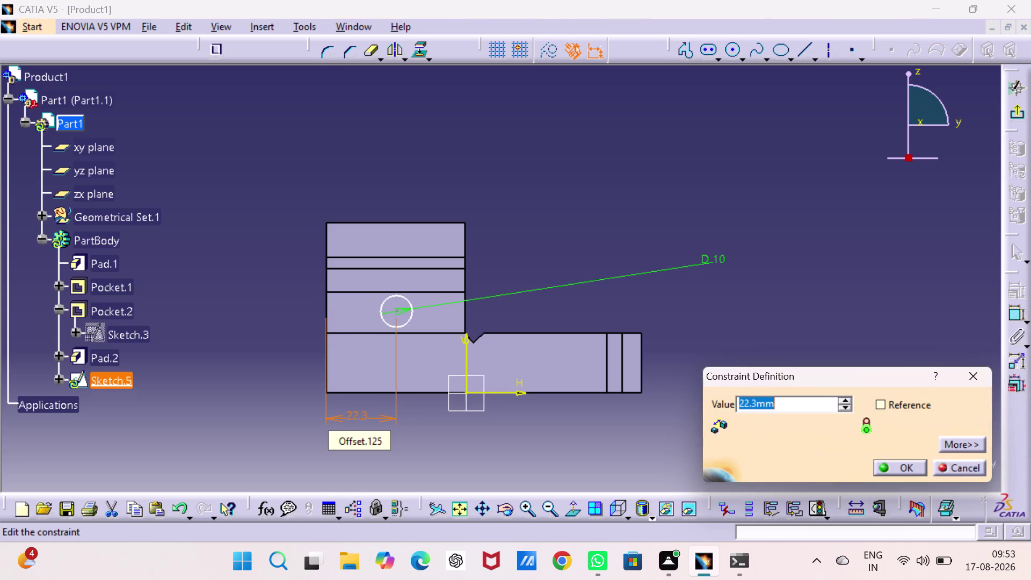
text(22)
key(Return)
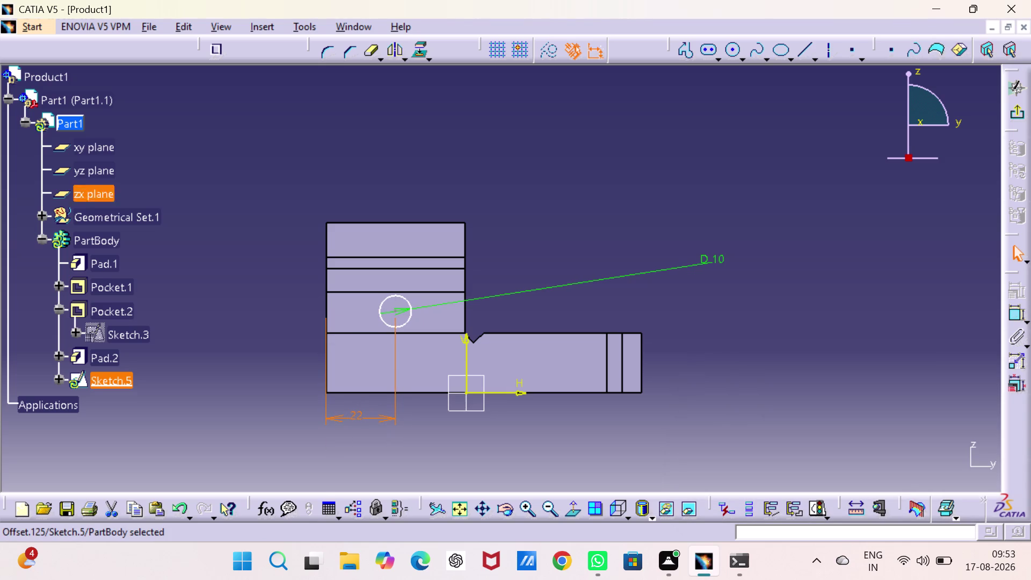
Place the circle centre 25.5 mm above the block's bottom edge and exit the sketch.
click(793, 301)
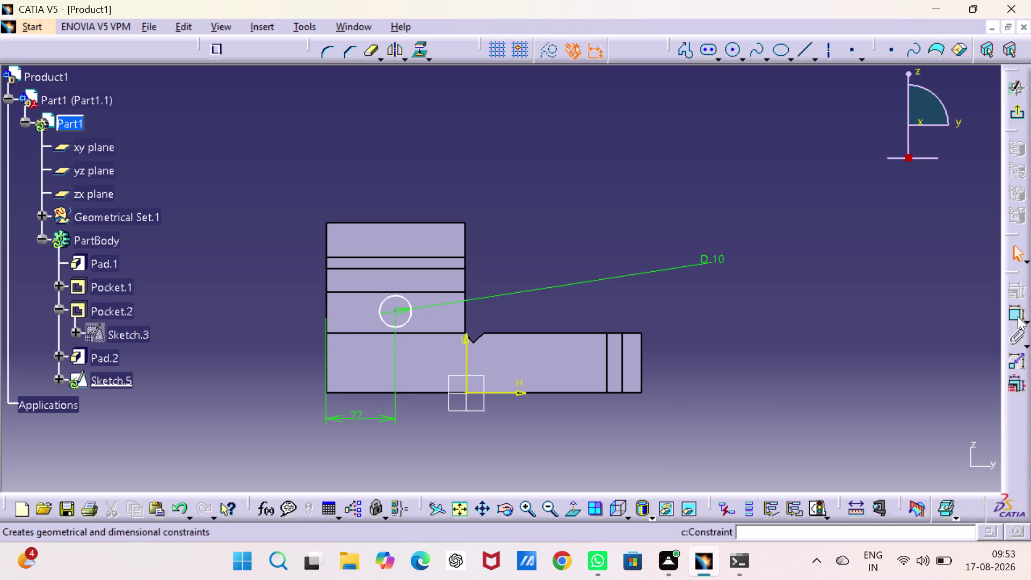
click(1016, 311)
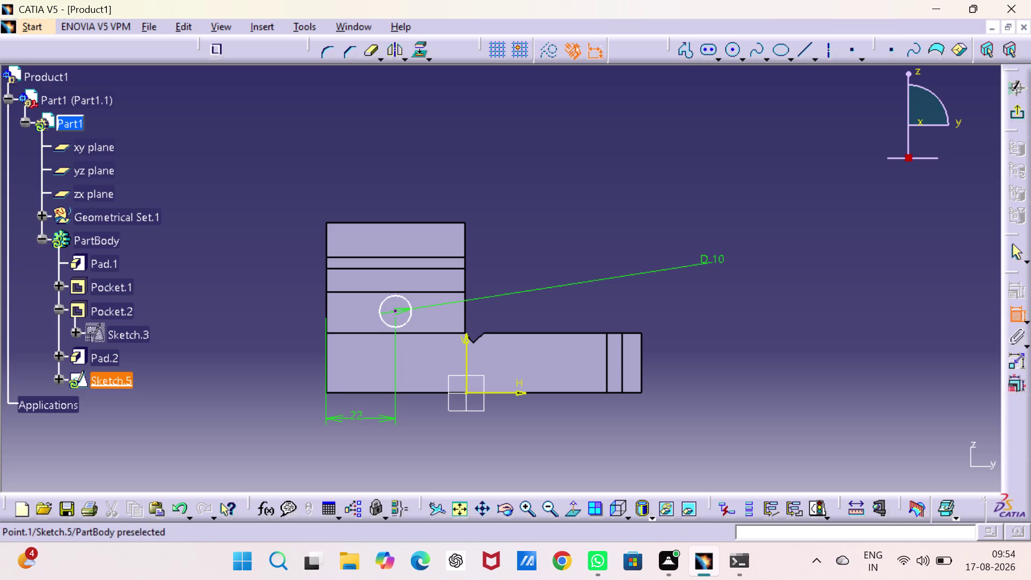
click(394, 309)
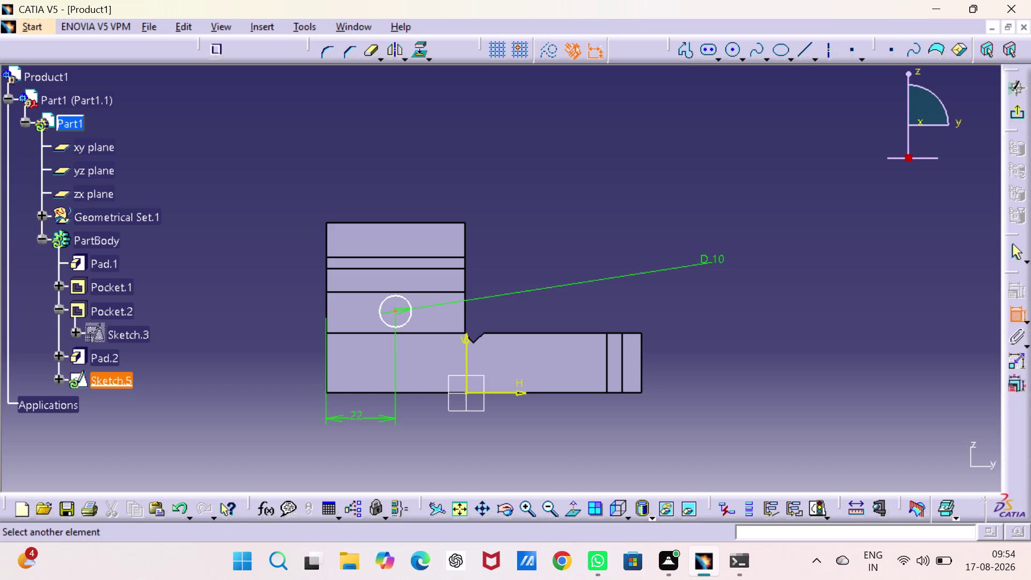
click(406, 394)
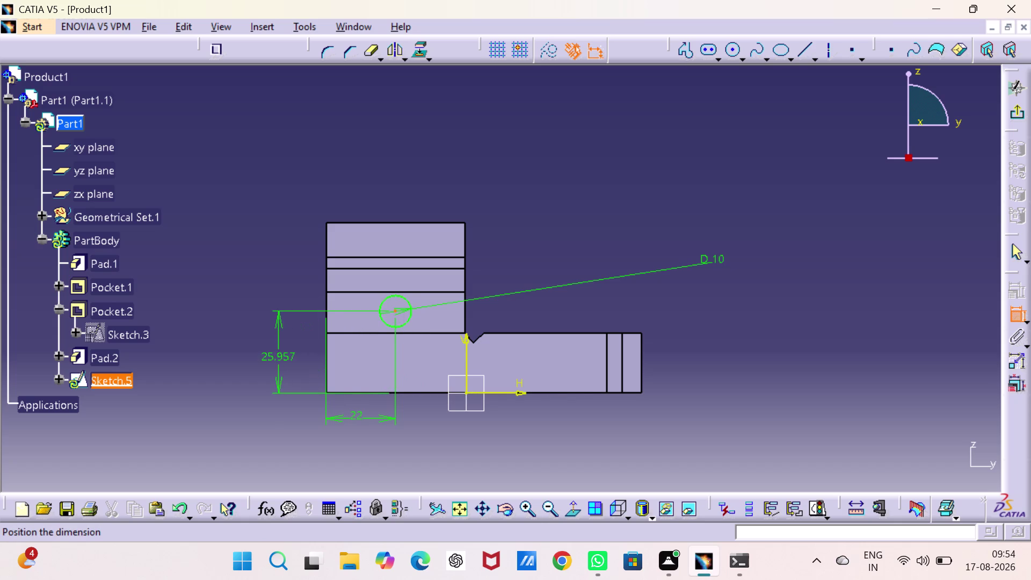
click(267, 354)
double_click(268, 352)
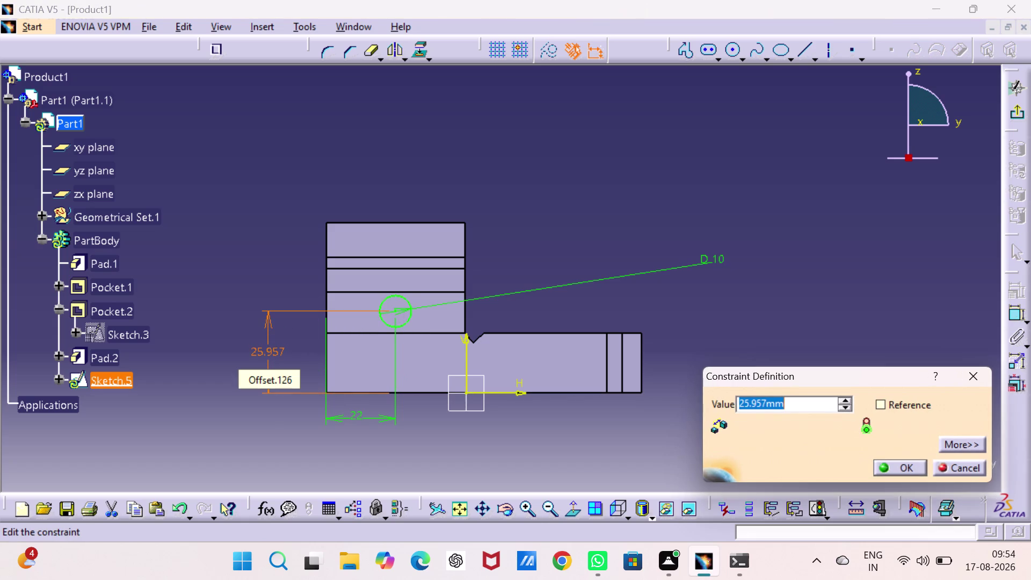
text(25)
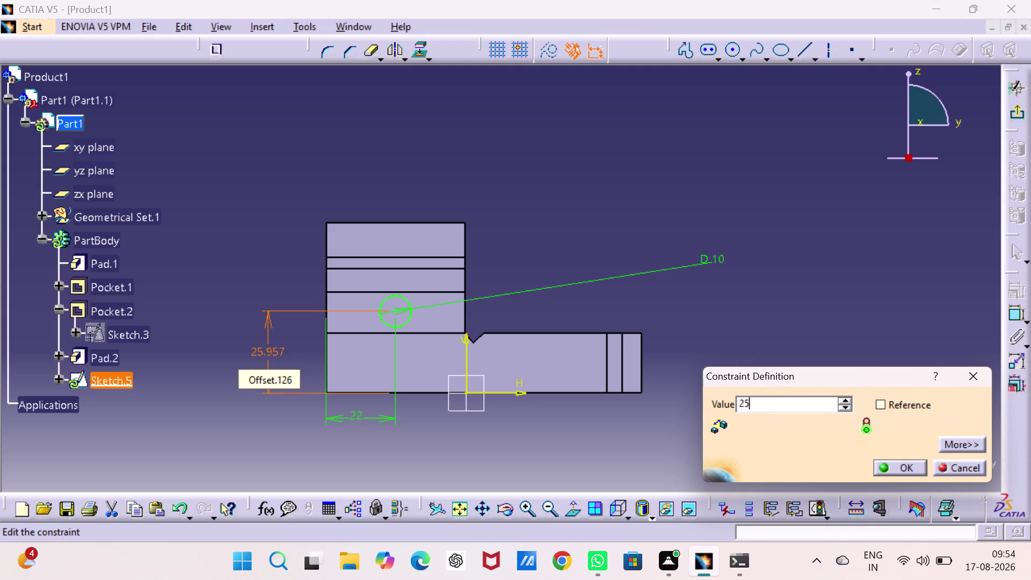
key(Return)
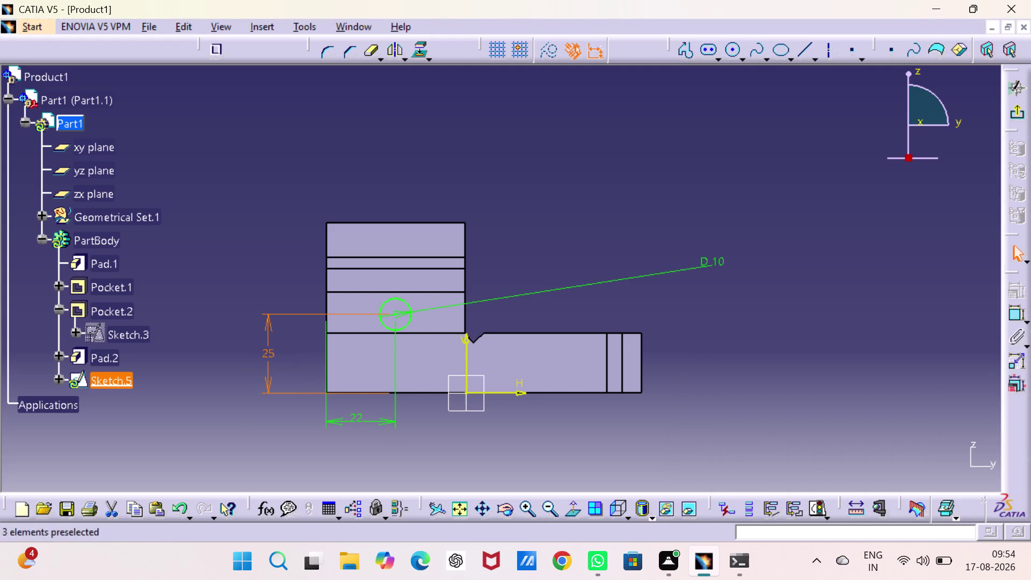
double_click(270, 355)
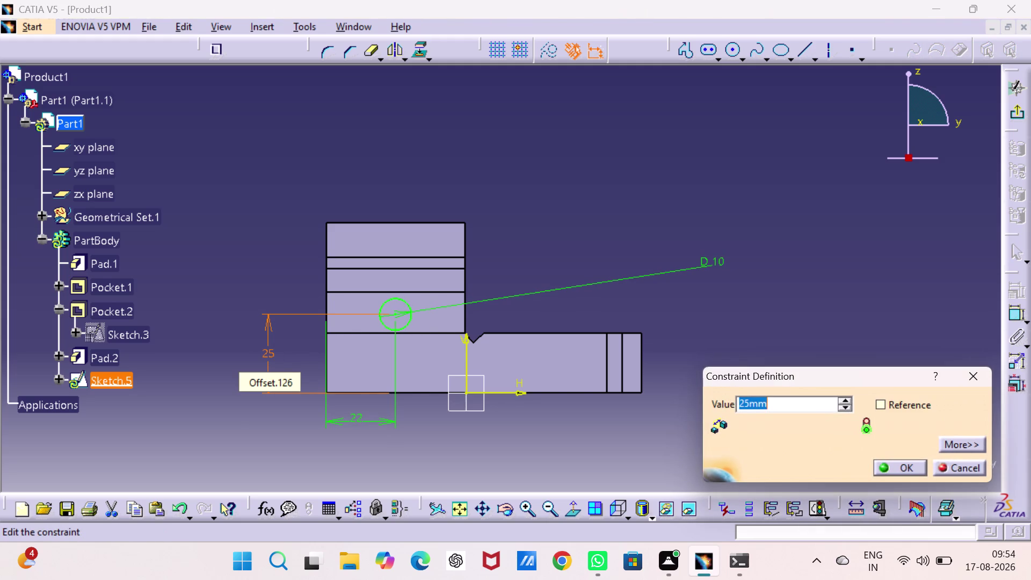
text(26)
key(Return)
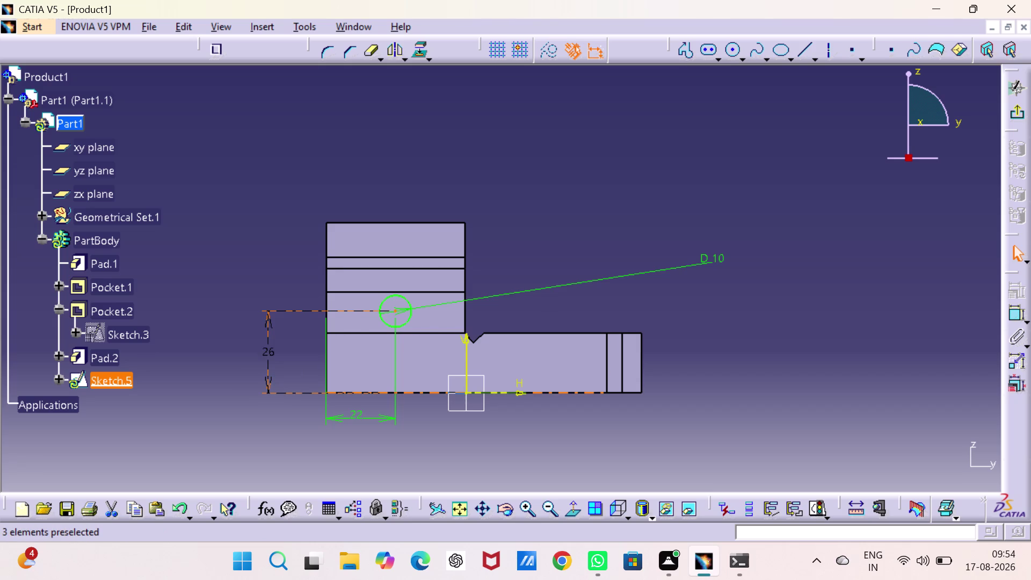
double_click(269, 353)
text(2)
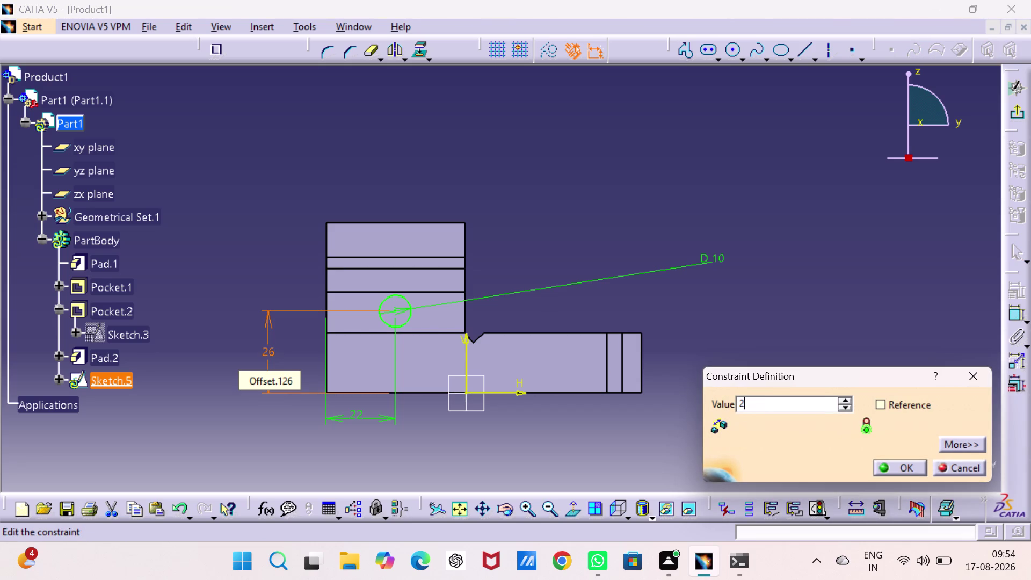
text(5.5)
key(Return)
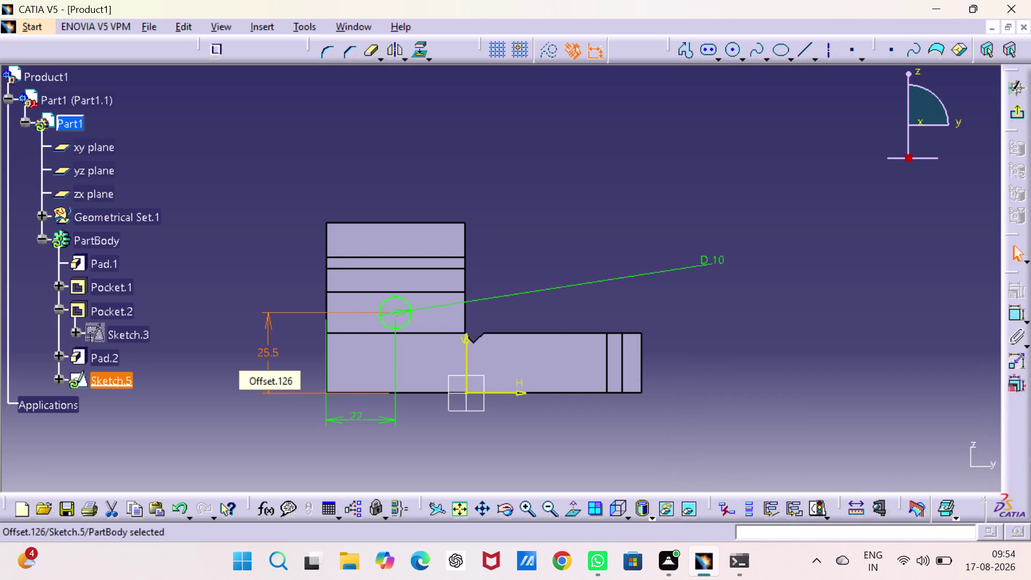
click(1018, 117)
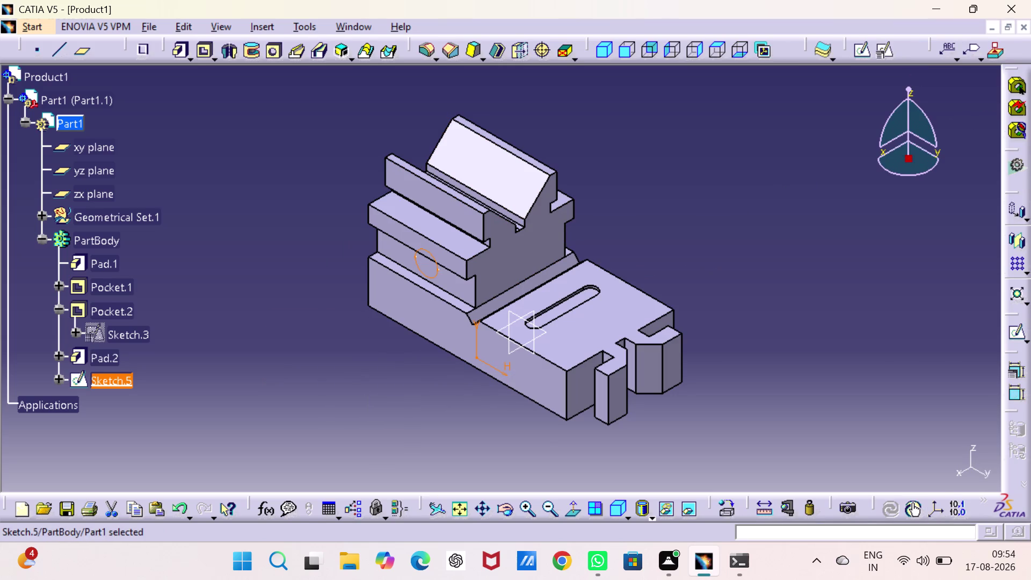
Pocket the circle sketch with the Up to last limit, cutting through the part.
click(206, 46)
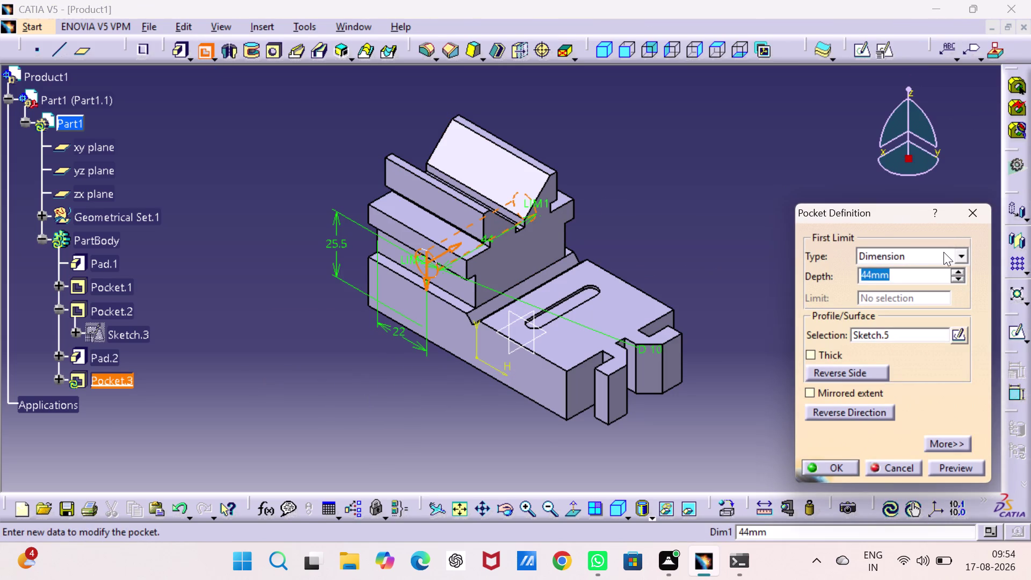
click(959, 254)
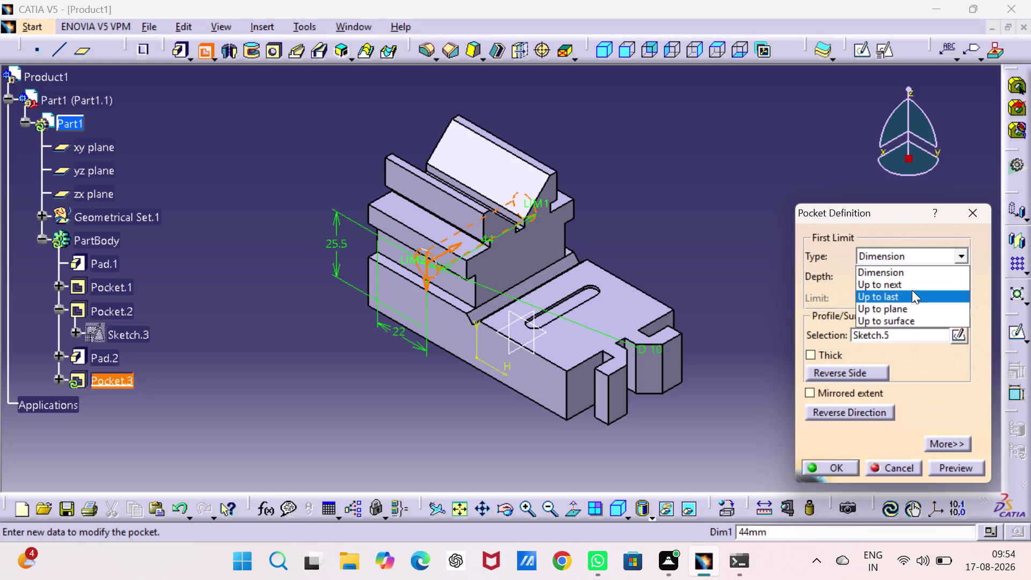
click(912, 292)
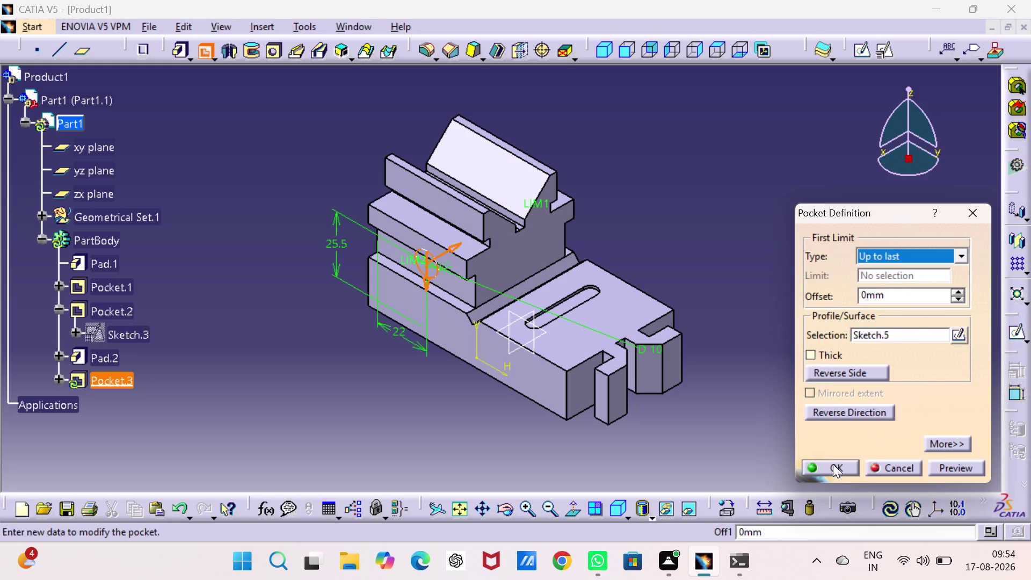
click(835, 464)
Orbit the part to inspect the hole and the V-block's top faces.
middle_drag(789, 369, 646, 360)
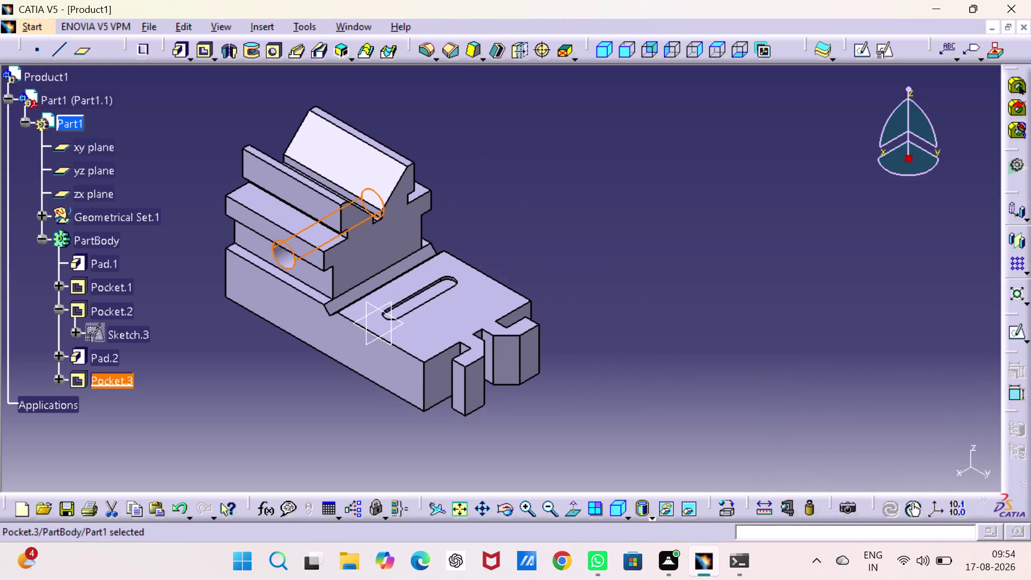
middle_drag(646, 360, 487, 318)
right_drag(646, 359, 487, 318)
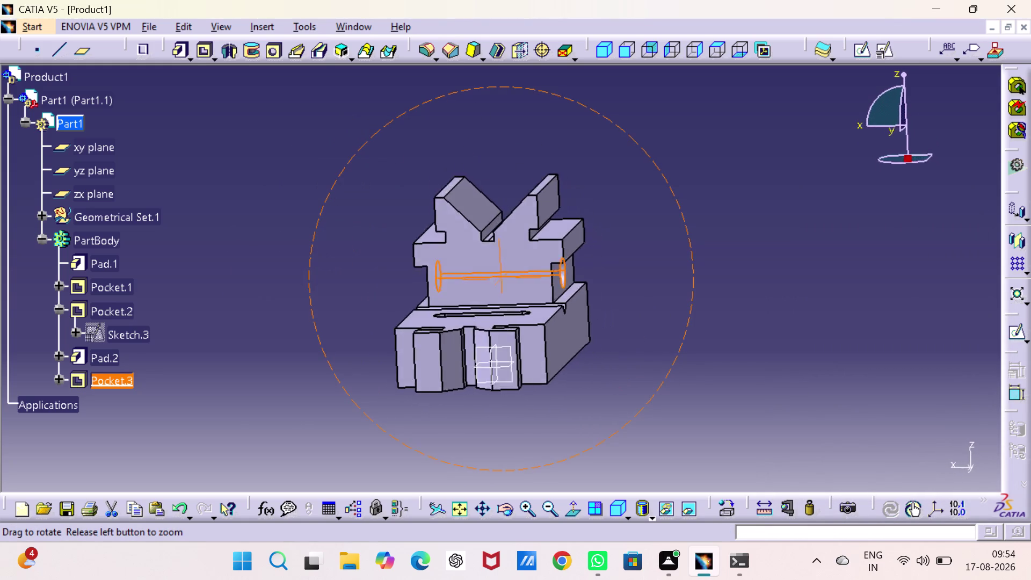
right_drag(487, 318, 601, 307)
middle_drag(487, 318, 600, 307)
middle_drag(495, 209, 494, 223)
middle_drag(494, 223, 492, 351)
right_drag(494, 224, 492, 350)
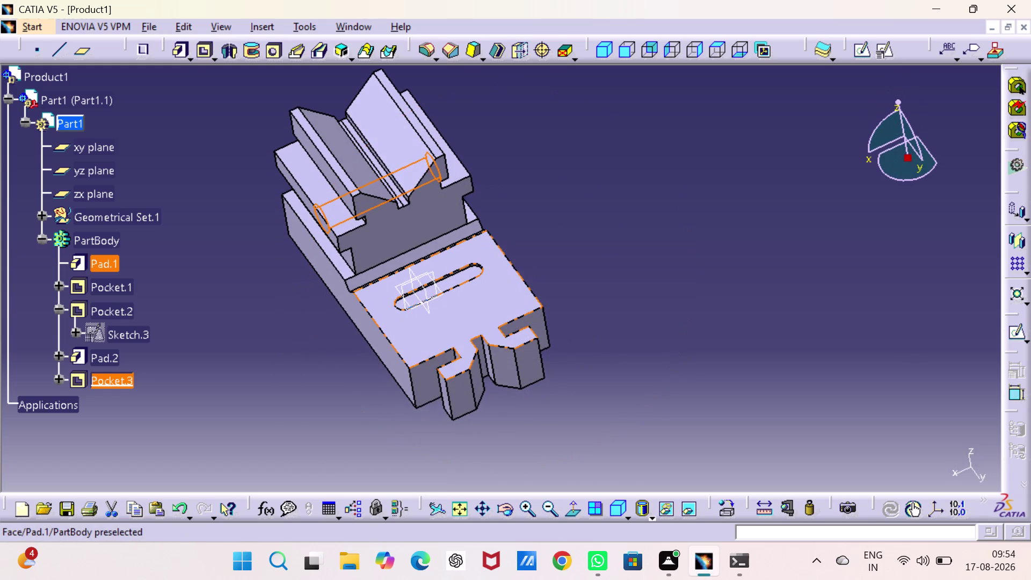
middle_drag(496, 274, 514, 404)
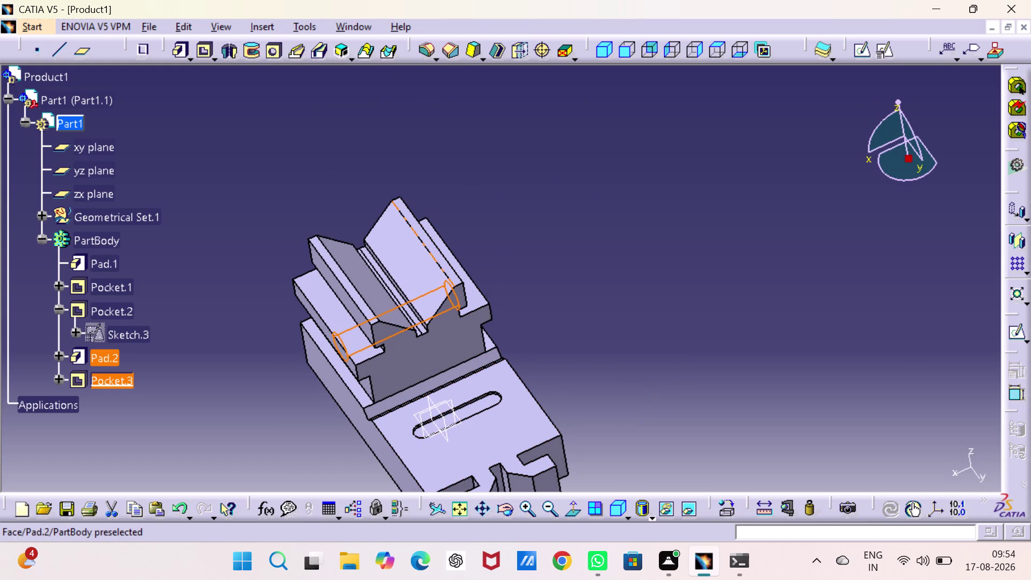
click(444, 268)
click(551, 228)
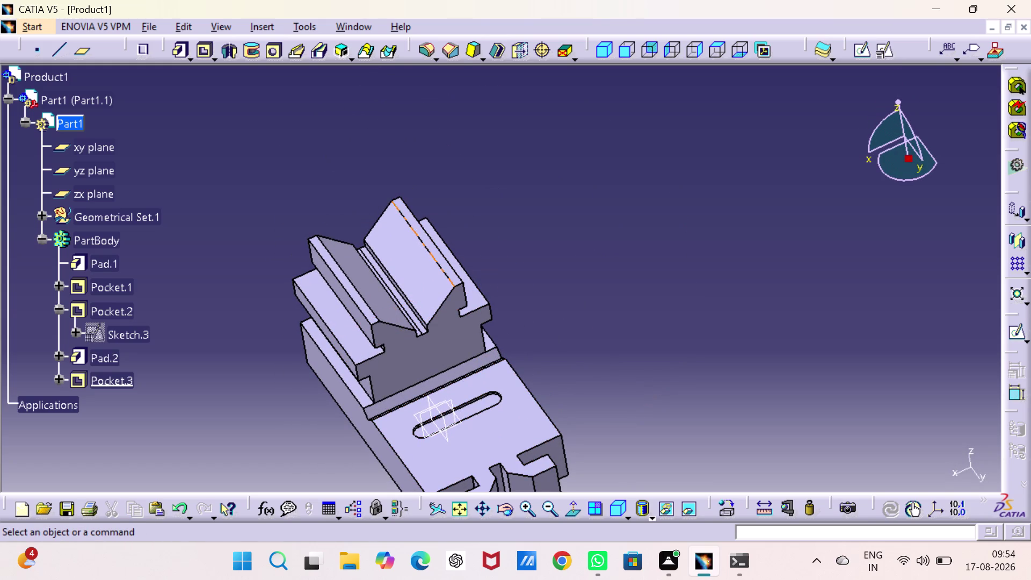
click(445, 264)
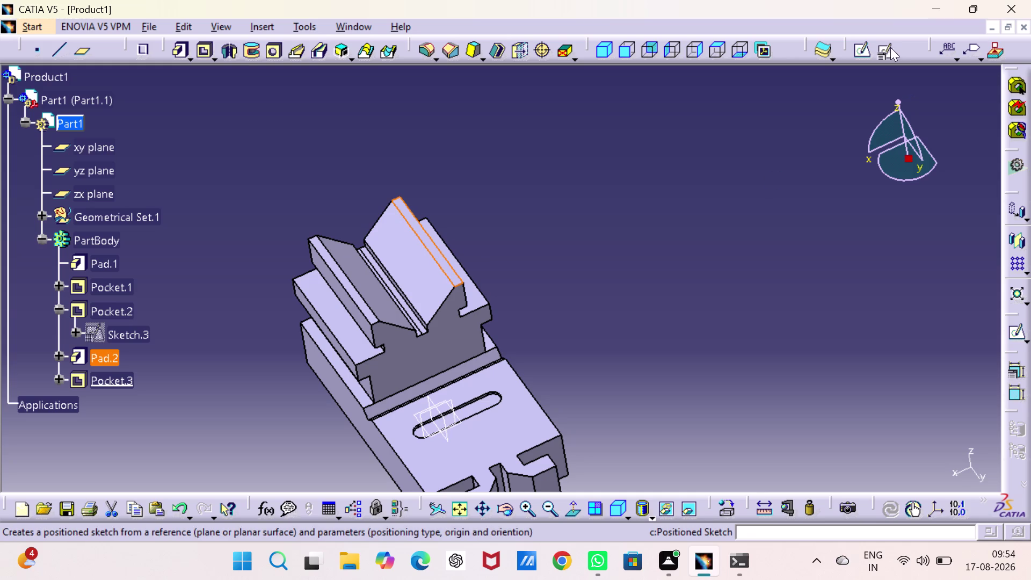
Create a positioned sketch on Pad.2's face with Reverse V enabled.
click(889, 47)
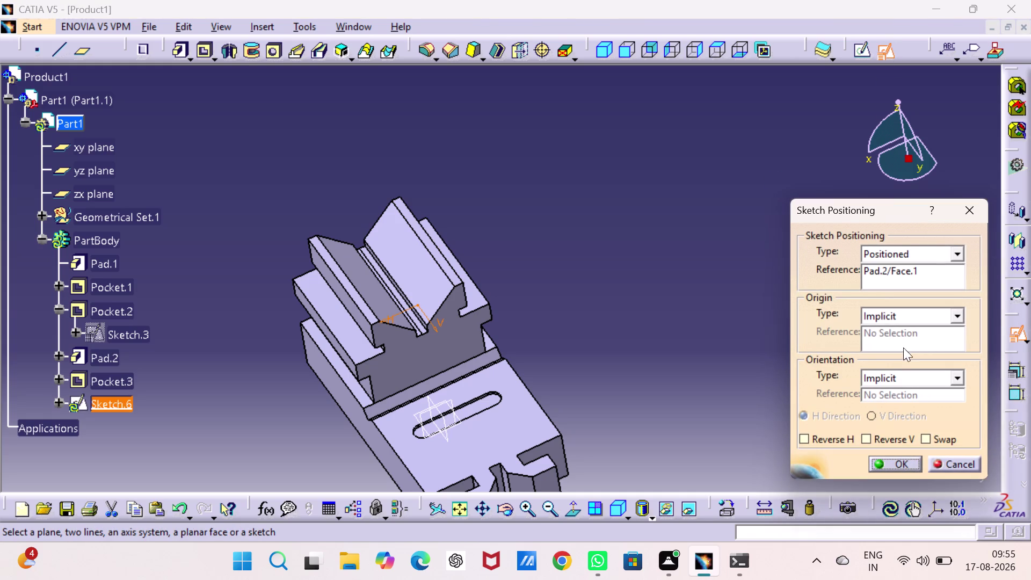
click(928, 437)
click(866, 436)
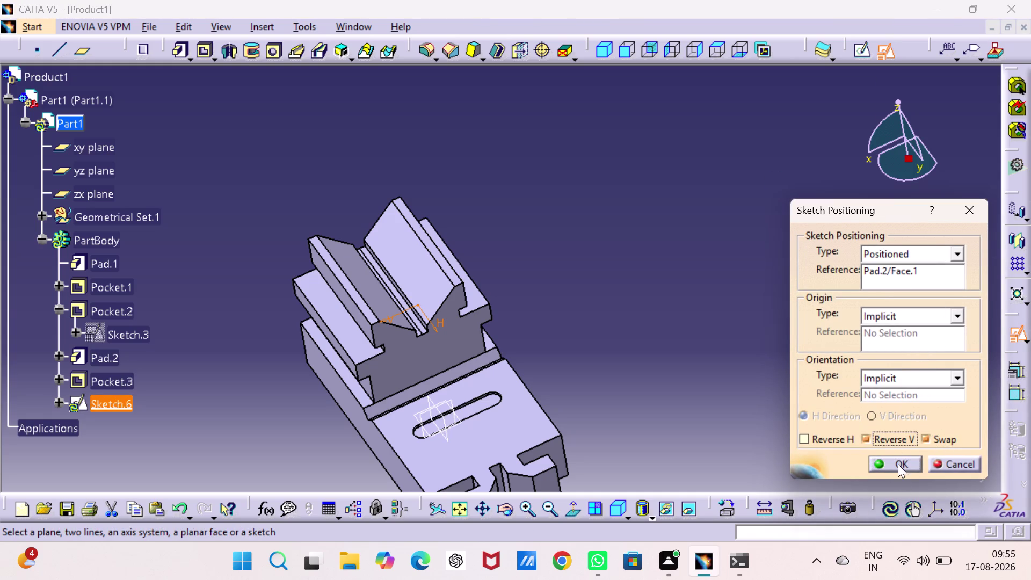
click(898, 462)
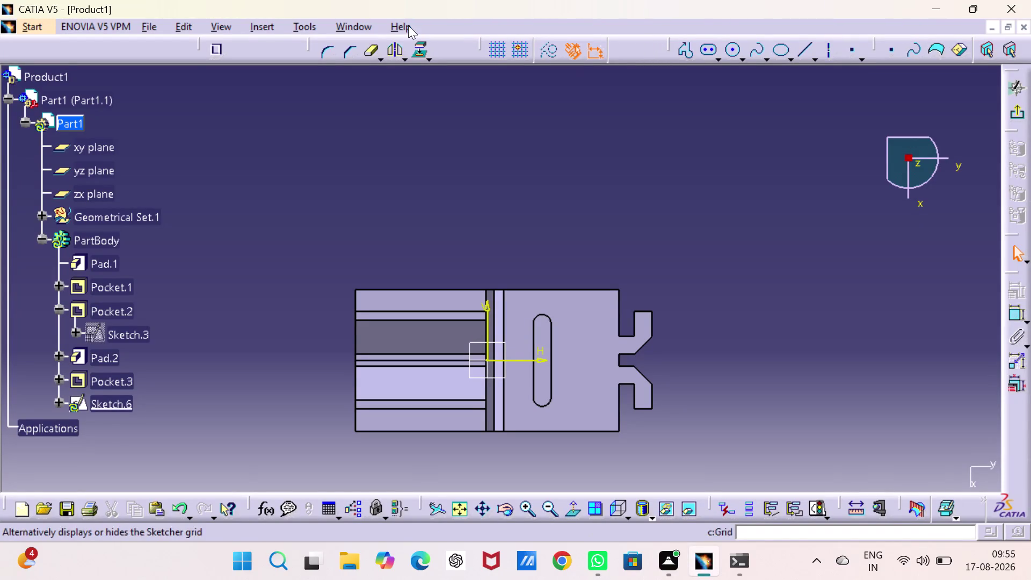
click(735, 51)
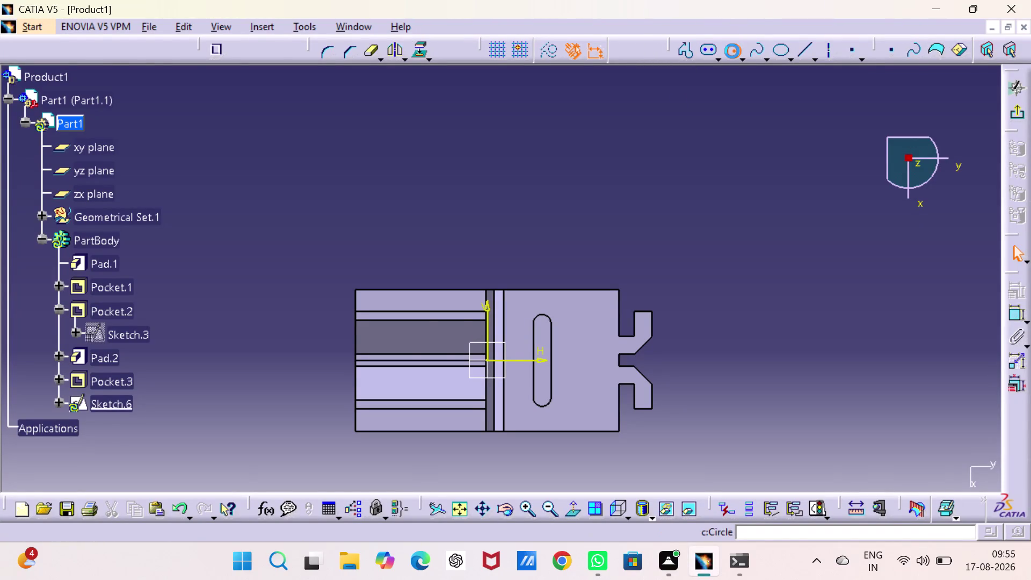
Draw a circle left of the origin and set its diameter to 8 mm.
click(425, 360)
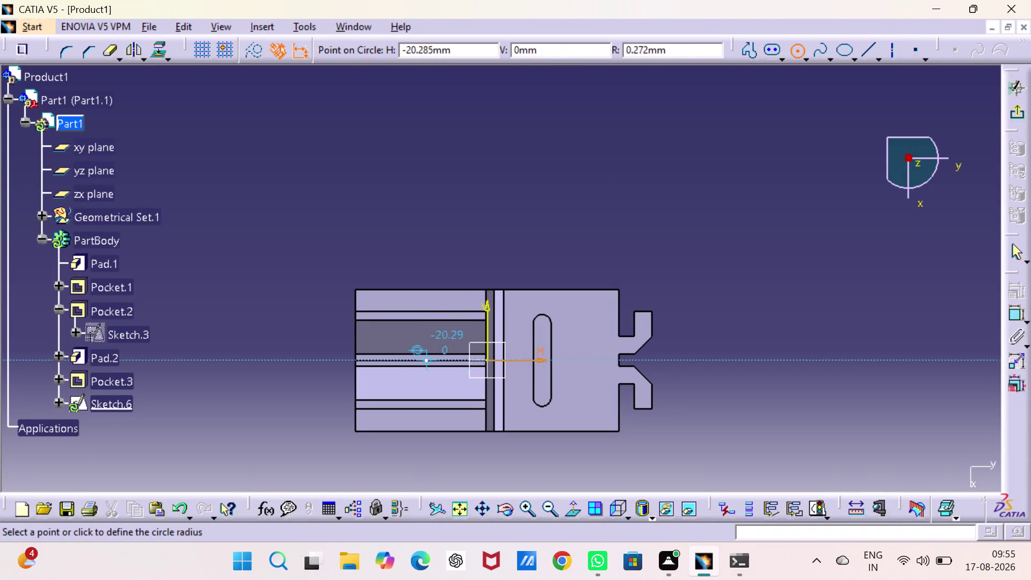
click(435, 376)
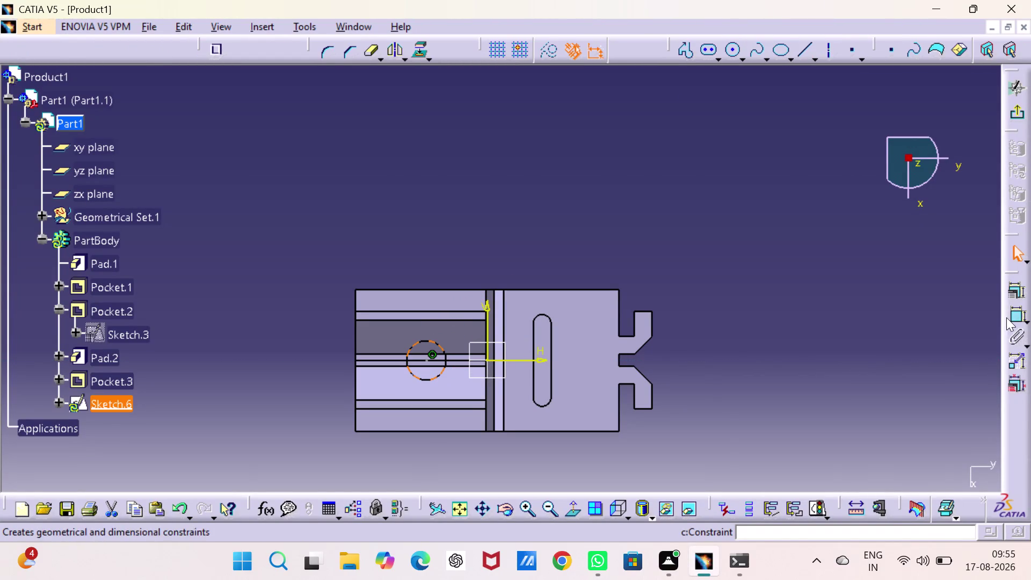
click(1012, 308)
click(583, 180)
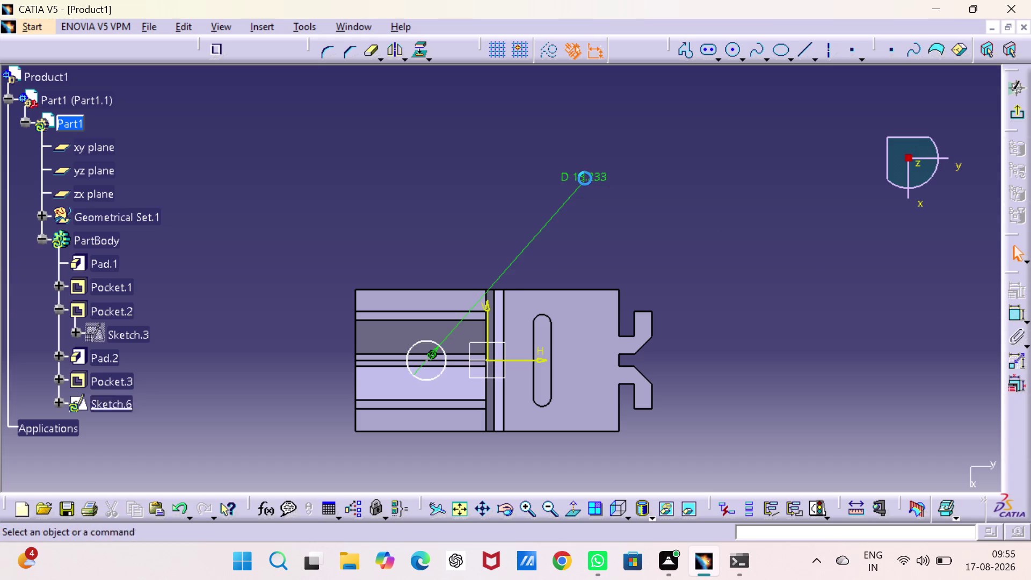
double_click(589, 173)
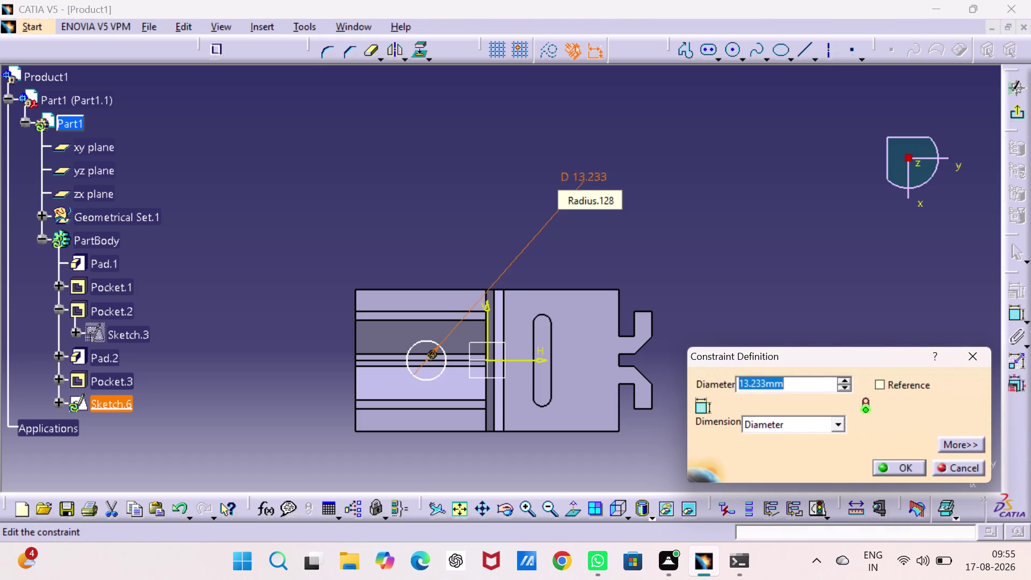
key(8)
key(Return)
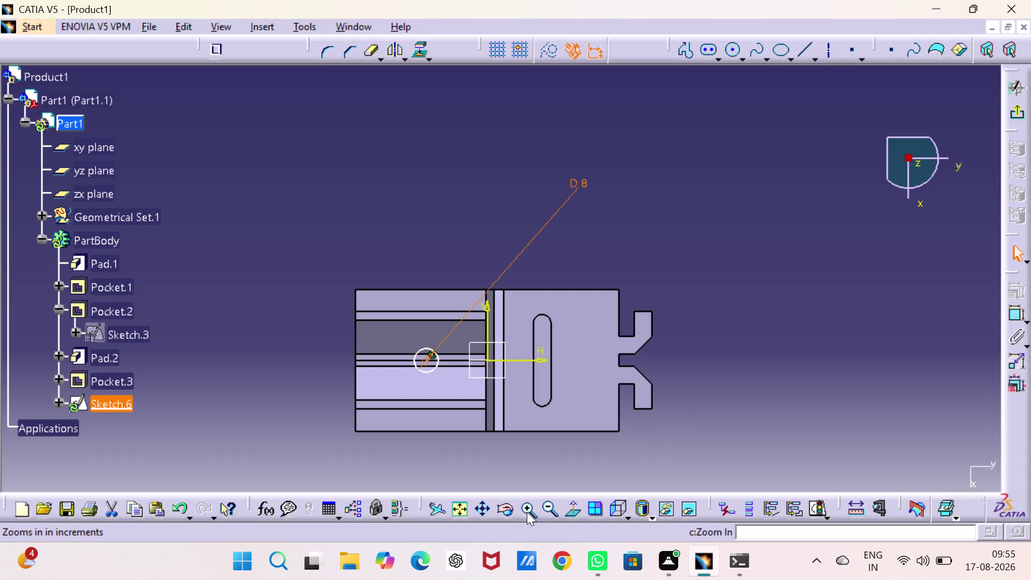
Dimension the circle centre 22 mm from the block's left edge and exit the sketch.
scroll(up, 3)
scroll(up, 3)
scroll(up, 3)
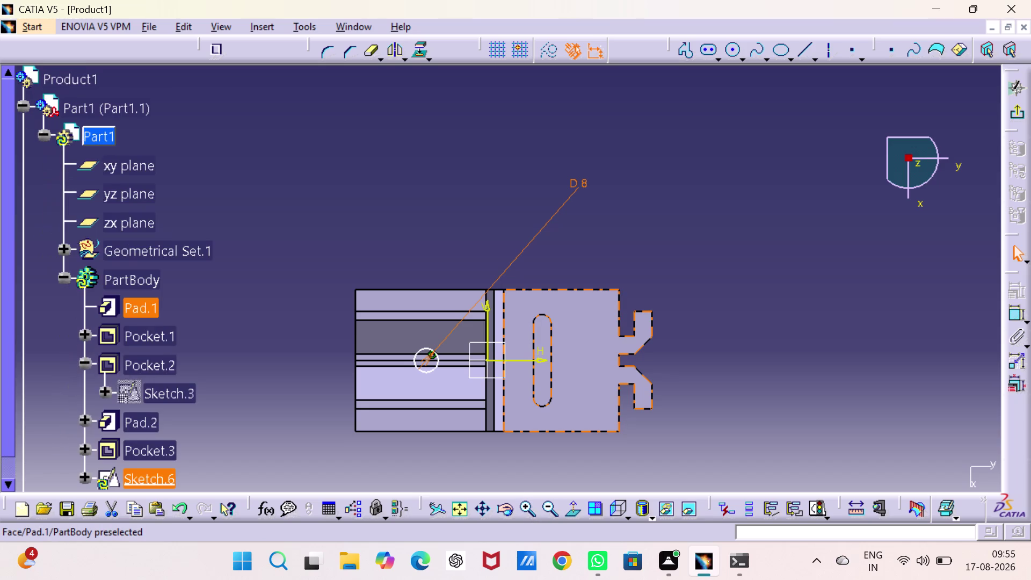
scroll(down, 3)
middle_drag(510, 409, 511, 366)
middle_drag(511, 366, 532, 287)
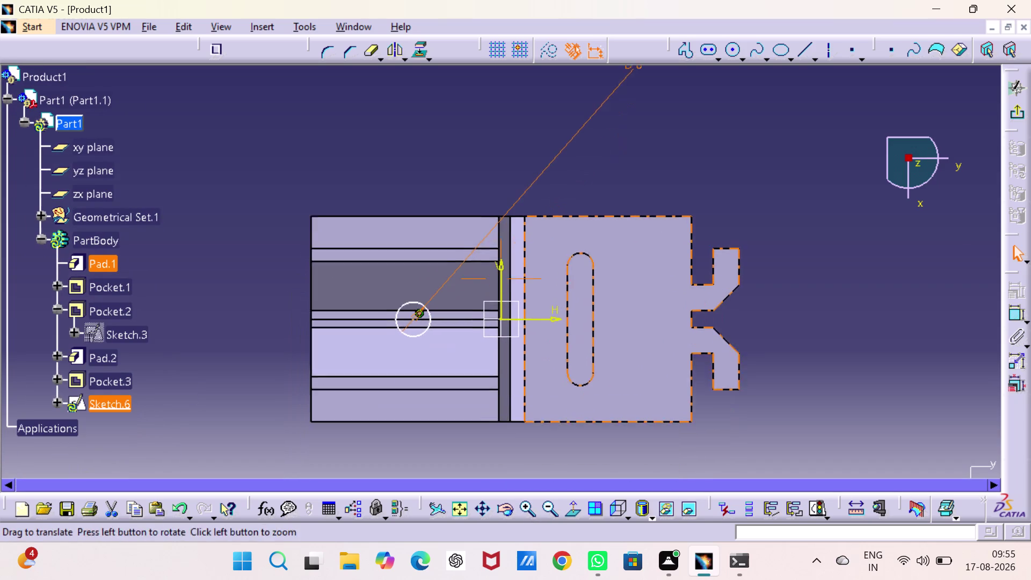
middle_drag(531, 287, 547, 201)
middle_drag(482, 215, 486, 149)
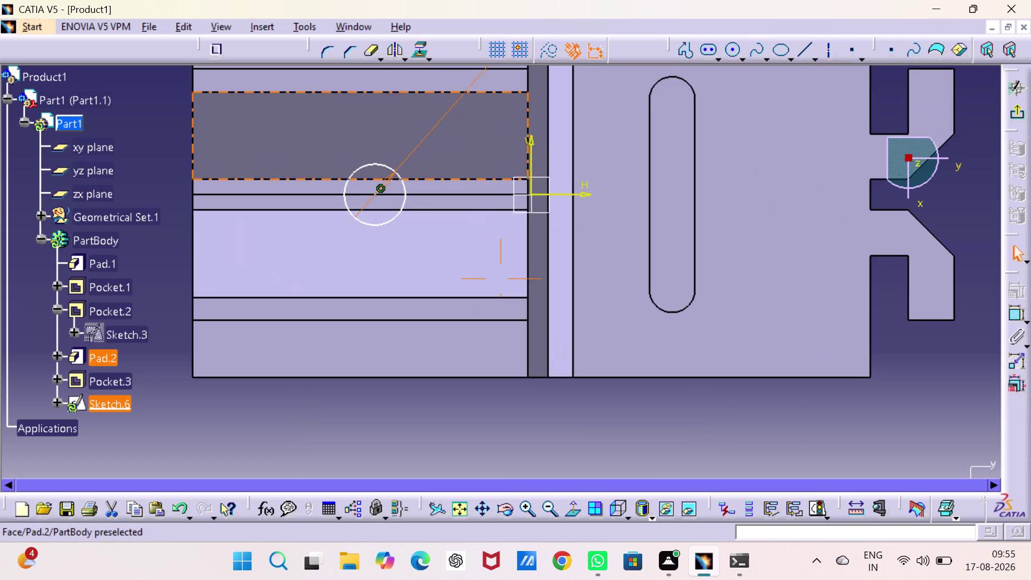
middle_drag(486, 149, 487, 190)
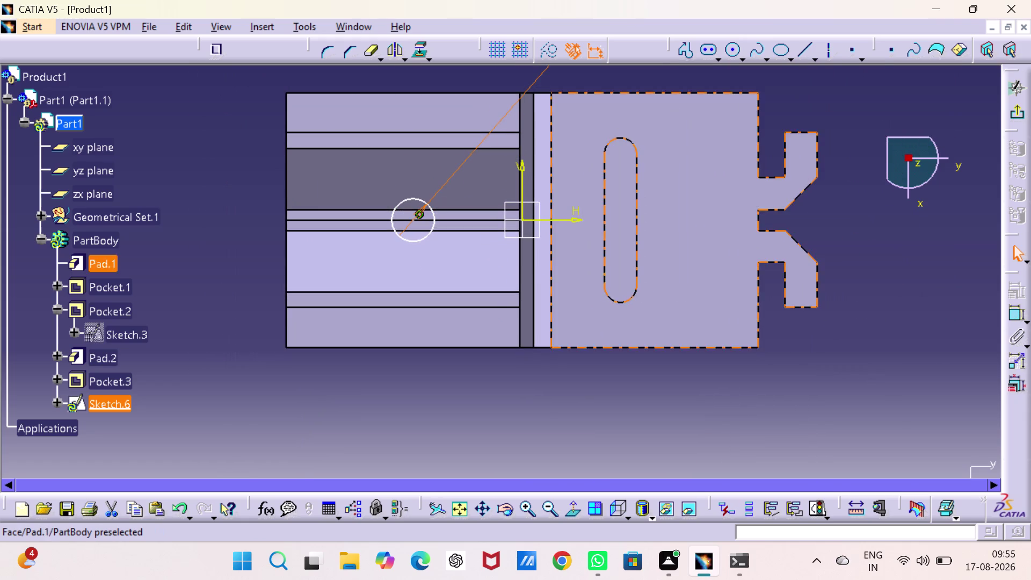
click(1012, 312)
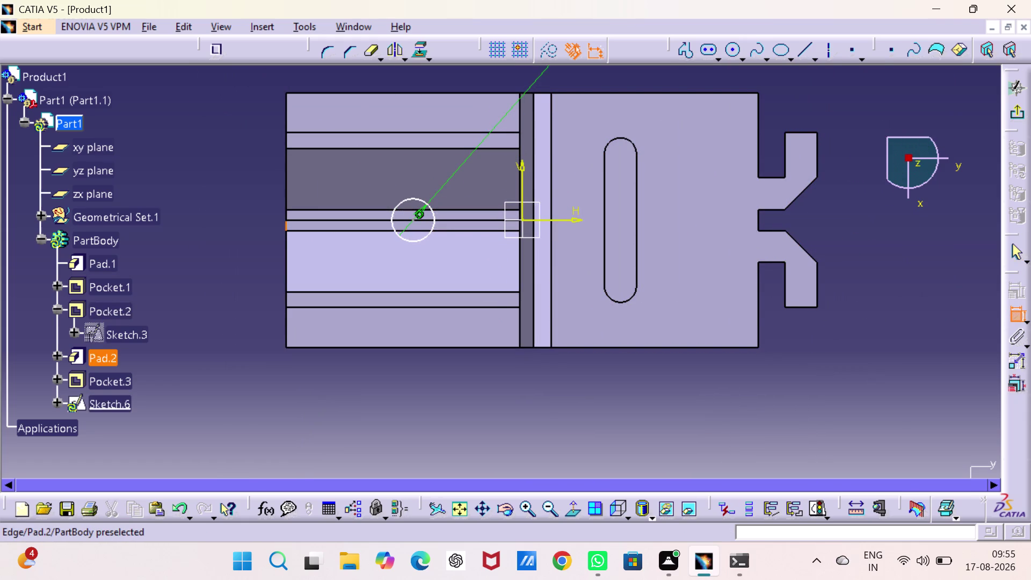
click(286, 225)
click(412, 220)
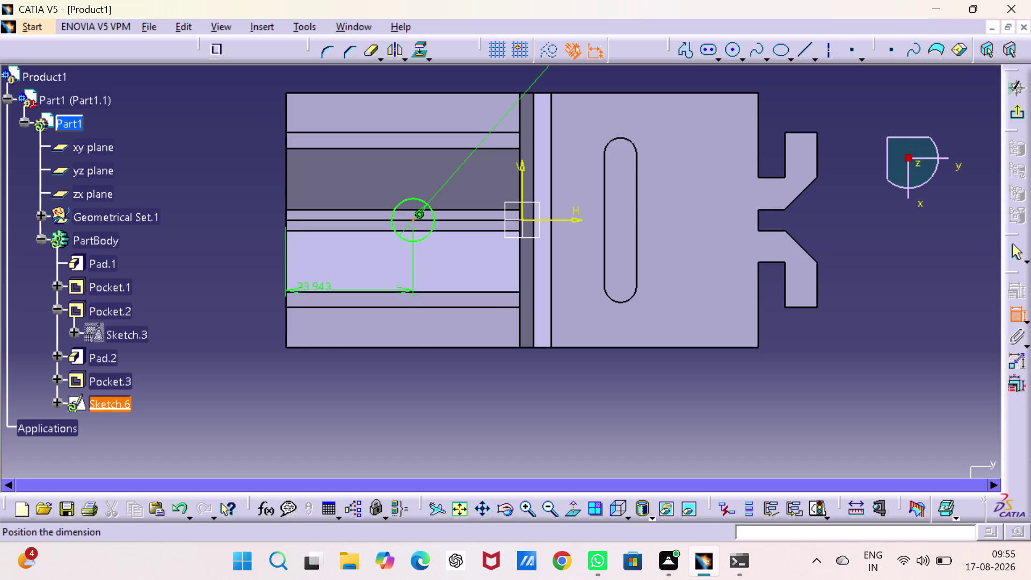
click(337, 370)
double_click(336, 366)
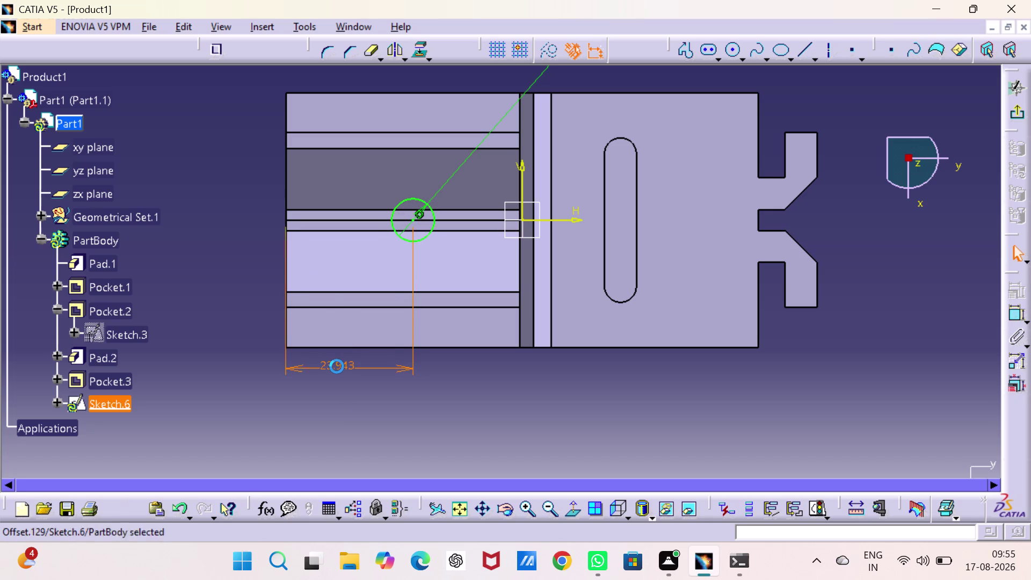
text(22)
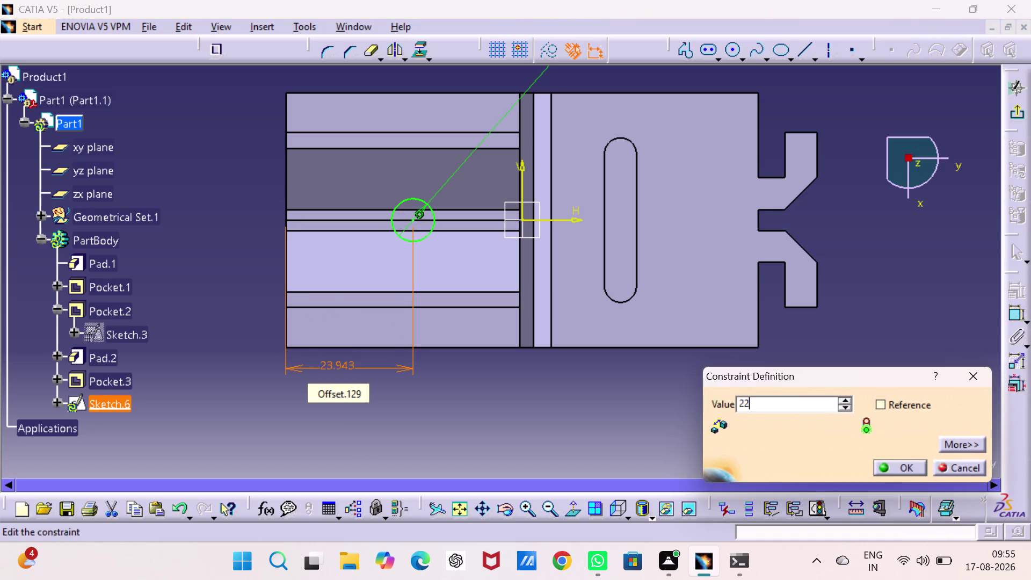
key(Return)
click(648, 426)
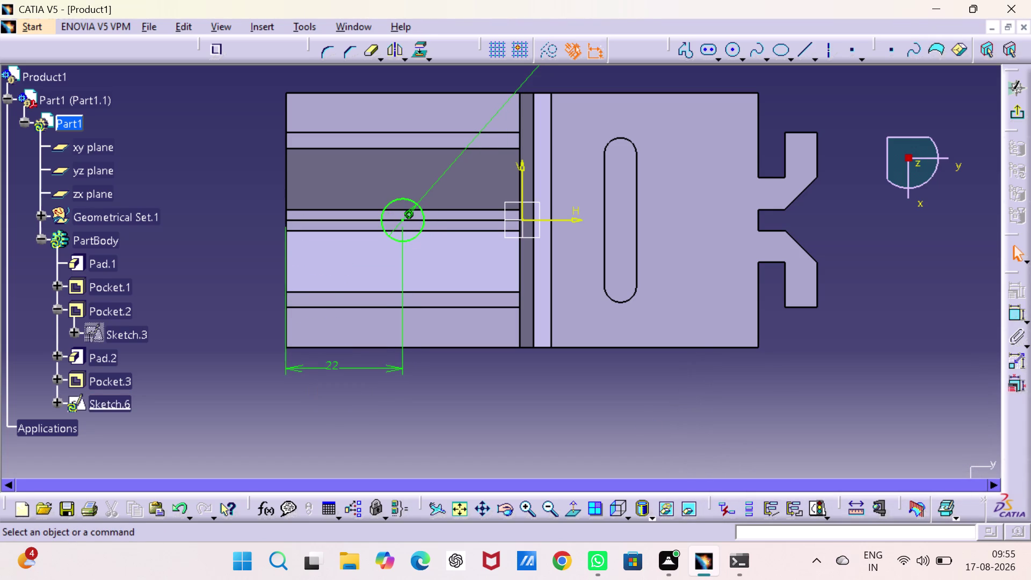
click(1019, 110)
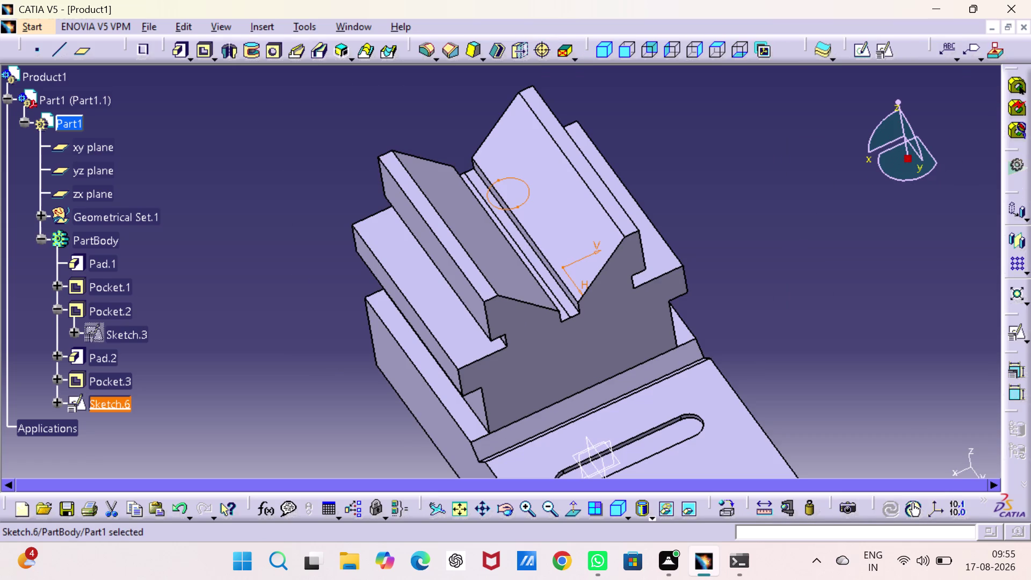
Pocket Sketch.6's circle with the Up to next limit, creating Pocket.4.
click(202, 49)
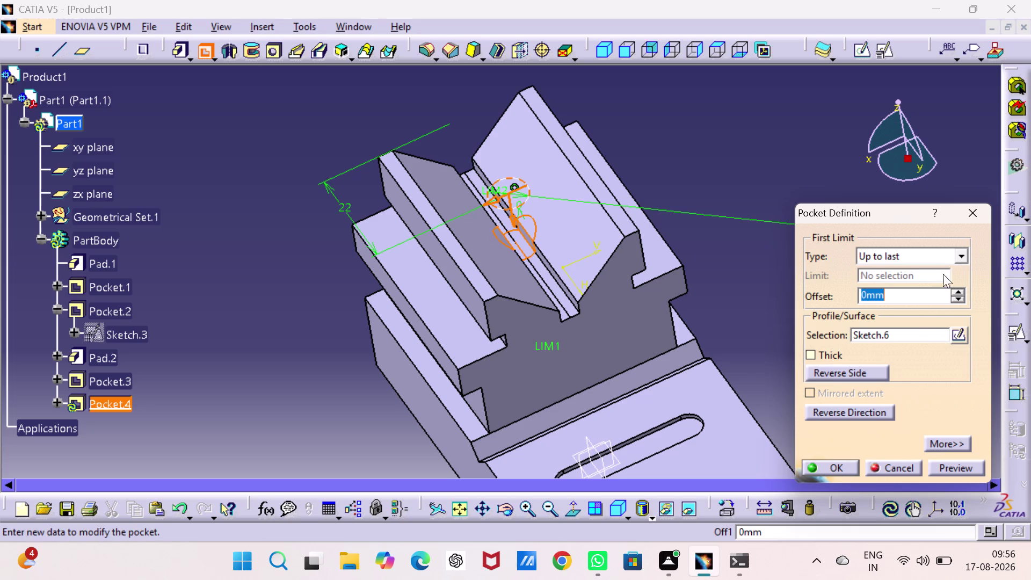
click(963, 253)
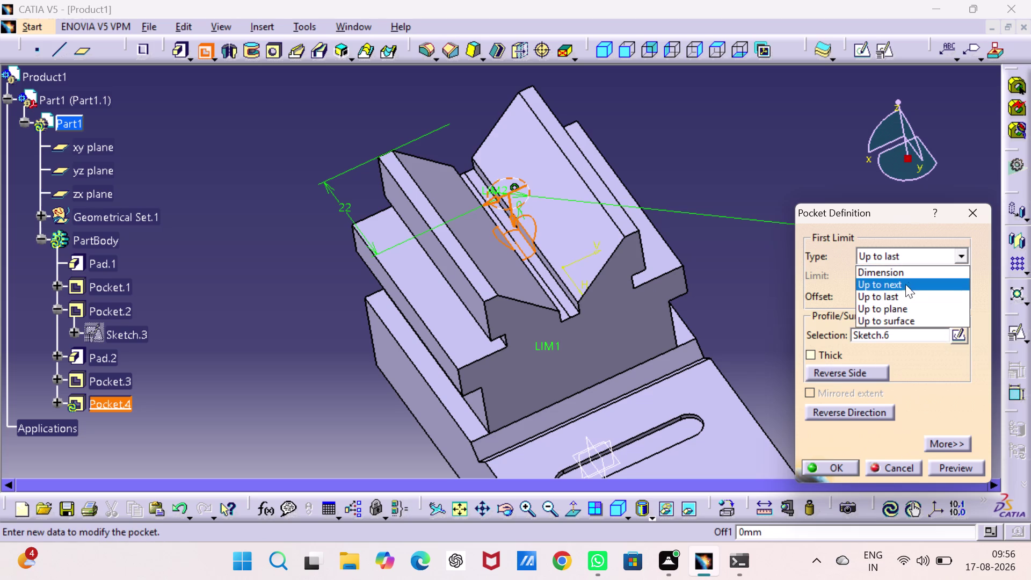
click(899, 289)
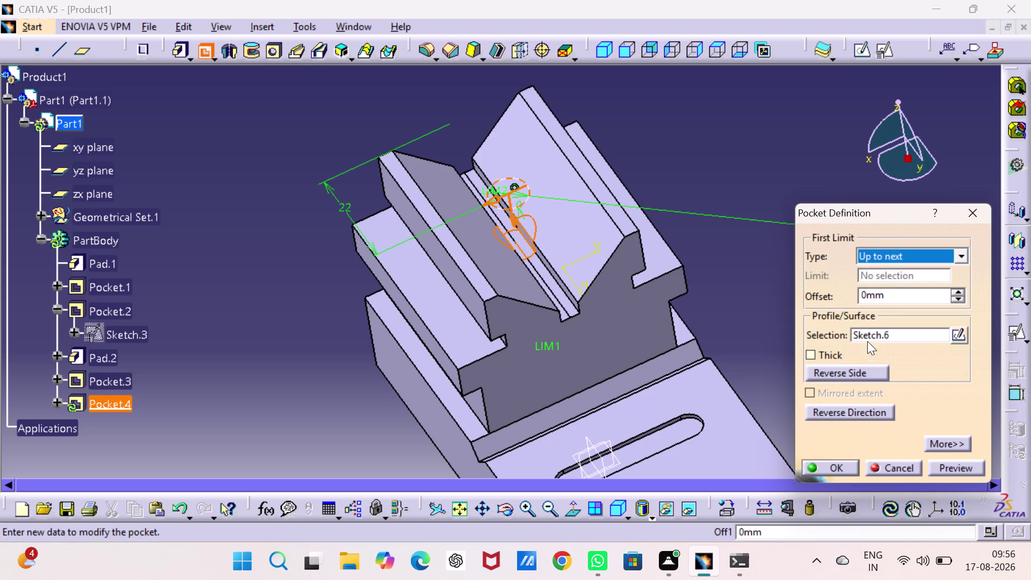
click(828, 462)
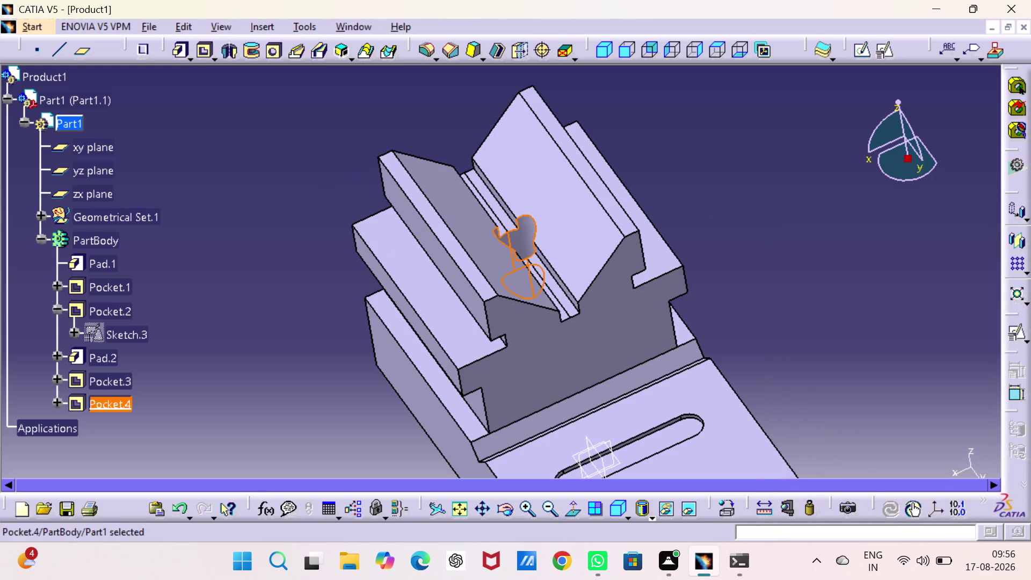
Inspect the hole, return to isometric view, and apply shading with edges and hidden edges.
click(803, 316)
middle_drag(803, 315, 767, 293)
middle_drag(763, 288, 673, 339)
right_drag(763, 289, 673, 339)
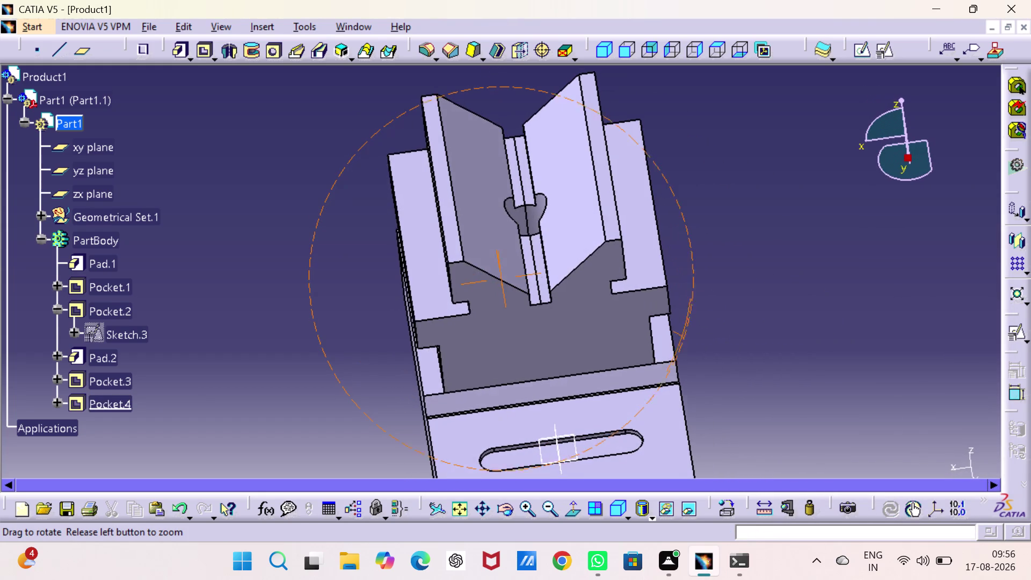
middle_drag(673, 339, 684, 336)
middle_drag(684, 336, 699, 286)
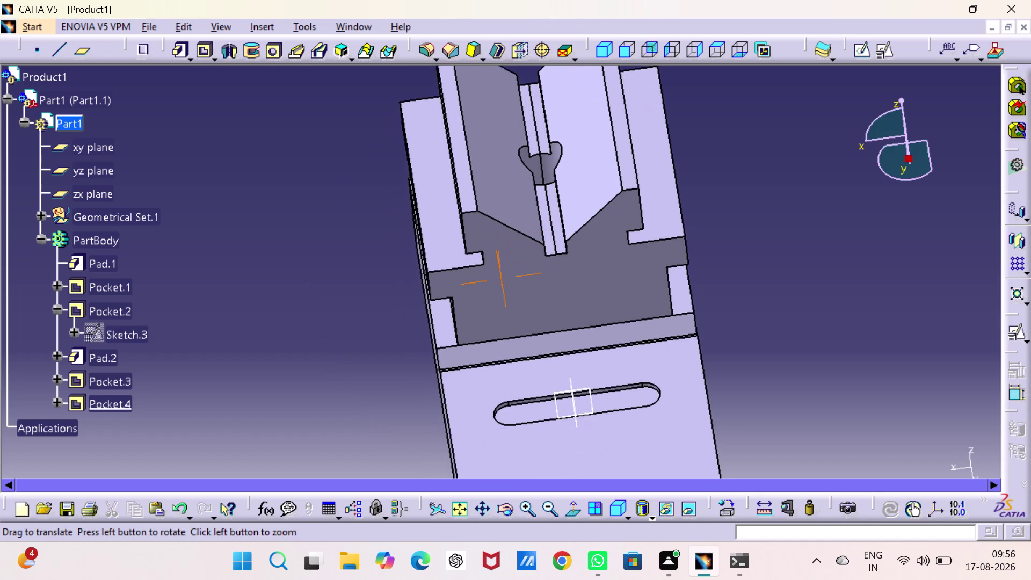
middle_drag(699, 286, 702, 264)
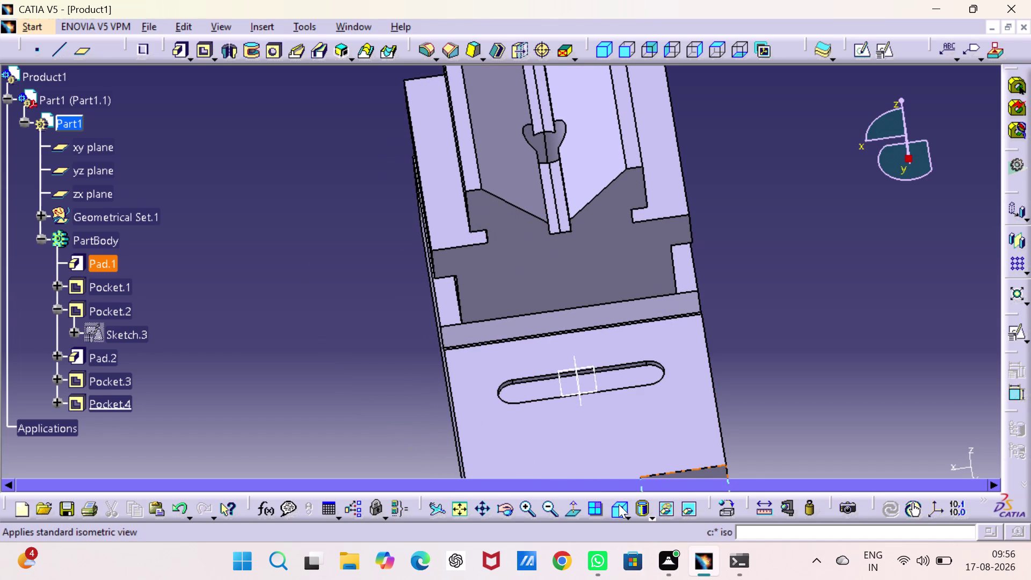
click(619, 504)
click(462, 509)
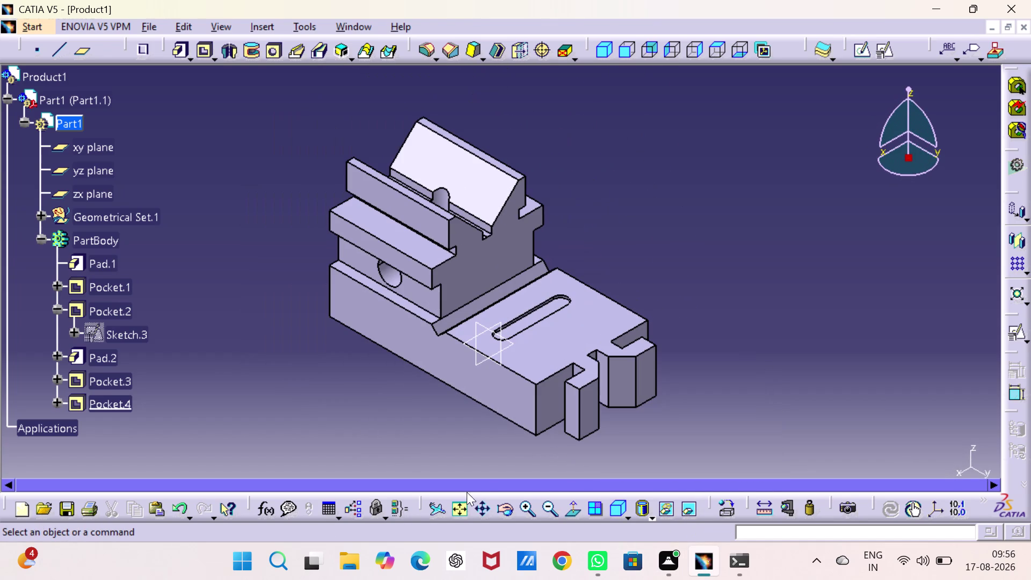
click(734, 267)
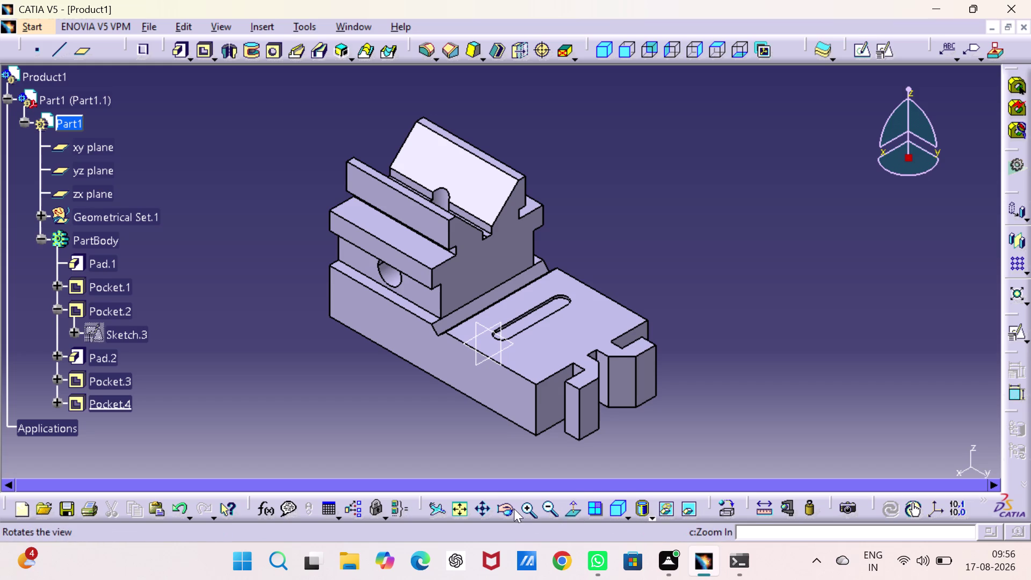
click(651, 516)
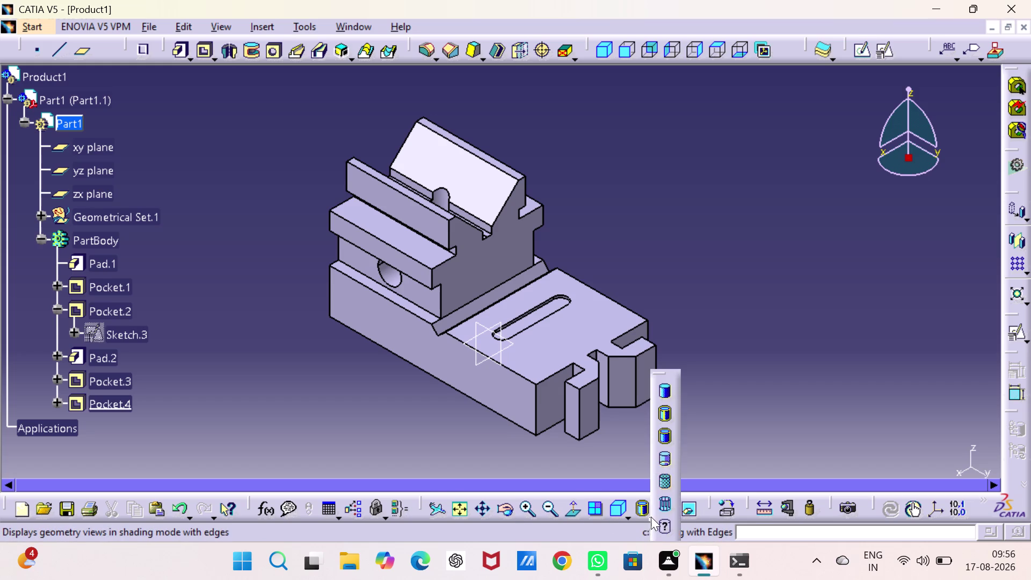
click(663, 486)
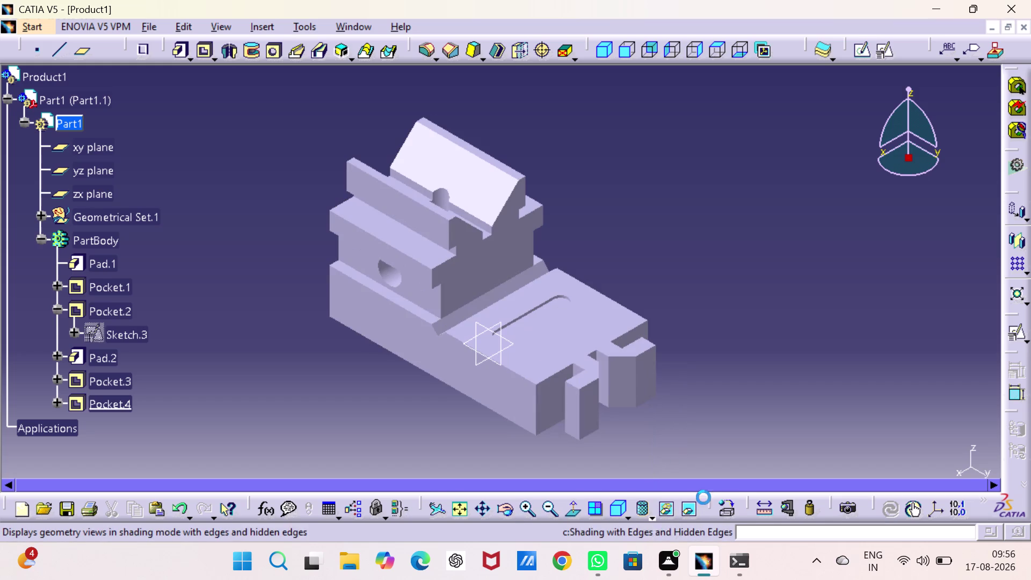
Apply the DS Gold painting material to Part1.
click(725, 505)
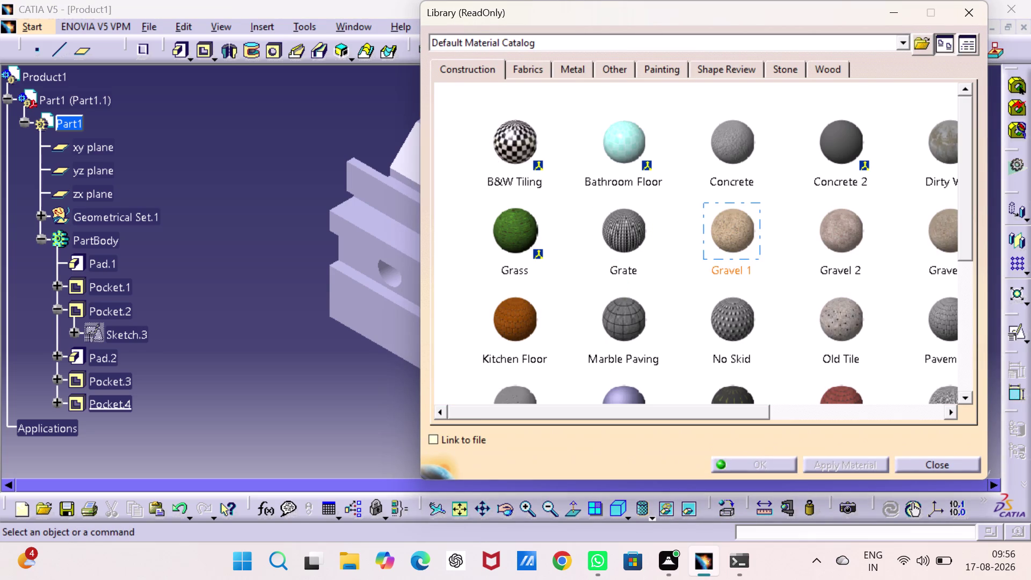
click(661, 68)
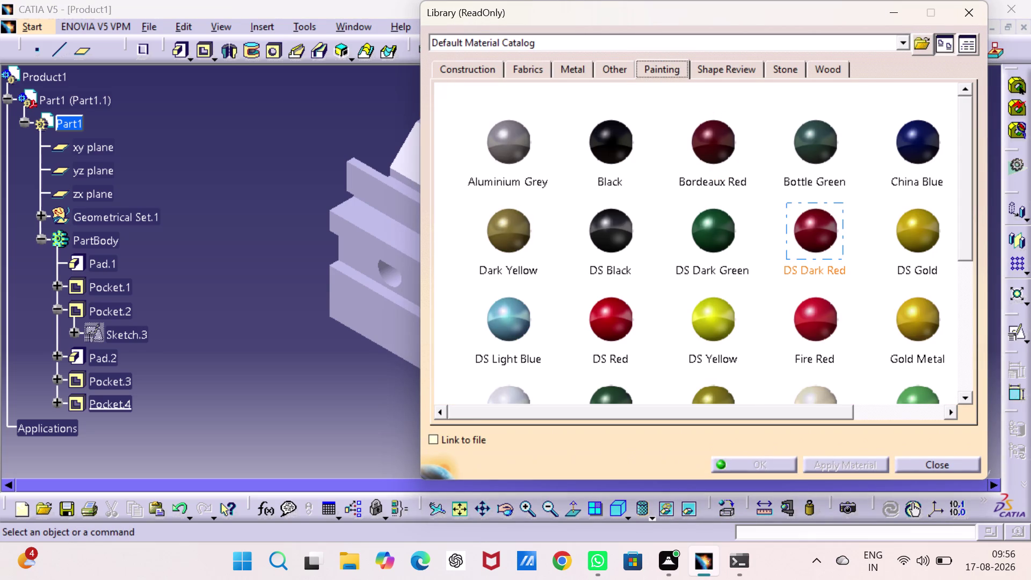
click(907, 241)
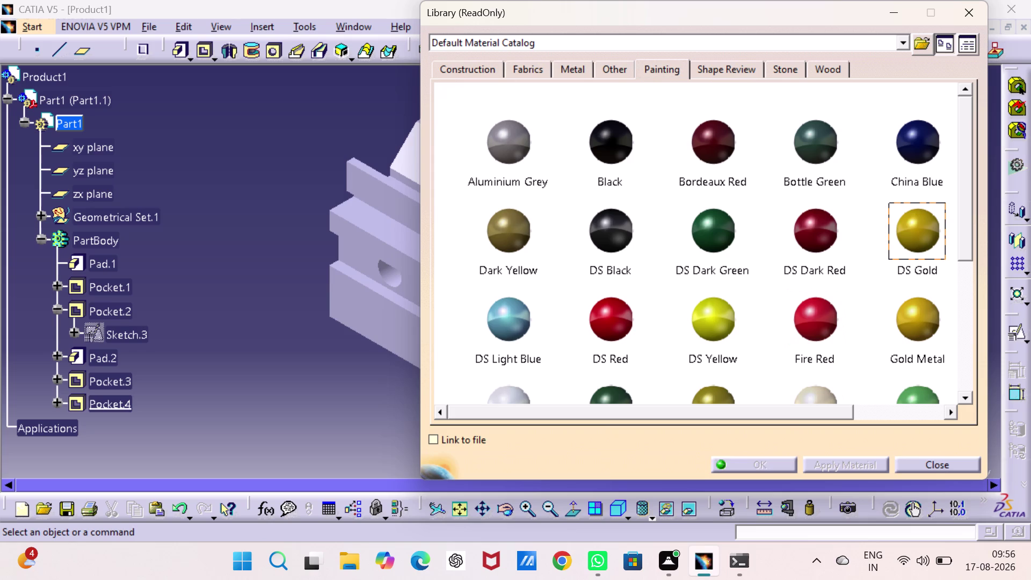
click(66, 126)
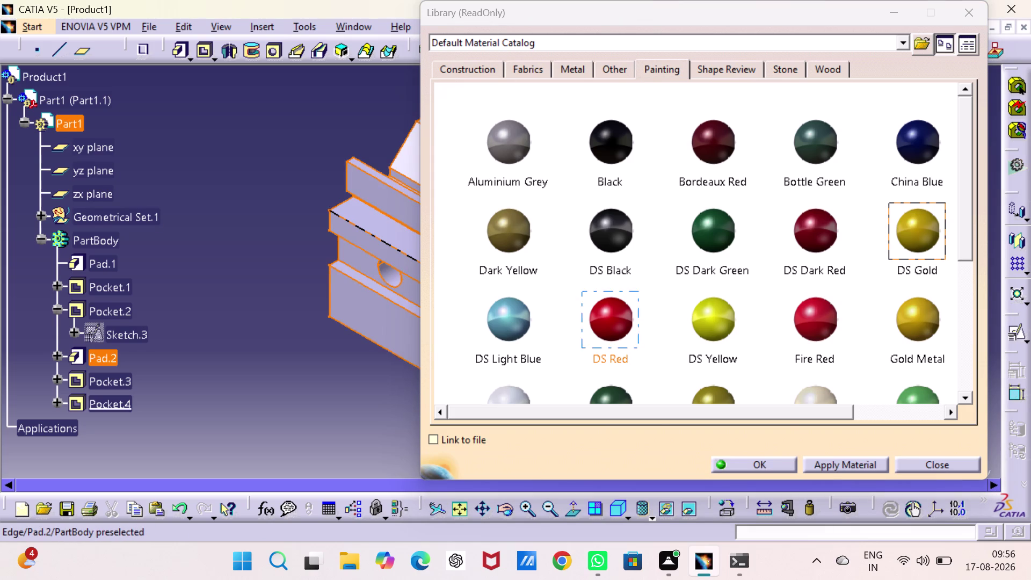
click(826, 462)
click(770, 463)
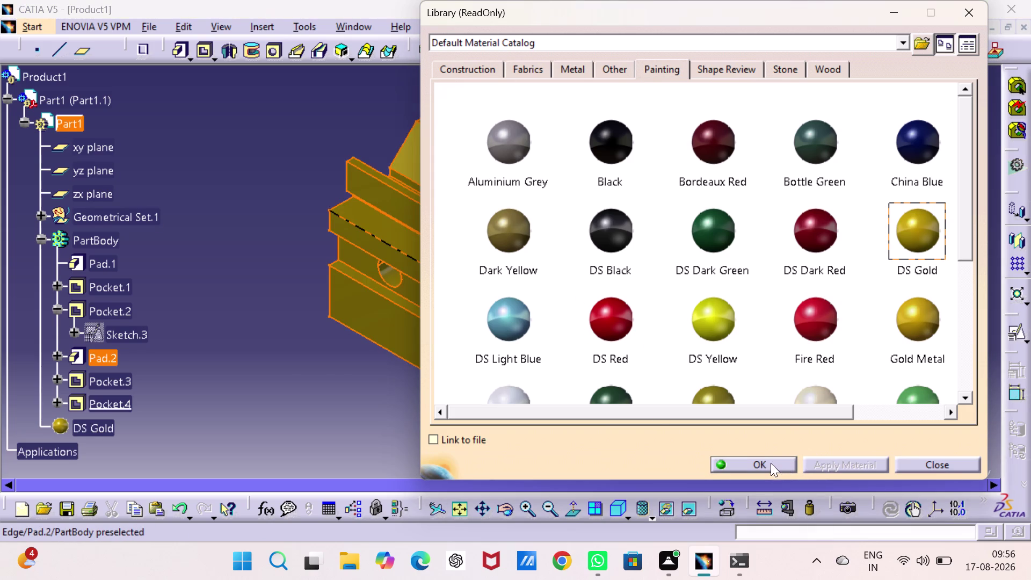
Open the render style flyout on the View Mode toolbar.
click(845, 286)
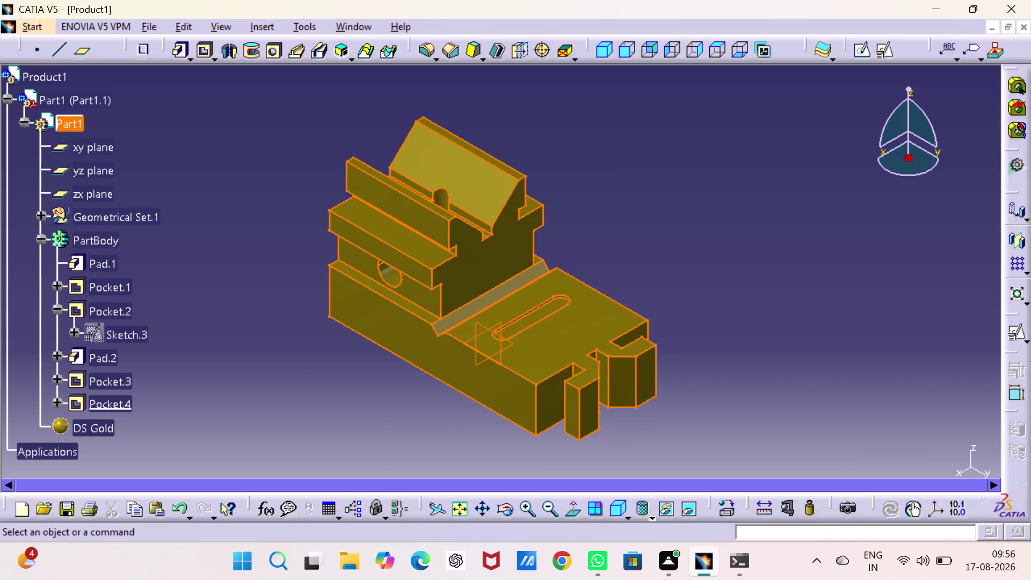
click(651, 511)
click(666, 386)
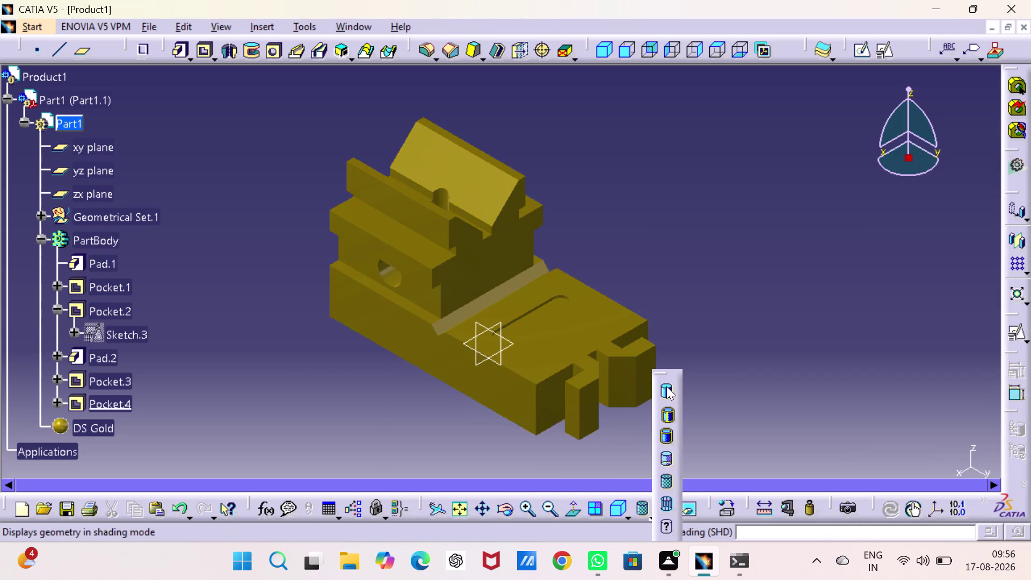
Switch the display from Shading to Shading with Edges, then activate Product1.
click(782, 283)
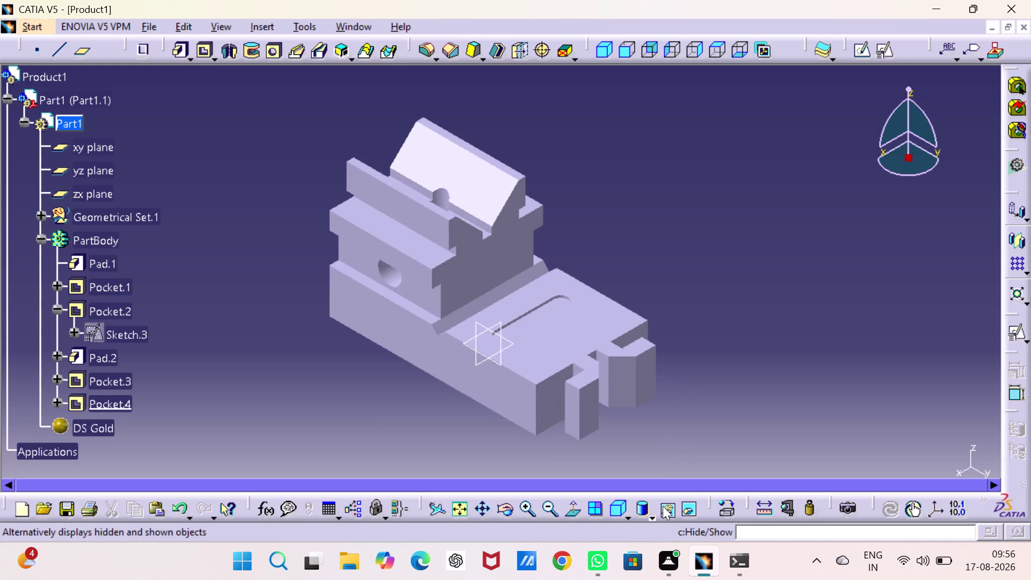
click(653, 514)
click(668, 409)
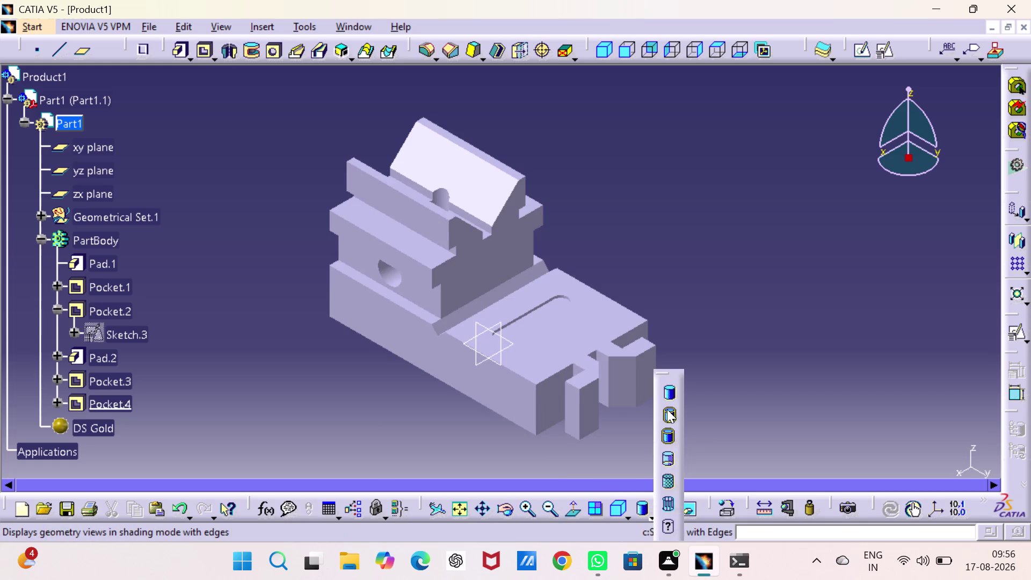
drag(795, 172, 788, 171)
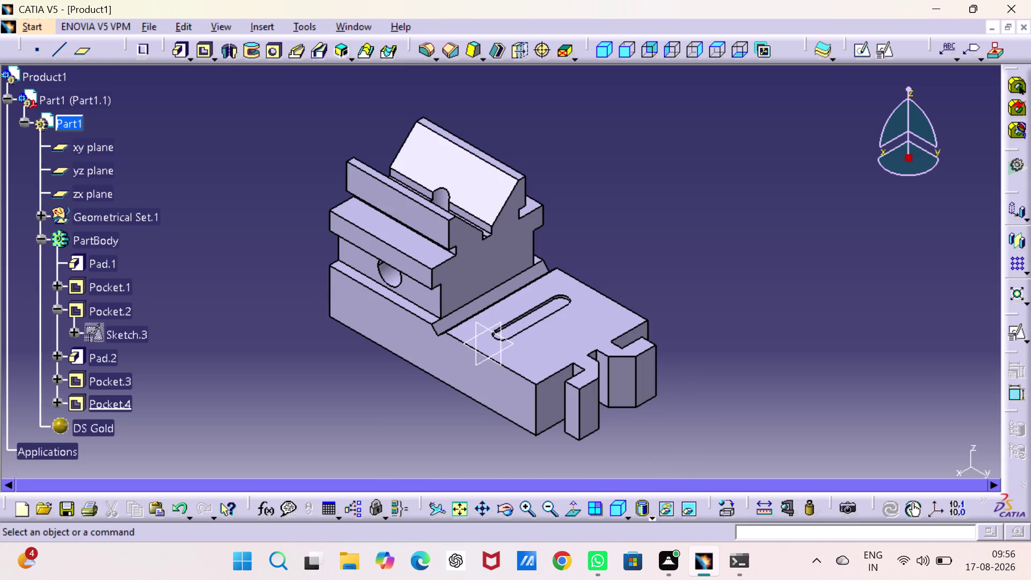
click(22, 81)
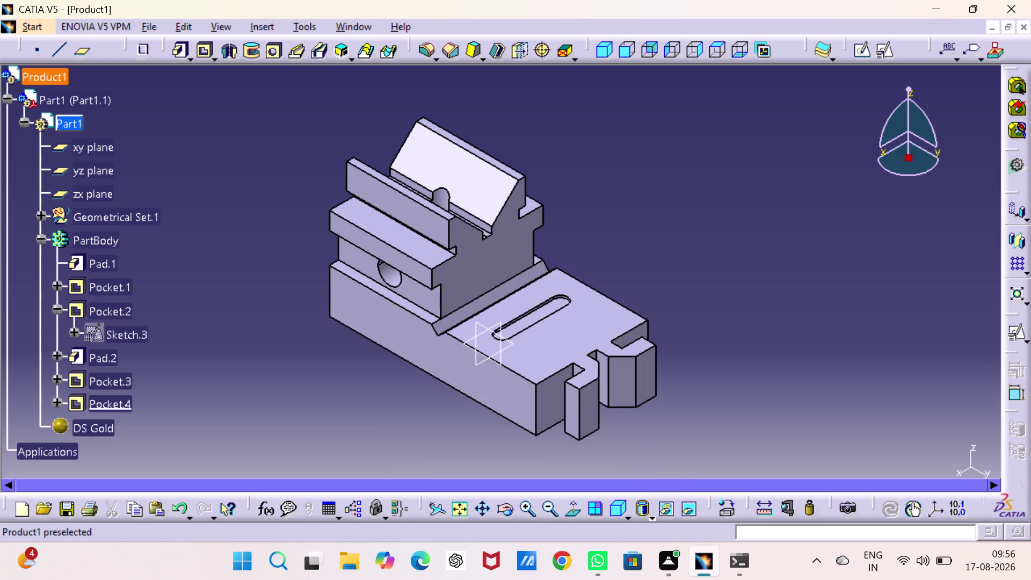
double_click(38, 80)
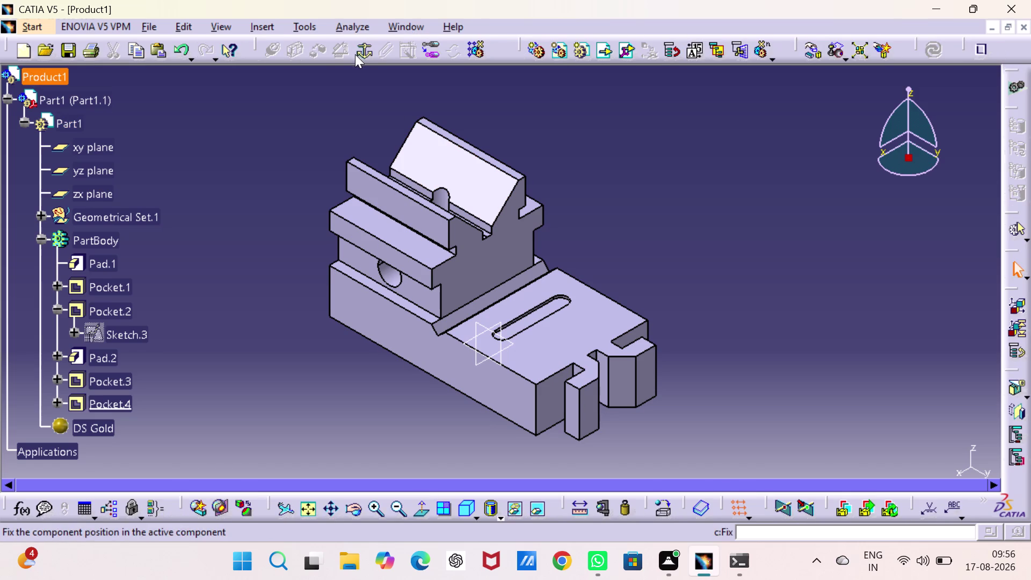
Work in the Product1 assembly and insert a new part, Part2.
click(359, 50)
click(559, 369)
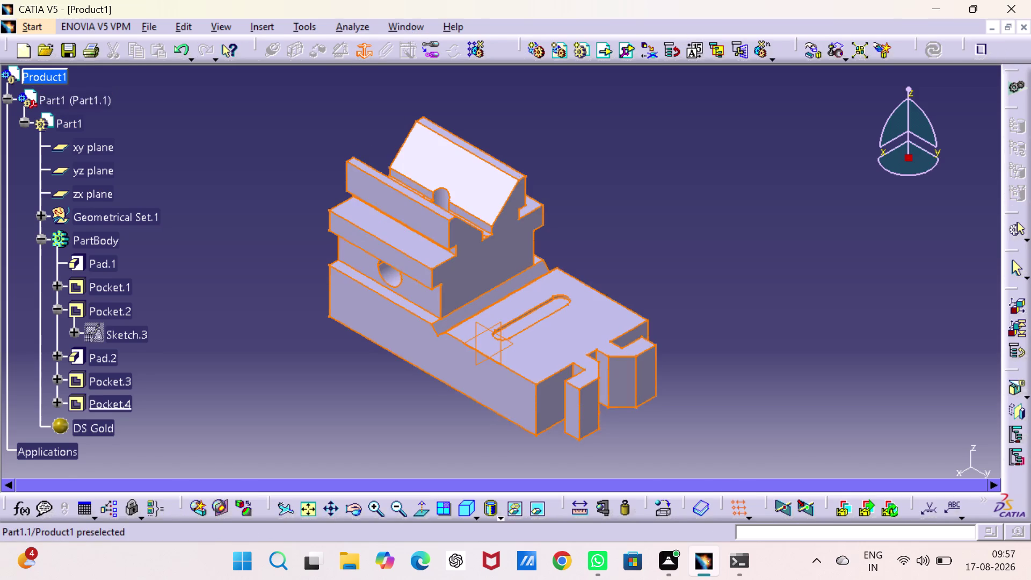
click(703, 244)
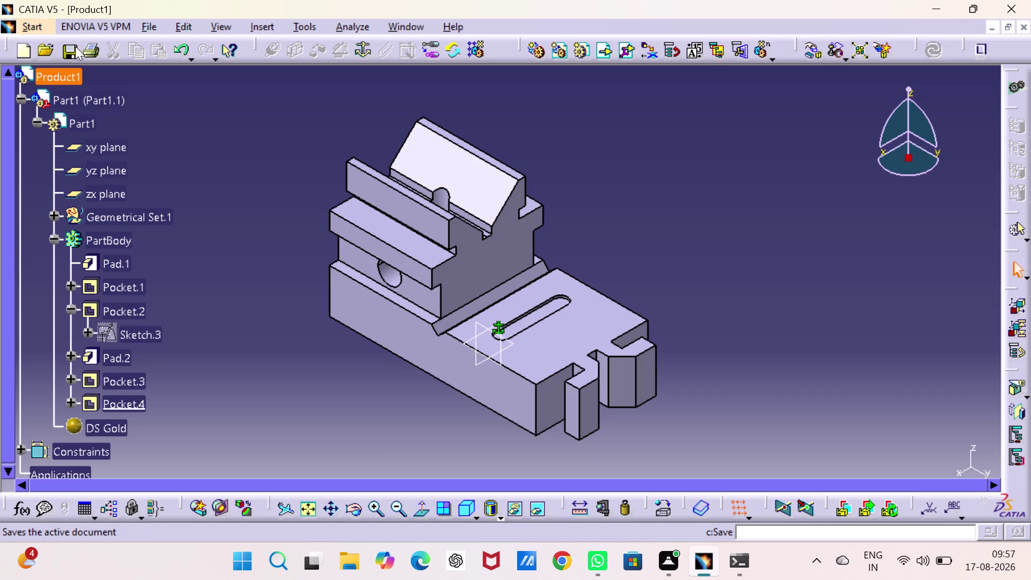
double_click(71, 77)
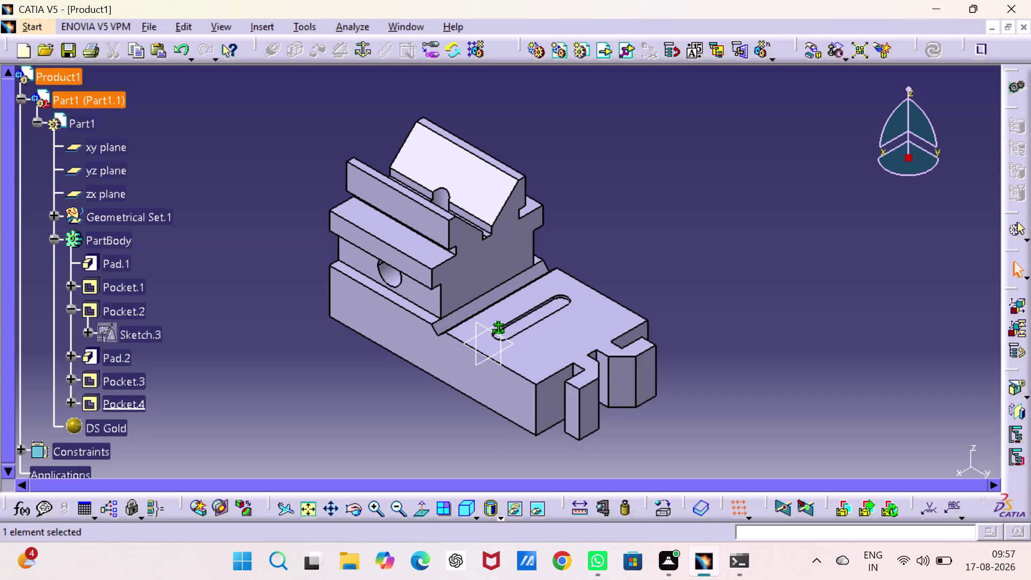
right_click(103, 94)
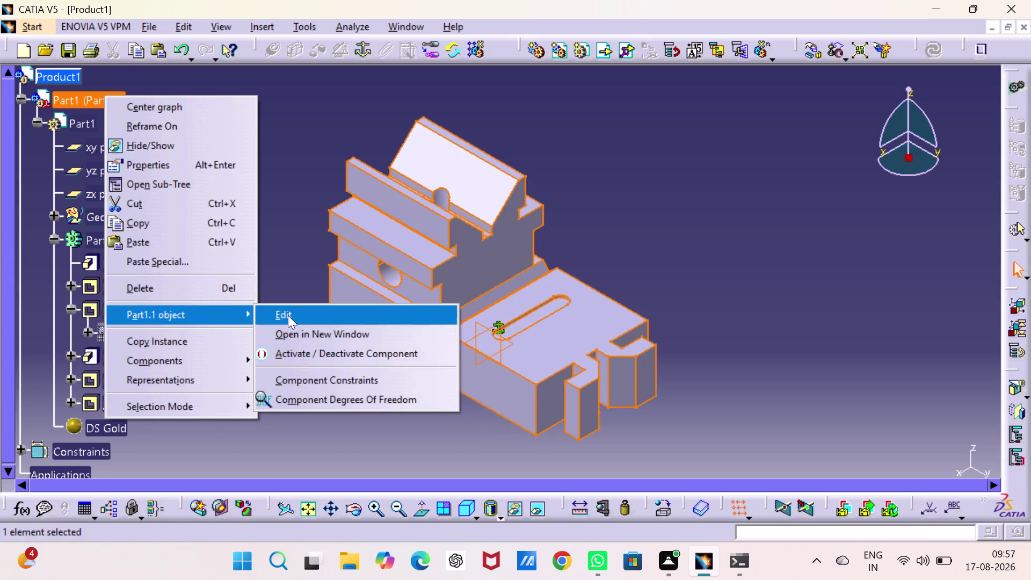
click(310, 391)
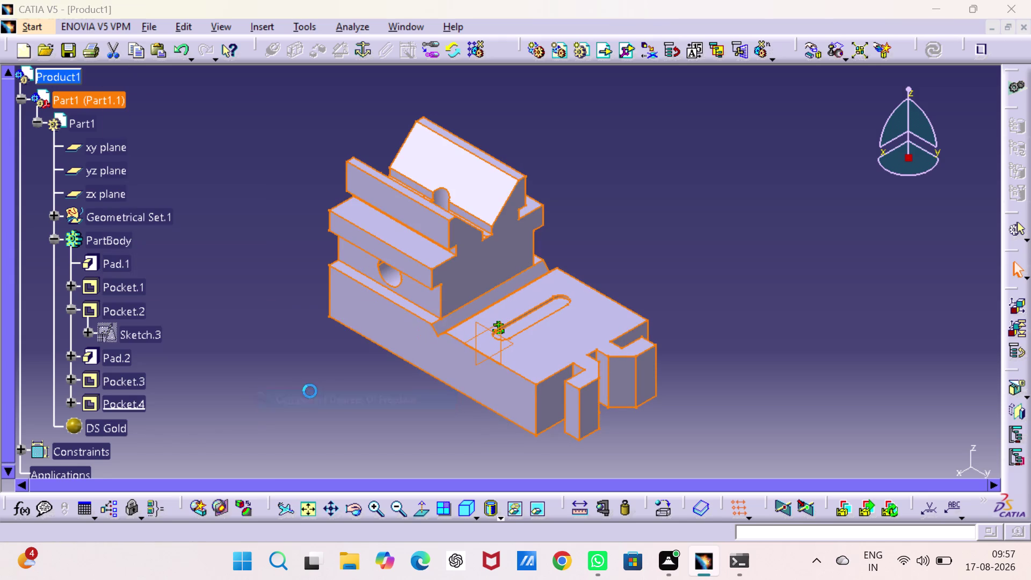
click(636, 312)
click(654, 221)
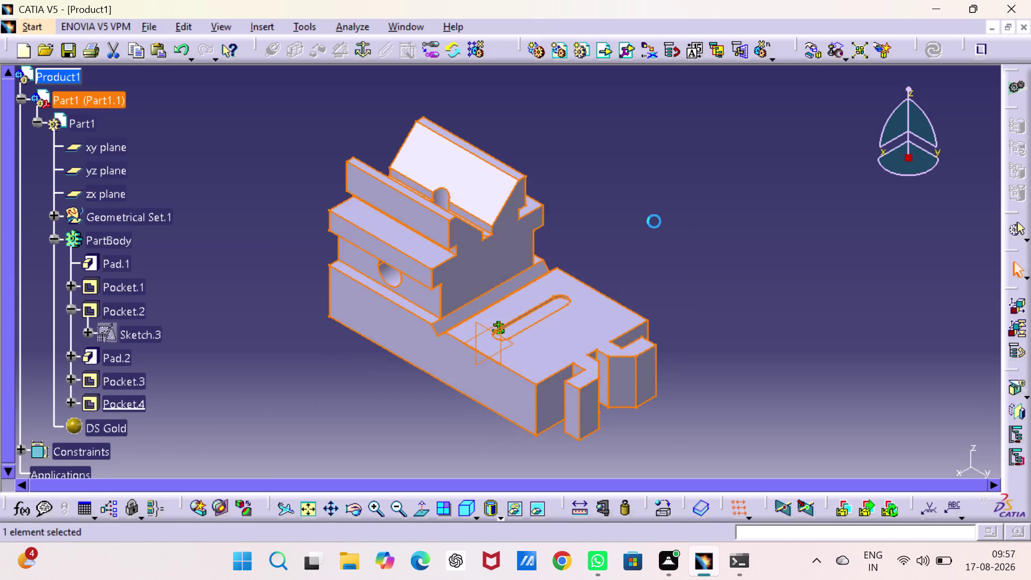
click(48, 74)
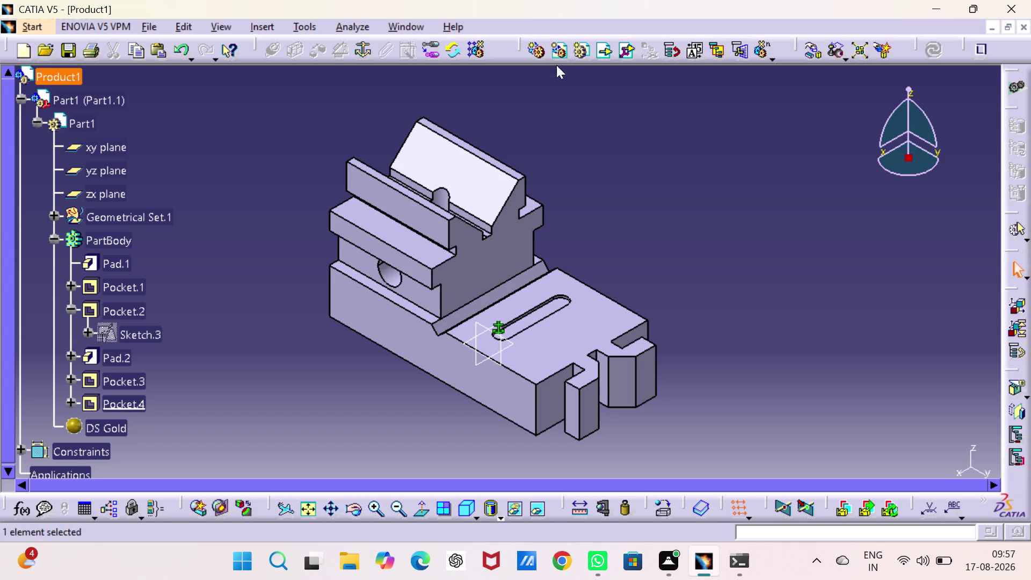
click(573, 51)
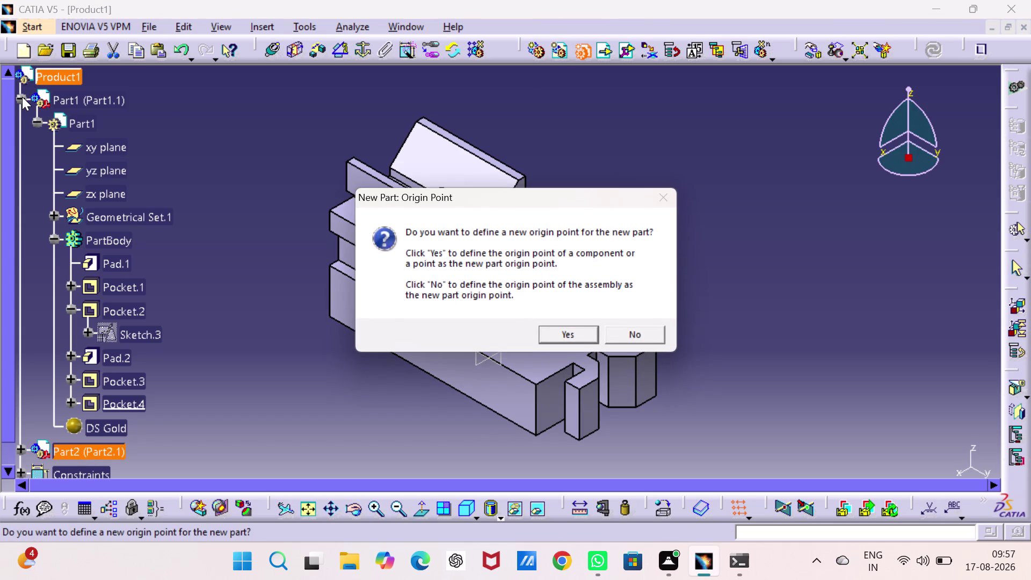
Set Part2's origin to a point on the V-block and activate Part2 in Part Design.
click(22, 96)
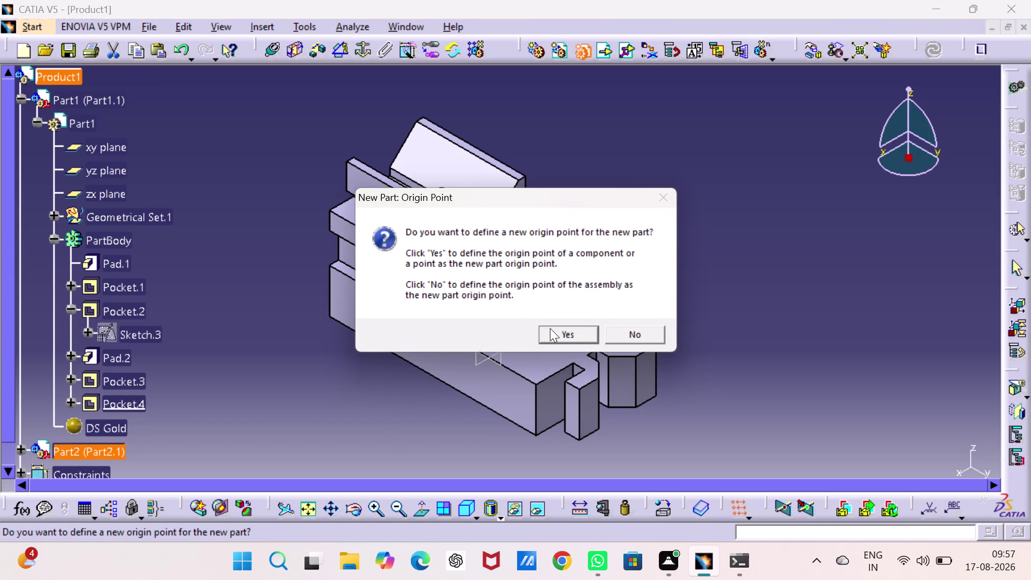
click(550, 328)
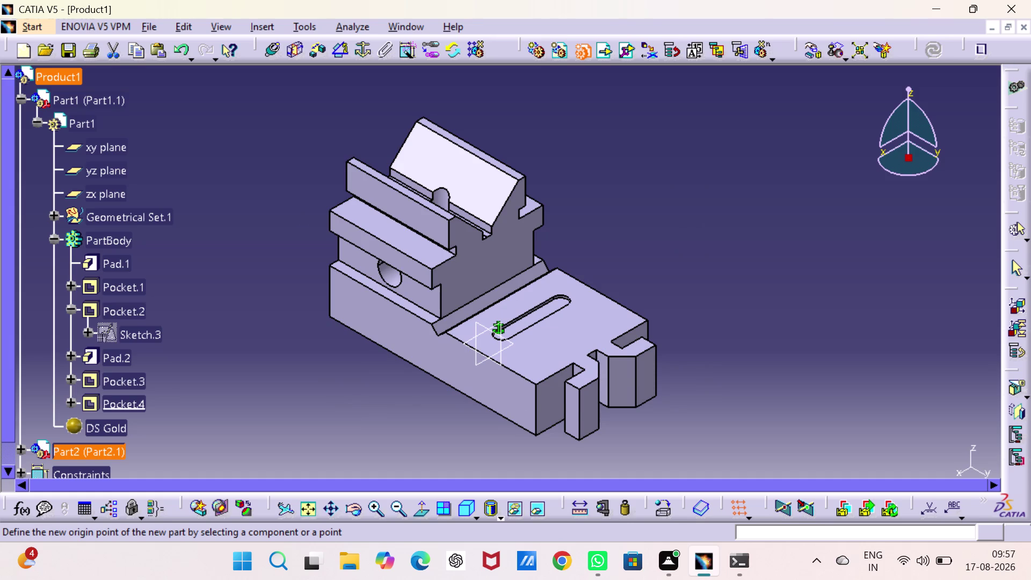
click(24, 101)
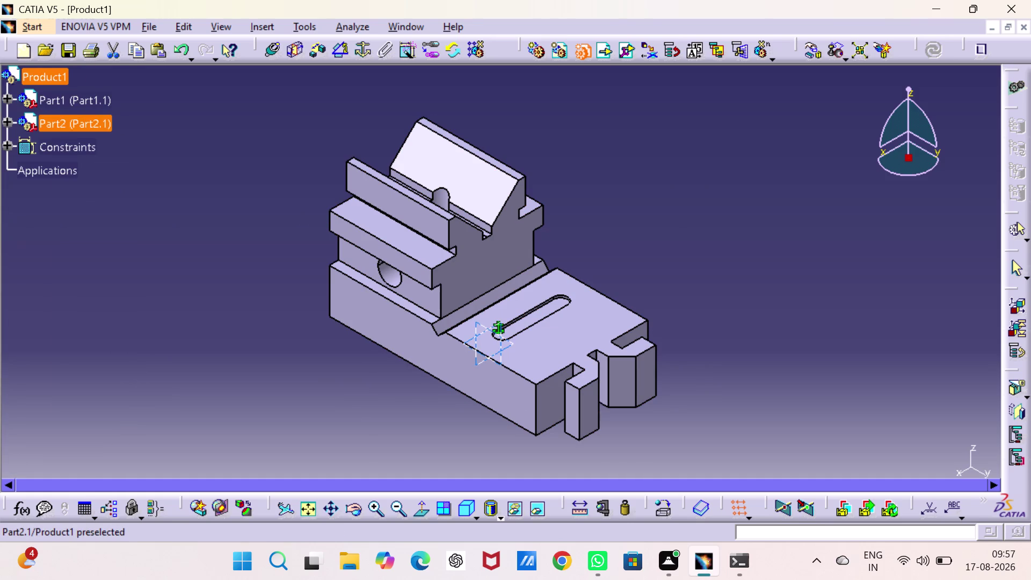
double_click(89, 123)
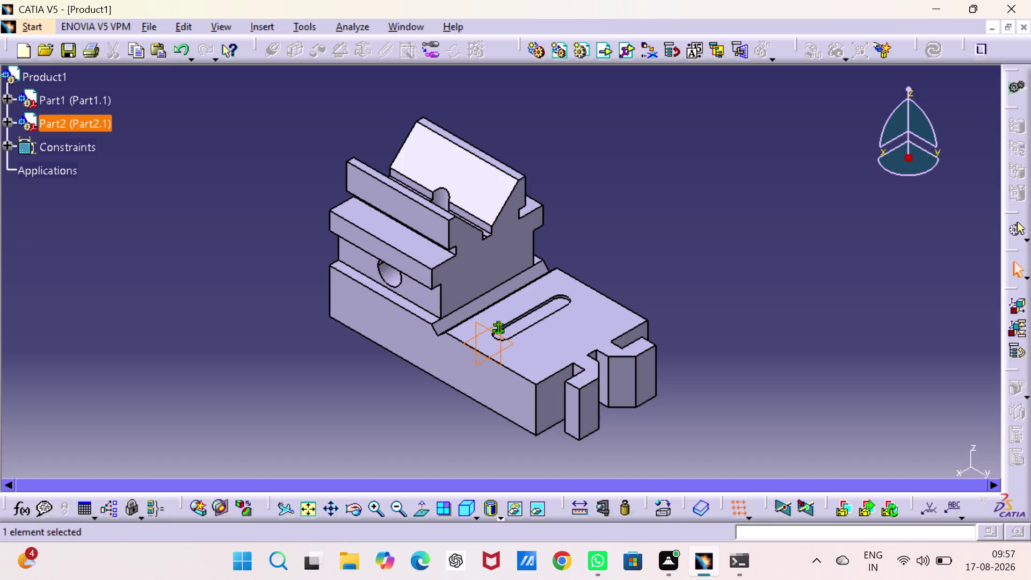
click(10, 121)
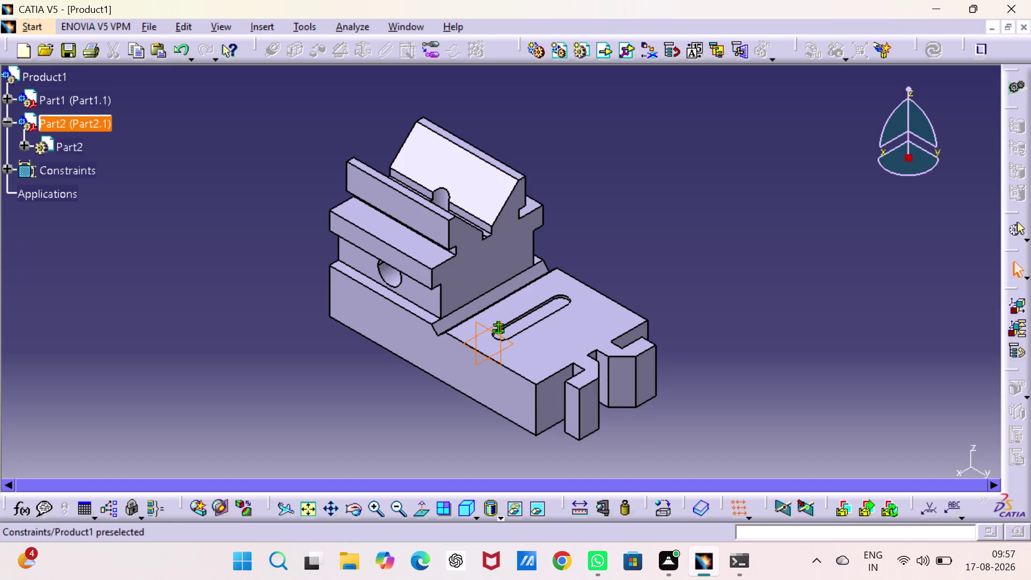
click(24, 149)
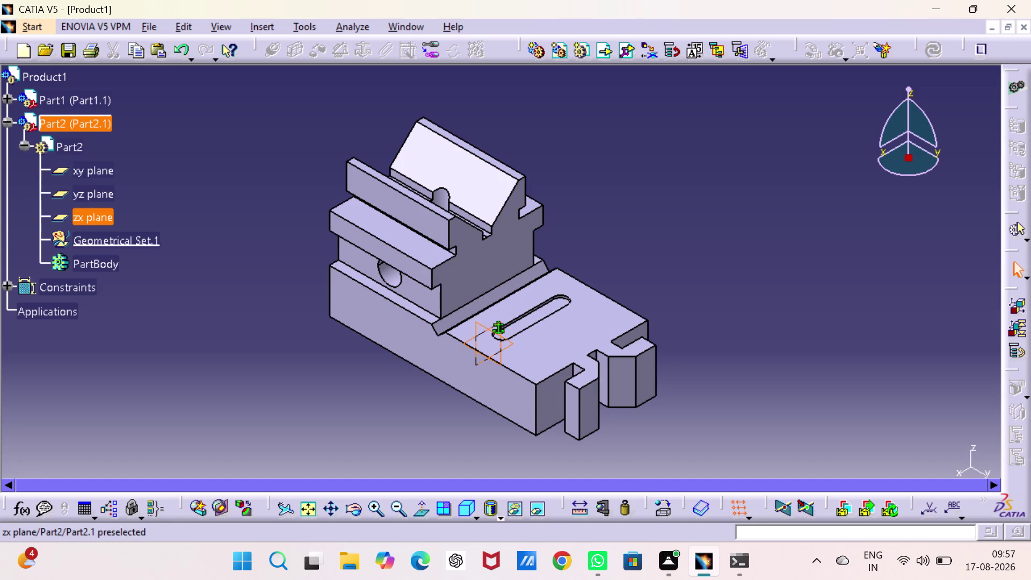
double_click(83, 213)
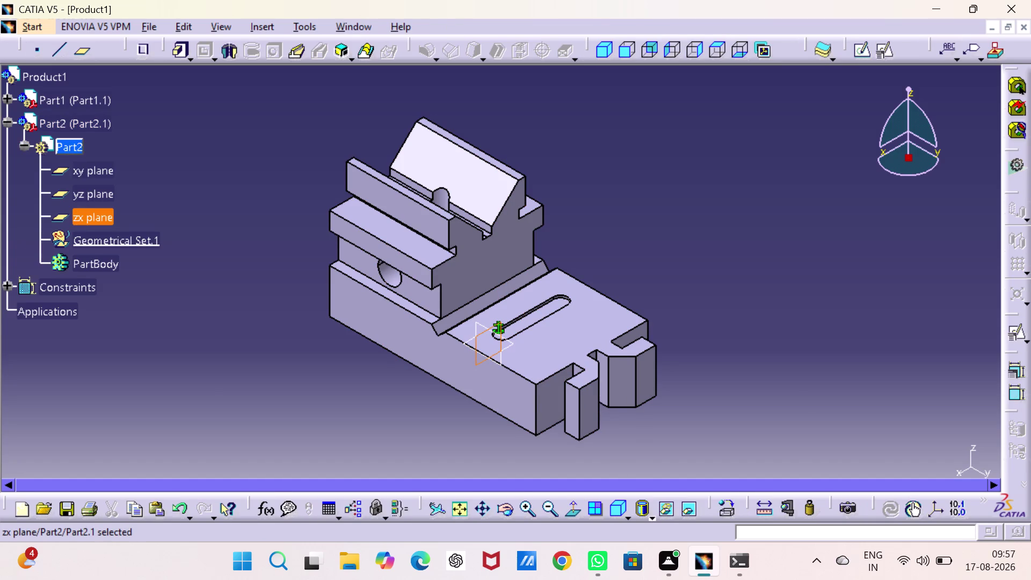
click(863, 49)
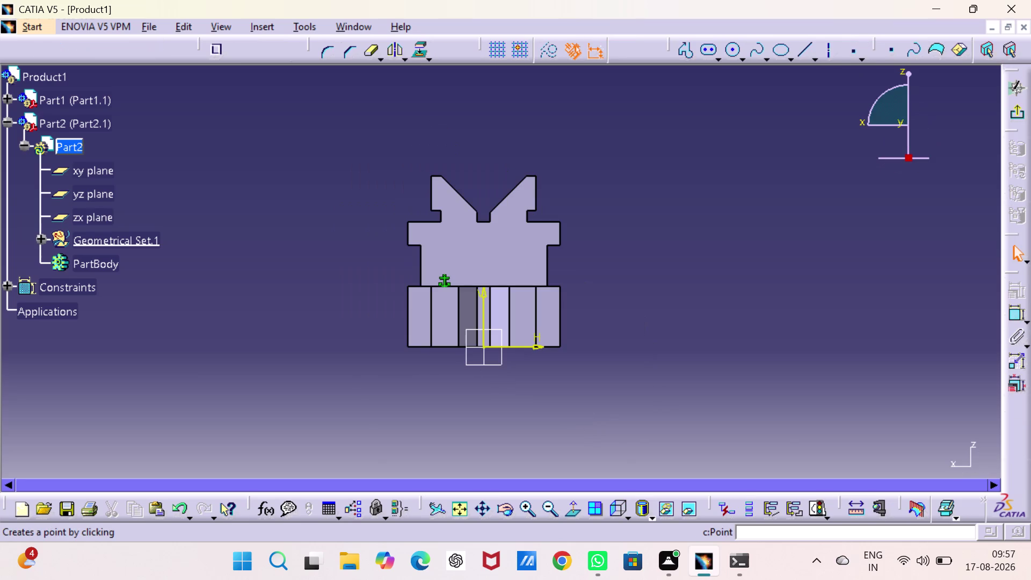
Draw the outer arch profile: base step, left leg, tangent arc over the V-block, right leg.
click(804, 168)
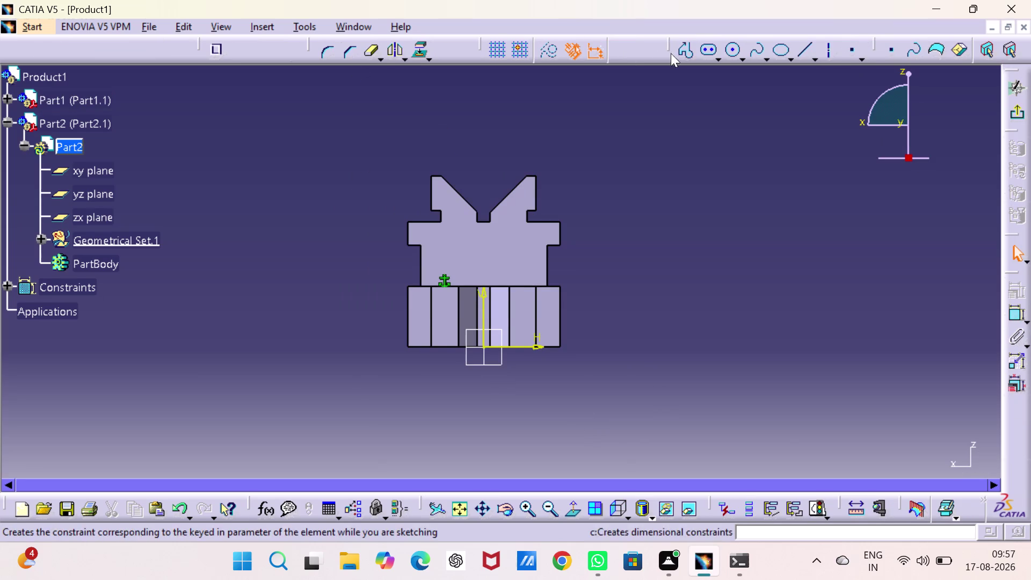
click(683, 47)
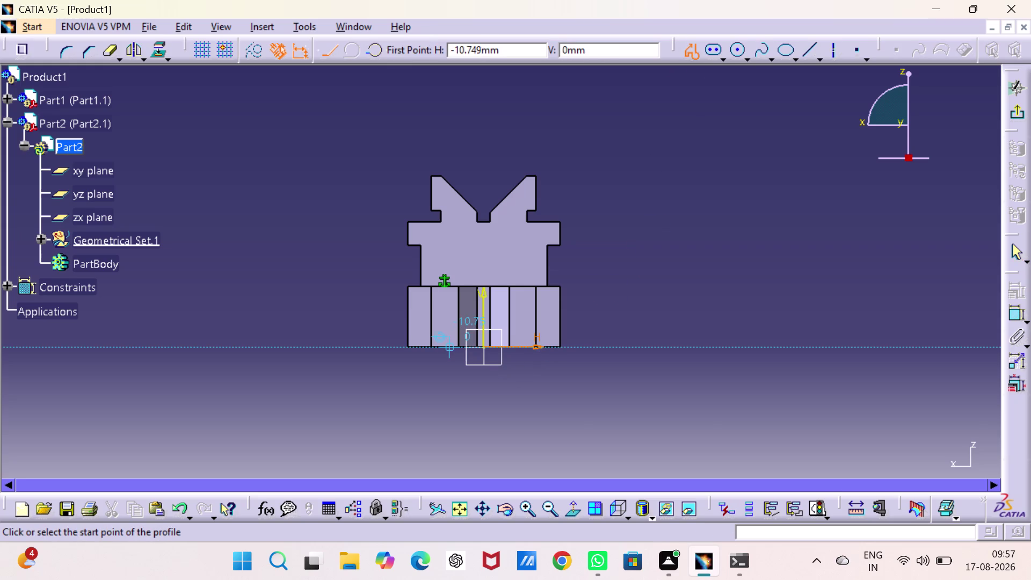
click(451, 347)
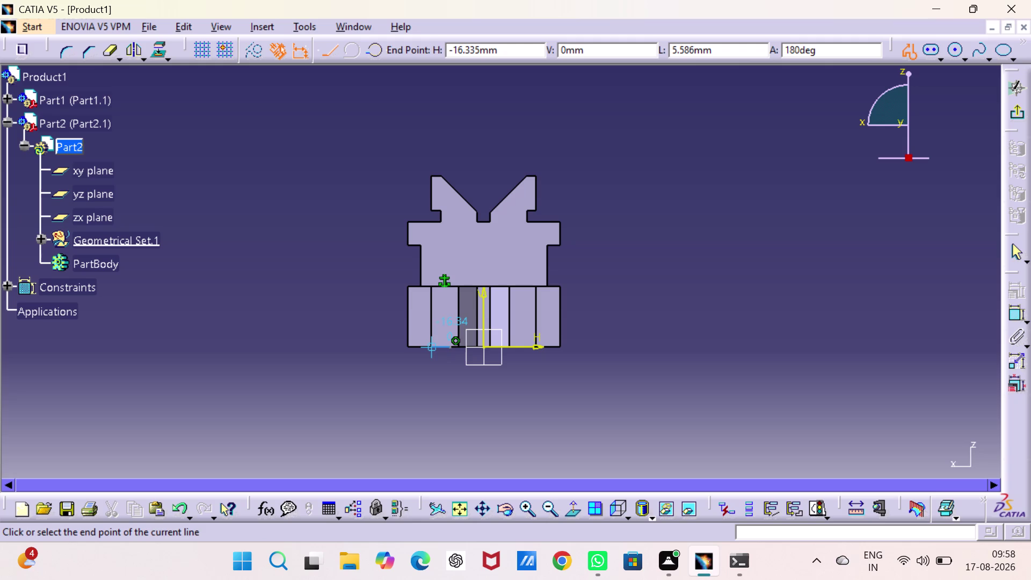
click(422, 348)
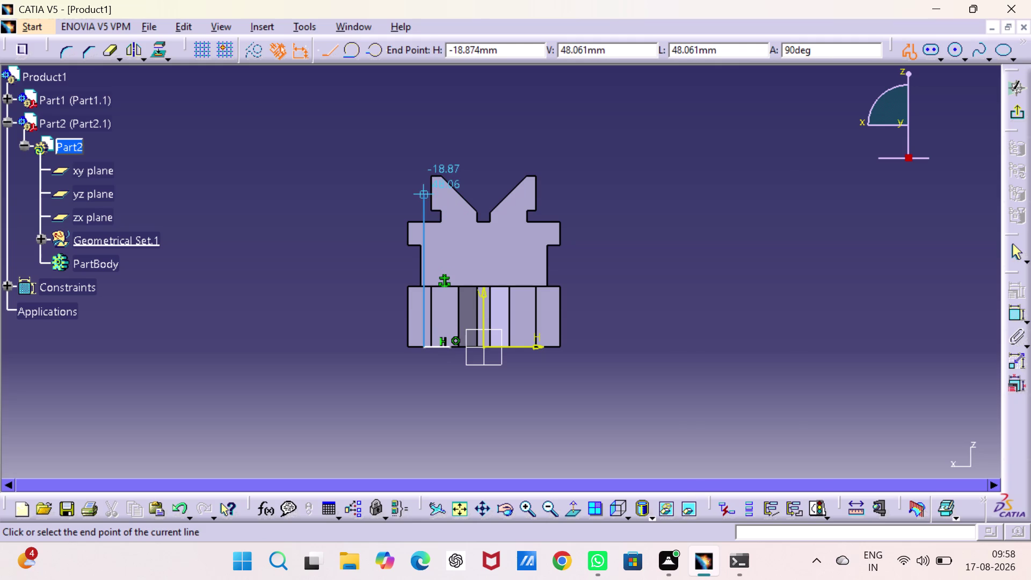
click(426, 216)
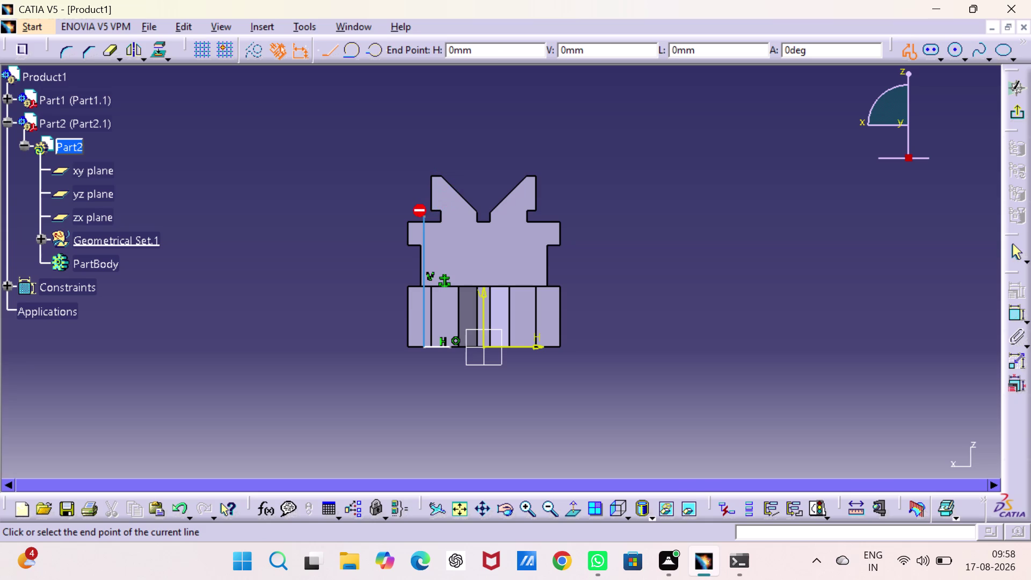
drag(426, 216, 431, 185)
drag(435, 175, 517, 138)
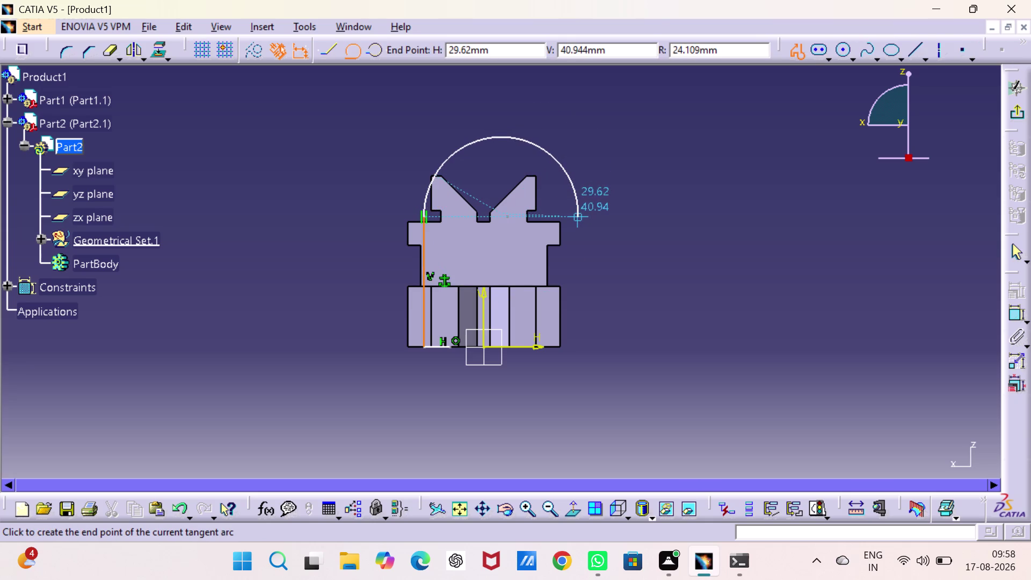
click(578, 215)
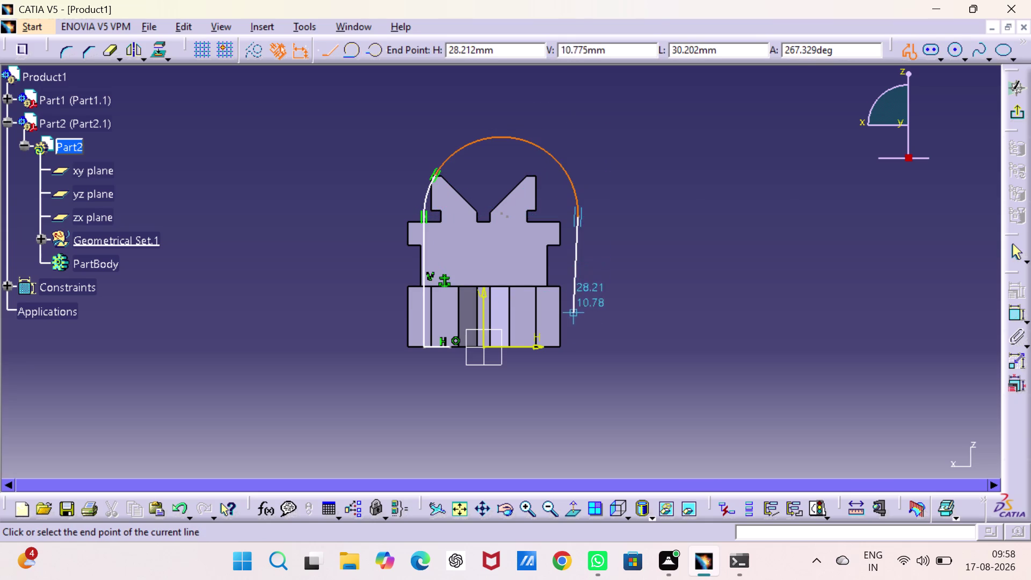
click(581, 350)
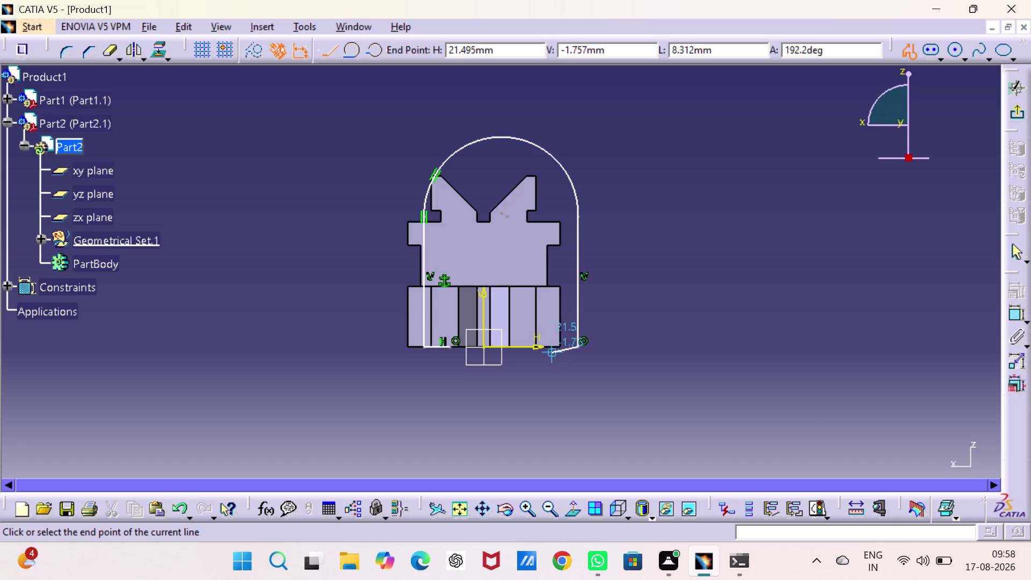
click(545, 350)
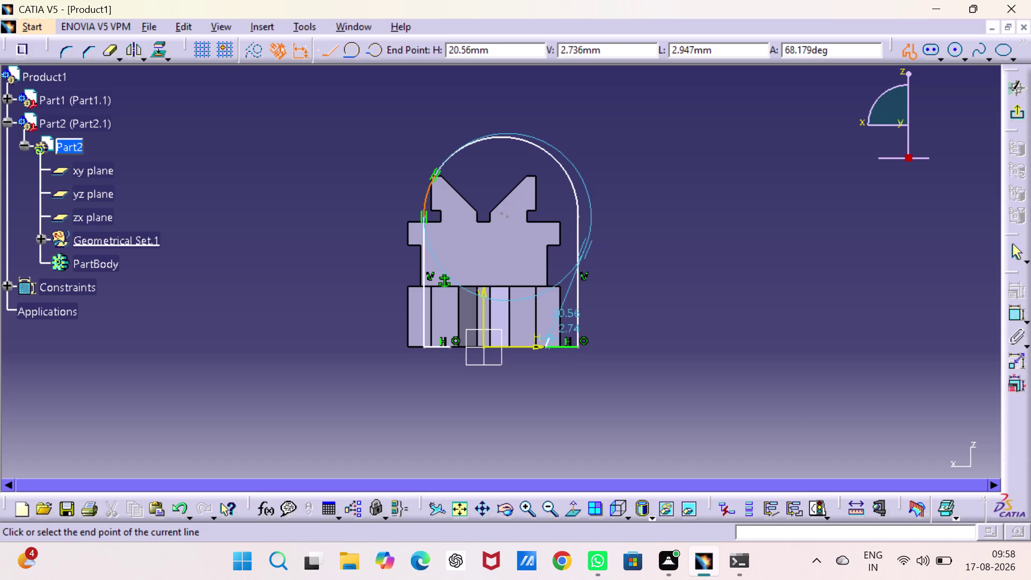
Draw the inner arch: right leg up, tangent arc over the V-block, left leg down to base.
click(544, 330)
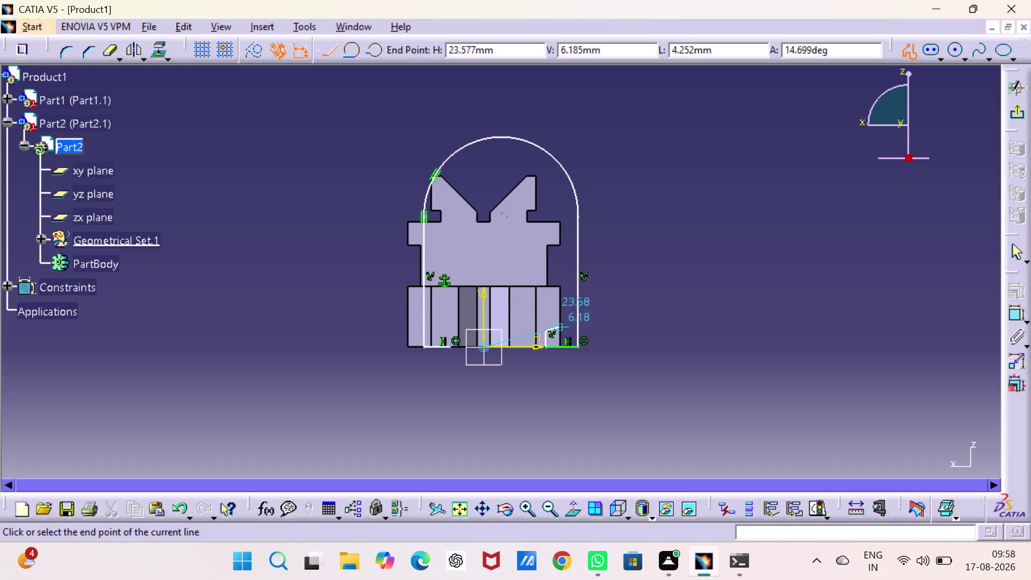
click(562, 329)
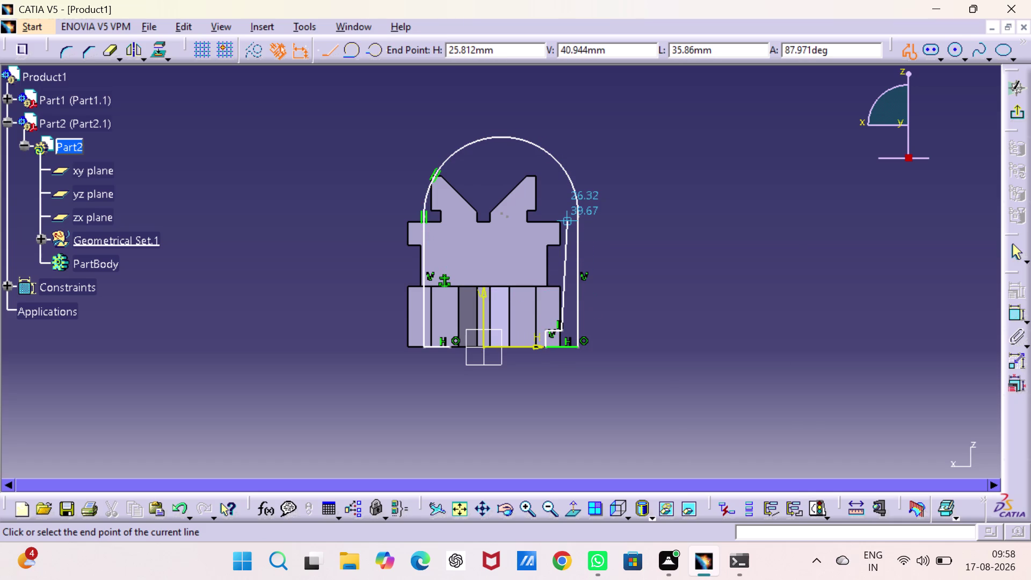
click(559, 221)
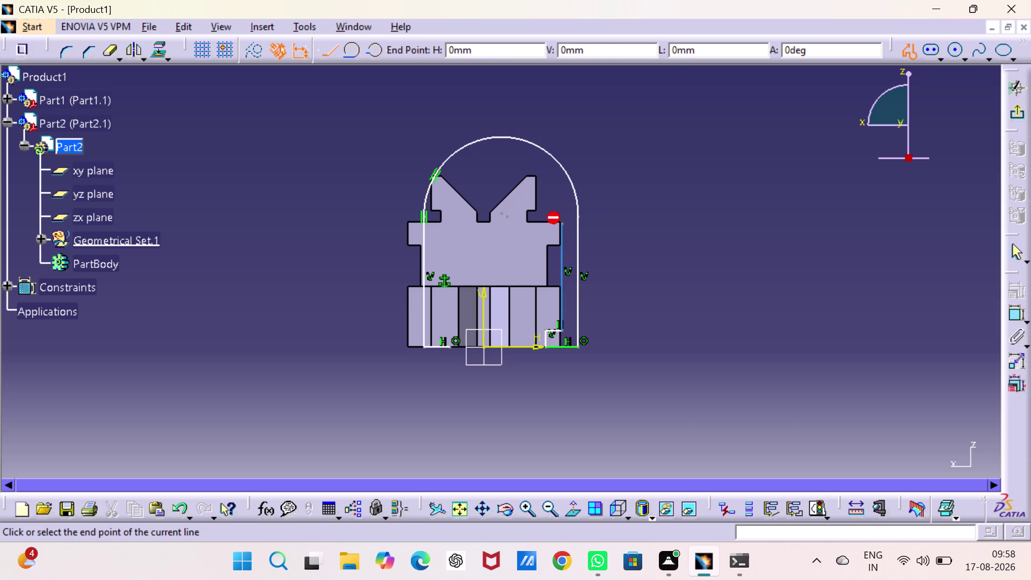
drag(559, 221, 534, 189)
drag(516, 181, 447, 210)
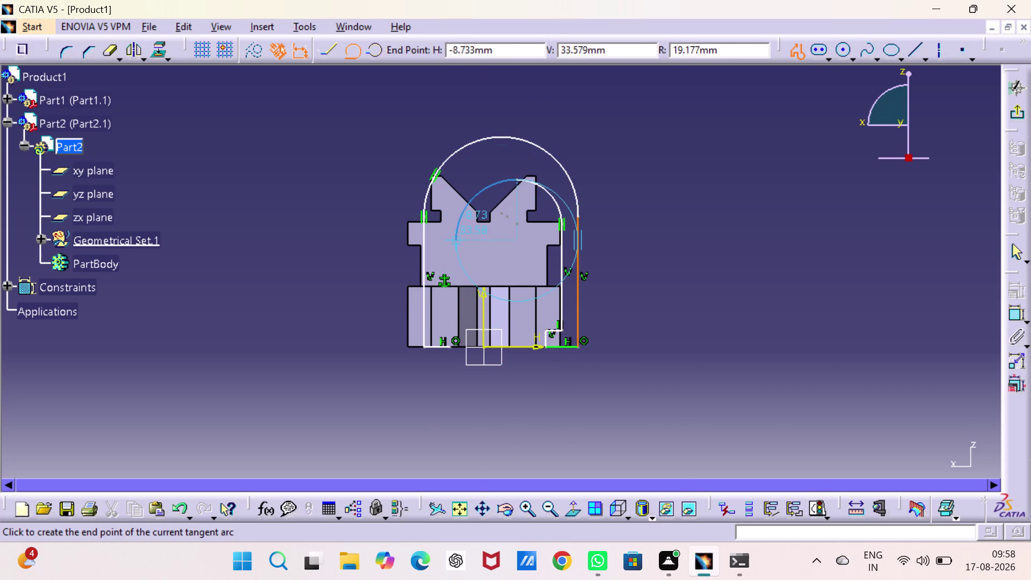
key(ctrl+z)
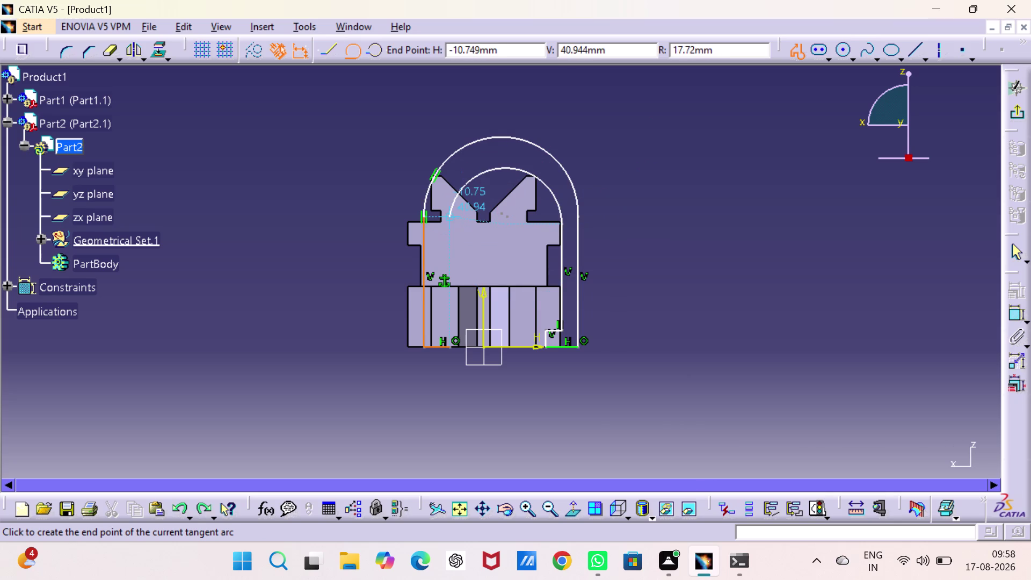
click(449, 215)
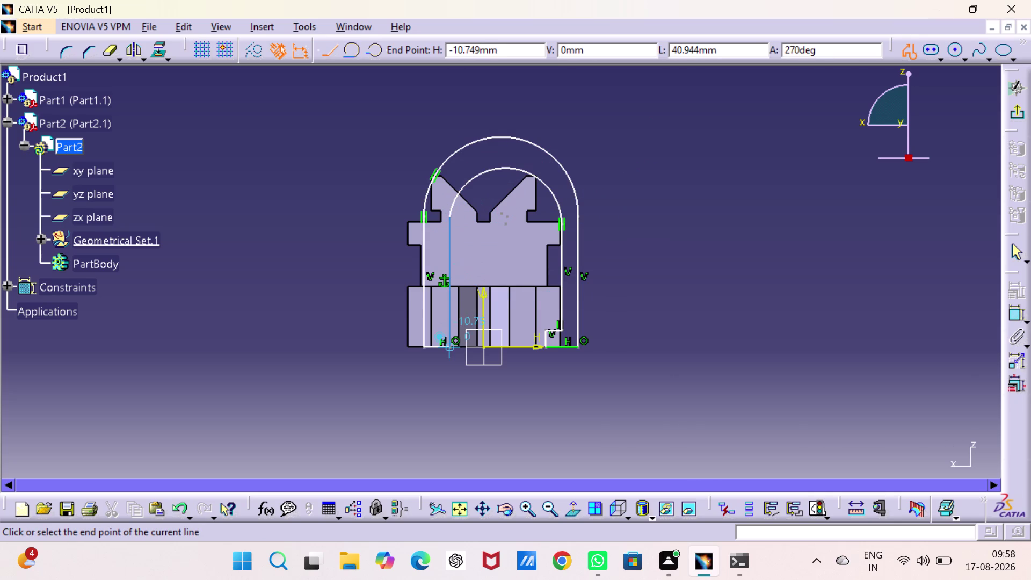
click(446, 347)
key(Escape)
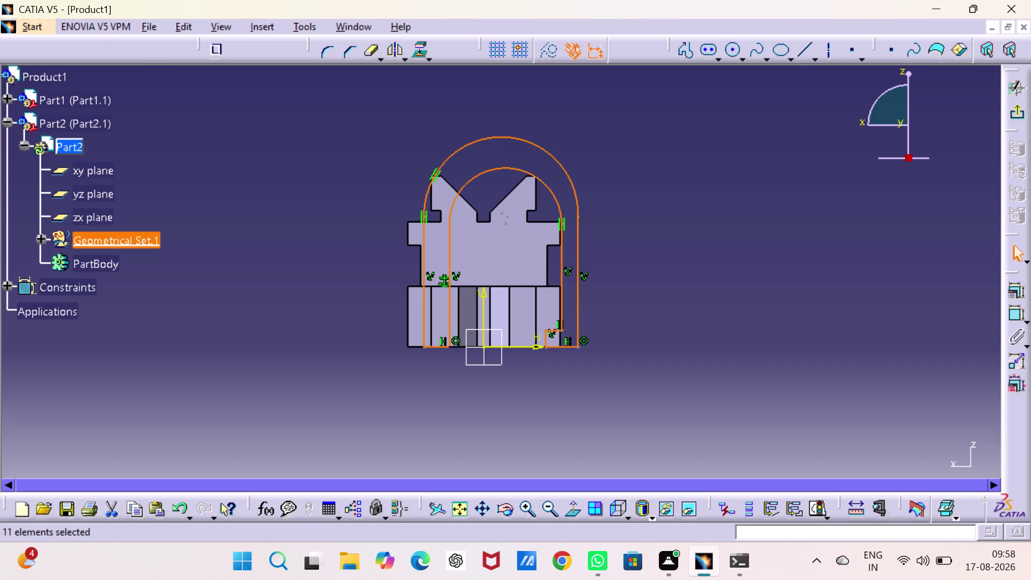
click(711, 180)
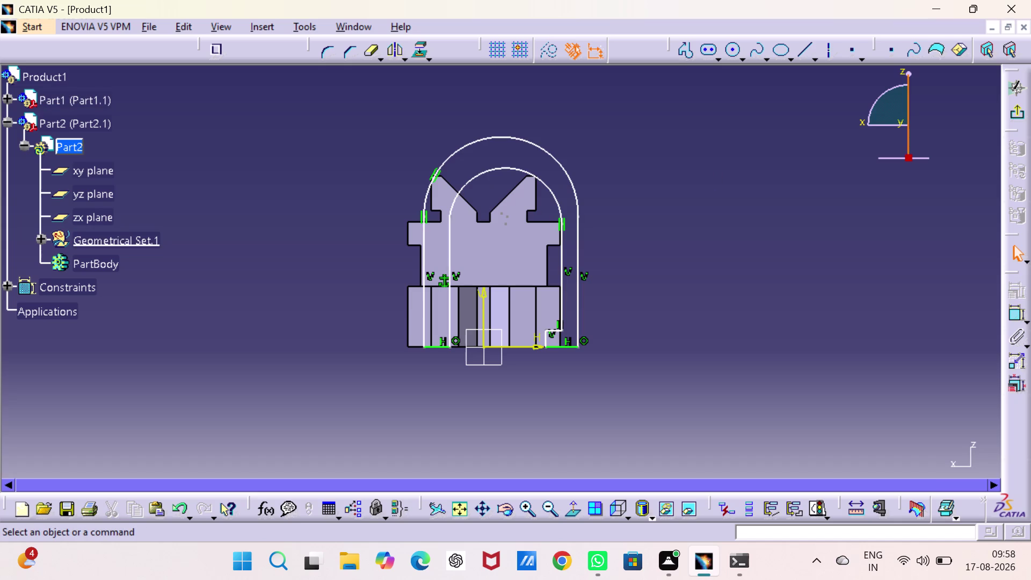
double_click(1016, 314)
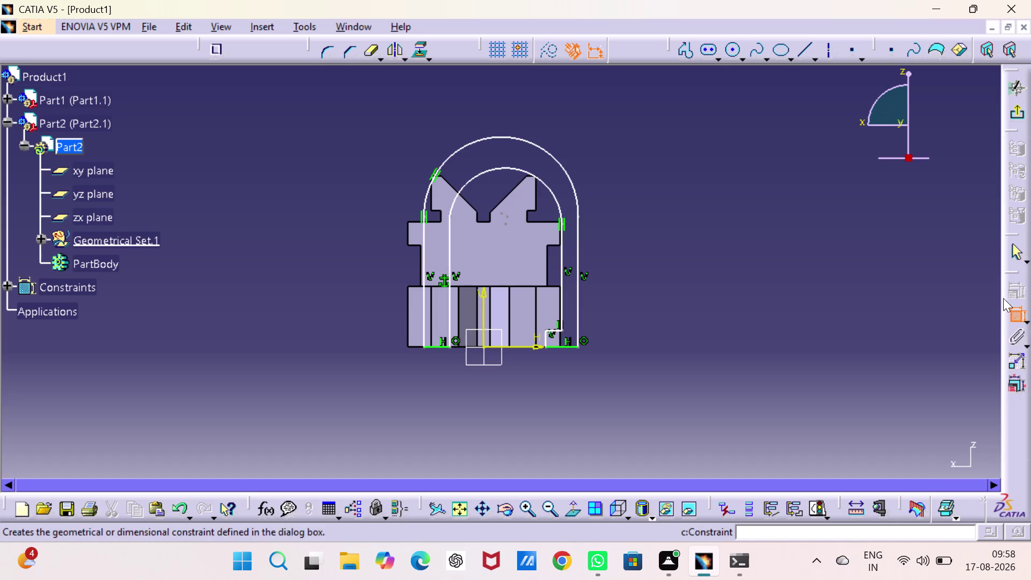
Dimension the outer arch's leg-to-leg width, symmetric about the sketch axis.
click(423, 273)
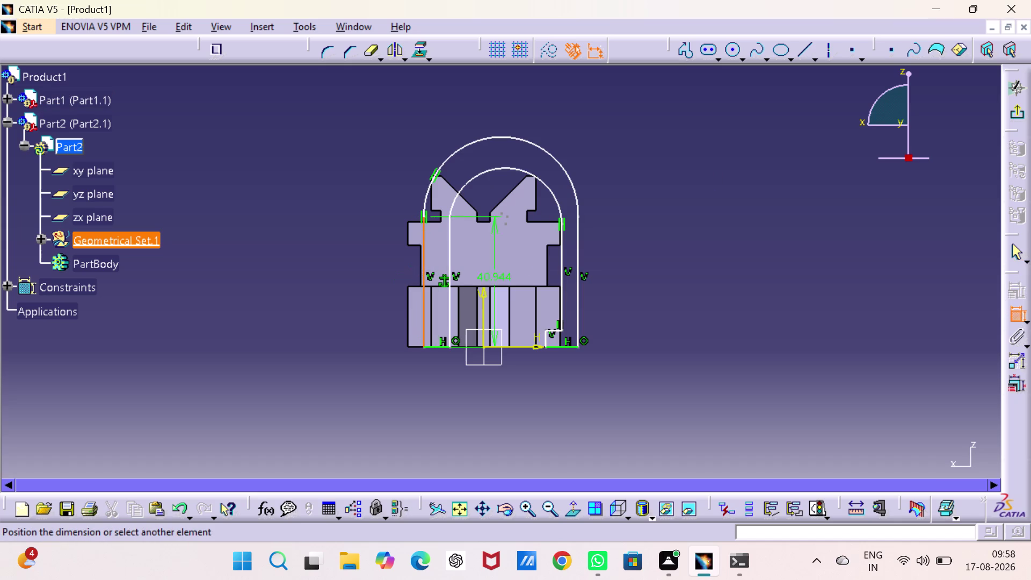
click(579, 271)
right_click(660, 223)
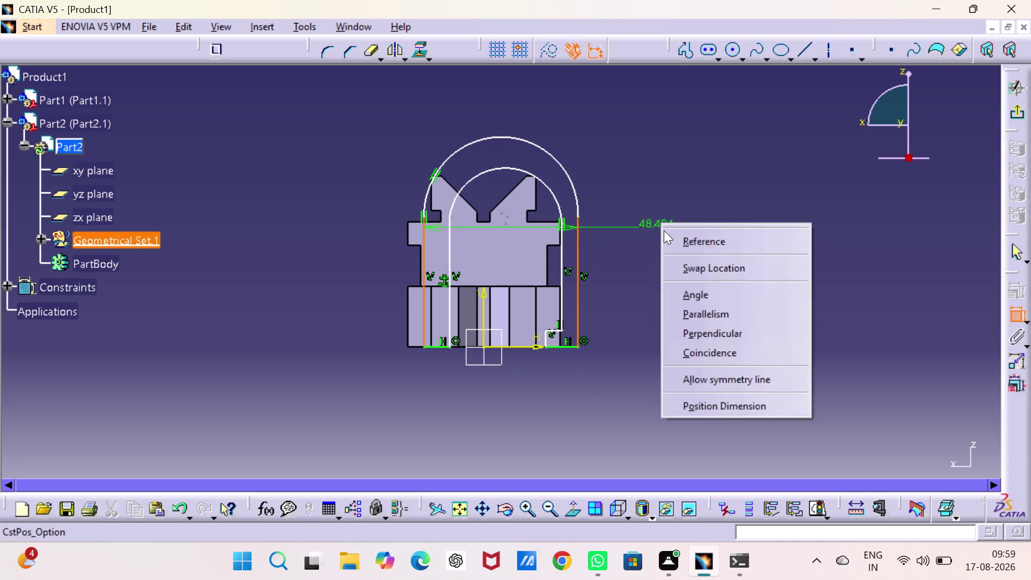
click(699, 379)
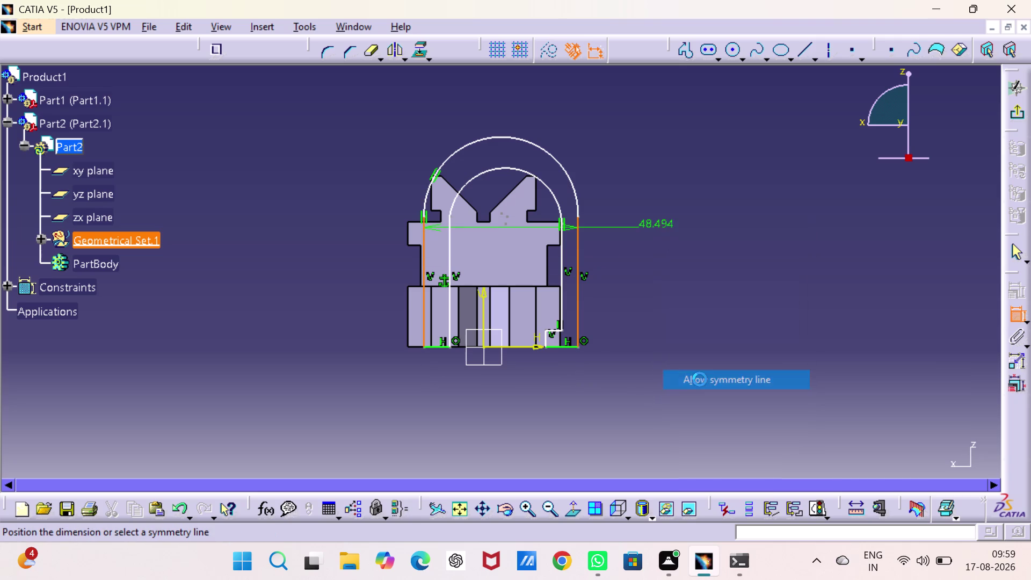
click(485, 307)
click(449, 245)
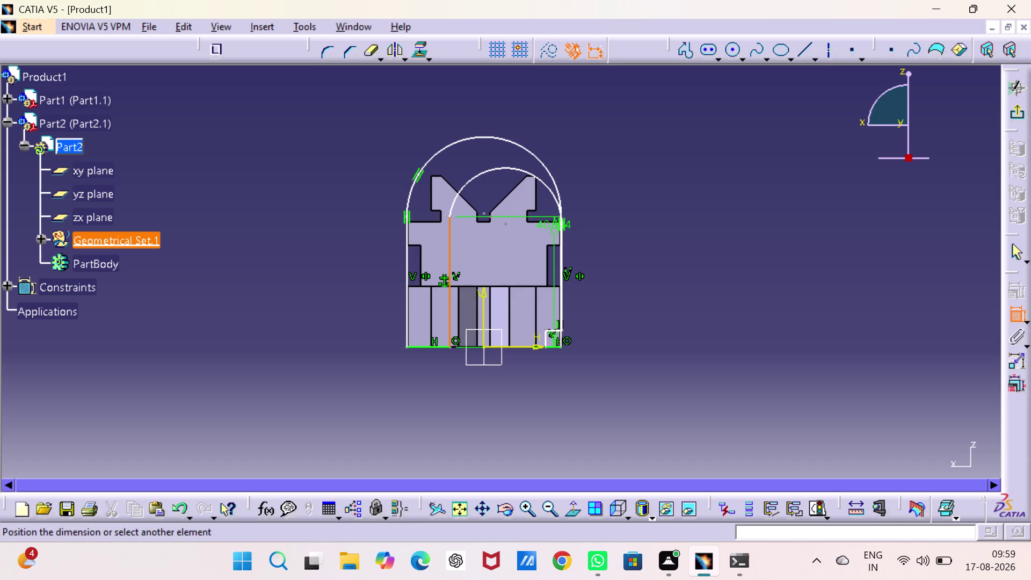
double_click(526, 511)
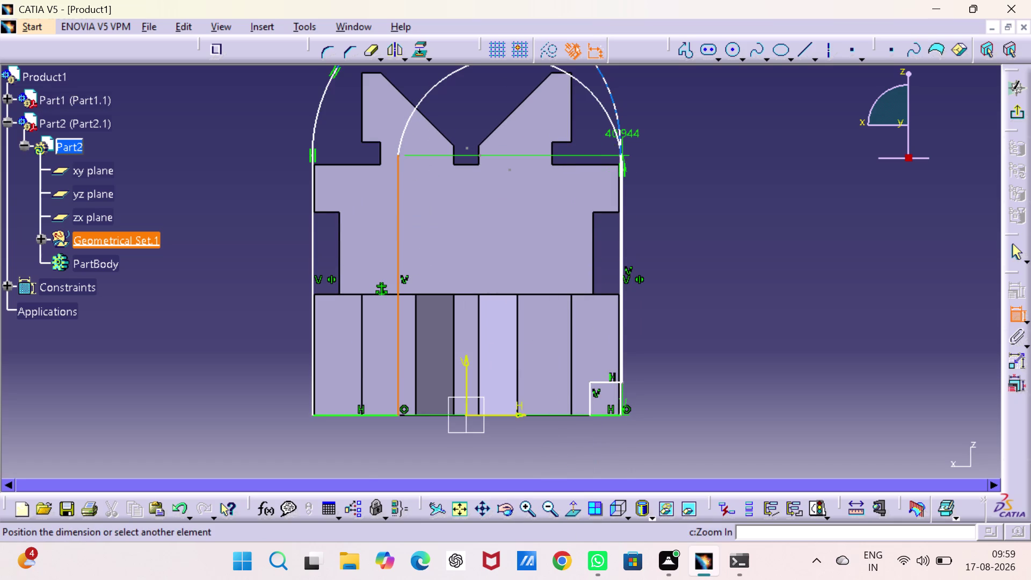
Dimension the inner arch's leg width, centred on the sketch axis.
click(618, 191)
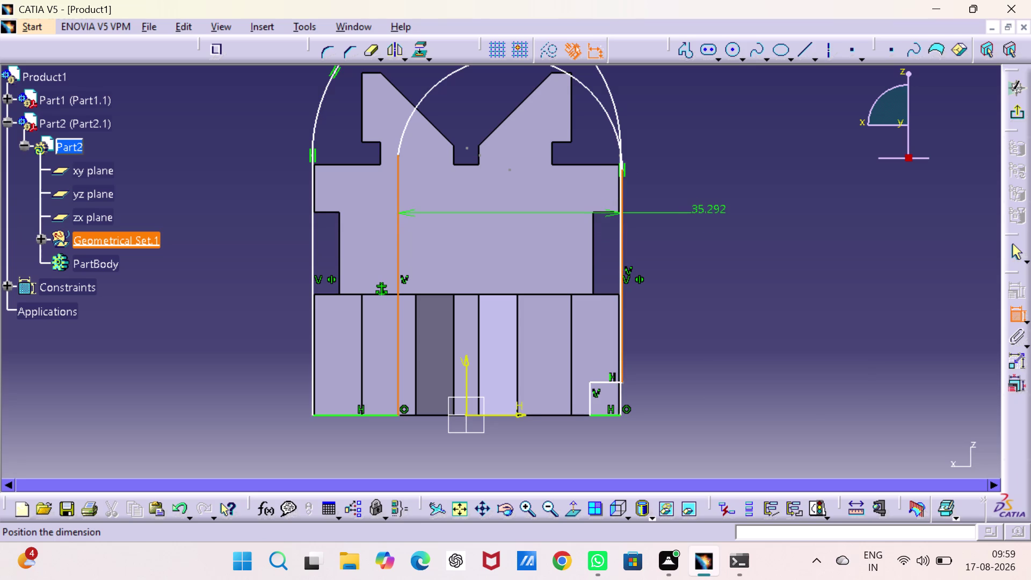
right_click(710, 210)
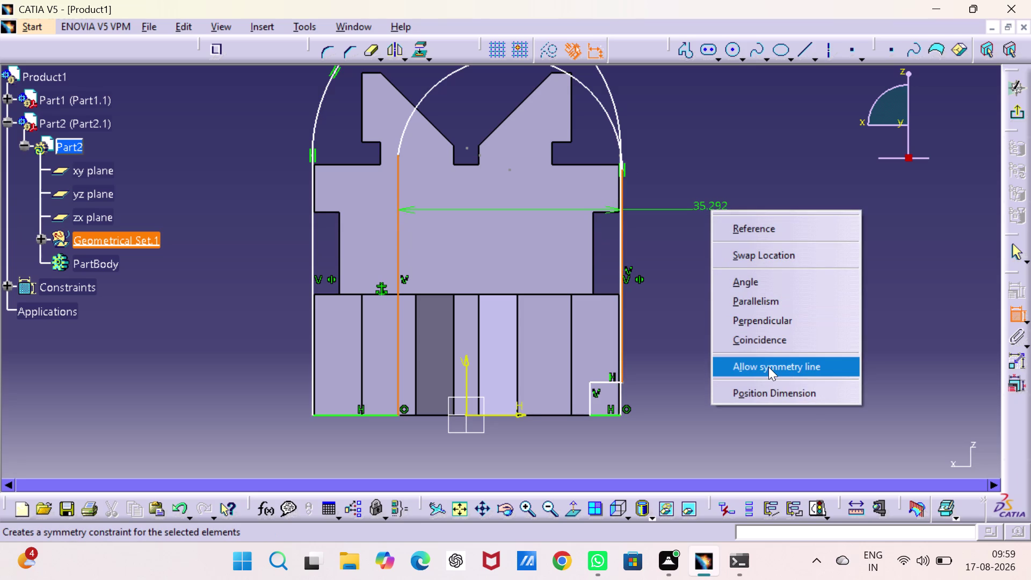
click(768, 367)
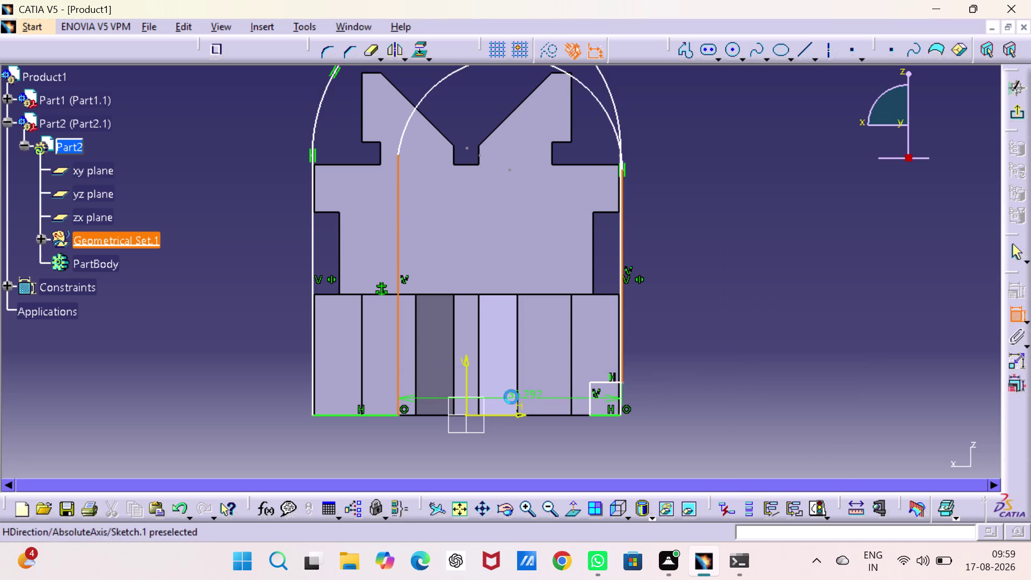
click(467, 381)
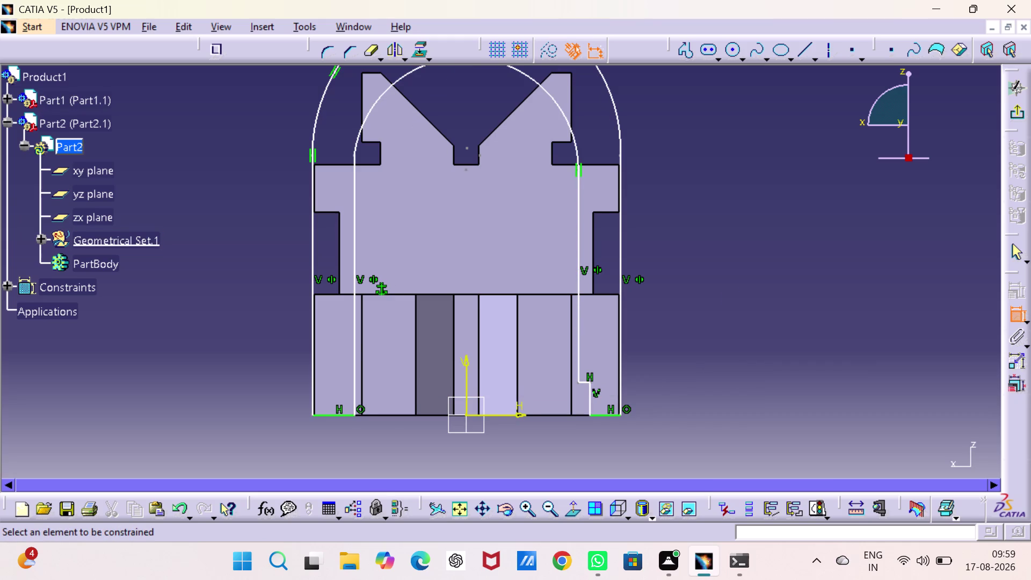
key(Escape)
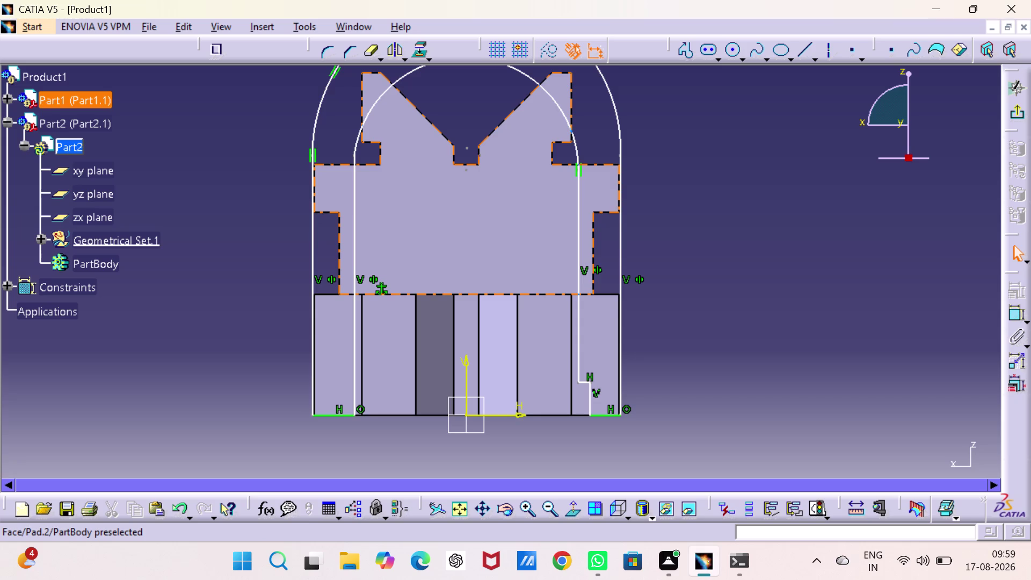
Drag the inner right and left legs outward until they sit just inside the outer legs.
key(Escape)
drag(576, 345, 597, 344)
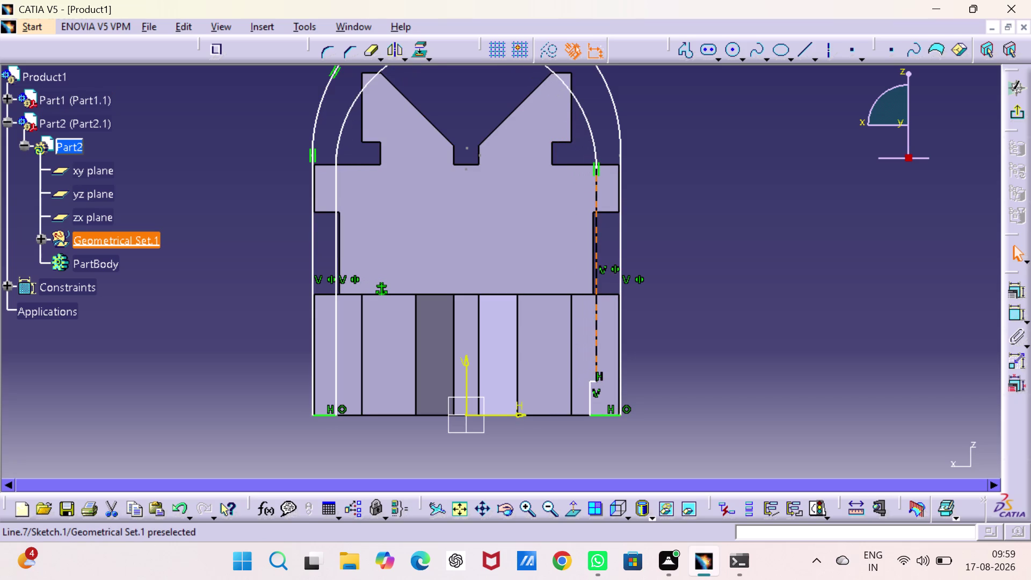
drag(597, 344, 604, 344)
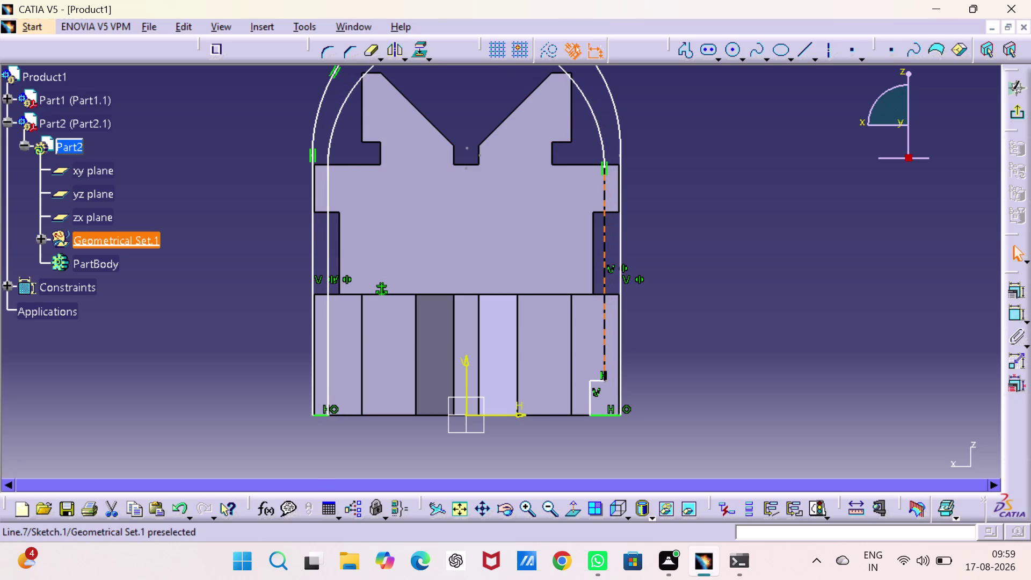
drag(603, 344, 601, 343)
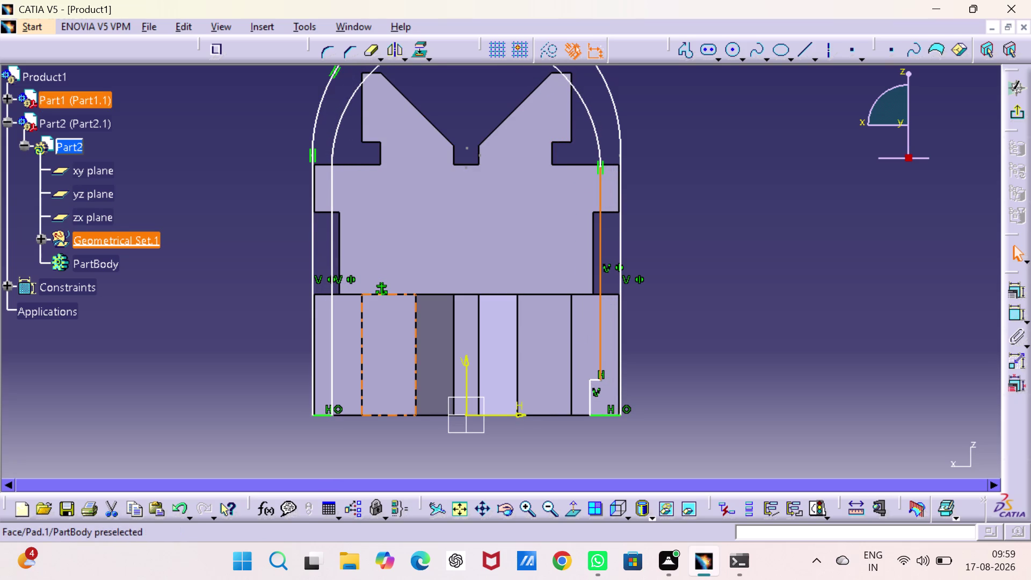
drag(334, 411, 333, 373)
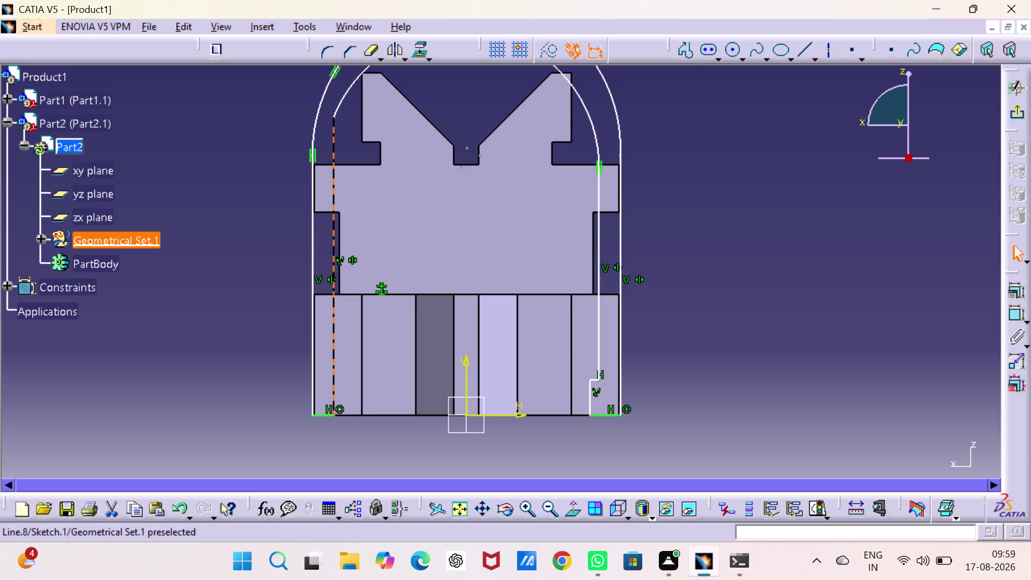
drag(333, 373, 334, 421)
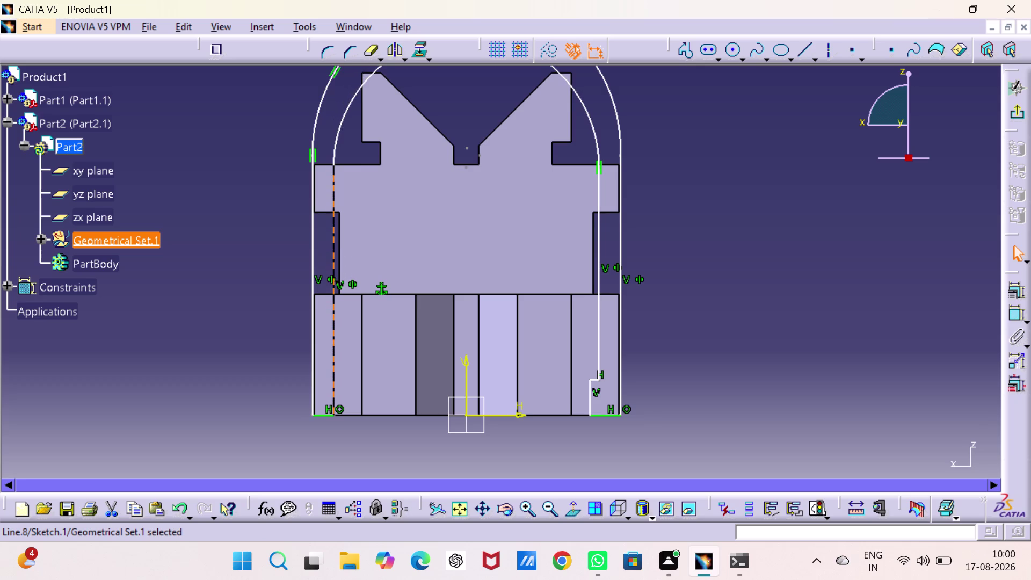
click(332, 387)
key(Delete)
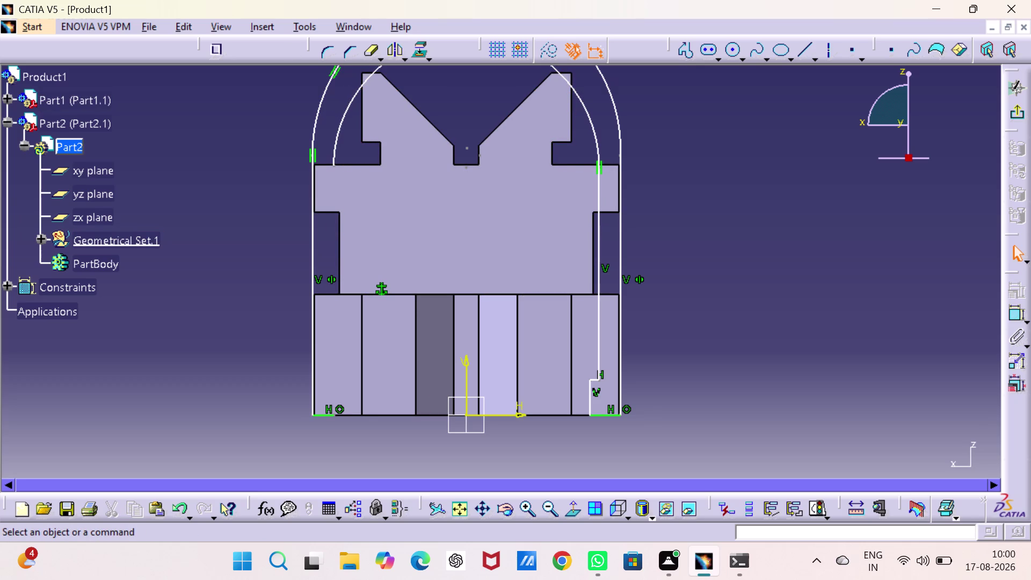
click(689, 49)
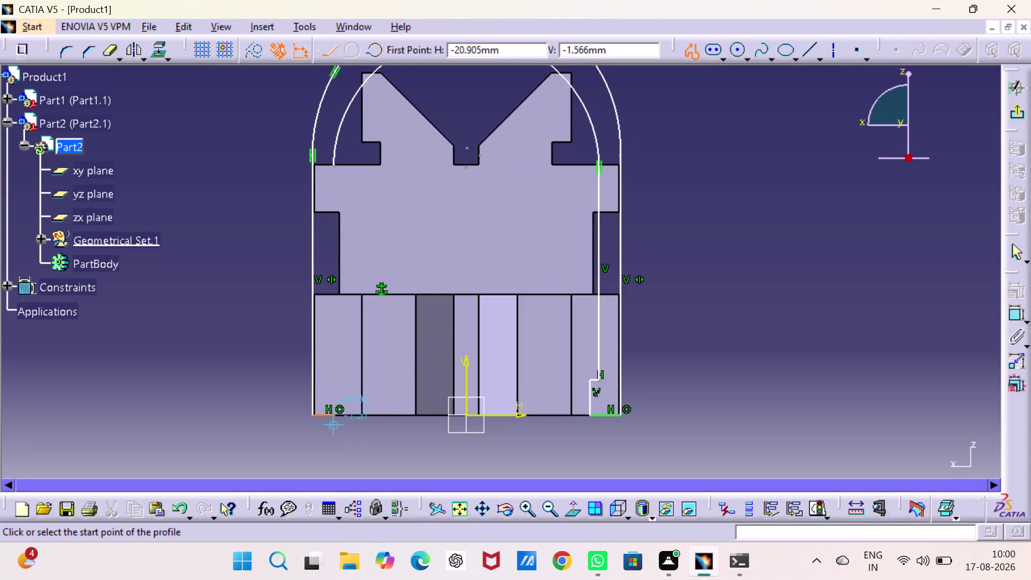
Cancel the stray line starts near the lower left and delete the leftover element.
click(332, 412)
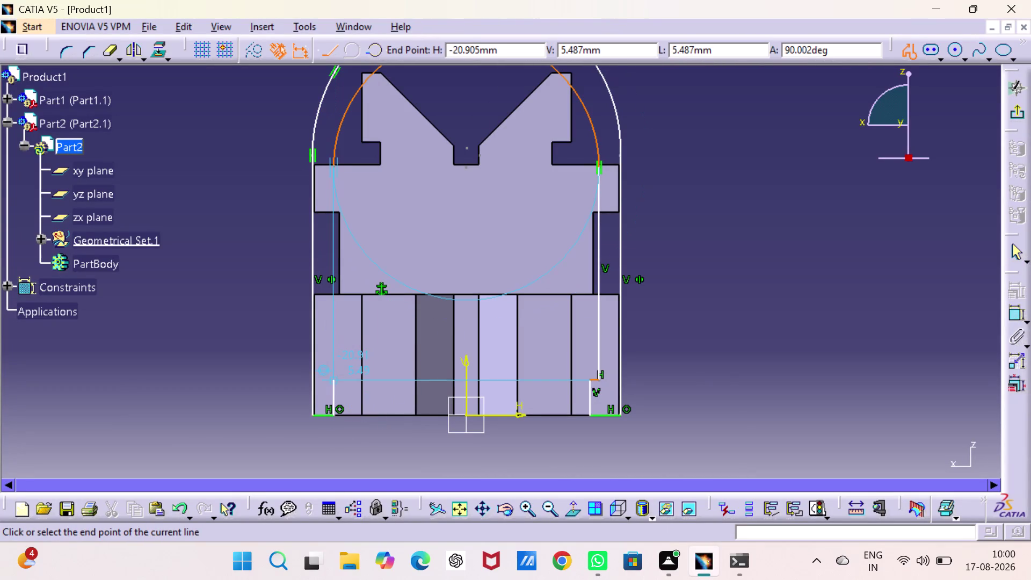
key(Escape)
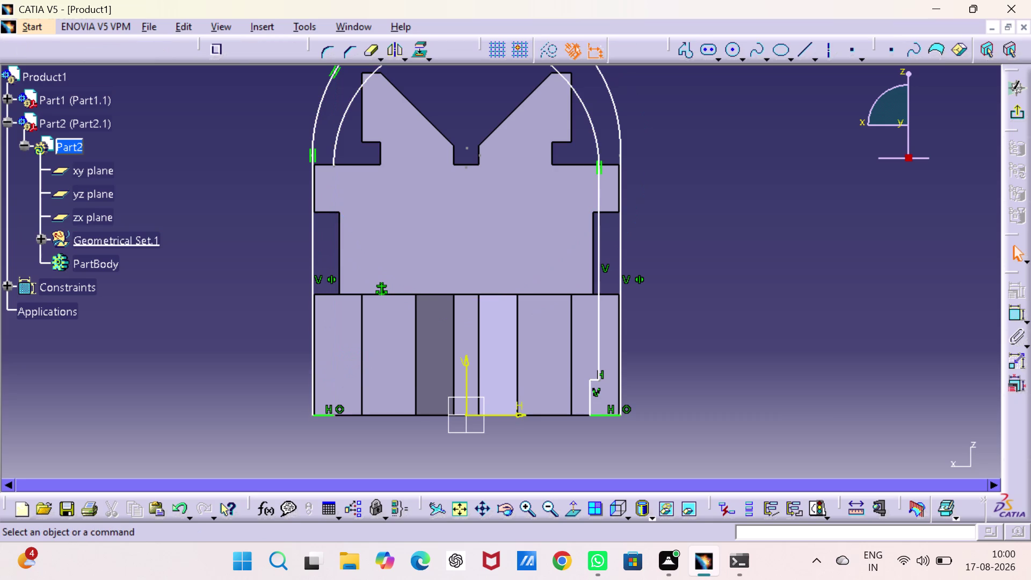
click(330, 416)
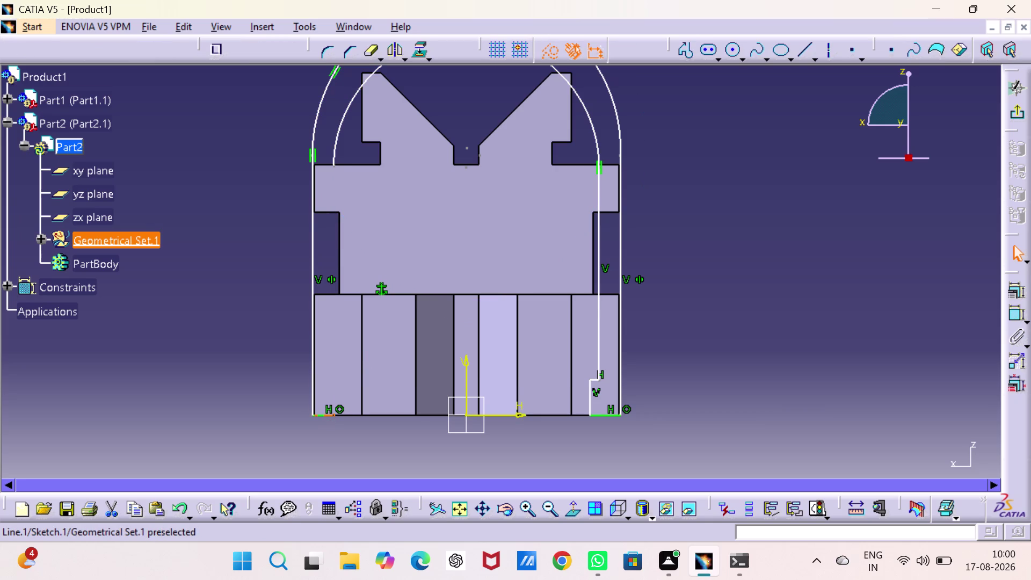
key(Escape)
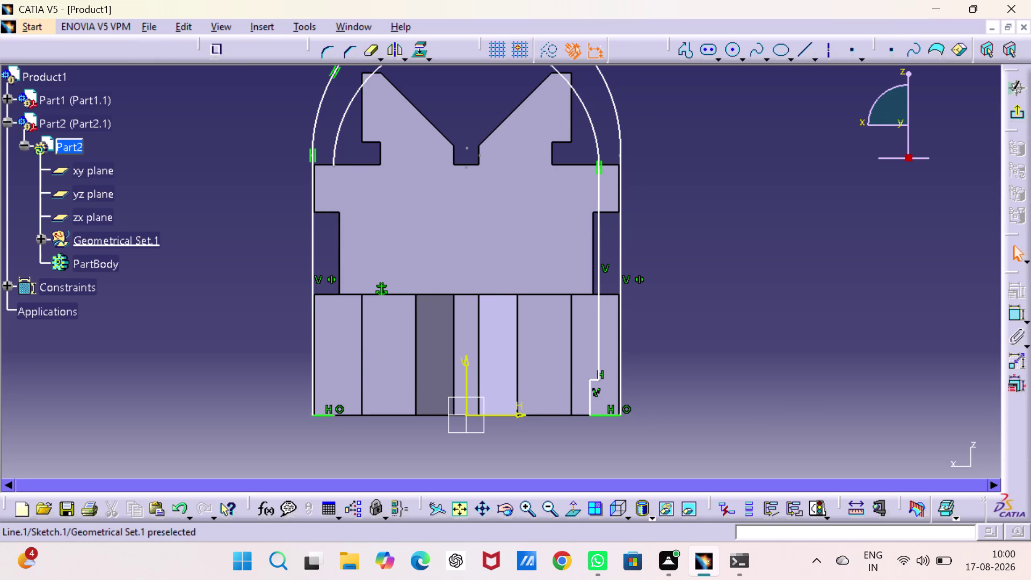
click(323, 416)
key(Delete)
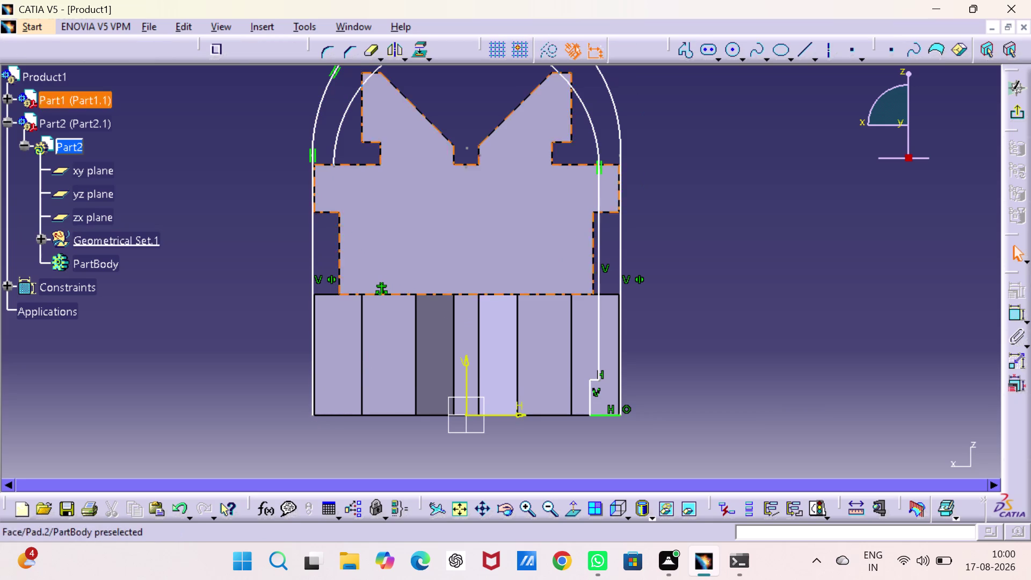
click(686, 48)
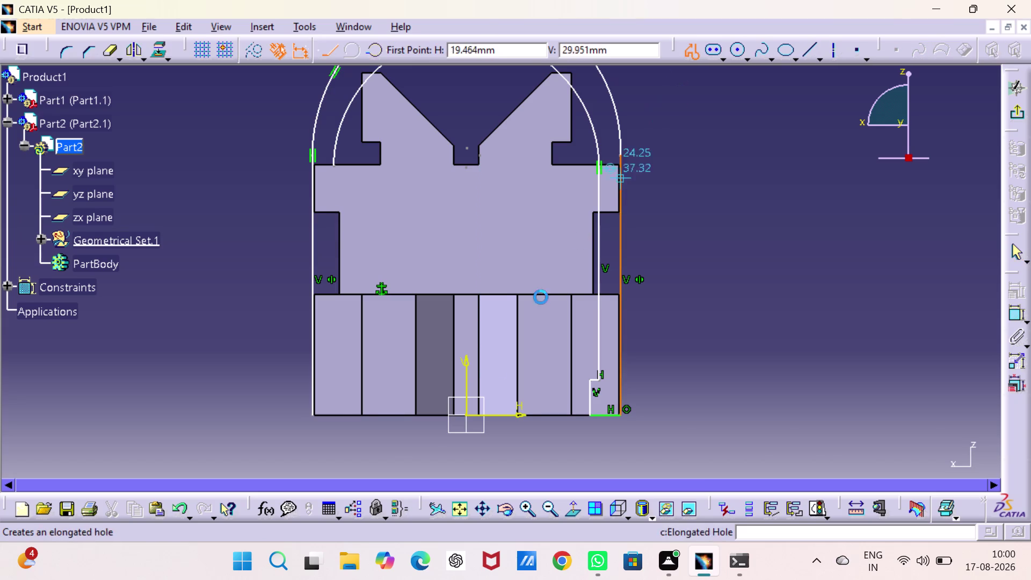
Draw the stepped left leg: short upright, short step, tall line up to the inner arc.
click(316, 413)
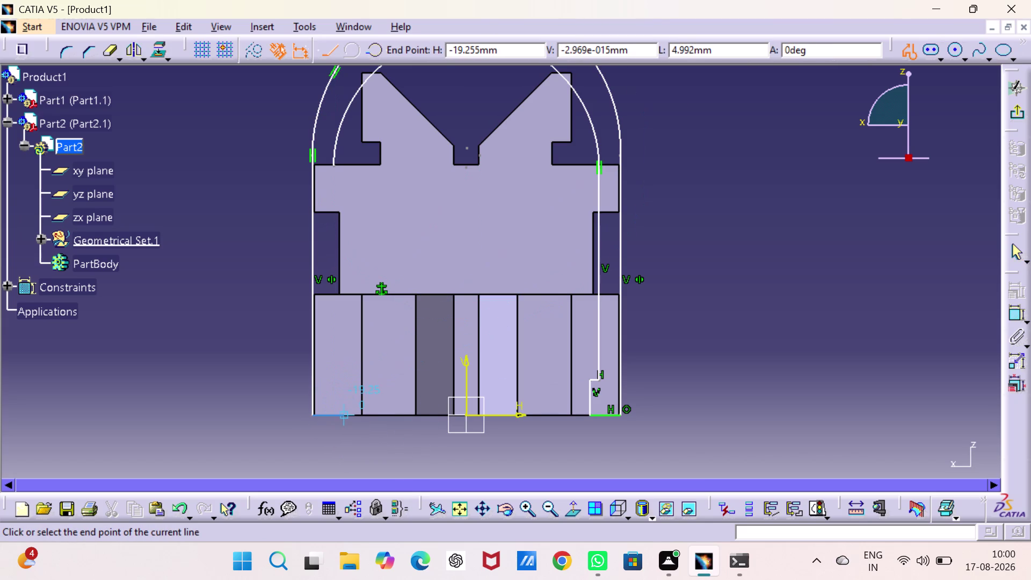
drag(347, 413, 349, 408)
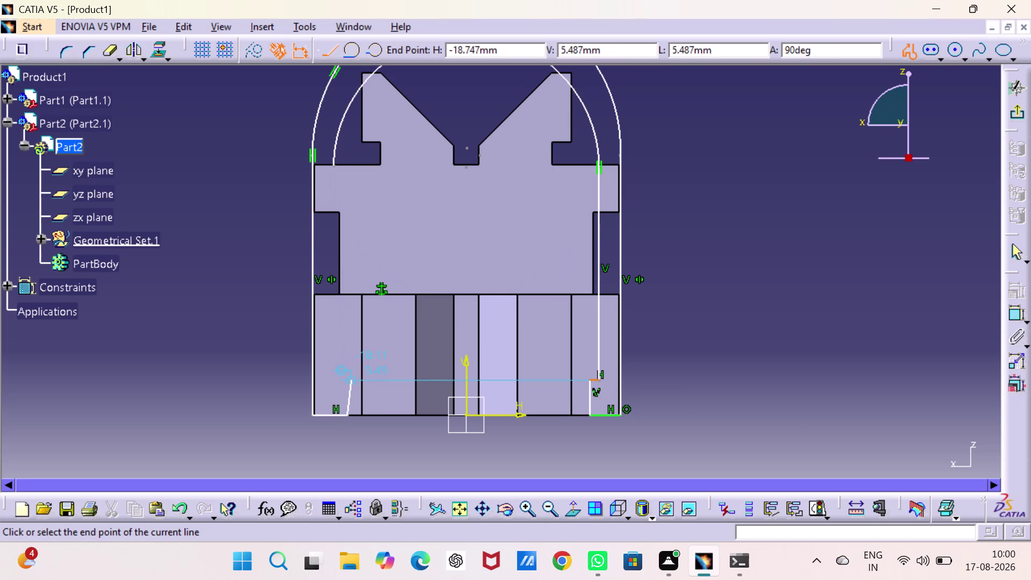
click(347, 378)
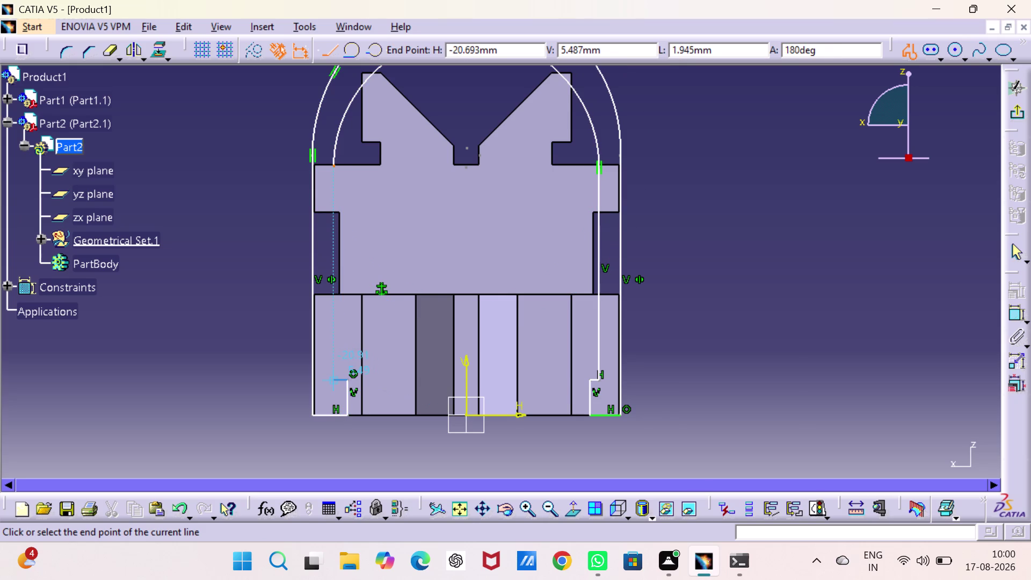
click(335, 380)
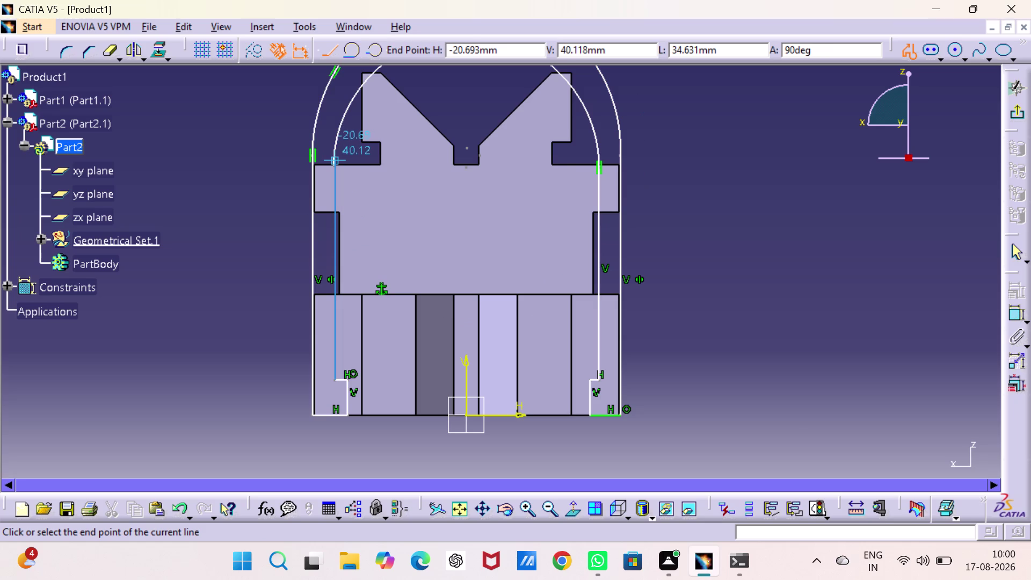
click(333, 158)
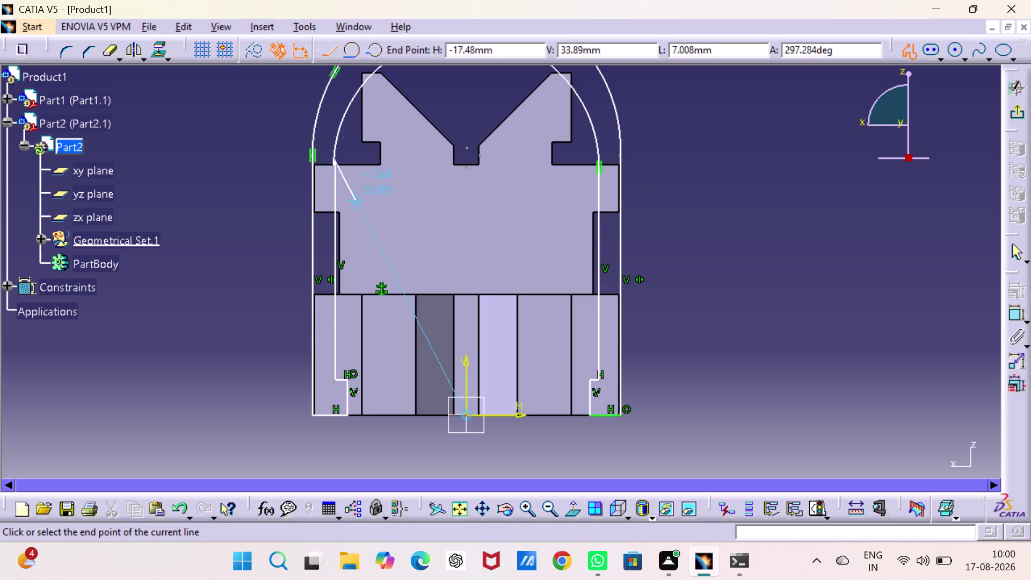
key(Escape)
key(Escape)
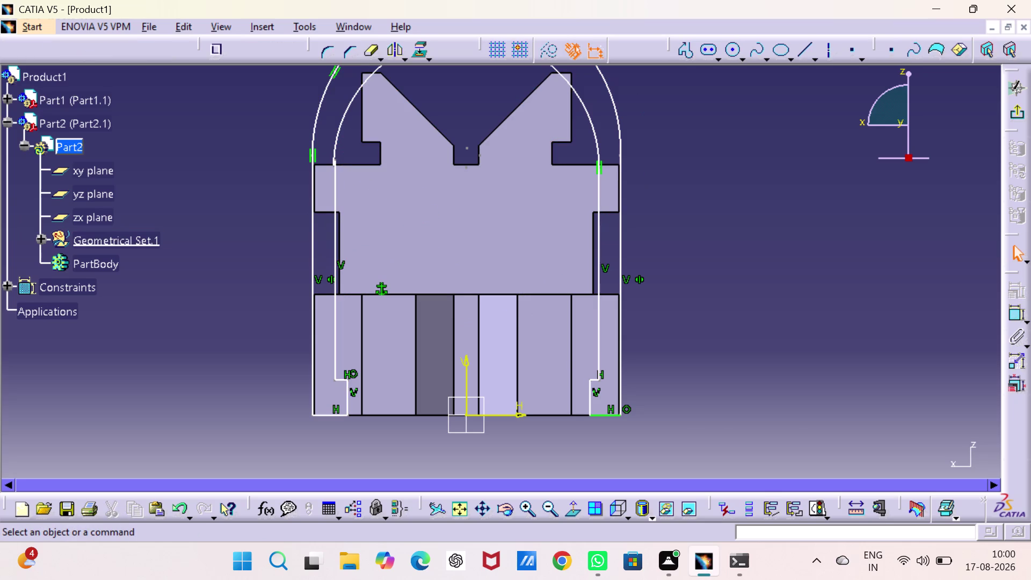
double_click(1012, 314)
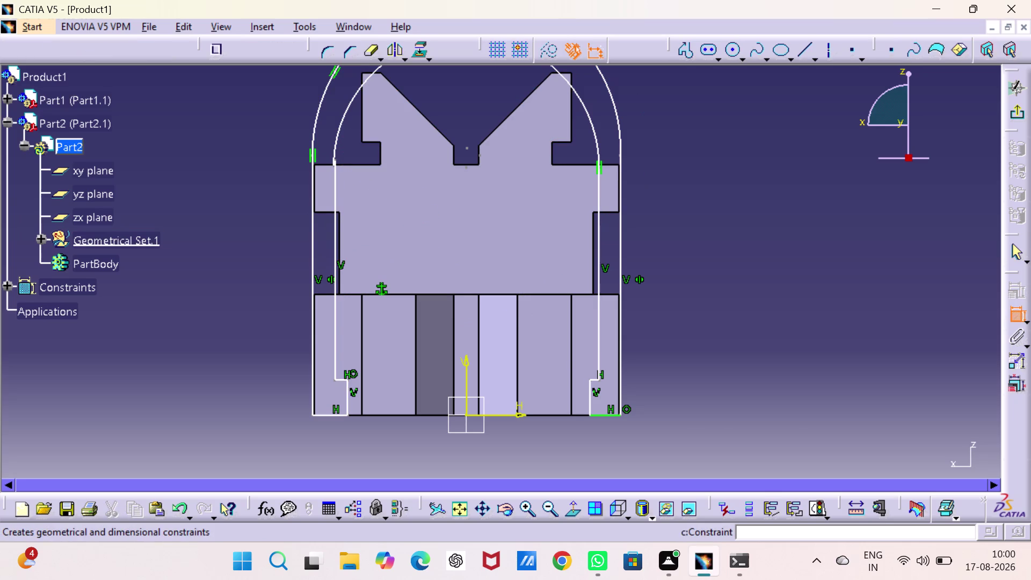
Attach the tall left leg to the inner arc with coincidence and tangency.
click(332, 164)
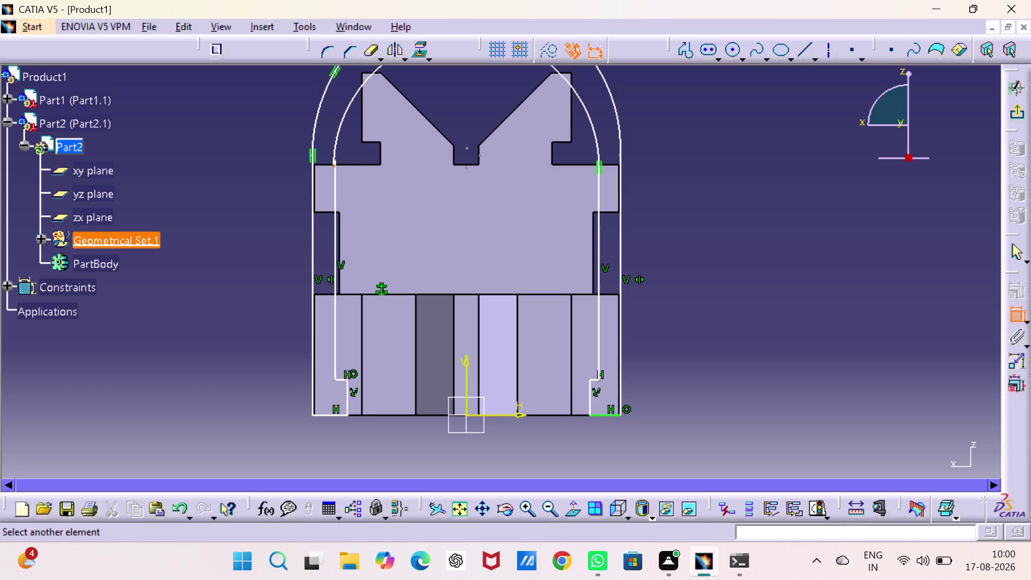
click(335, 157)
right_click(335, 157)
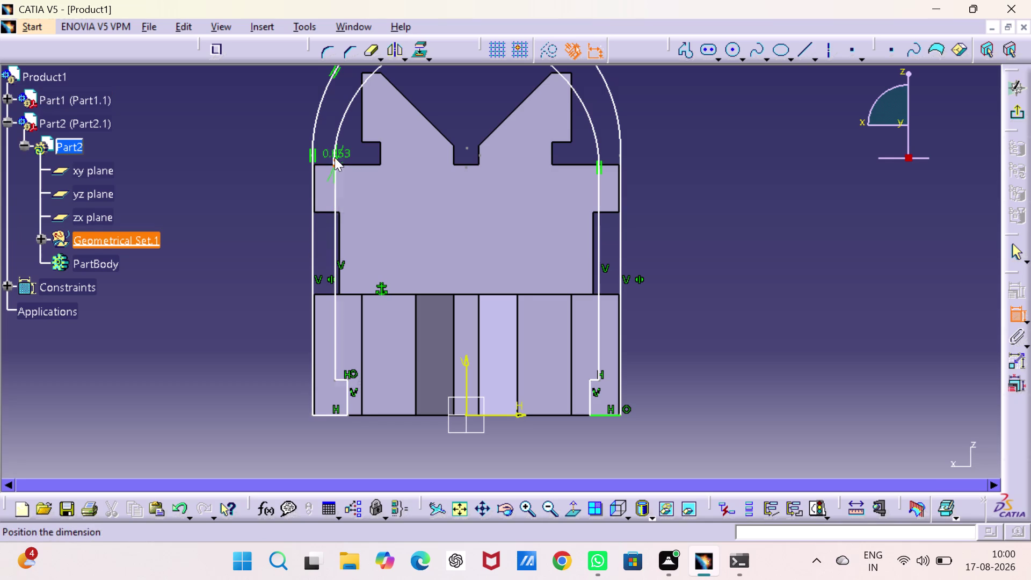
click(389, 353)
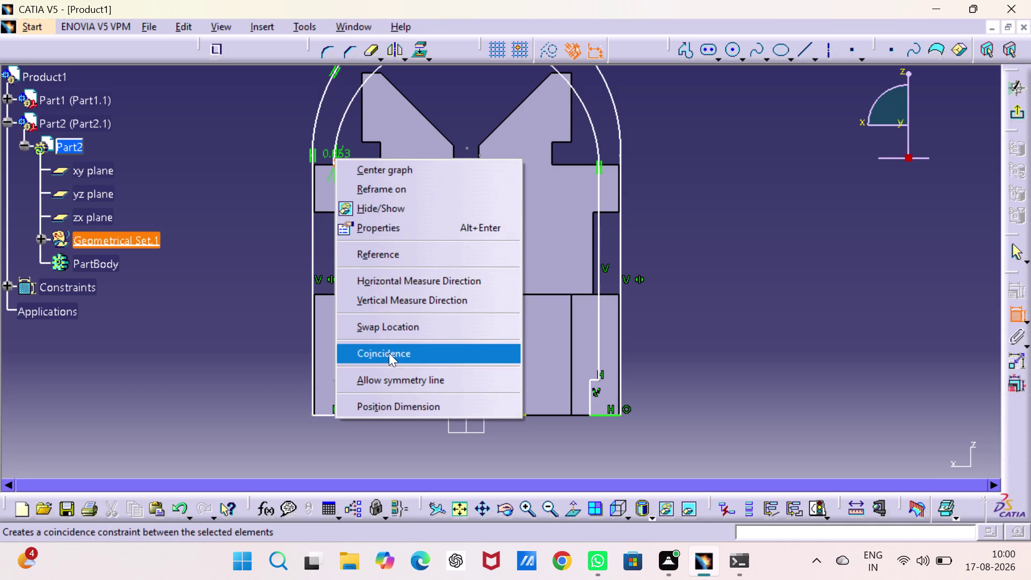
click(336, 185)
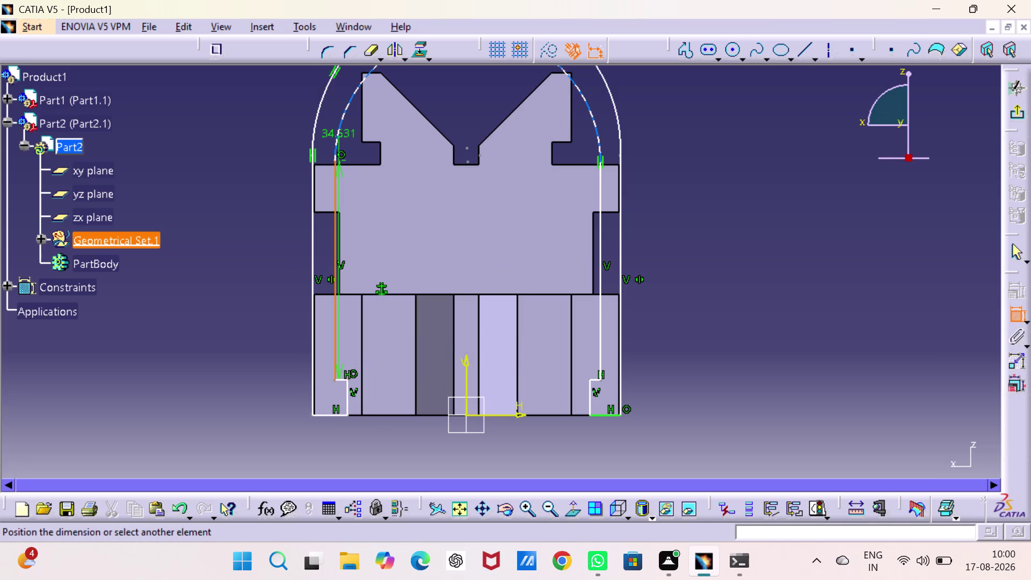
click(339, 135)
right_click(339, 135)
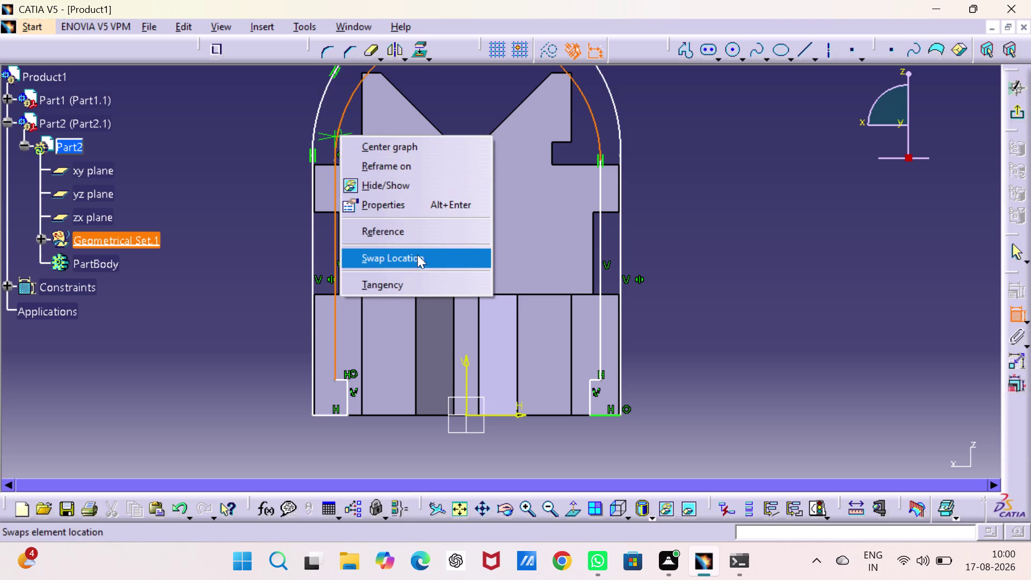
click(417, 275)
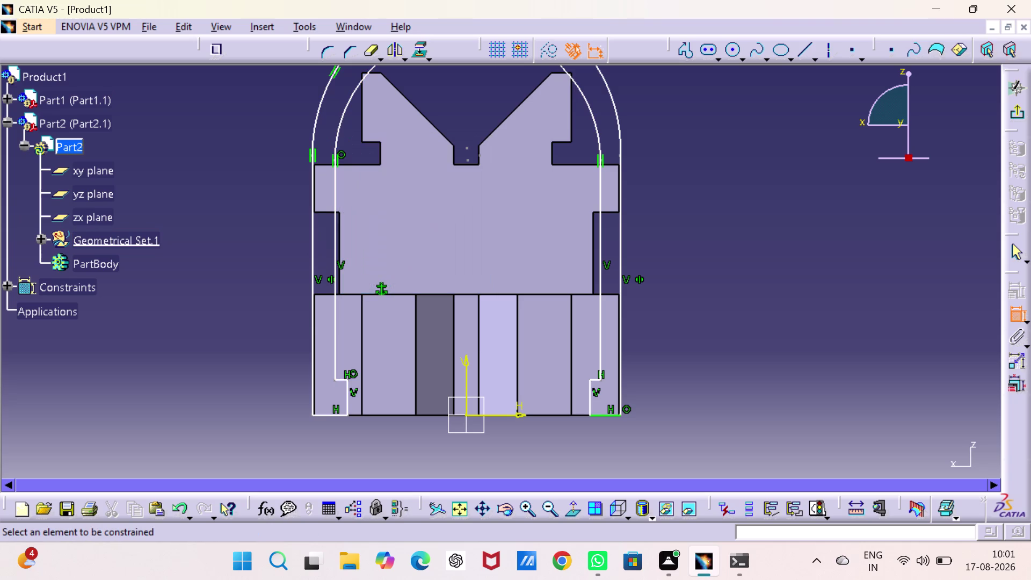
Make the outer arc tangent to the right outer side line, discarding a stray dimension.
click(612, 110)
click(618, 177)
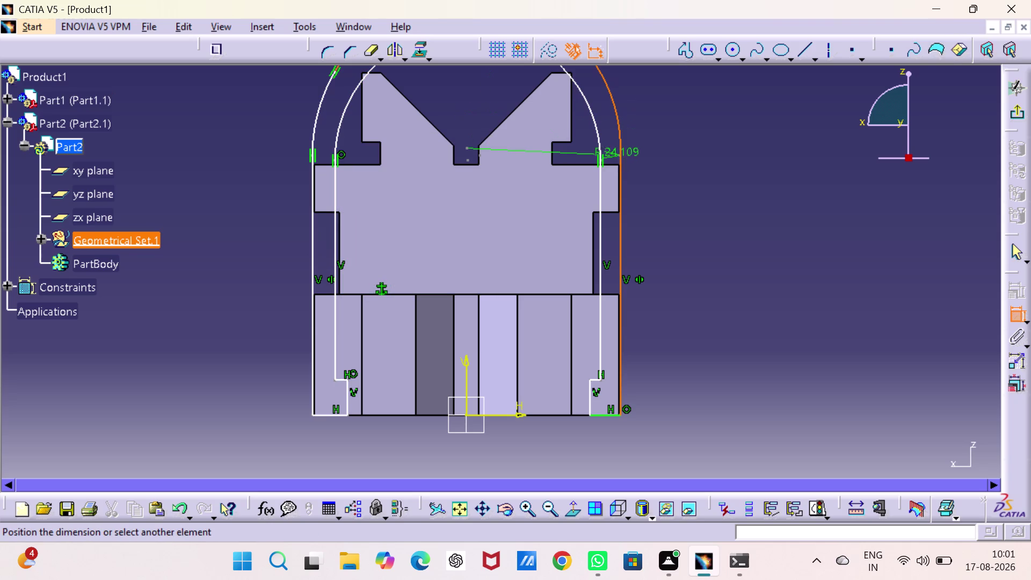
right_click(629, 161)
click(667, 228)
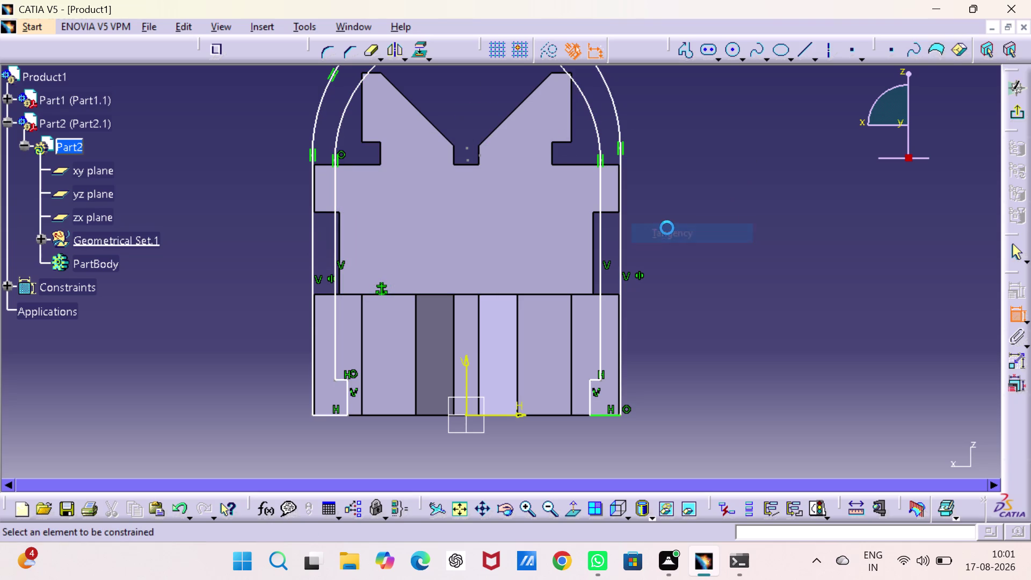
click(350, 395)
click(591, 402)
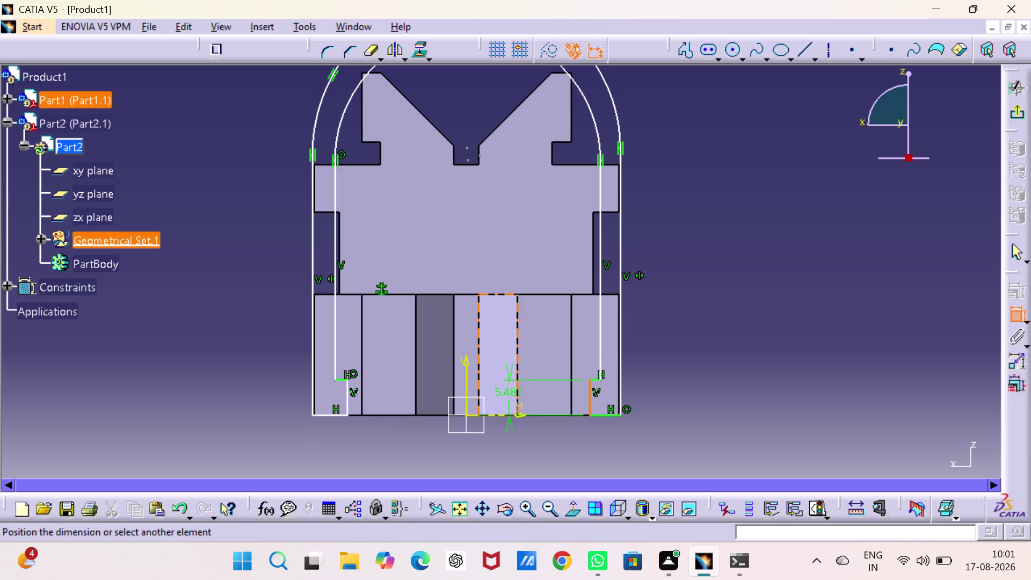
right_click(503, 355)
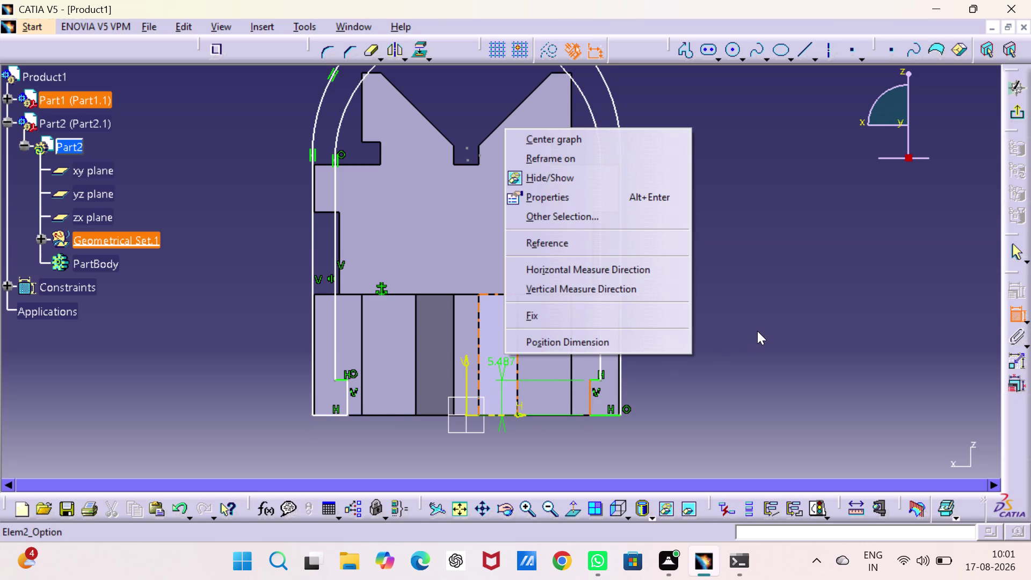
key(Escape)
key(Escape)
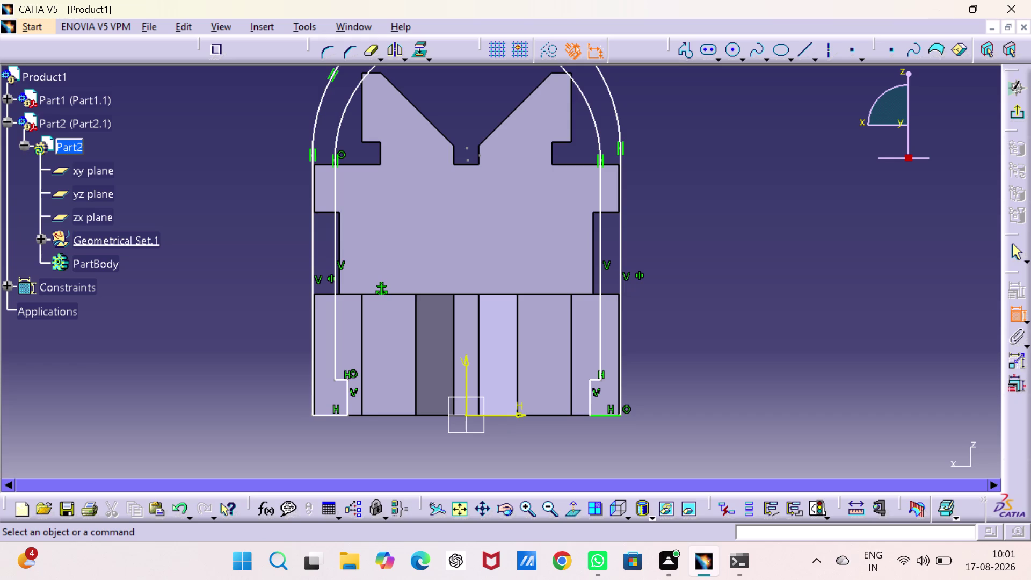
double_click(1008, 311)
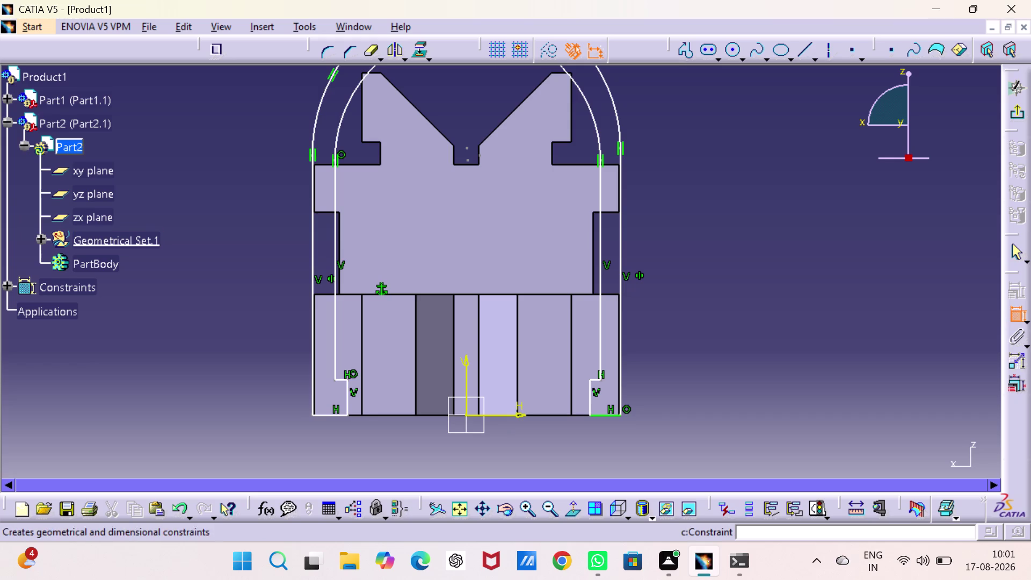
Constrain the left and right foot uprights symmetric about the vertical axis.
click(347, 397)
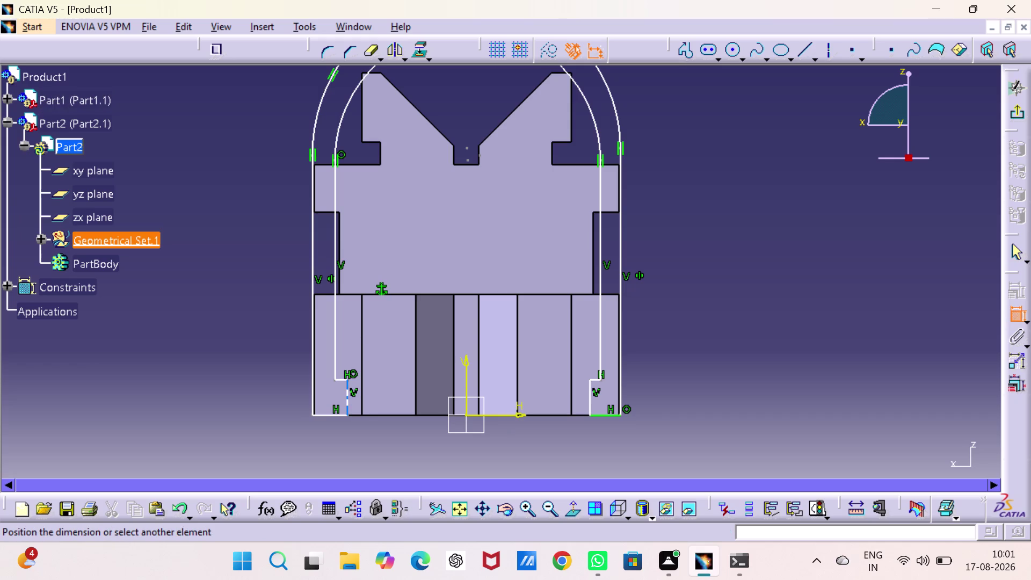
click(591, 395)
right_click(554, 333)
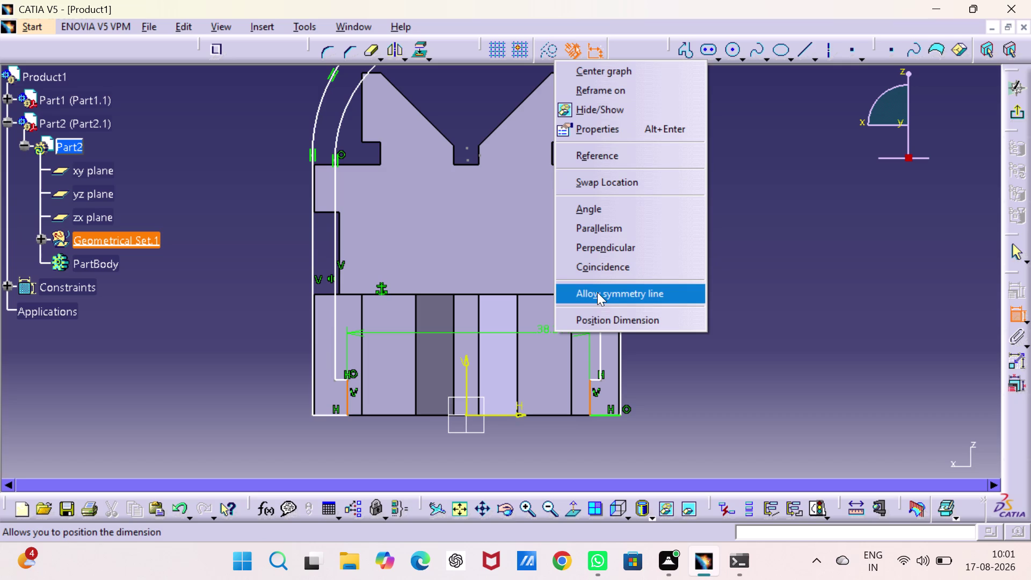
click(597, 292)
click(465, 368)
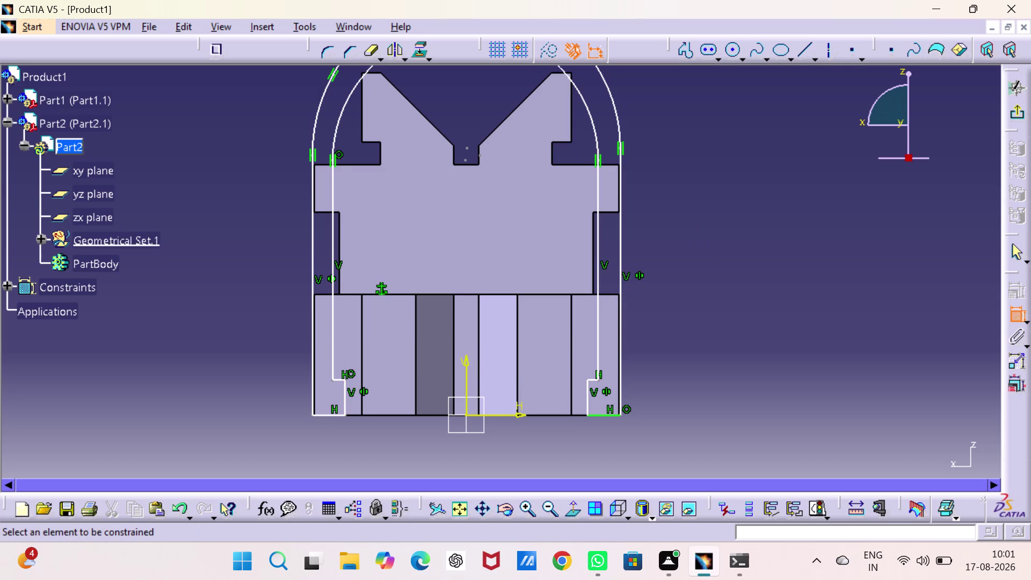
middle_click(439, 278)
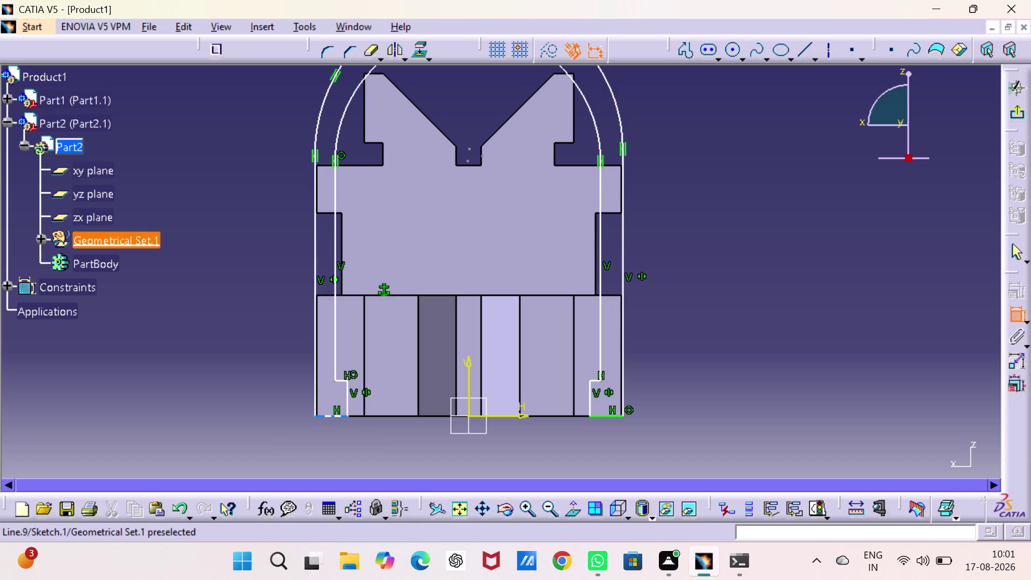
click(335, 369)
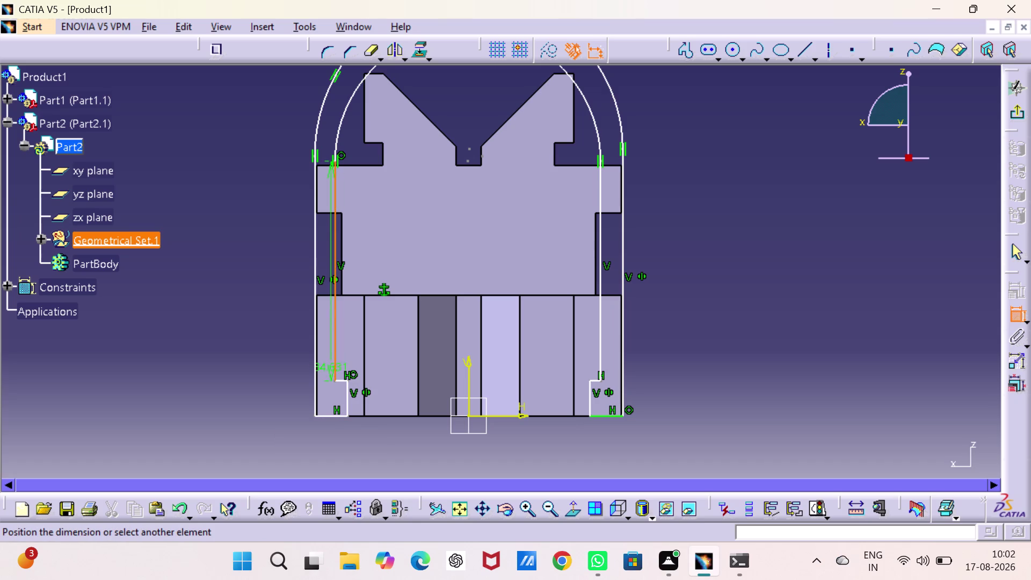
Dimension the left side gap to 5, then undo the resulting leg shift.
click(316, 390)
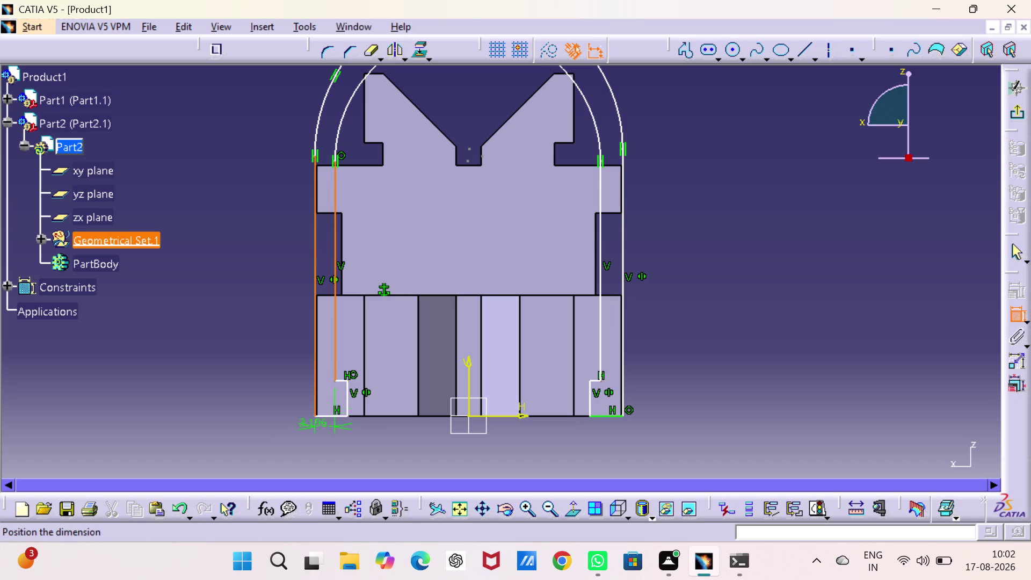
click(325, 450)
double_click(325, 448)
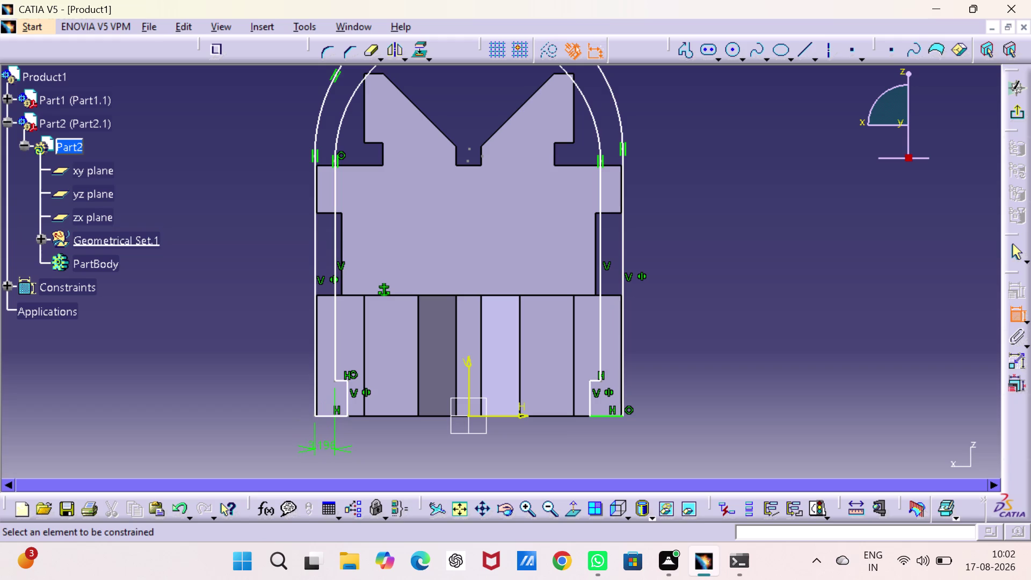
key(5)
key(Return)
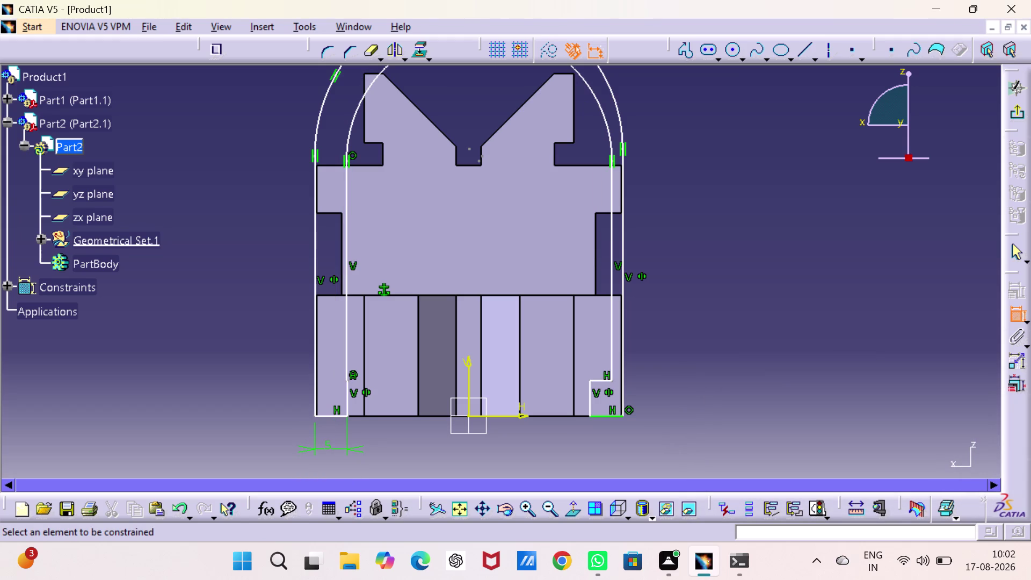
key(ctrl+z)
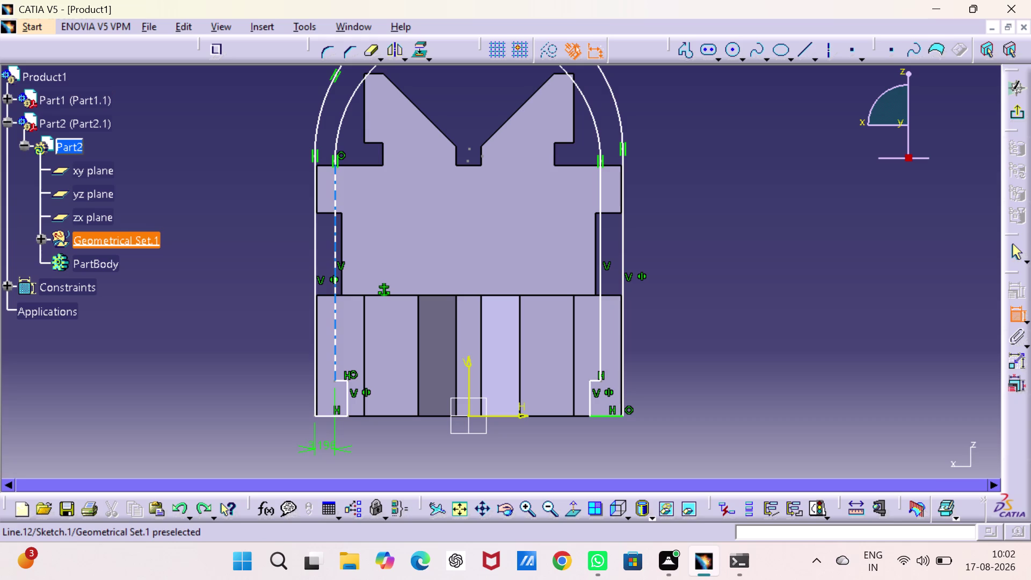
Set the left foot width to 4 and the gap offset to 5.
click(340, 381)
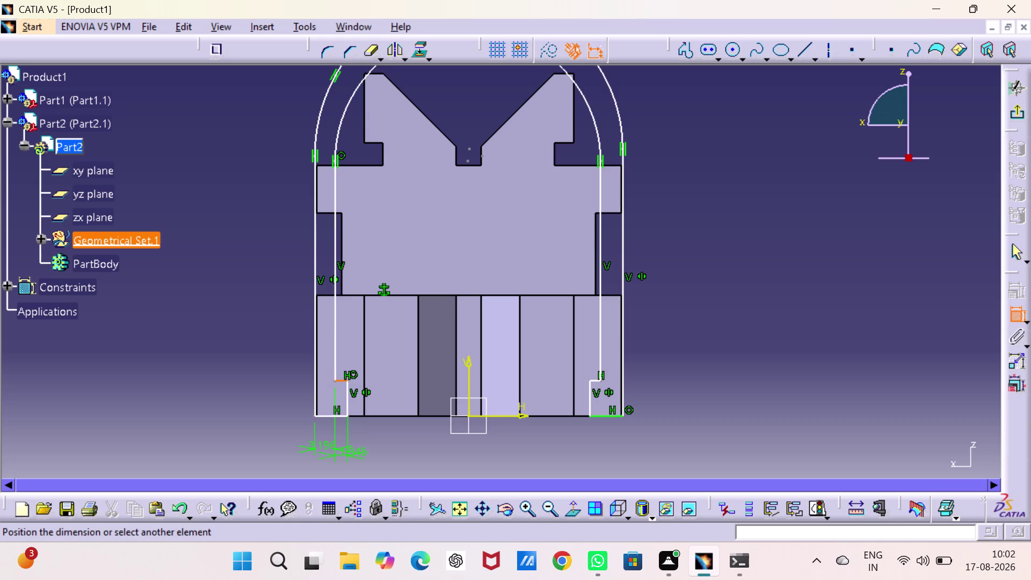
click(350, 468)
double_click(350, 466)
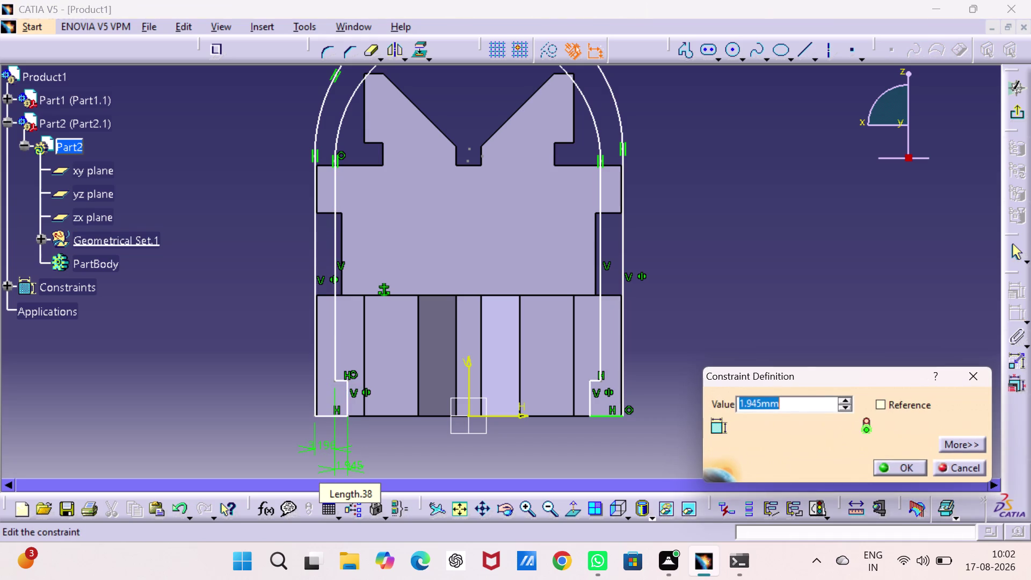
key(4)
key(Return)
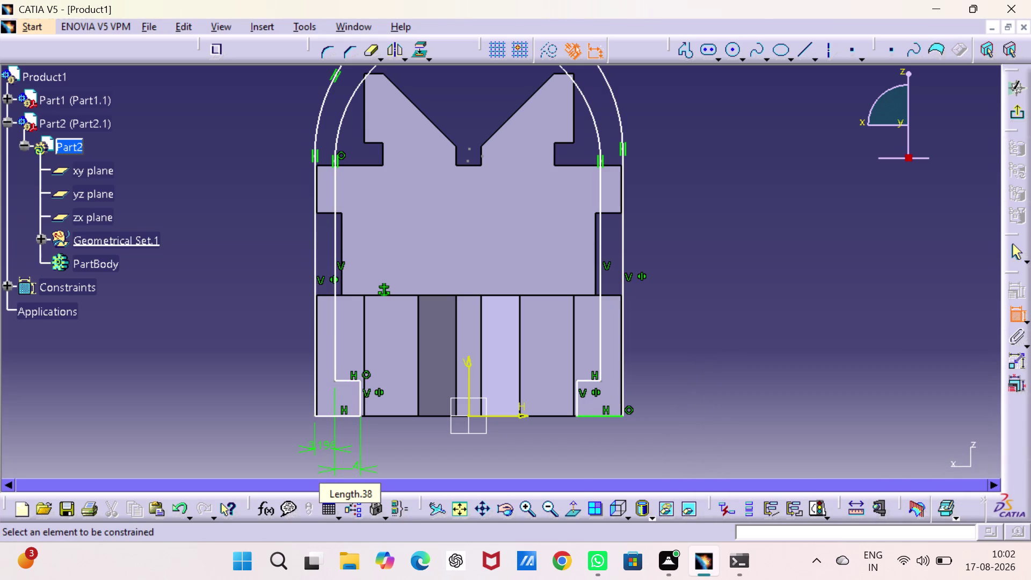
double_click(324, 441)
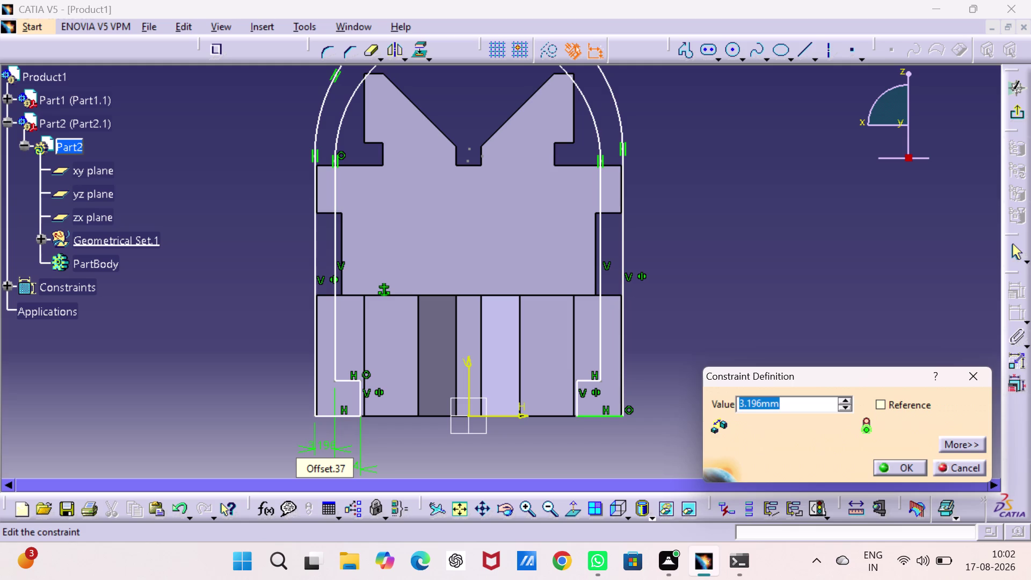
key(5)
key(Return)
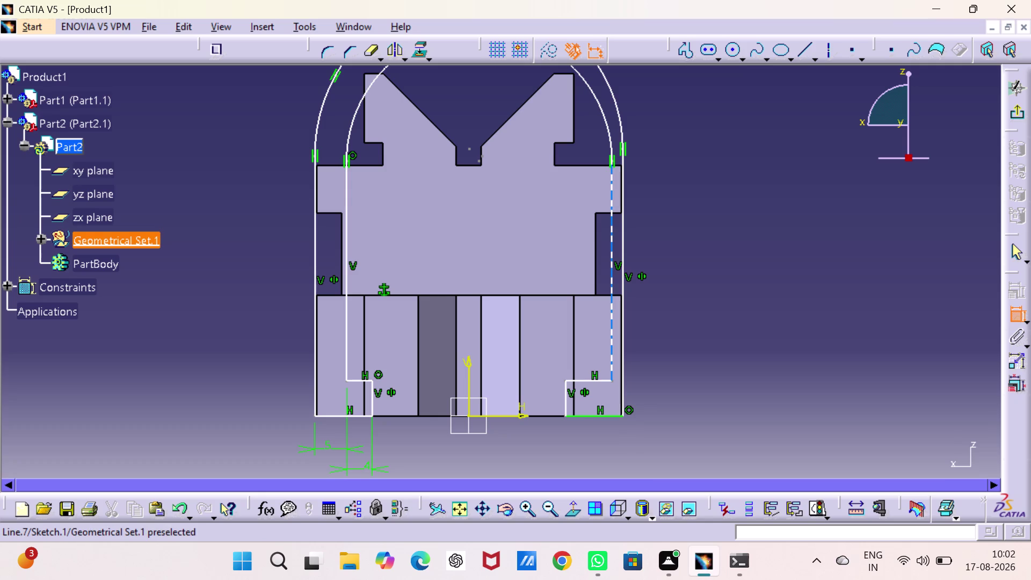
Dimension the right foot width as 4.
click(583, 381)
click(580, 448)
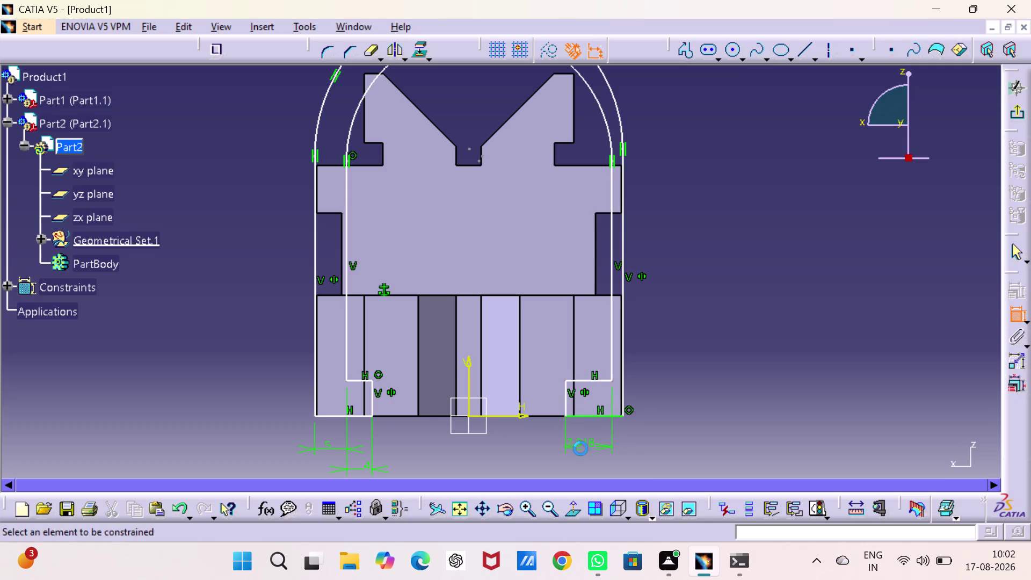
double_click(581, 449)
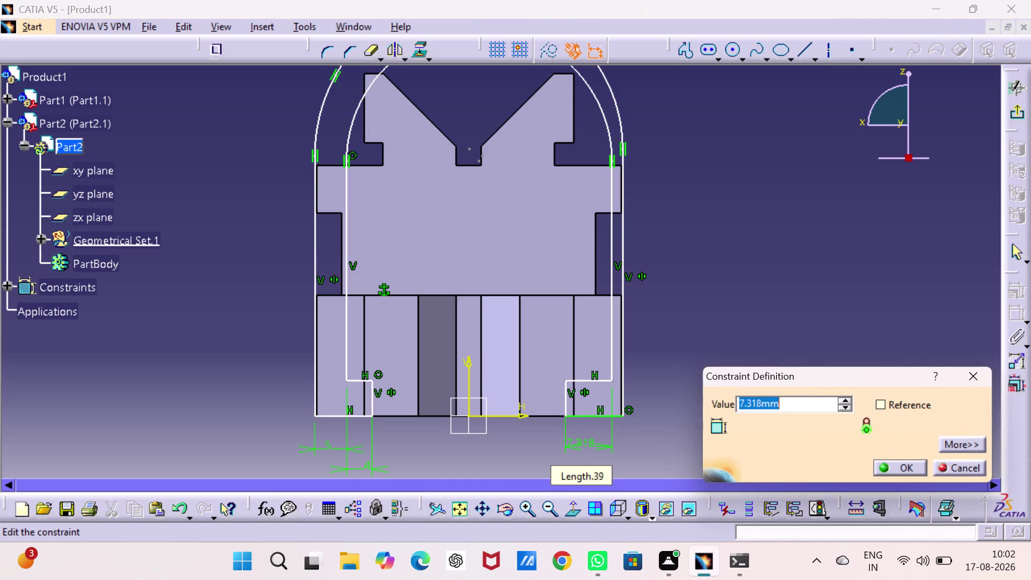
key(4)
key(Return)
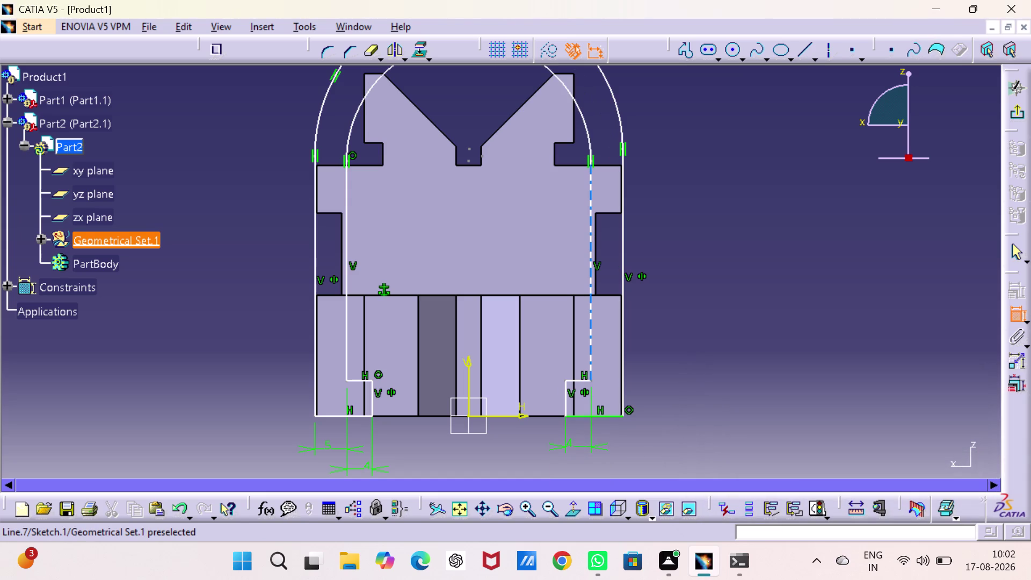
Abandon a leg thickness dimension and re-enter 4 for the right foot width.
click(586, 293)
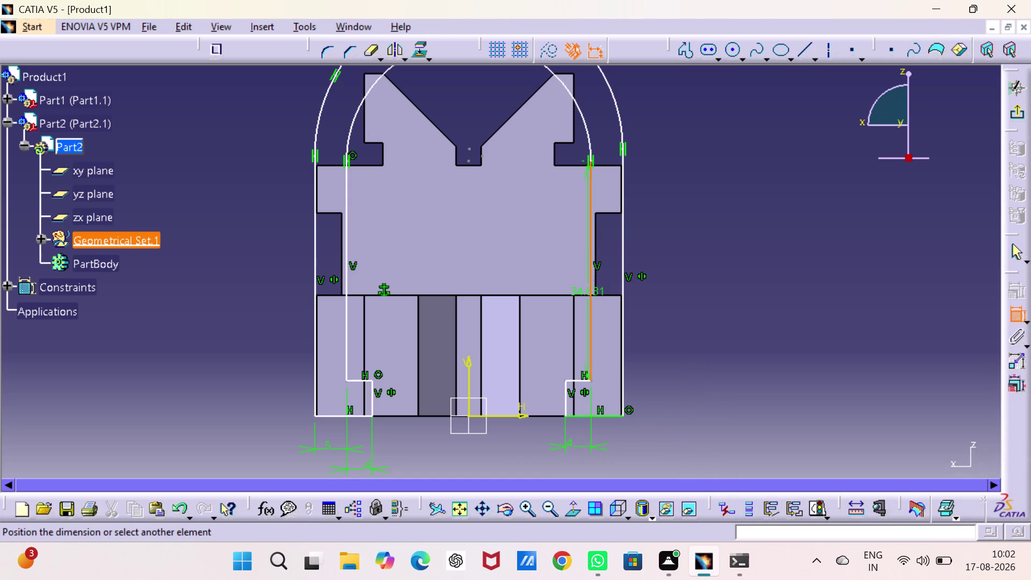
click(622, 302)
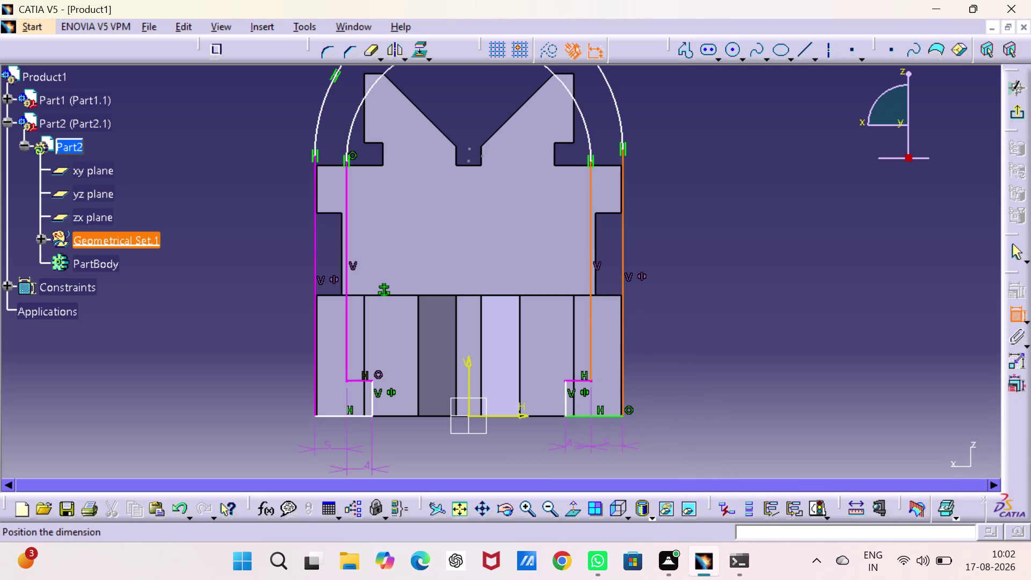
key(Escape)
key(Escape)
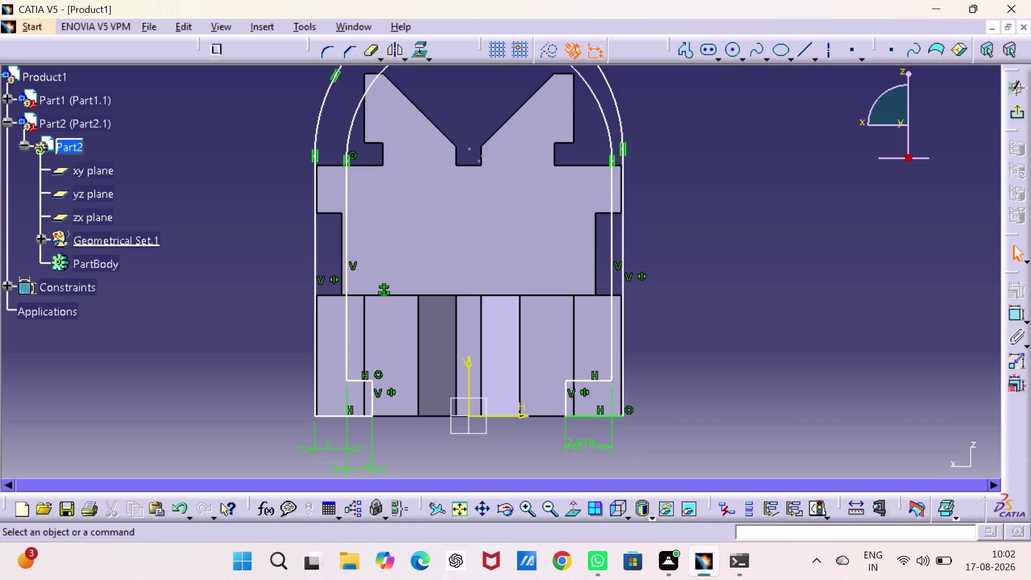
double_click(586, 444)
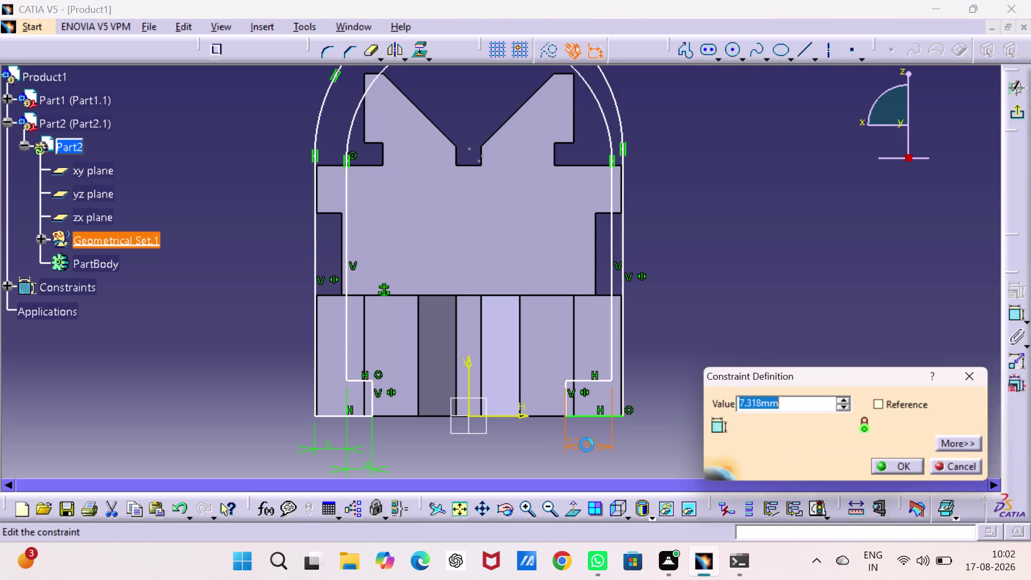
key(4)
key(Return)
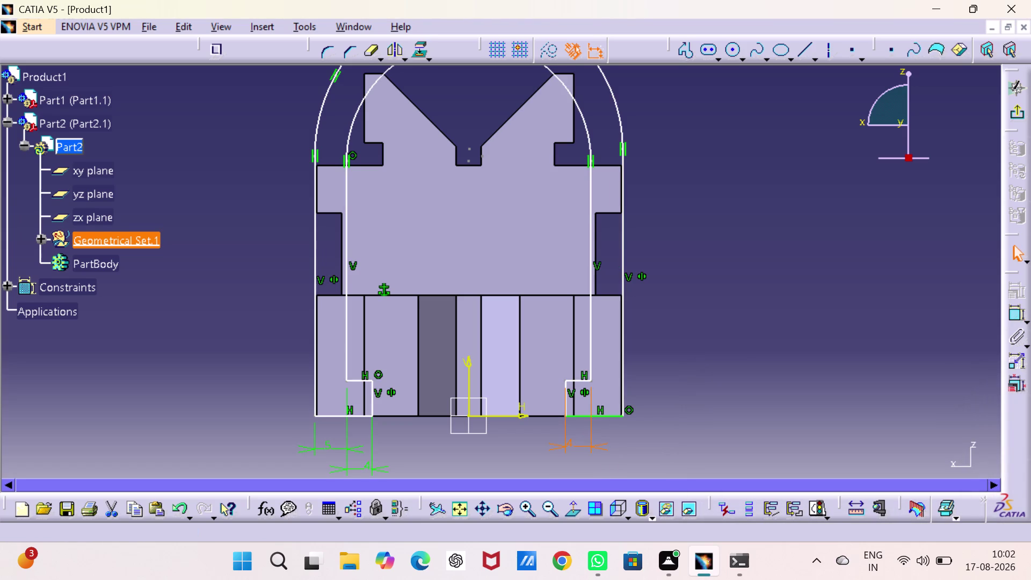
click(742, 362)
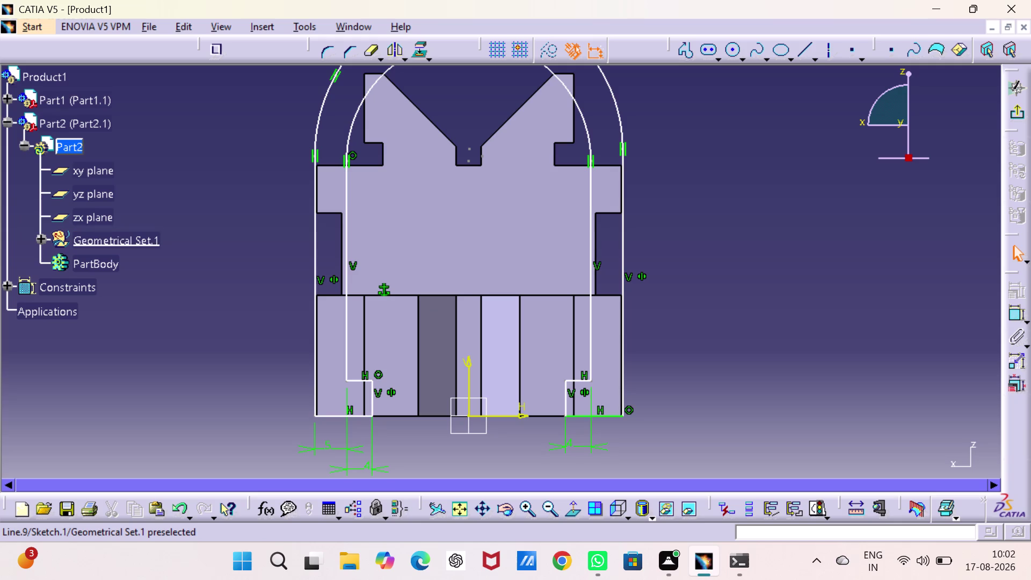
drag(352, 417, 353, 405)
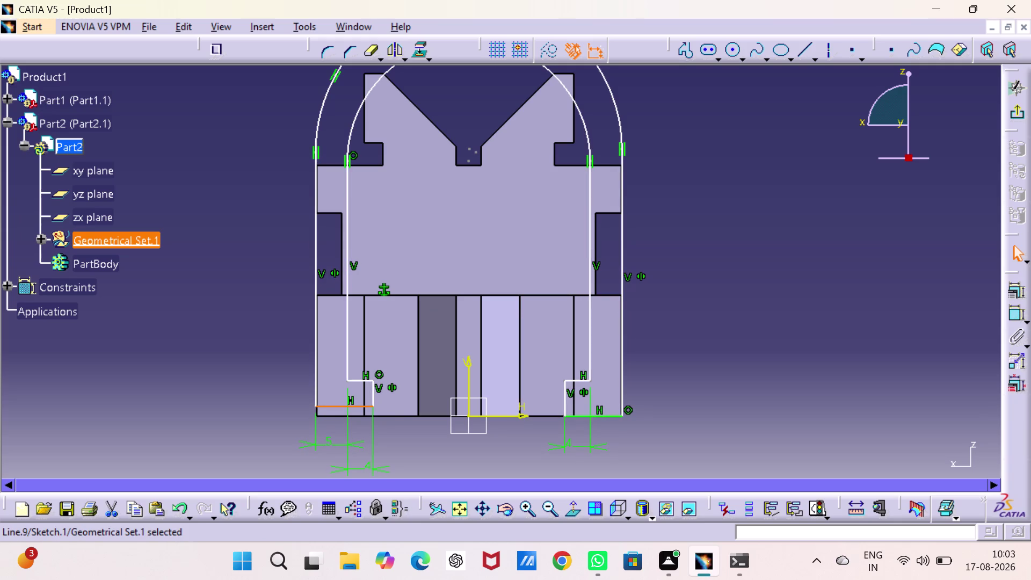
Make the left foot's bottom corner coincident with the base edge using the constraints dialog.
drag(978, 392, 974, 391)
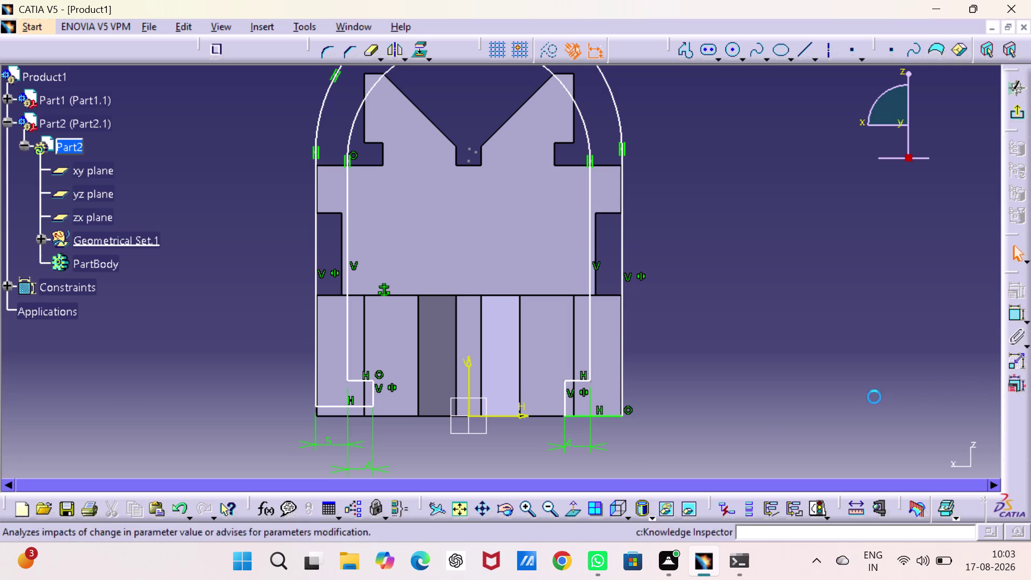
click(315, 406)
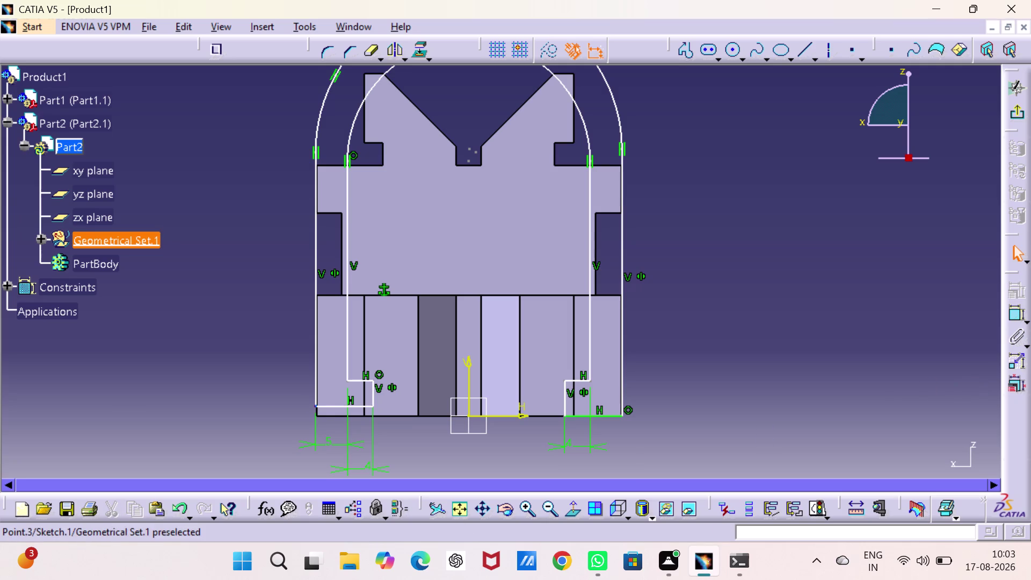
click(317, 417)
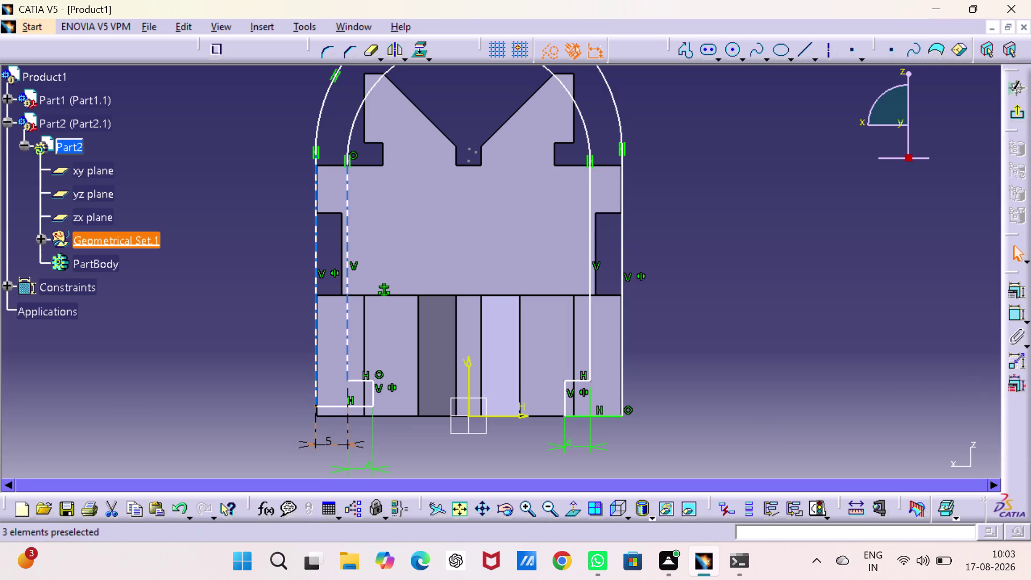
click(328, 425)
click(318, 415)
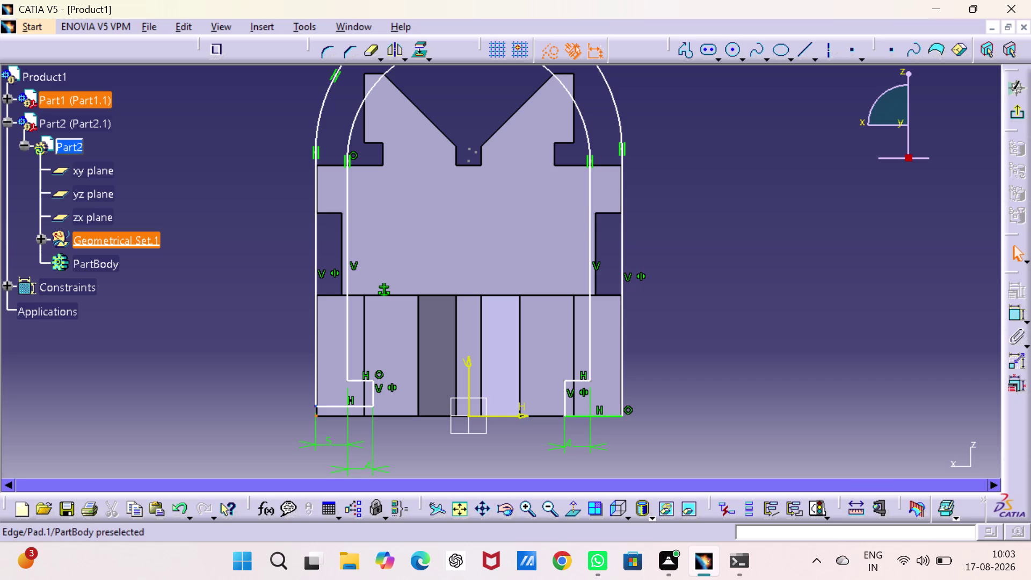
click(314, 406)
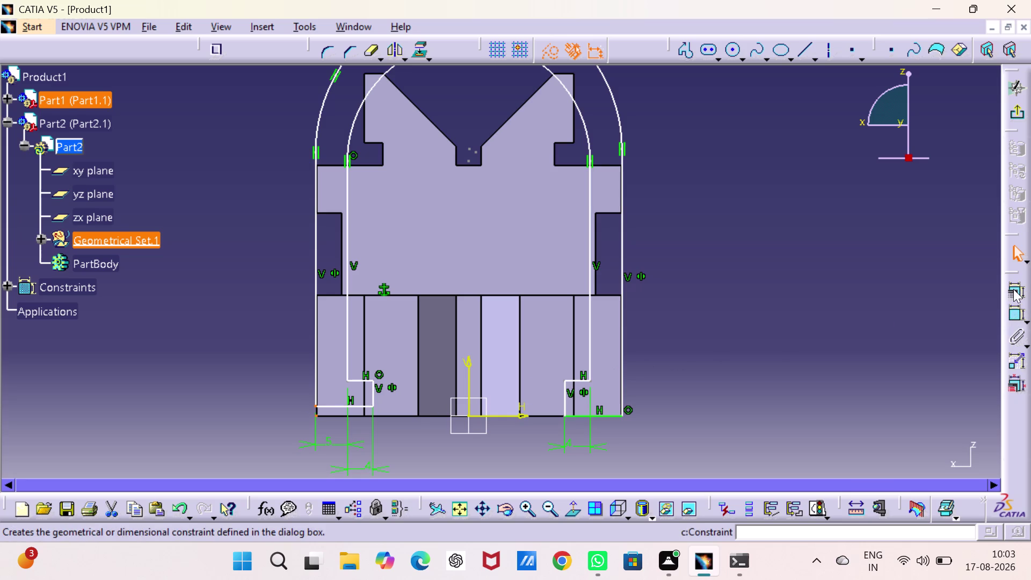
click(1013, 289)
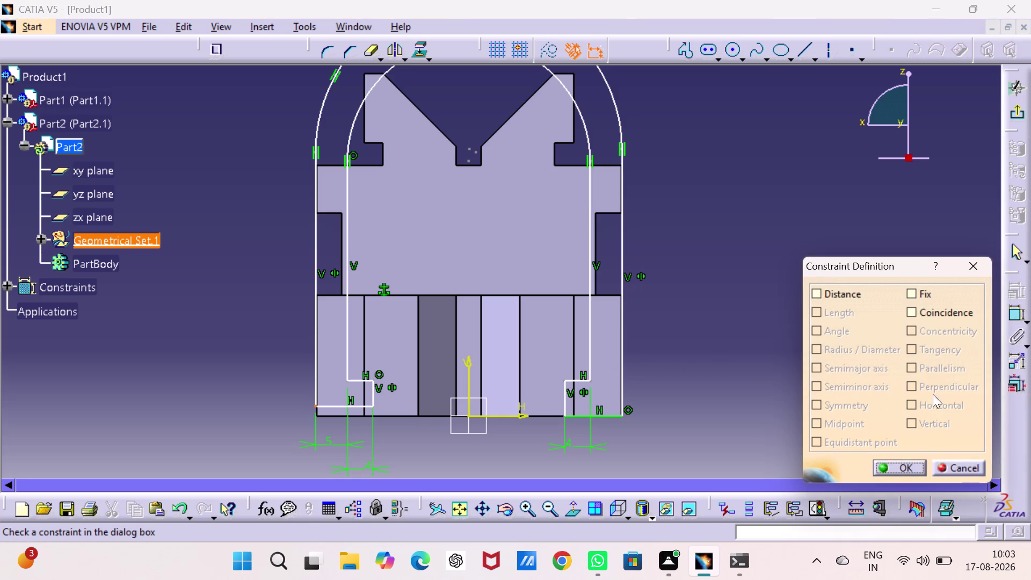
click(916, 313)
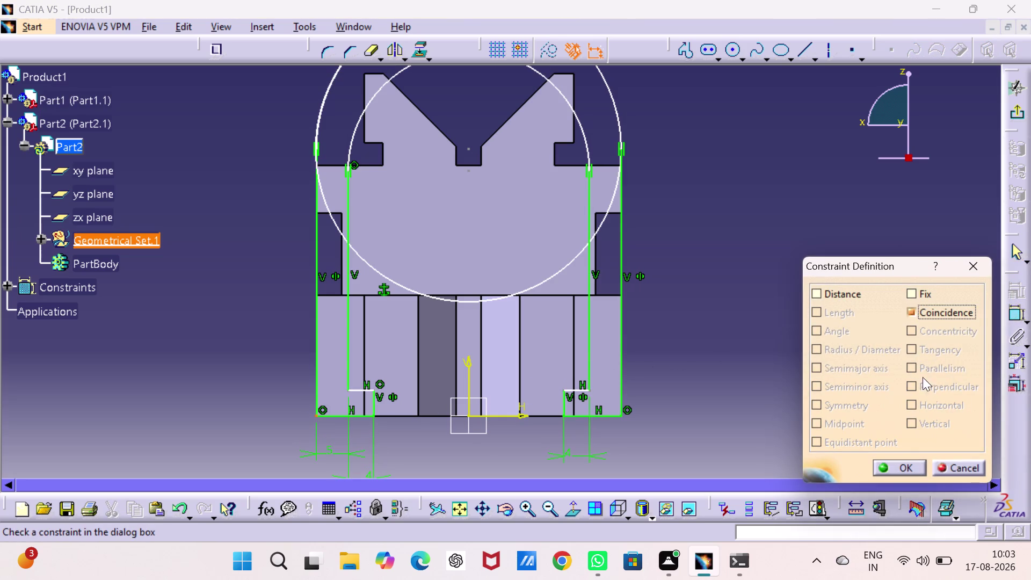
click(901, 471)
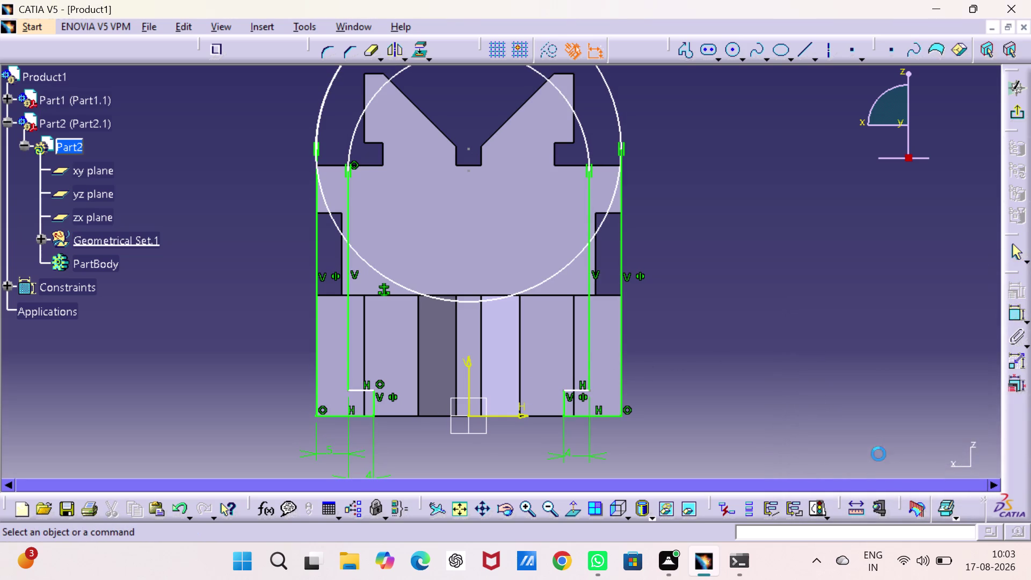
middle_click(754, 307)
right_click(753, 306)
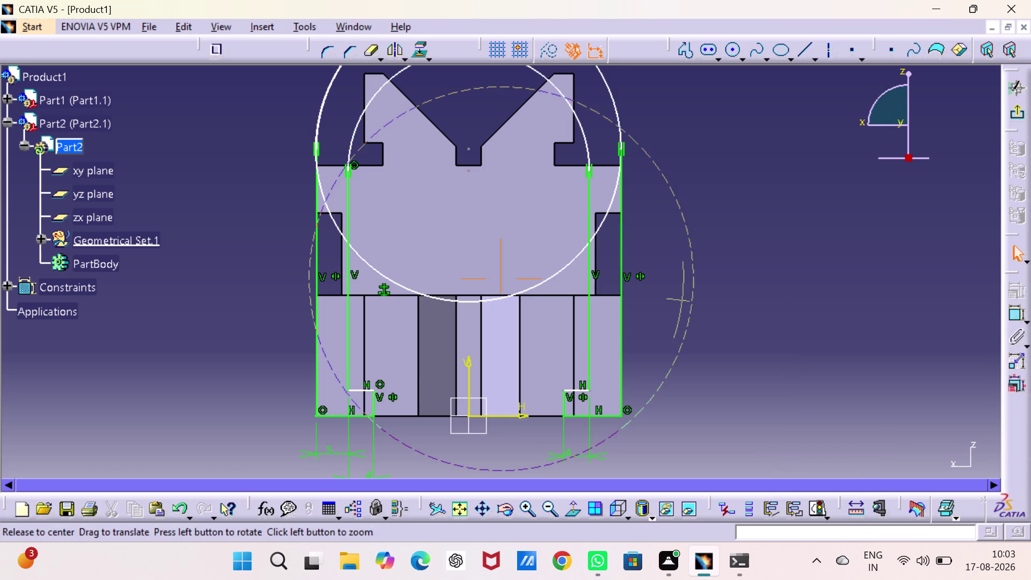
Quick Trim the lower portions of the inner and outer circles, leaving two arches.
middle_drag(753, 306, 764, 385)
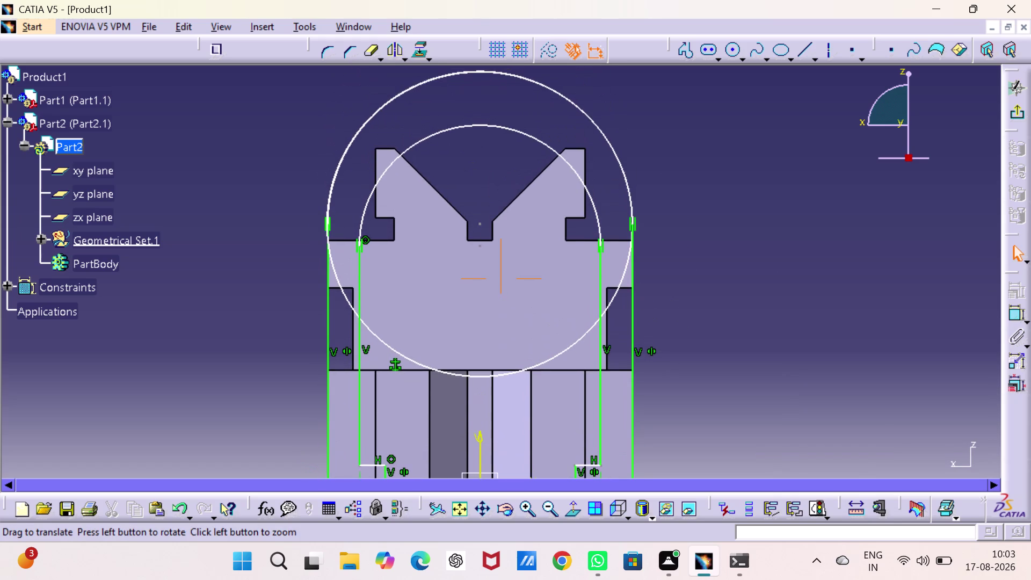
middle_drag(765, 385, 765, 386)
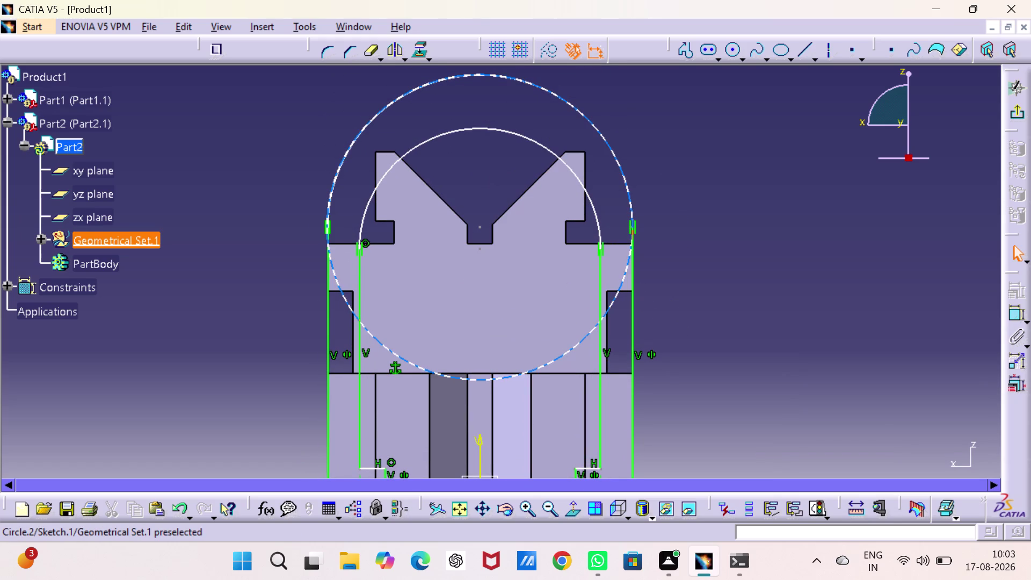
click(373, 53)
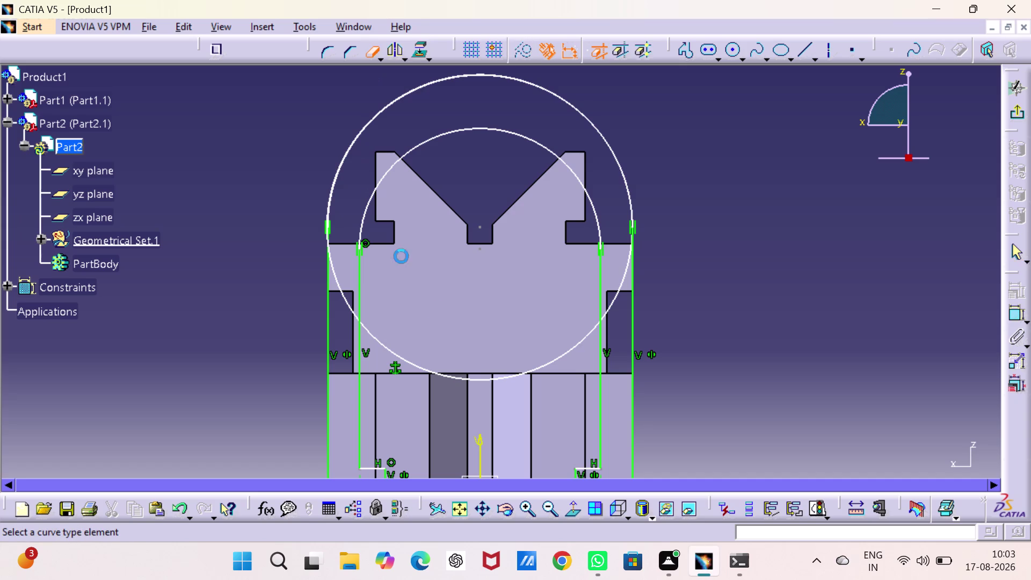
click(563, 349)
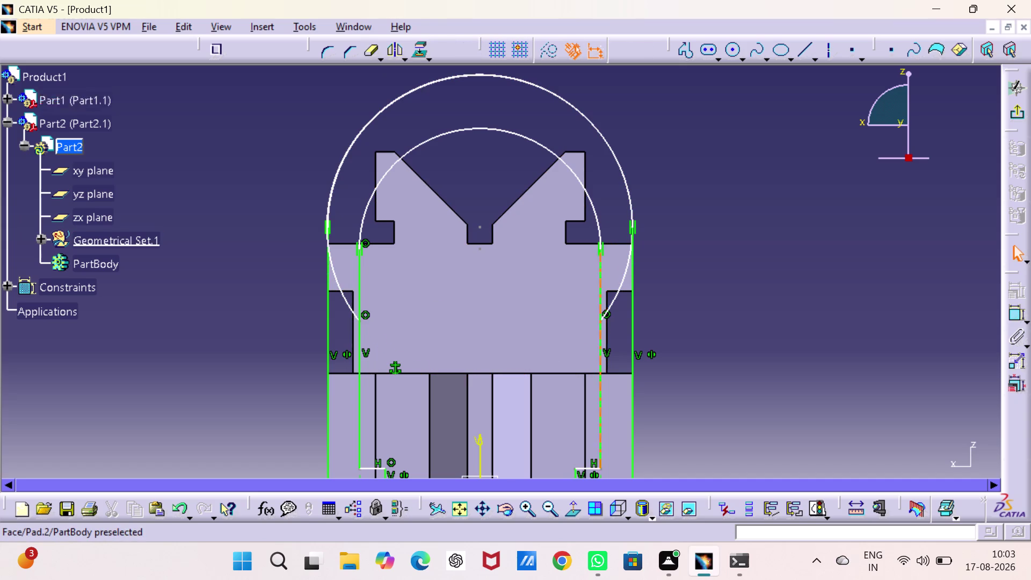
click(618, 293)
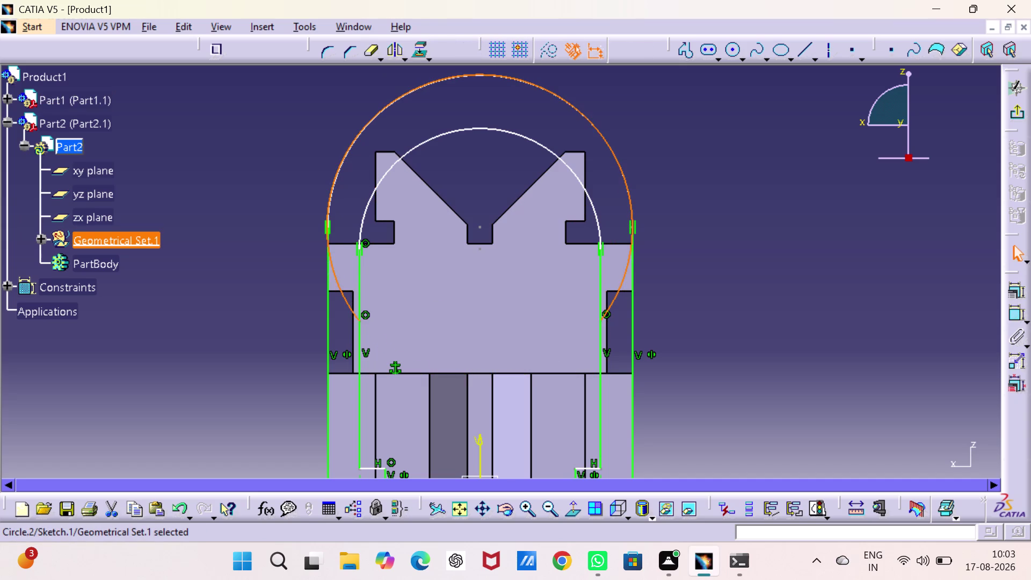
click(801, 218)
double_click(372, 44)
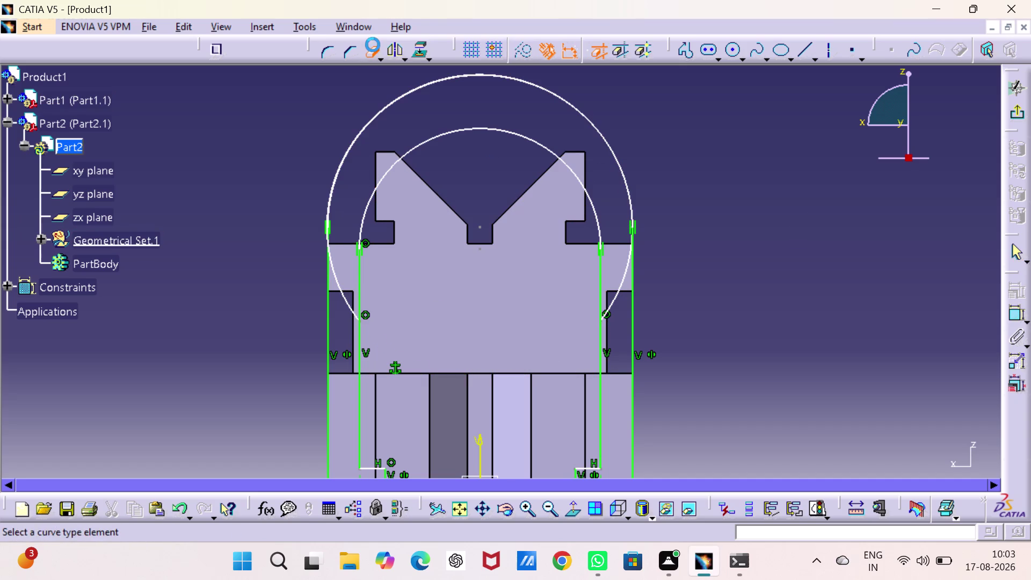
click(347, 303)
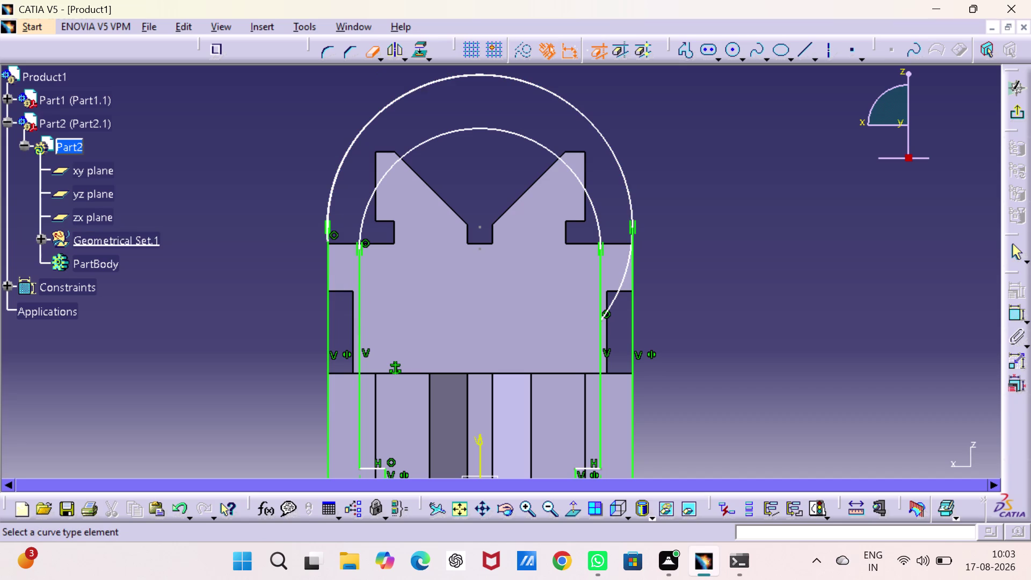
click(615, 300)
click(1017, 314)
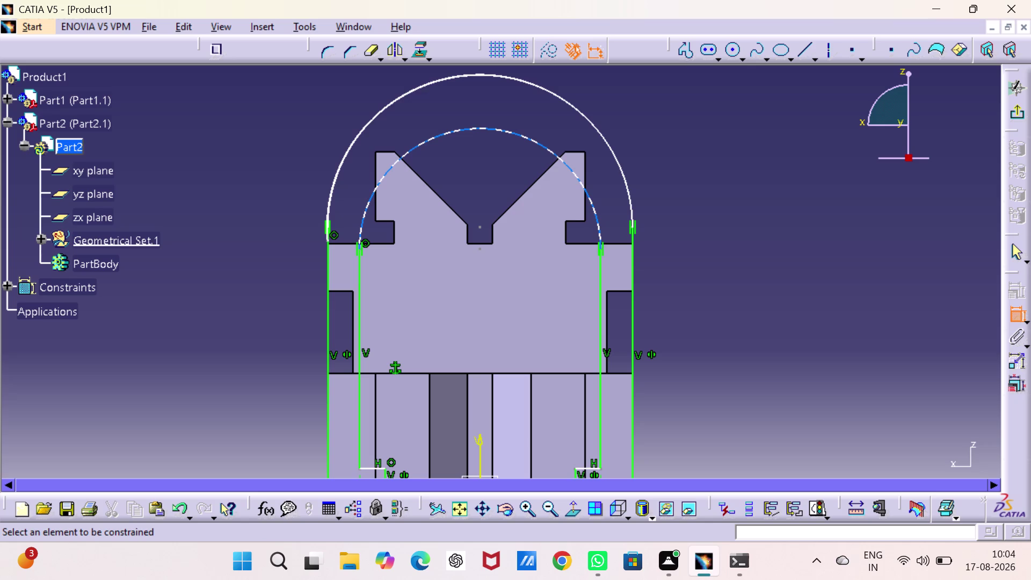
click(532, 140)
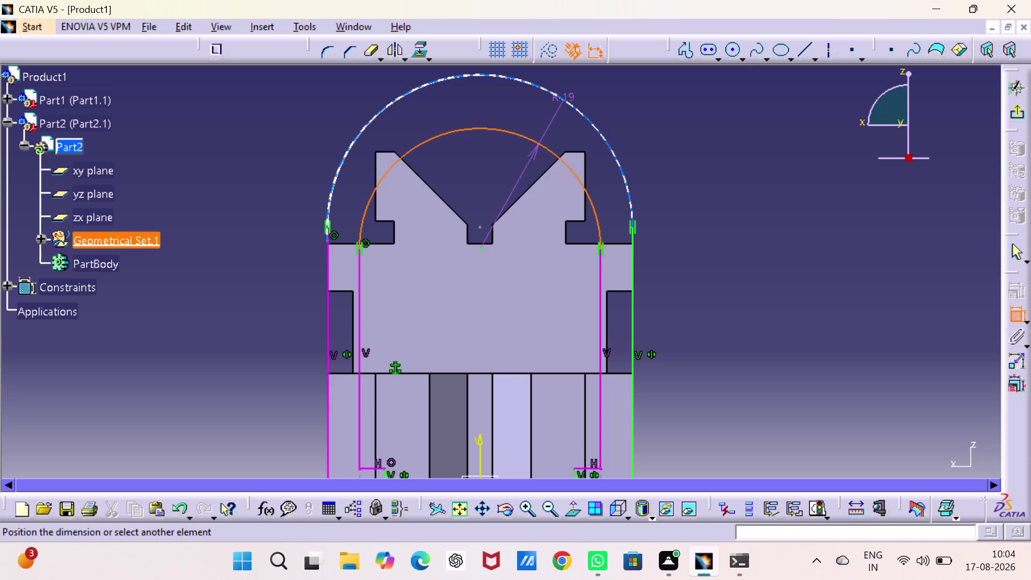
click(563, 100)
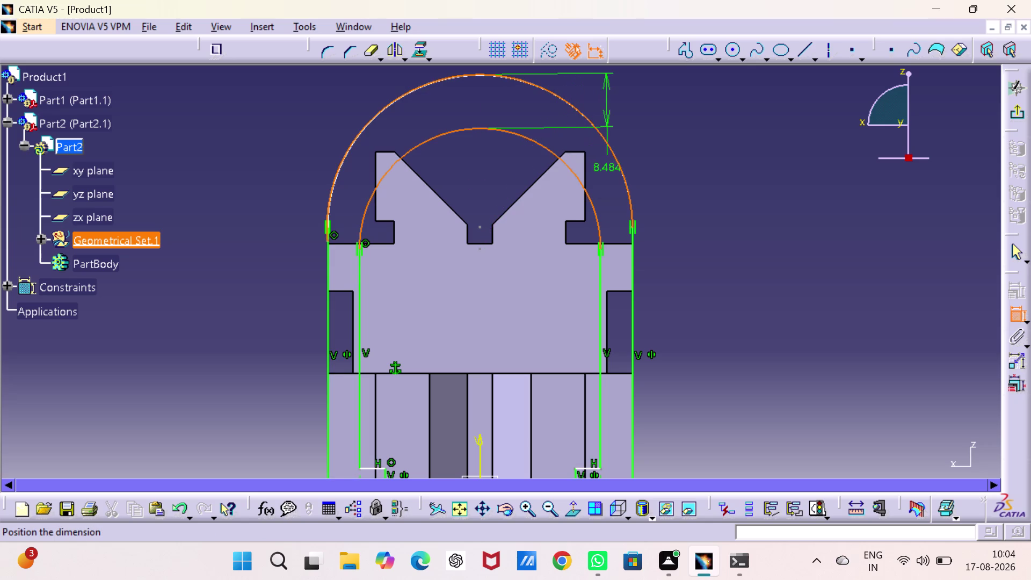
click(705, 106)
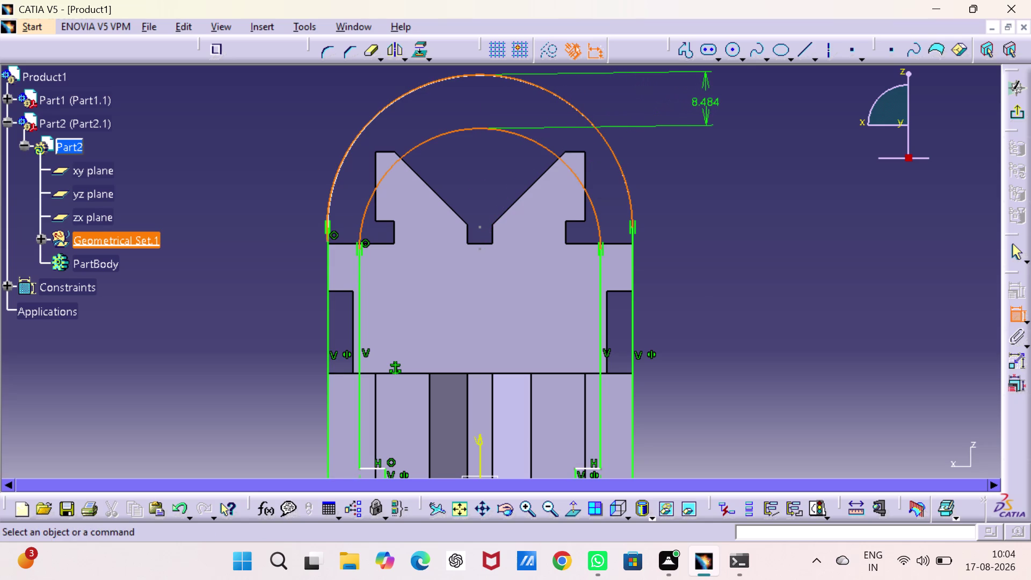
double_click(705, 102)
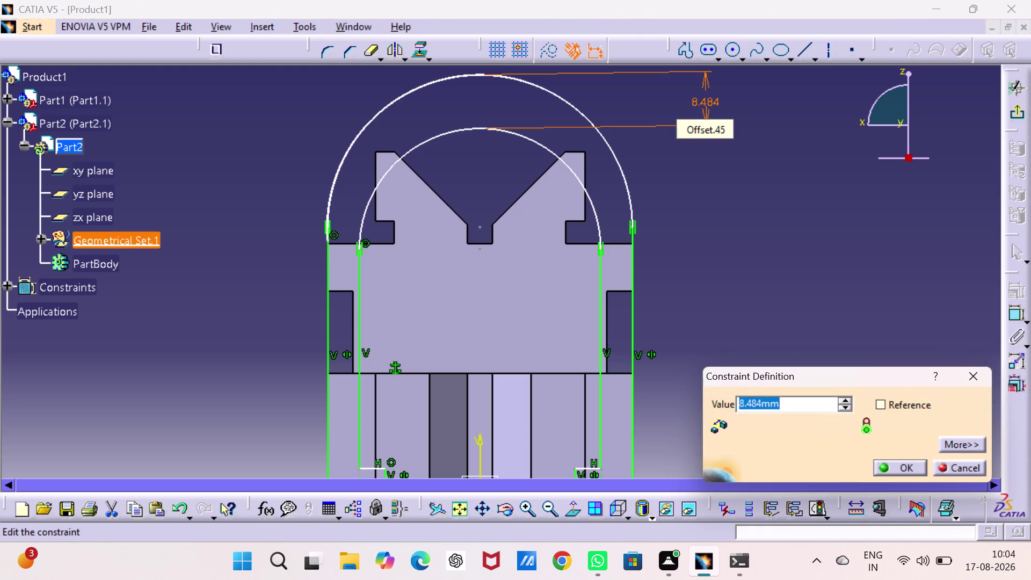
key(5)
key(Return)
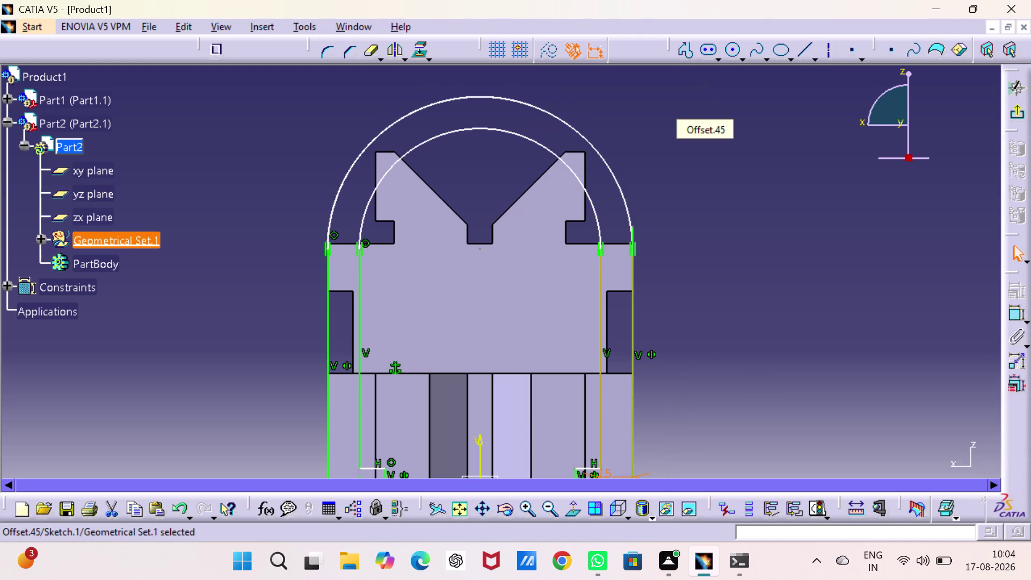
click(806, 212)
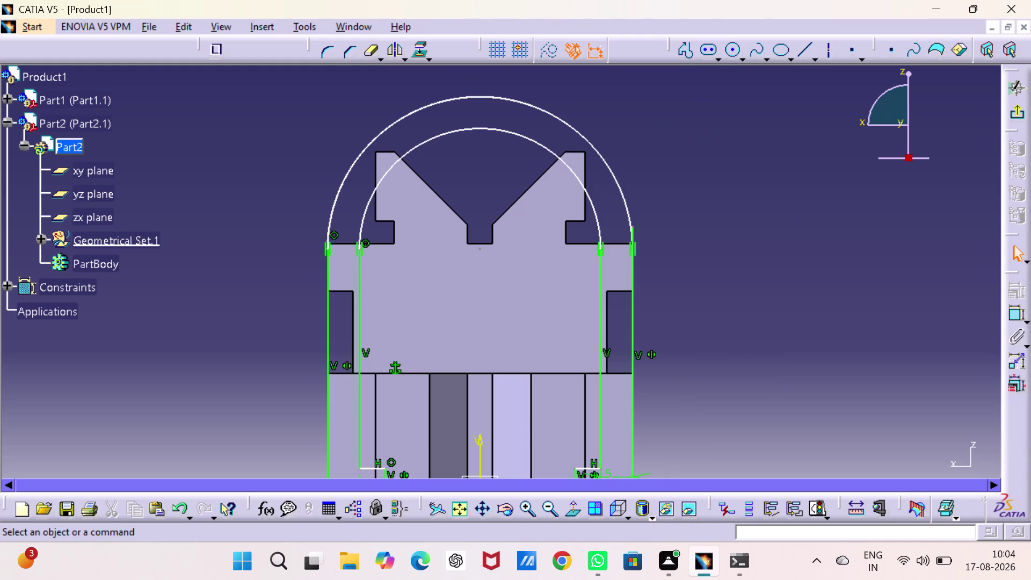
click(1012, 315)
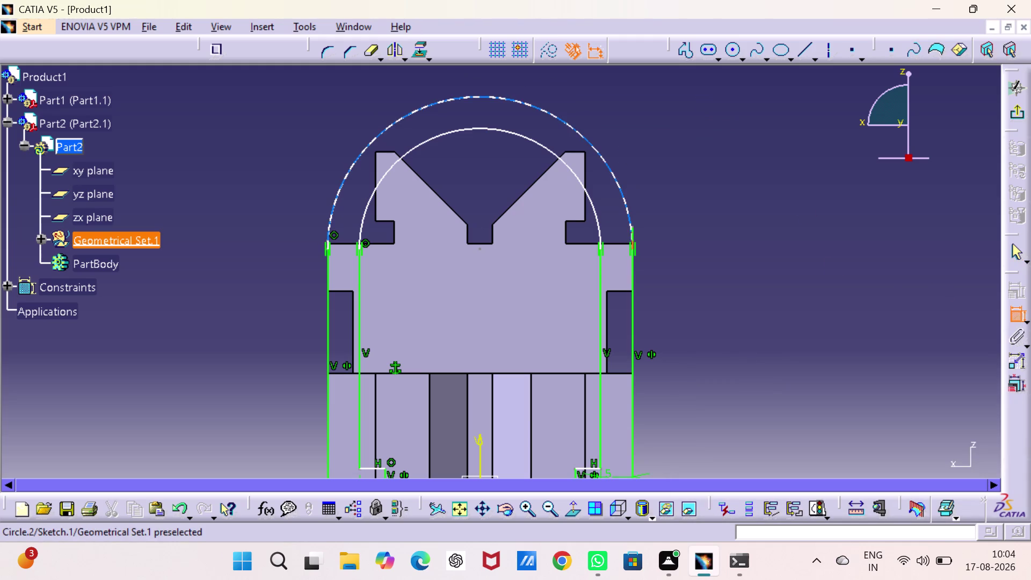
click(623, 192)
click(701, 161)
double_click(703, 158)
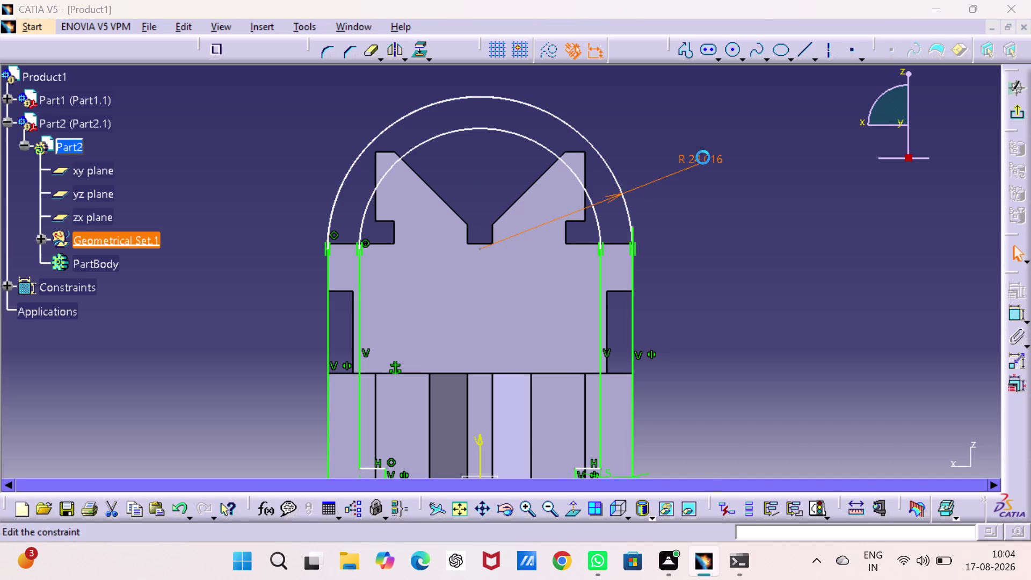
text(2)
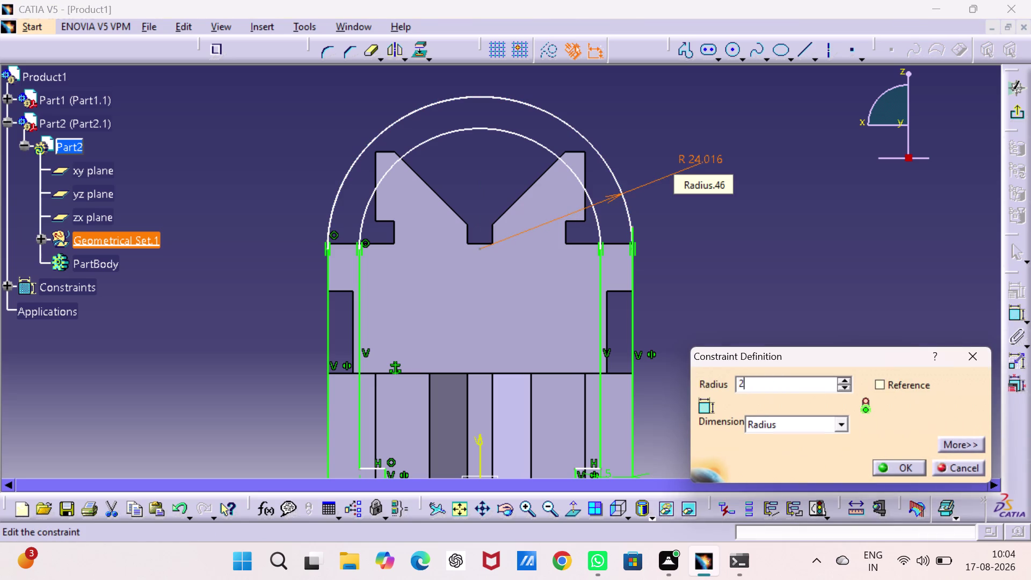
text(3)
key(Return)
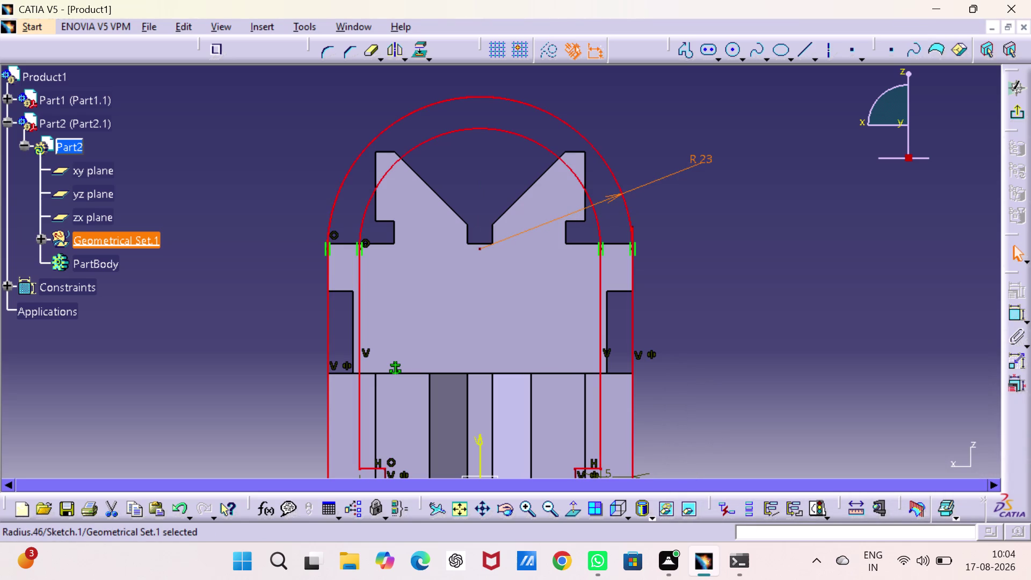
click(742, 166)
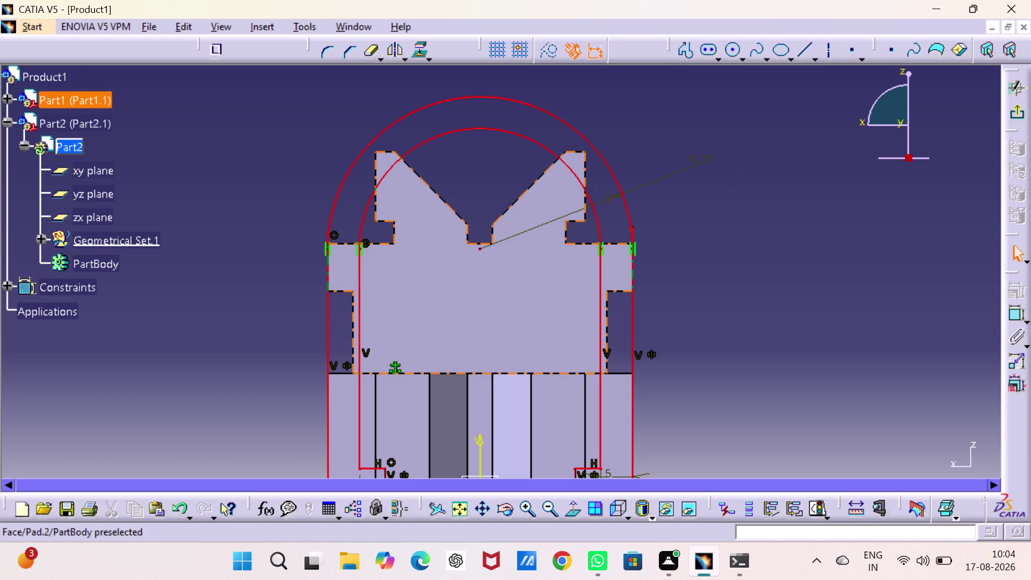
key(ctrl+z)
key(ctrl+z)
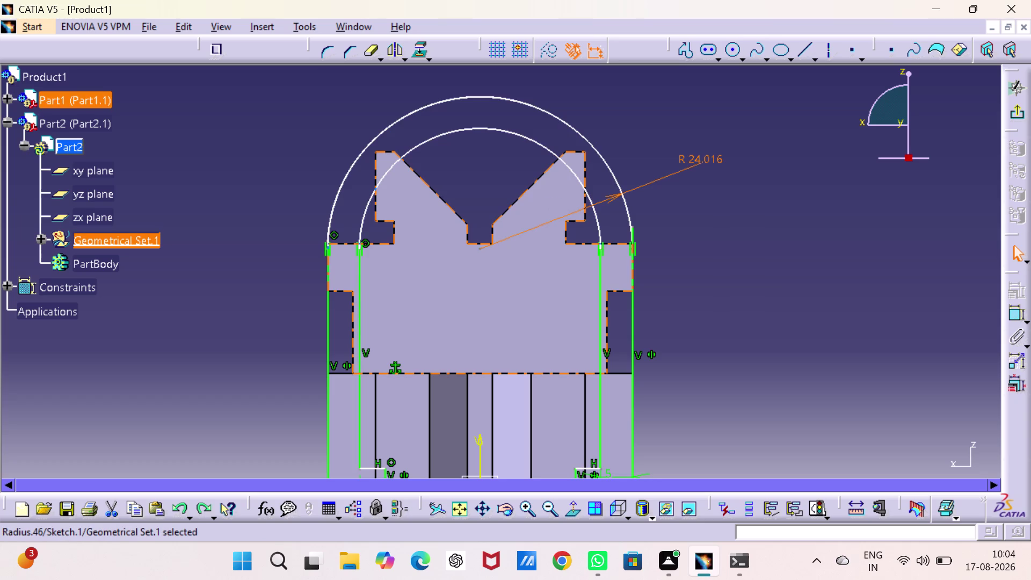
key(ctrl+z)
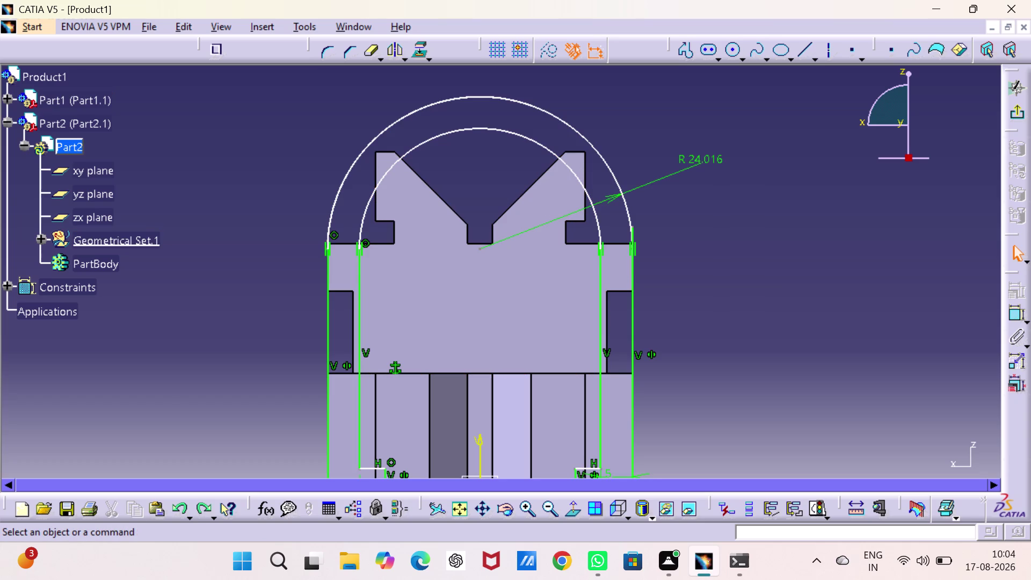
key(ctrl+z)
key(ctrl+z)
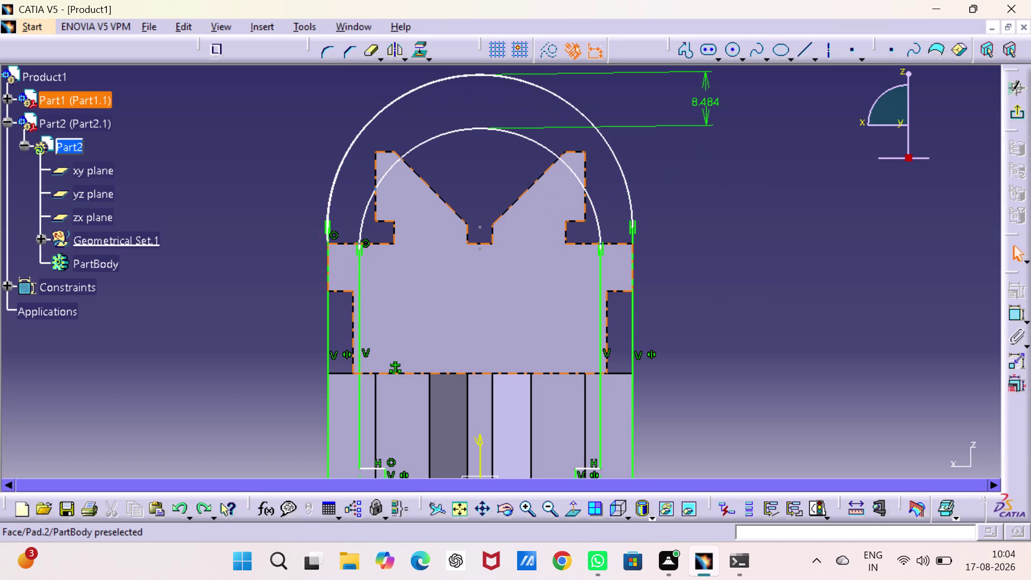
key(ctrl+z)
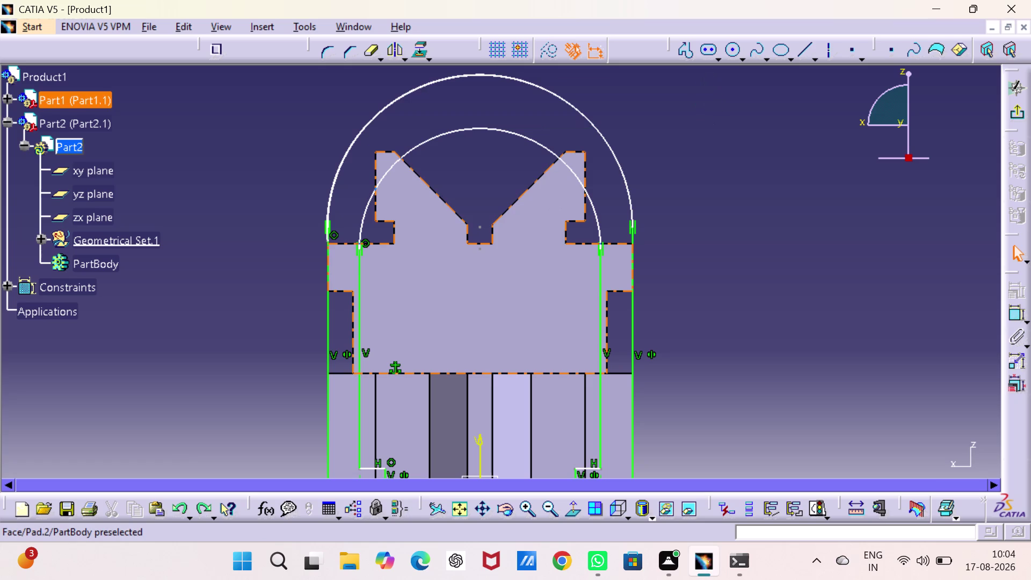
middle_drag(525, 229, 507, 110)
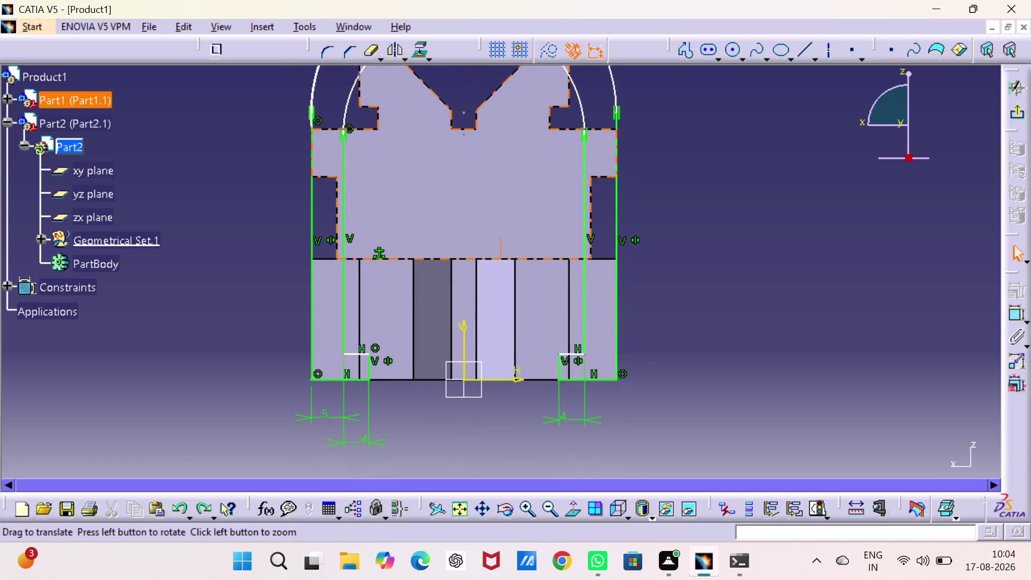
middle_drag(507, 110, 540, 298)
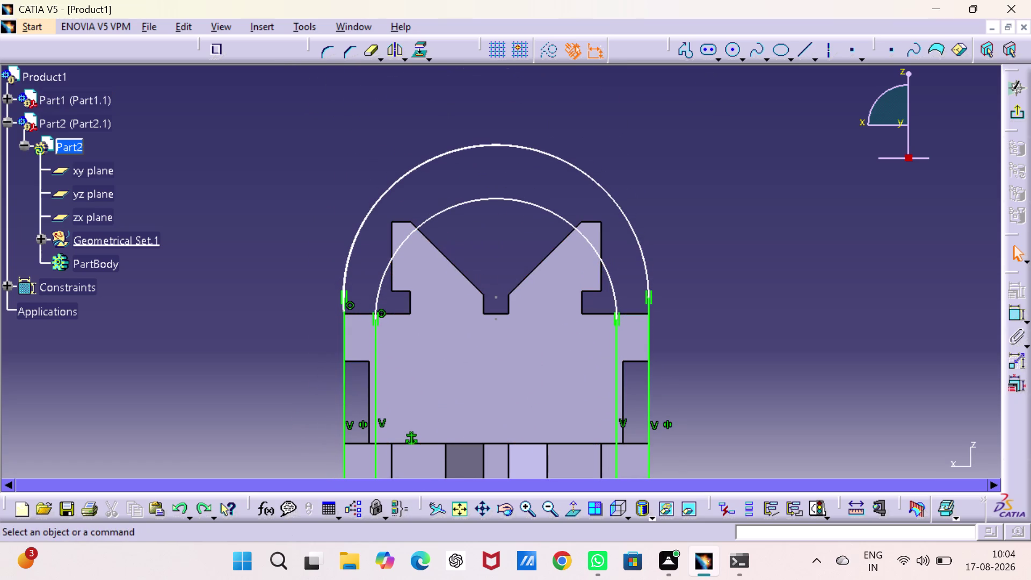
click(1014, 311)
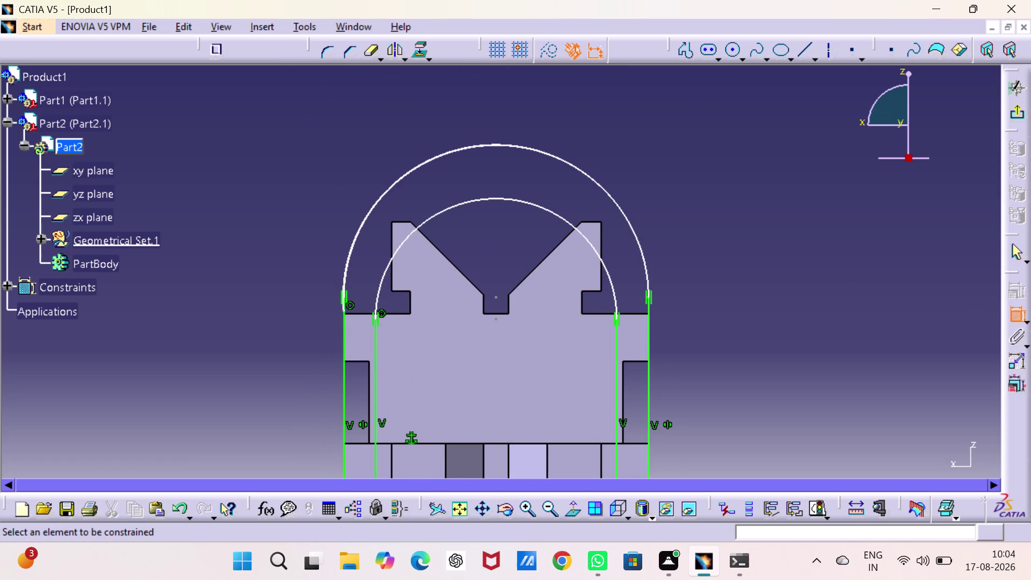
click(630, 223)
click(716, 205)
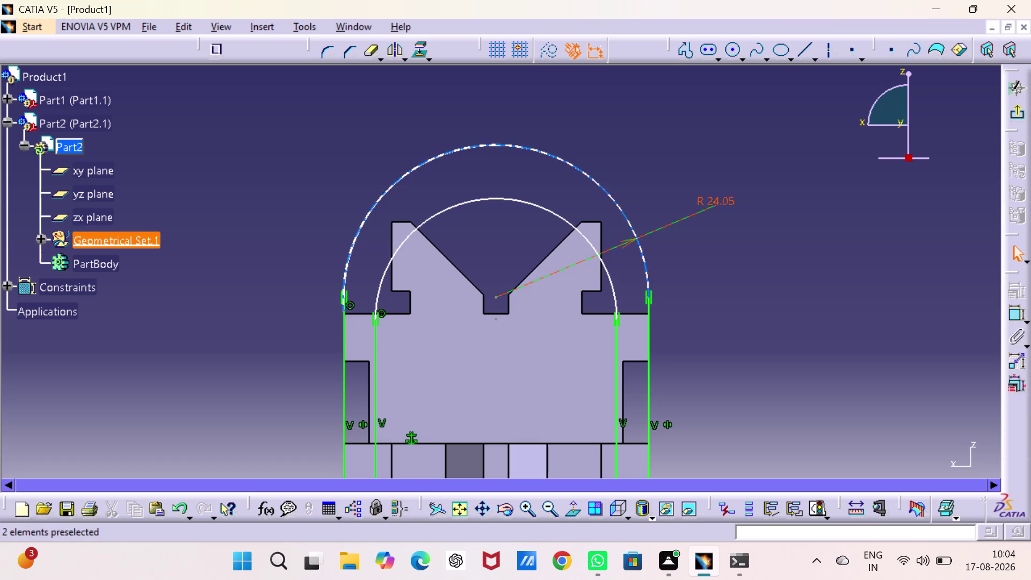
double_click(719, 202)
text(23)
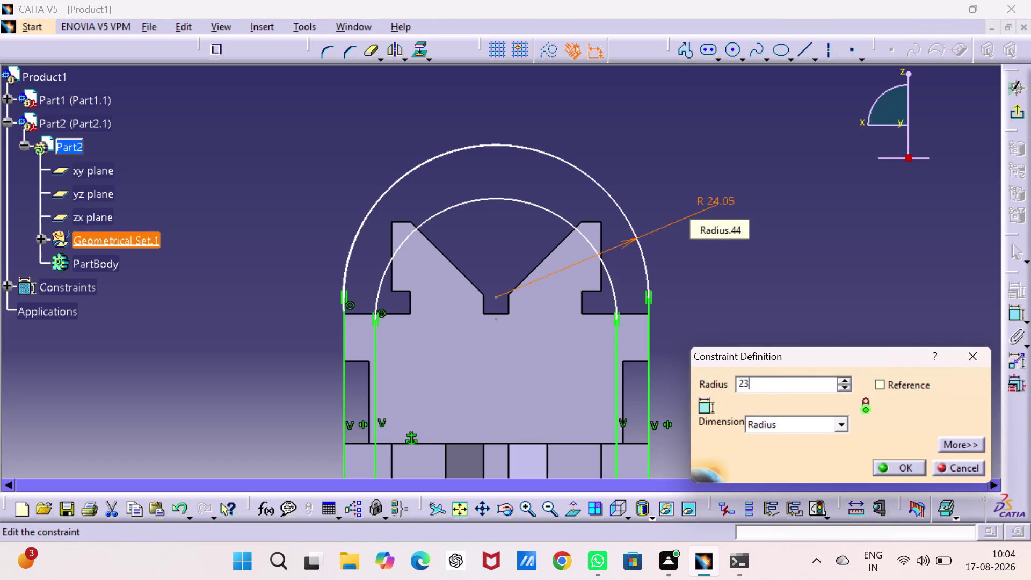
key(Return)
click(738, 211)
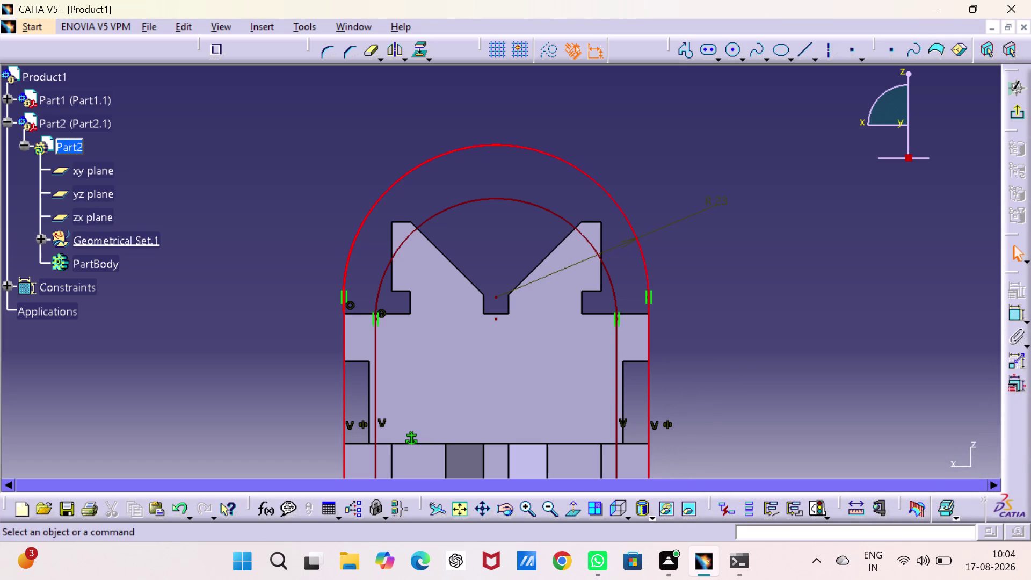
key(ctrl+z)
key(ctrl+z)
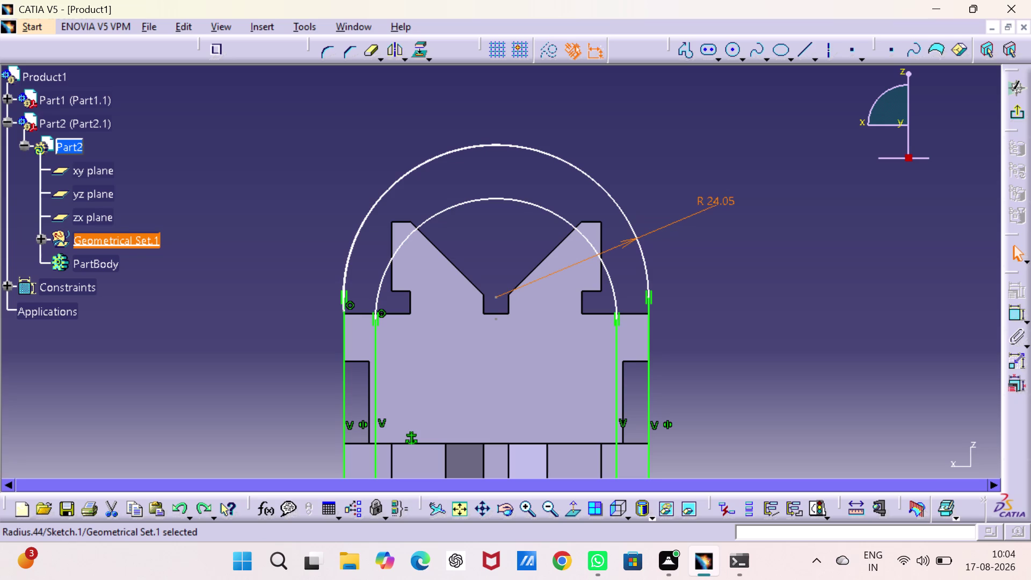
key(ctrl+z)
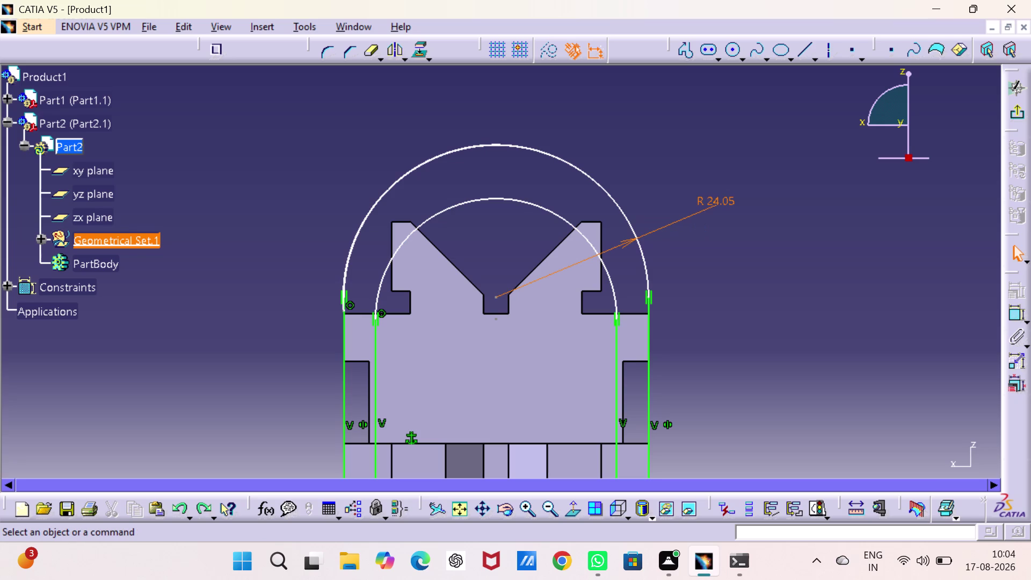
key(ctrl+z)
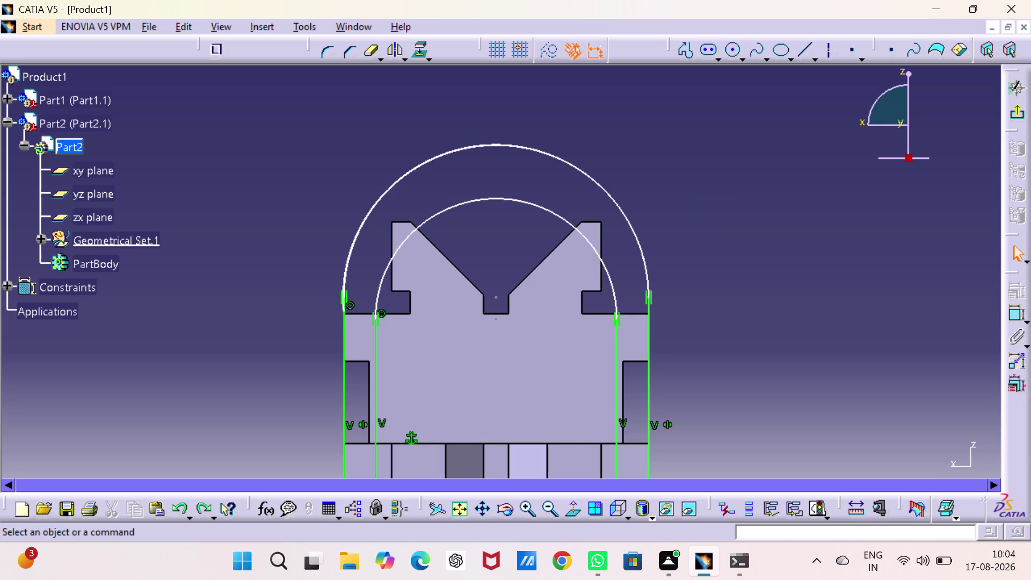
click(496, 319)
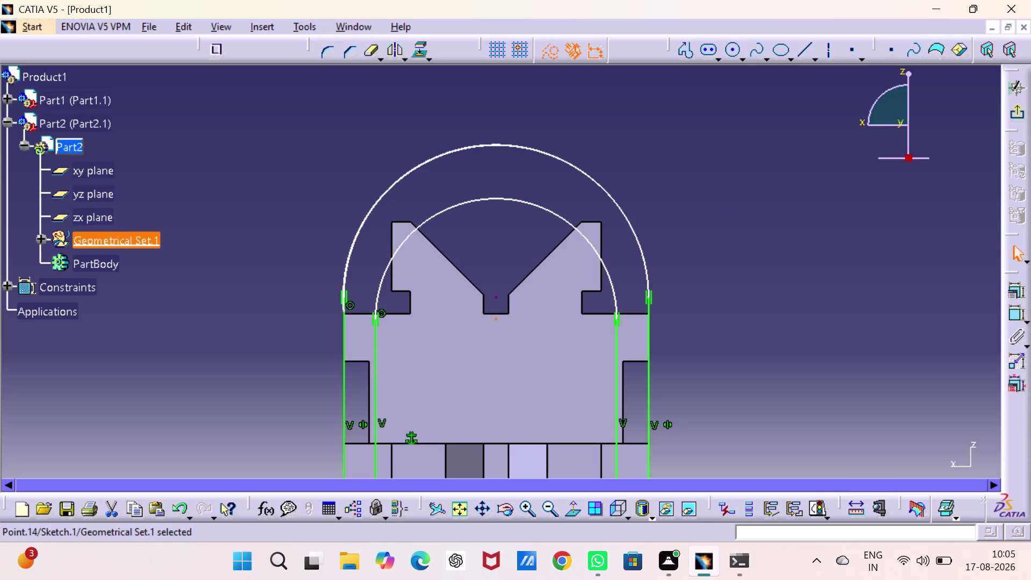
Make the arcs' centre point coincident with the V-notch bottom point.
click(496, 300)
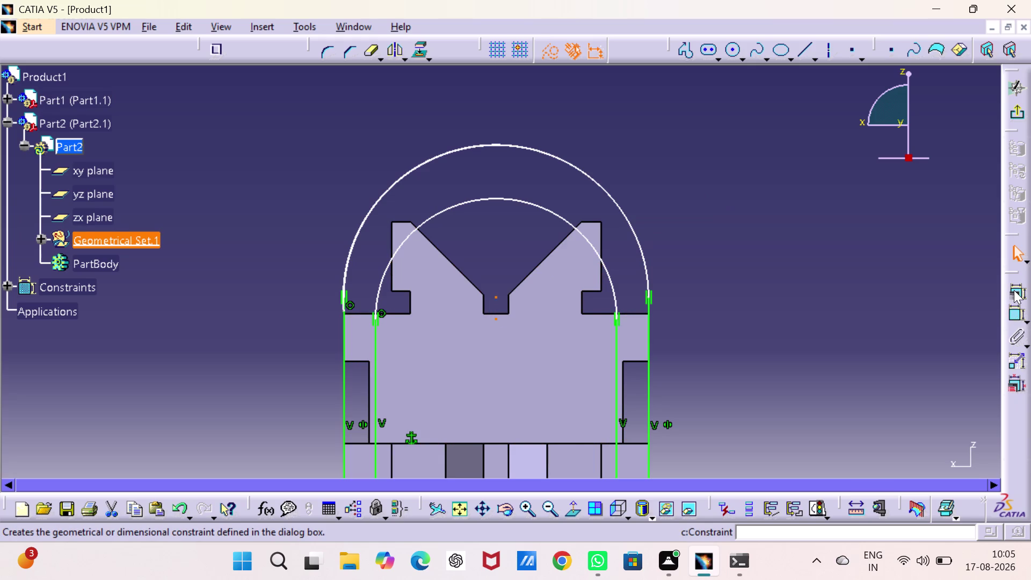
click(1014, 290)
click(922, 311)
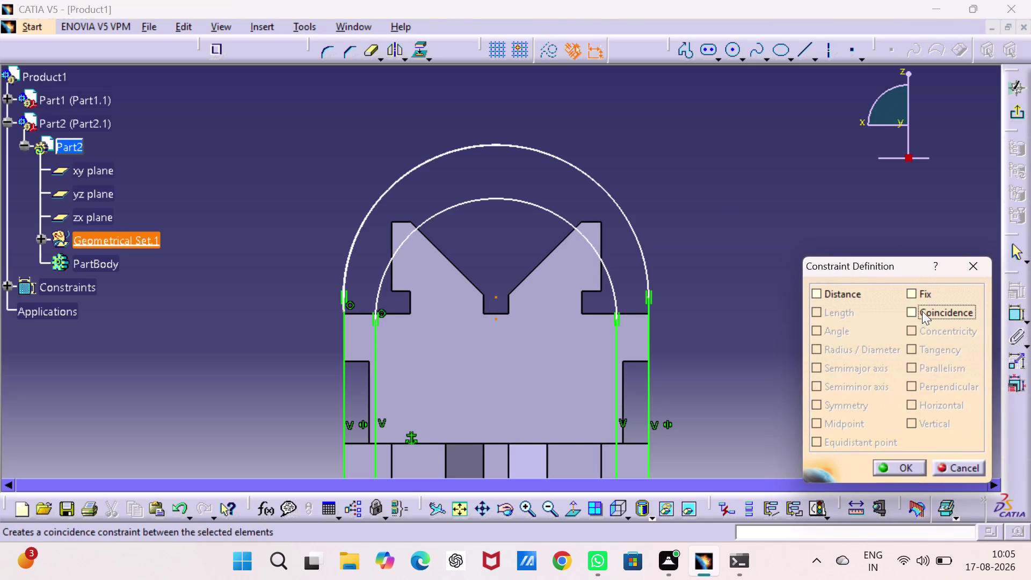
click(912, 465)
click(830, 335)
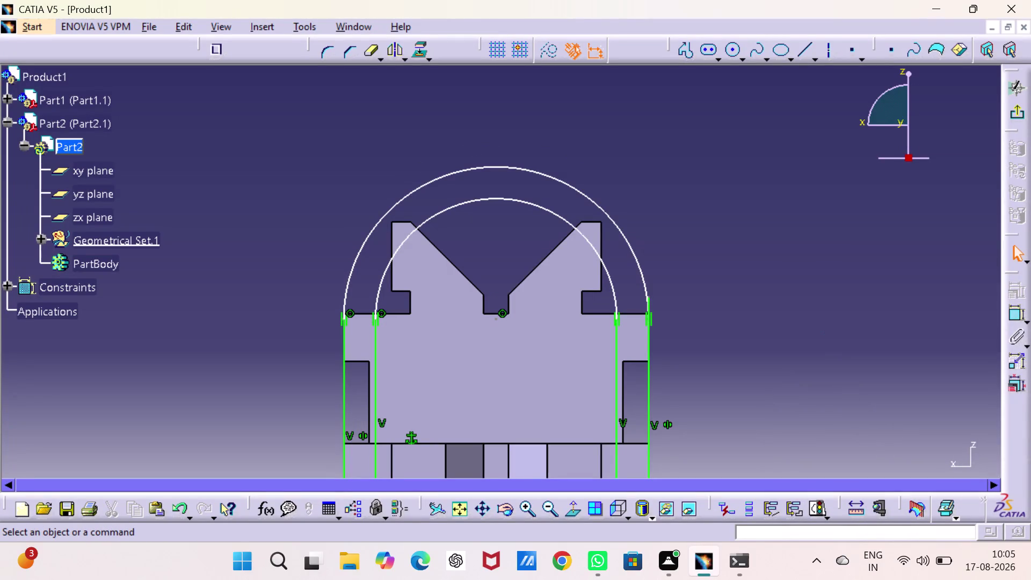
Start a dimension on the outer arc, cancel it, and switch to the Profile tool.
click(1020, 311)
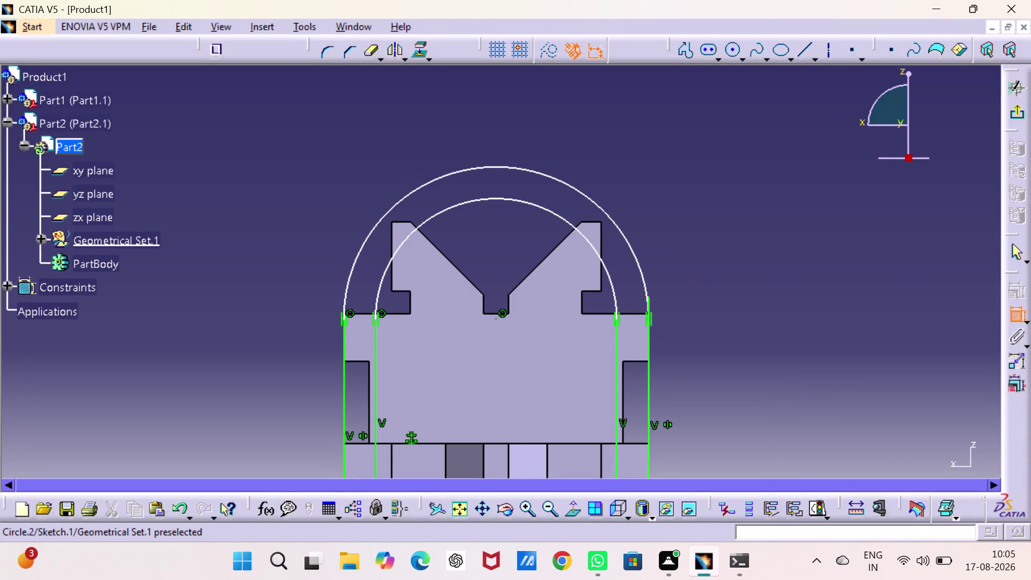
click(640, 269)
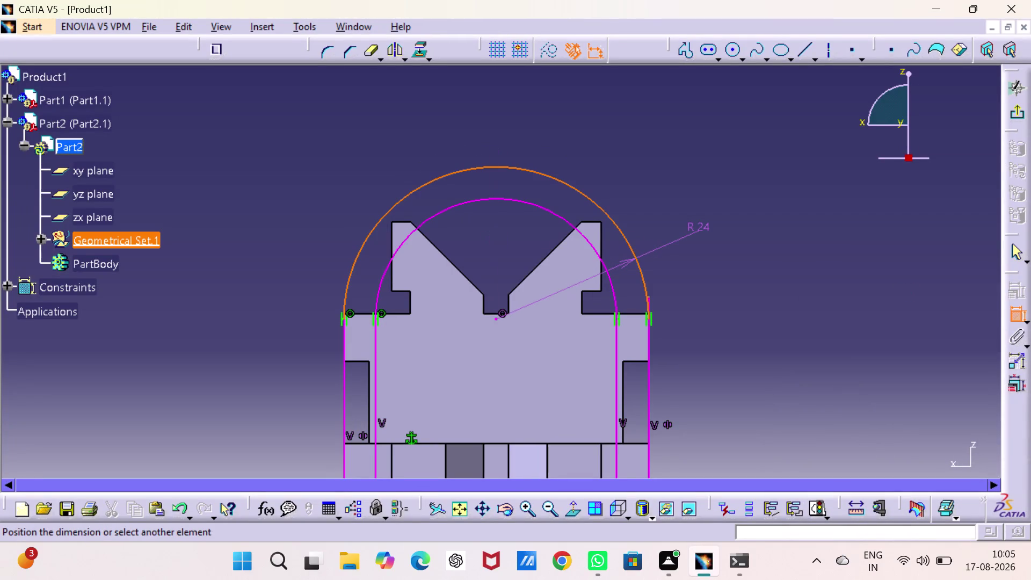
key(Escape)
key(Escape)
click(854, 275)
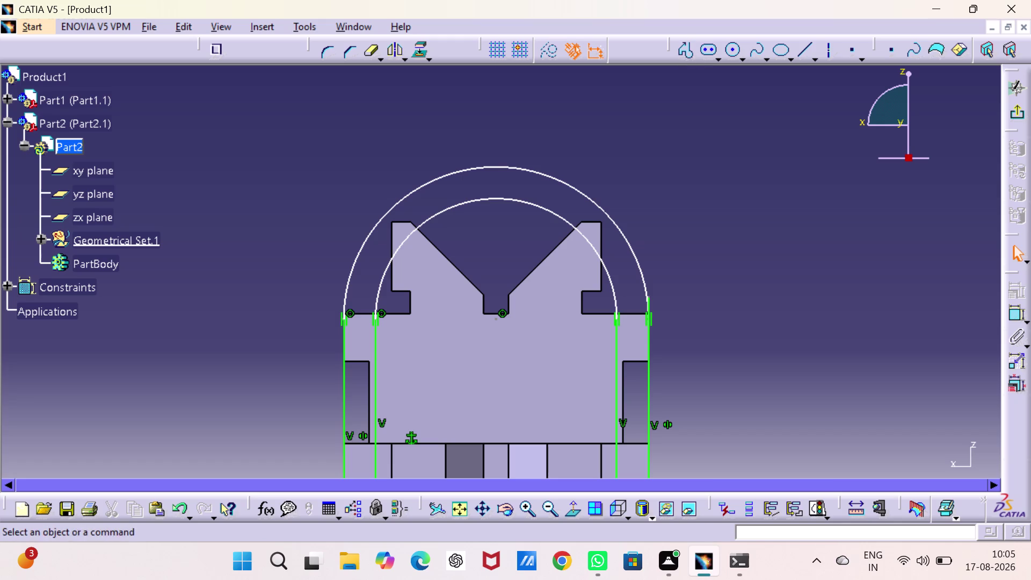
click(686, 55)
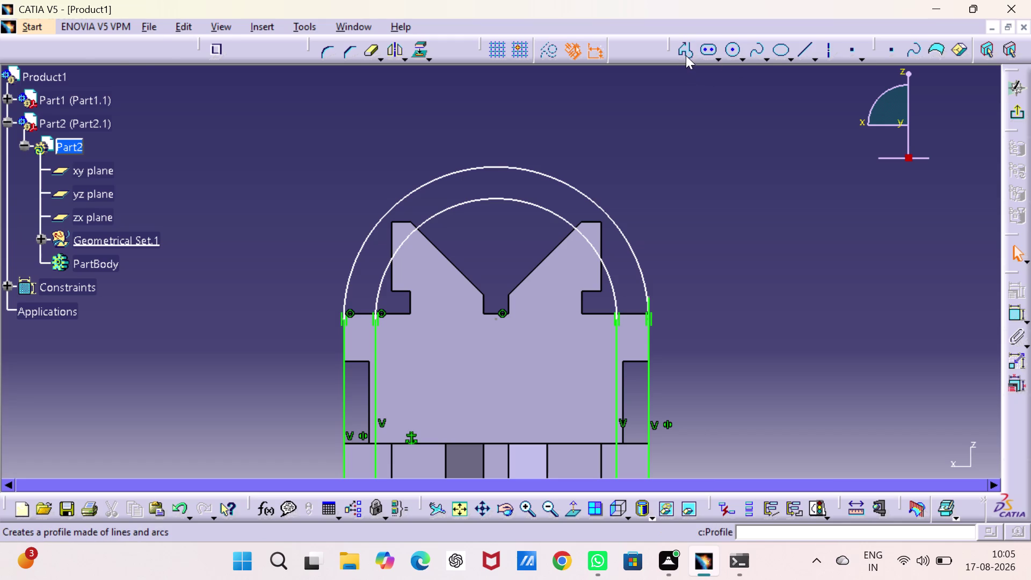
click(452, 171)
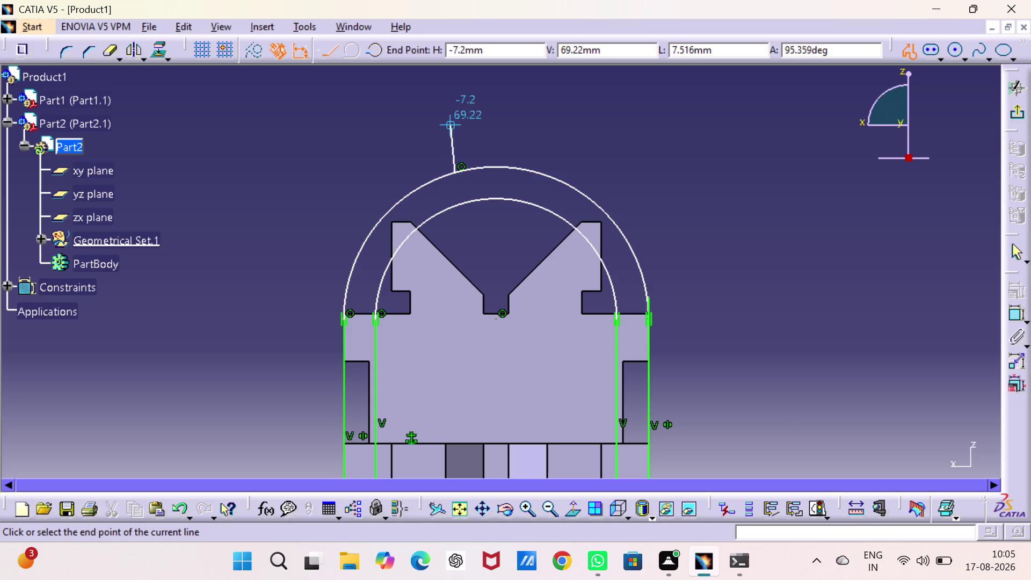
click(453, 115)
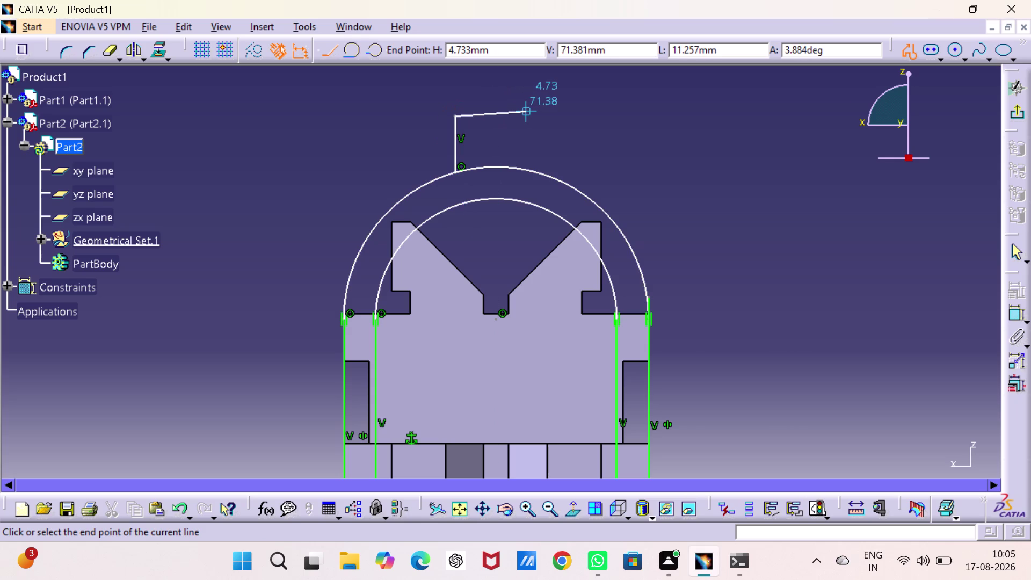
click(527, 117)
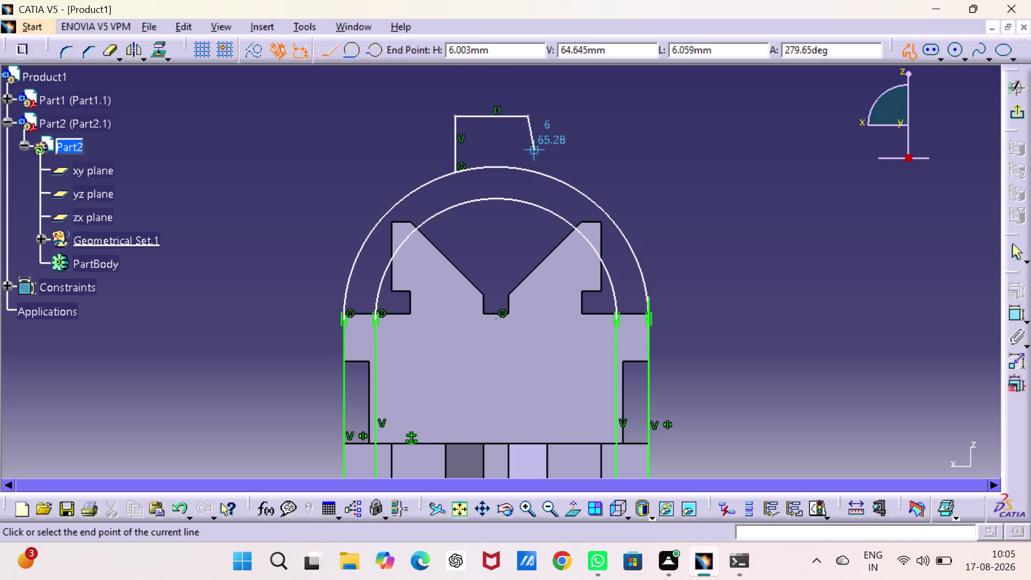
click(529, 171)
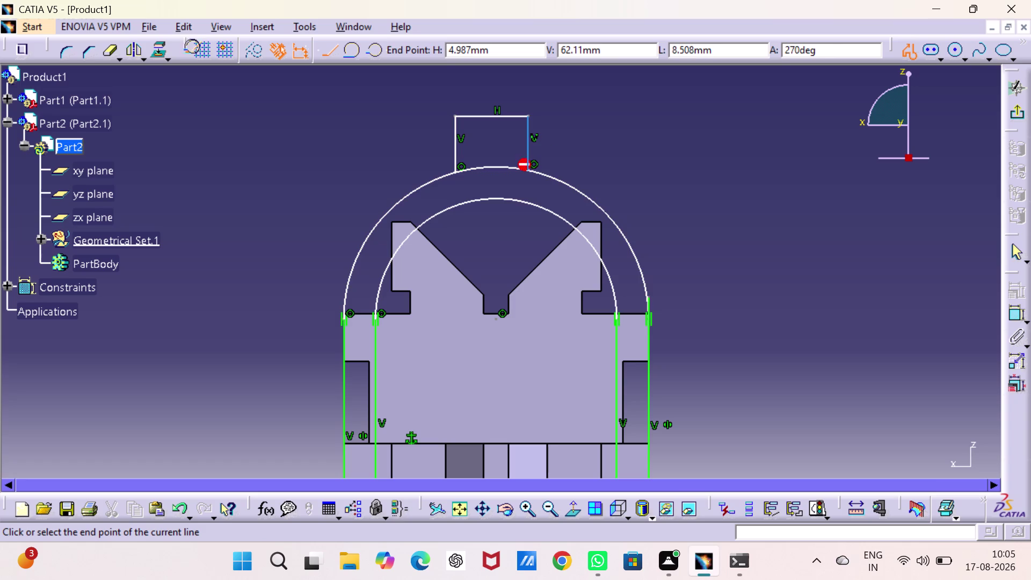
key(Escape)
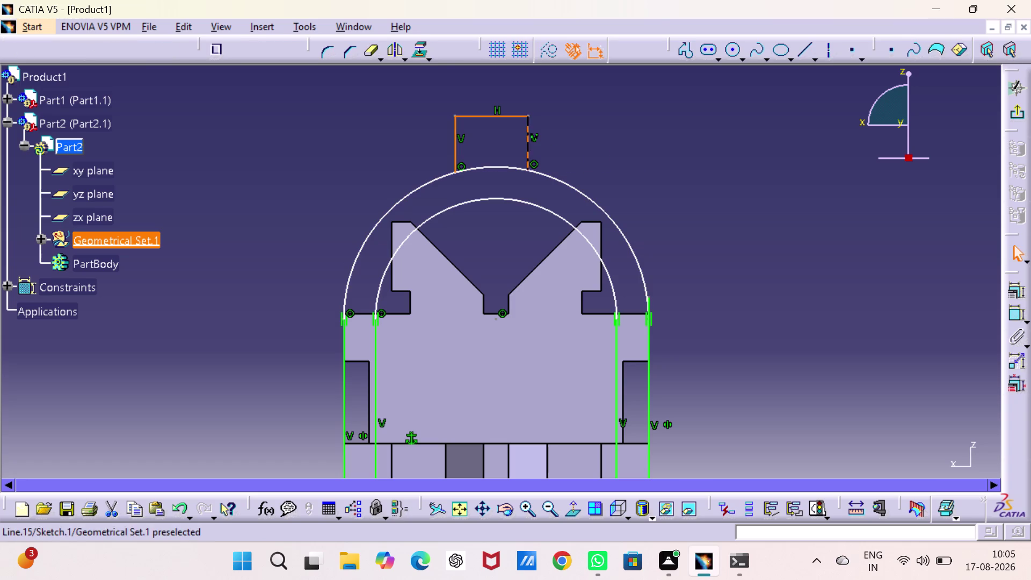
key(Escape)
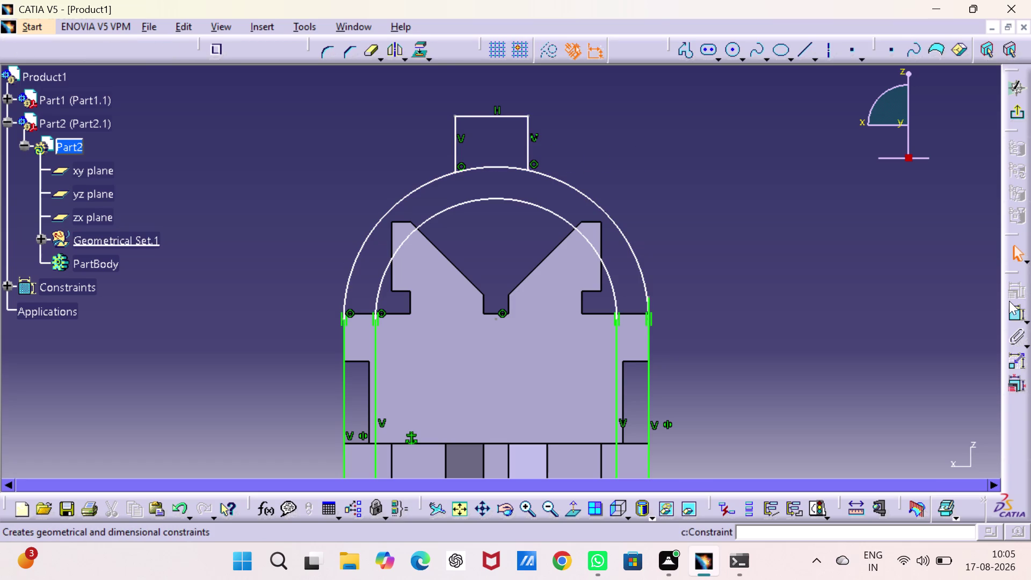
Pick the tab's two side lines for a width dimension, then check the sketch base.
triple_click(1014, 307)
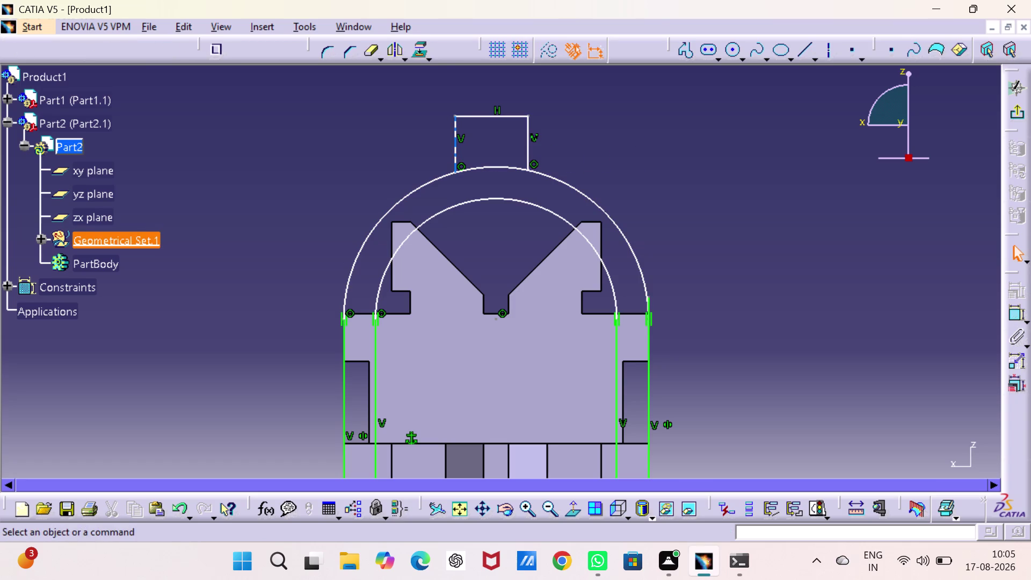
click(454, 149)
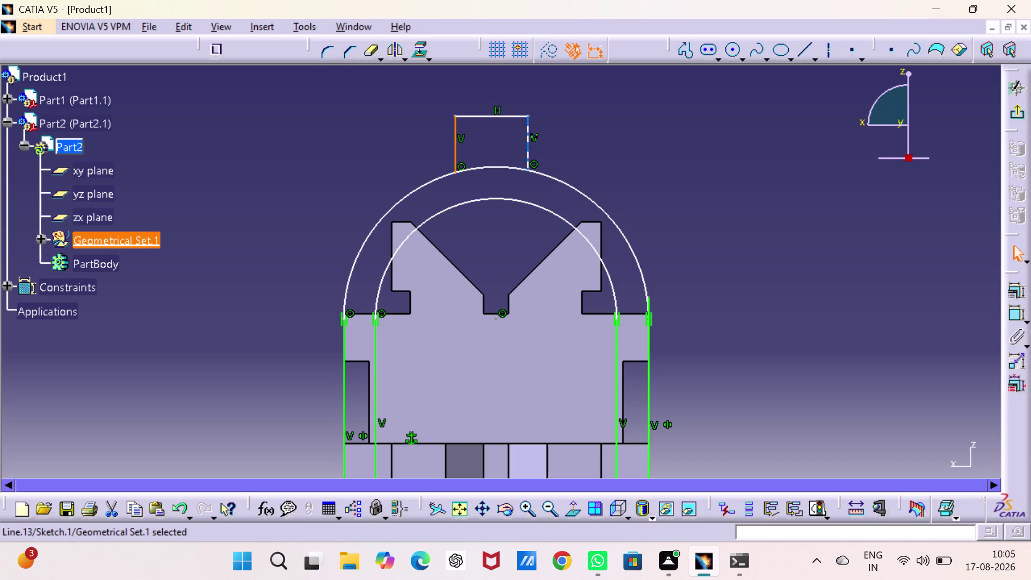
click(527, 144)
double_click(1014, 313)
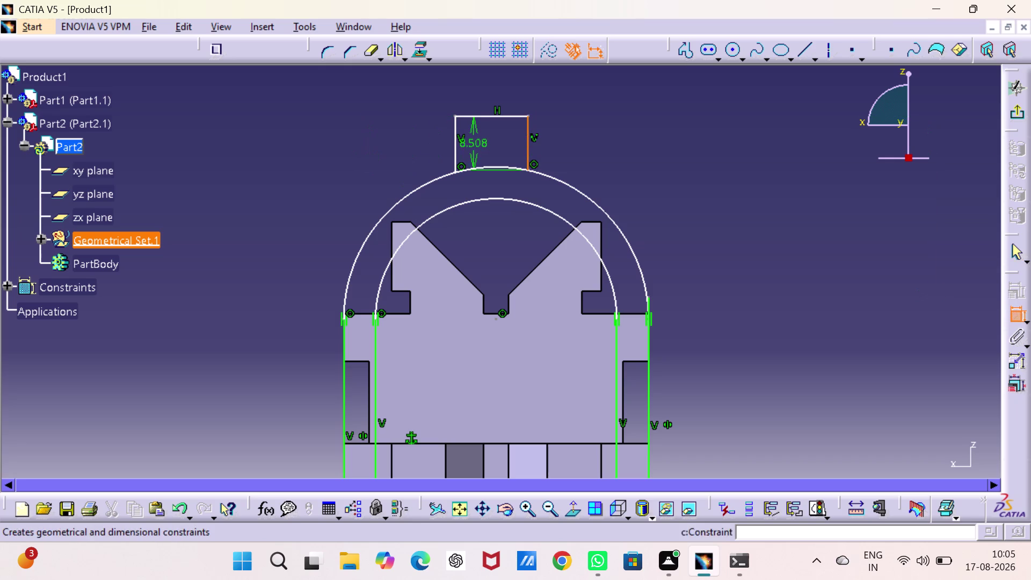
click(455, 140)
right_click(603, 139)
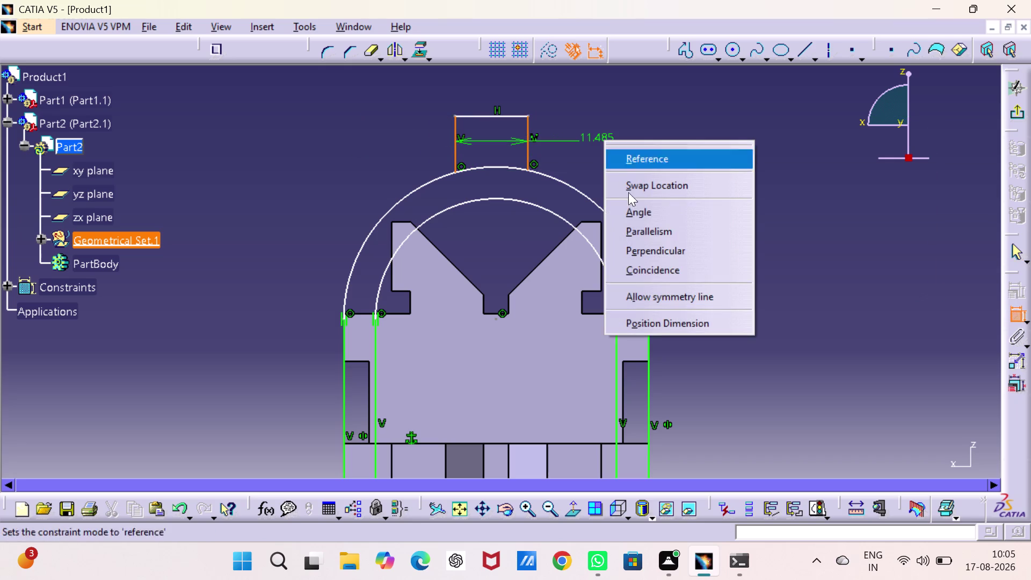
click(671, 299)
scroll(down, 3)
middle_drag(548, 297, 540, 260)
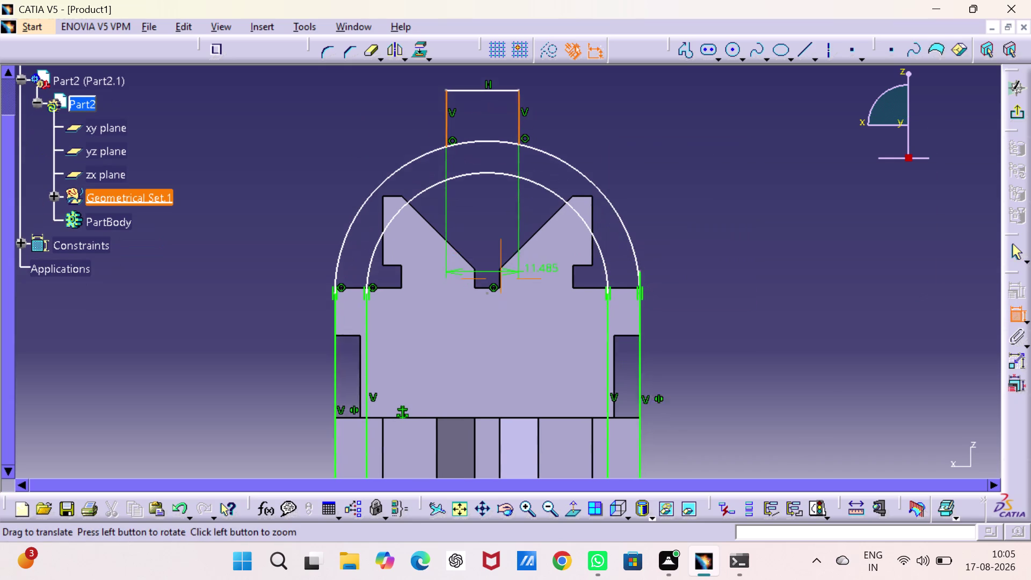
middle_drag(540, 260, 533, 102)
click(477, 325)
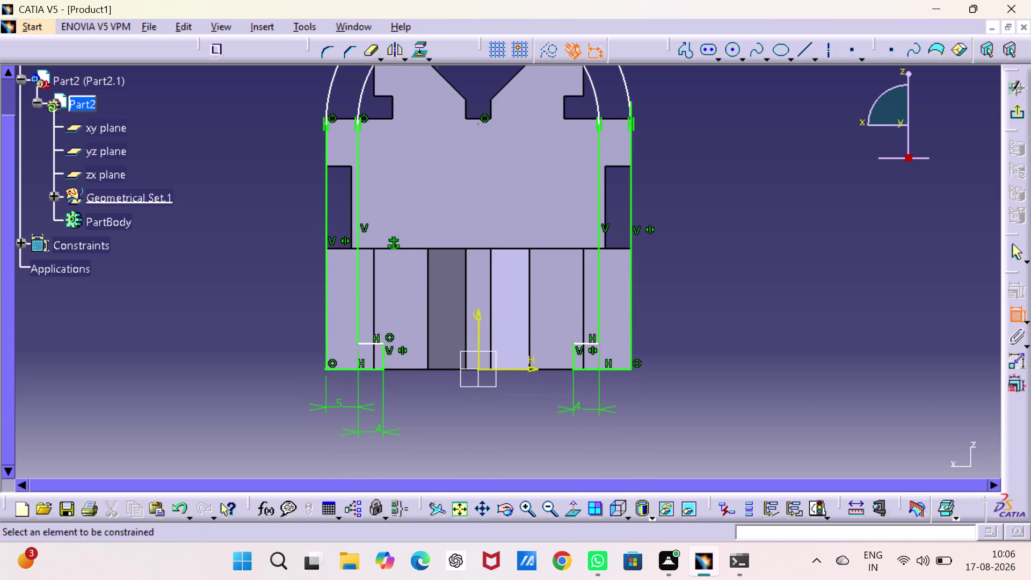
middle_drag(493, 268, 499, 405)
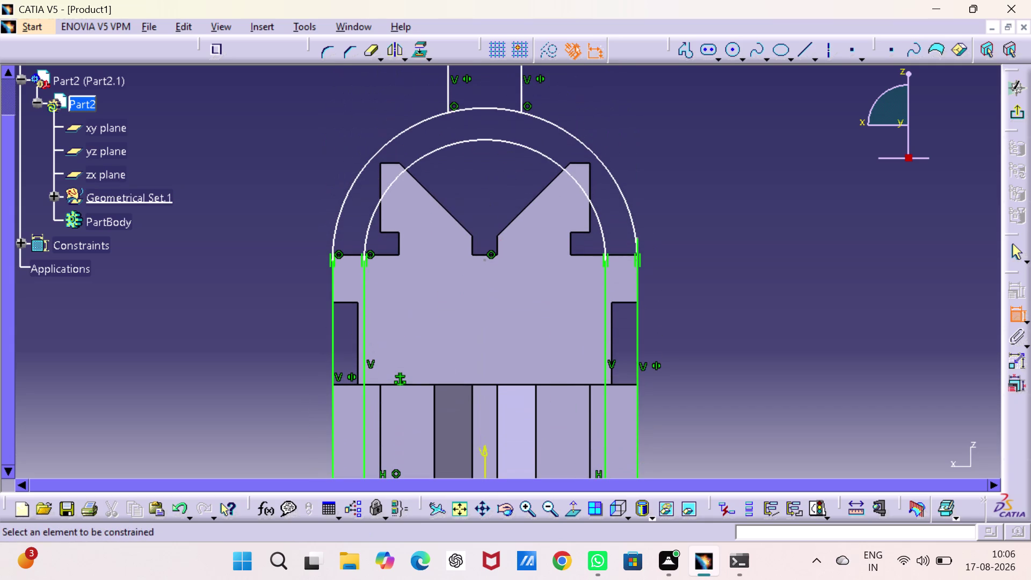
middle_drag(490, 350, 496, 397)
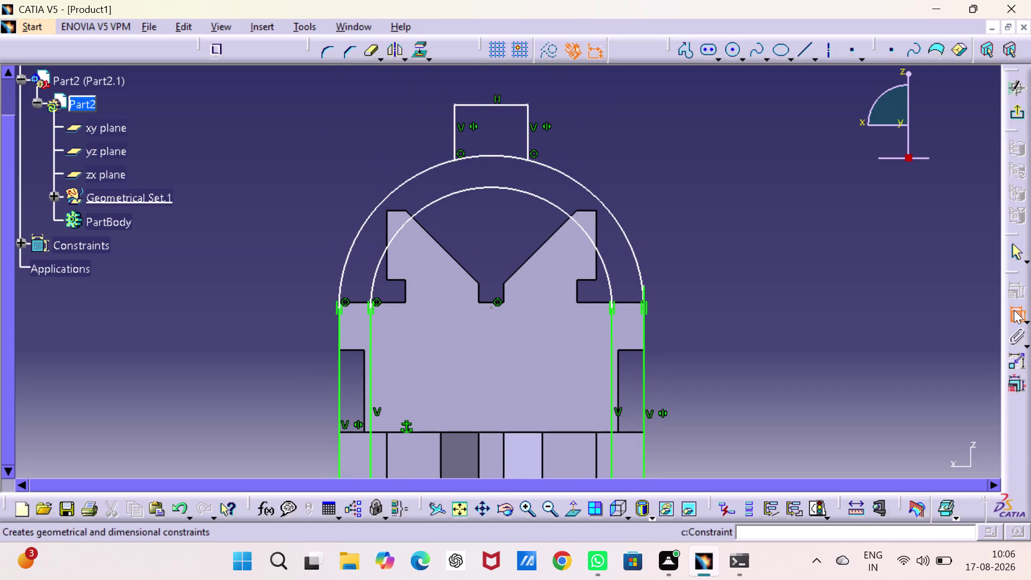
Place the tab width dimension above the tab and set it to 8 mm.
click(477, 104)
click(486, 84)
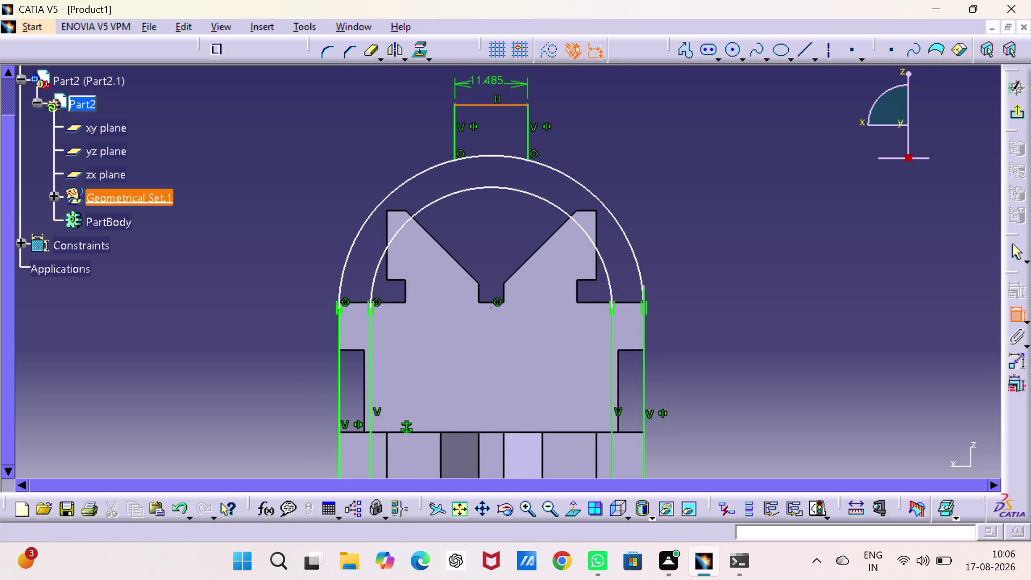
double_click(486, 80)
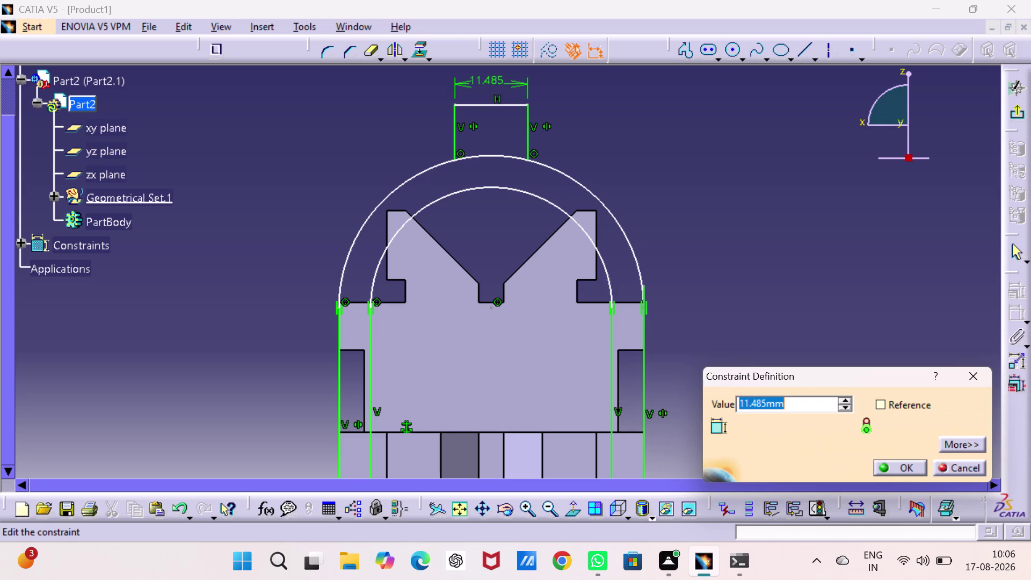
key(8)
key(Return)
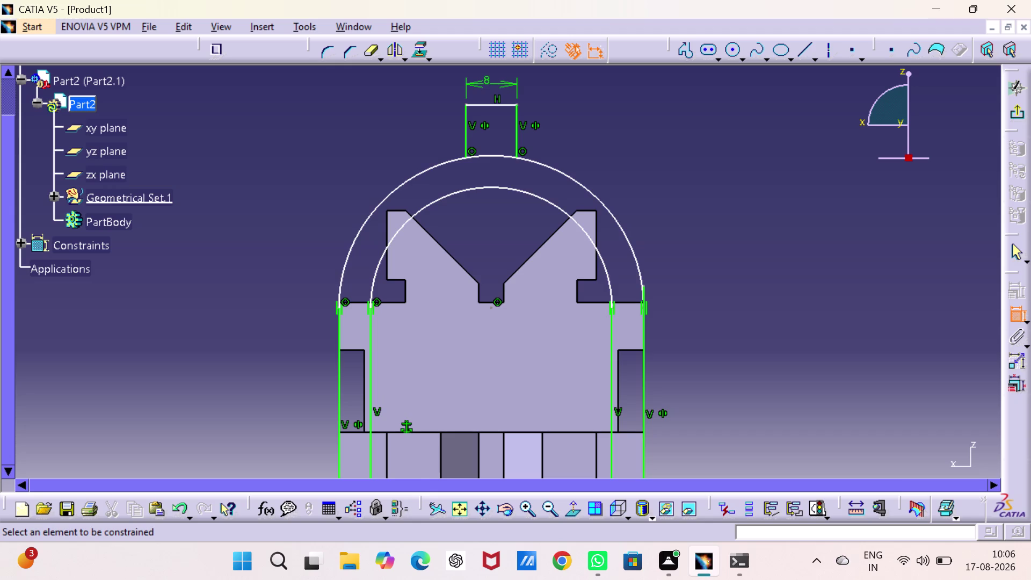
middle_drag(817, 384, 757, 139)
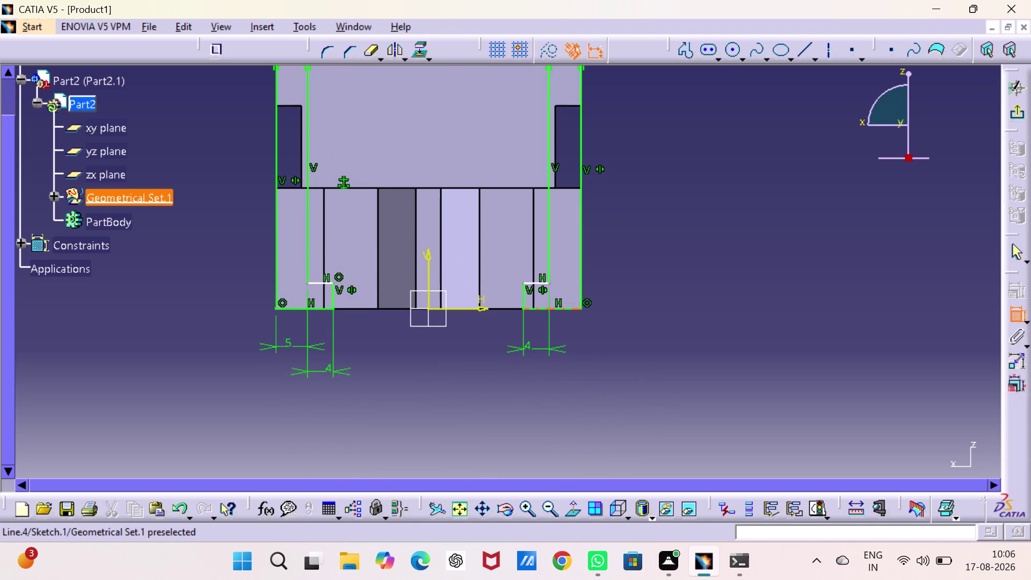
Dimension the base line to the tab's top edge, placed right of the sketch.
click(566, 309)
middle_drag(551, 262, 559, 524)
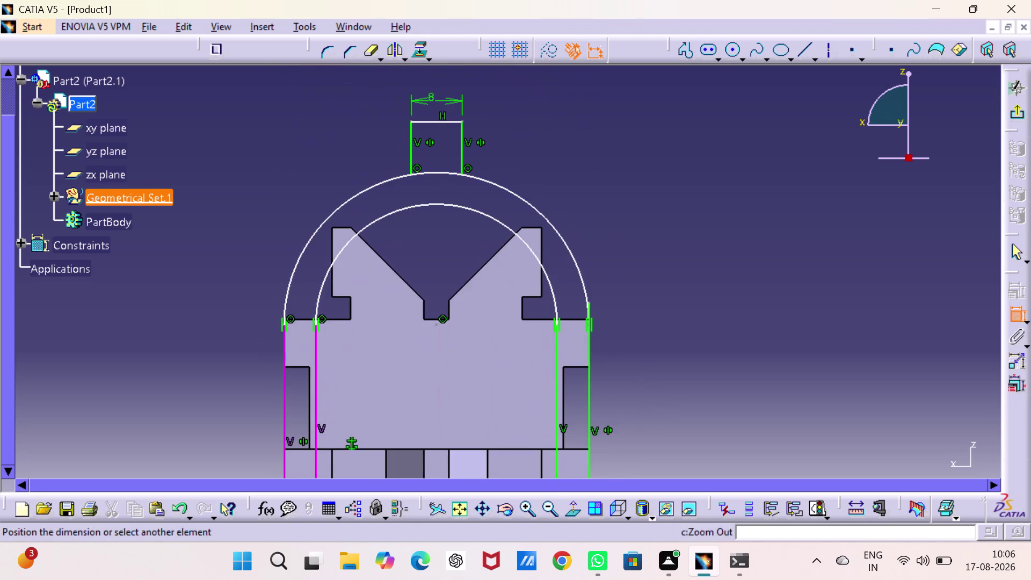
middle_drag(444, 320, 470, 433)
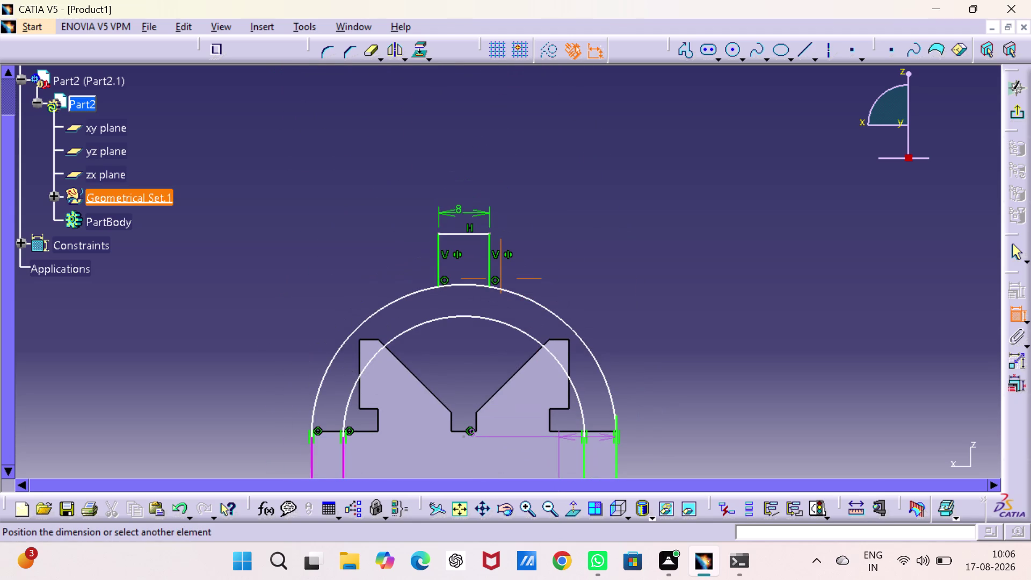
middle_drag(471, 432, 471, 433)
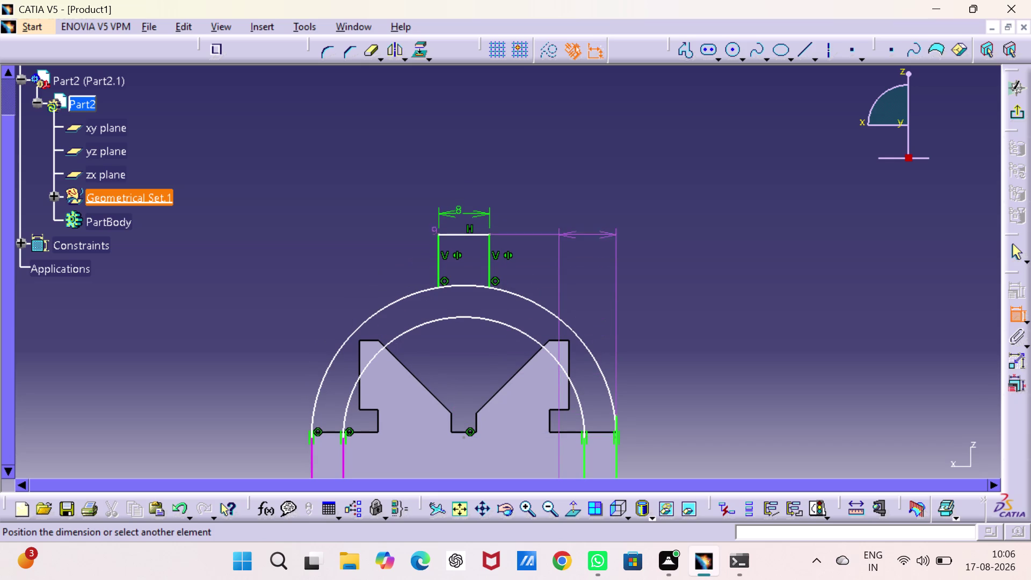
click(454, 233)
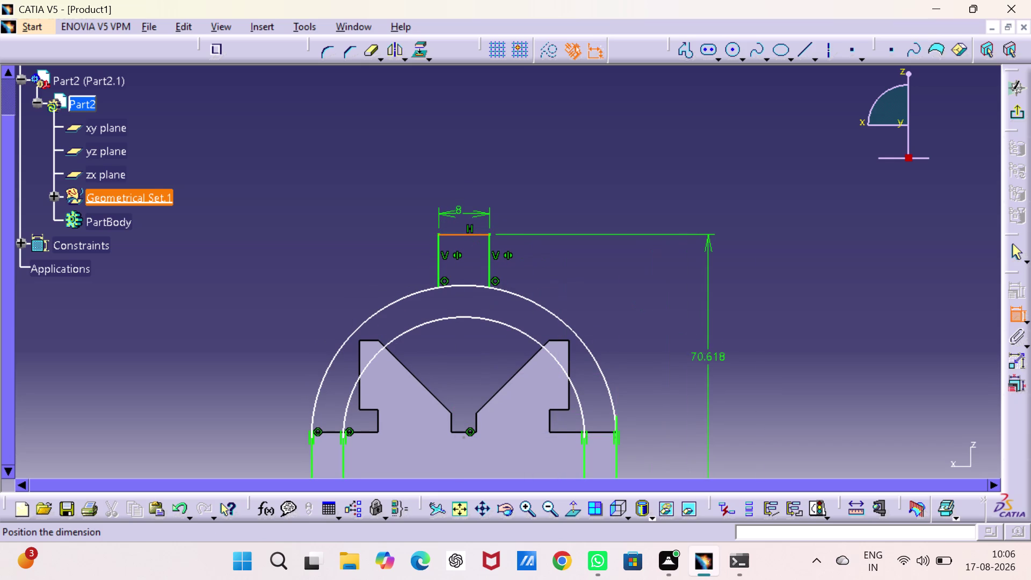
click(708, 361)
Try a 54 mm height, then undo back to 70.618 mm.
double_click(708, 352)
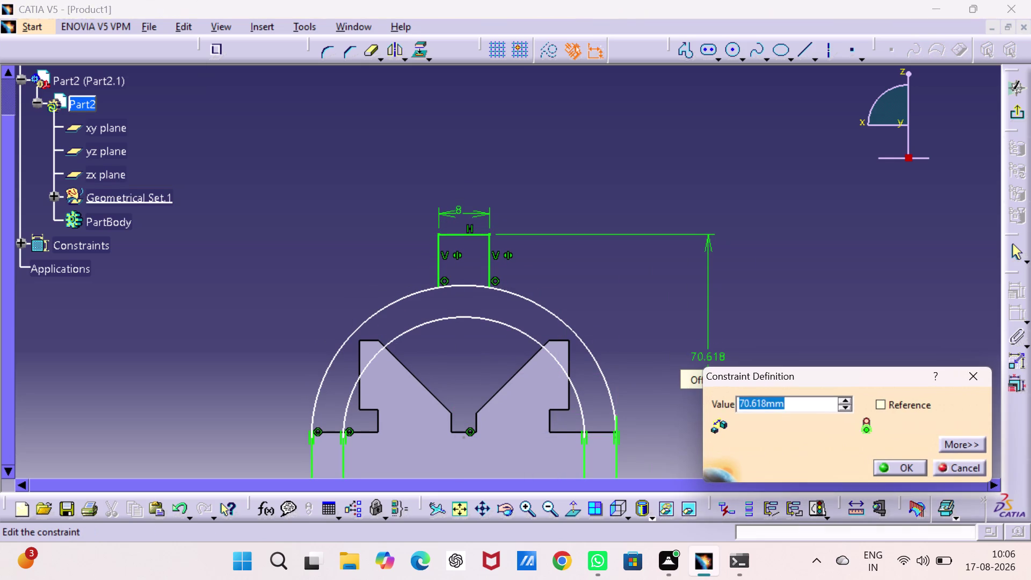
text(54)
key(Return)
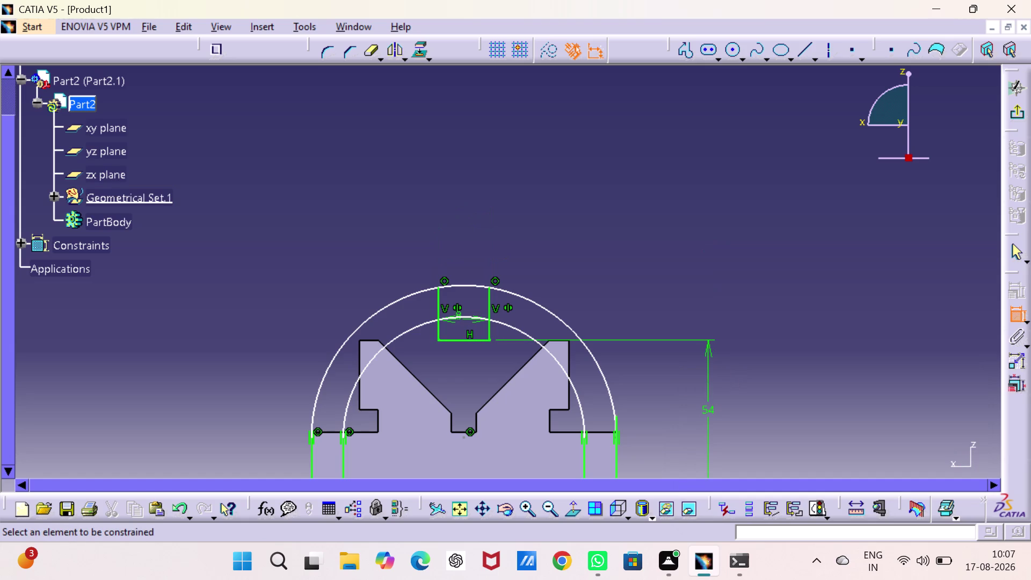
key(ctrl+z)
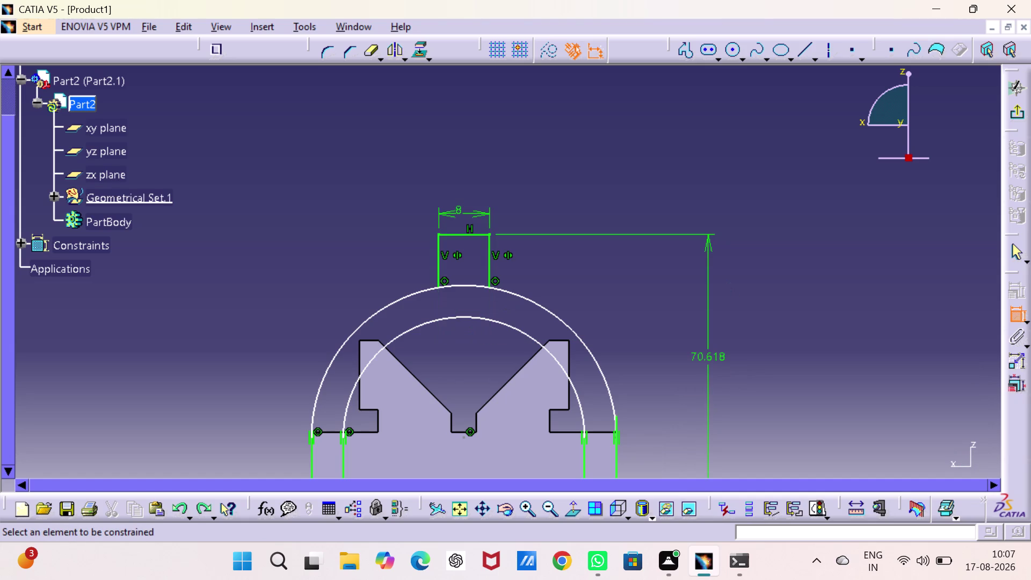
key(Escape)
key(Escape)
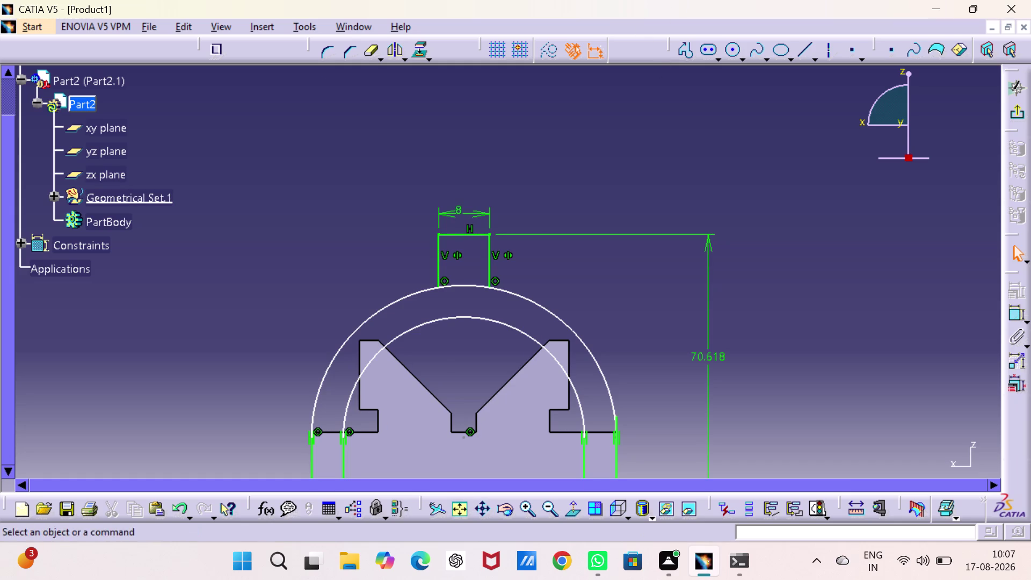
Try trimming the outer arc, then cancel and undo.
click(373, 52)
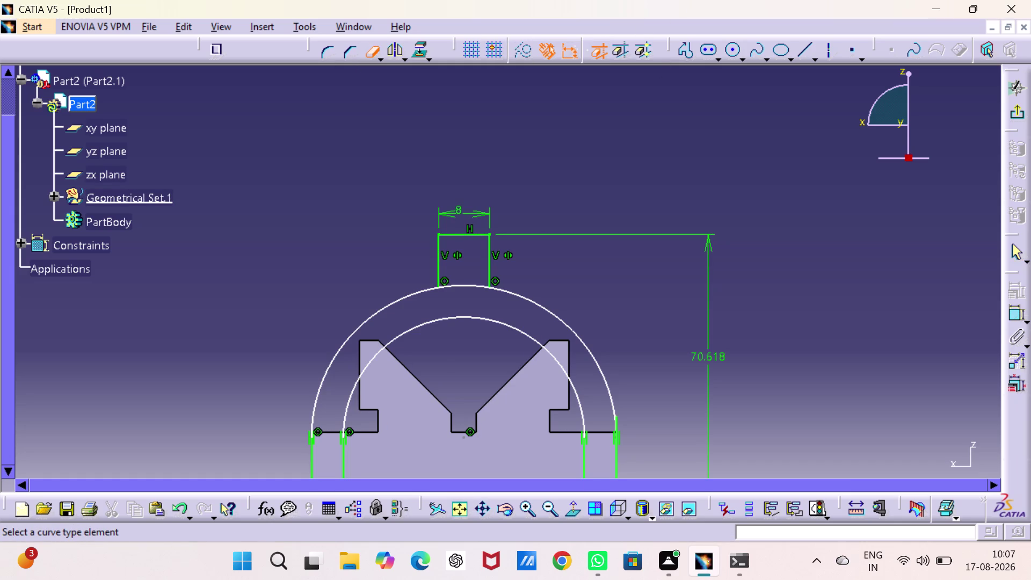
click(465, 283)
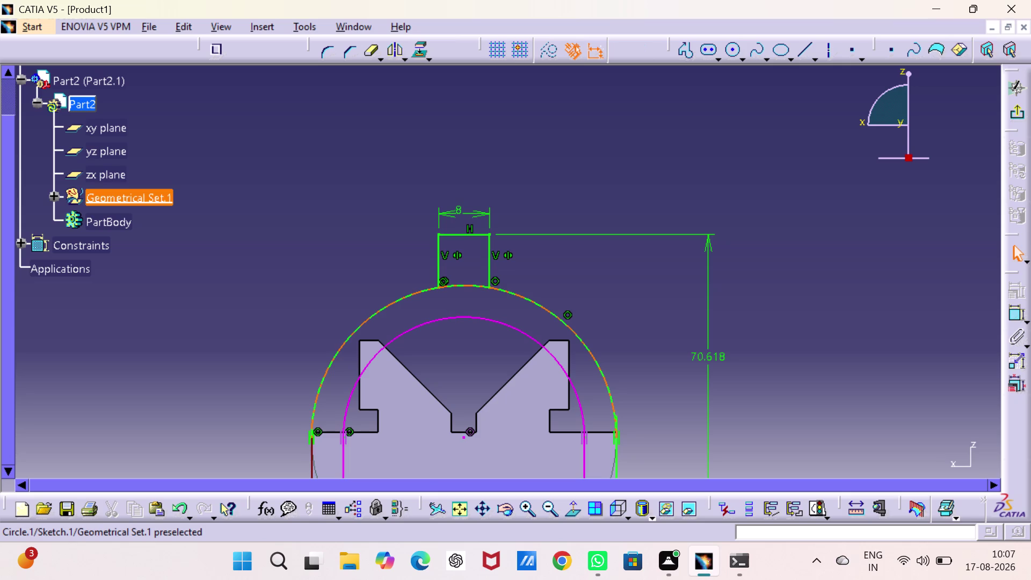
key(Escape)
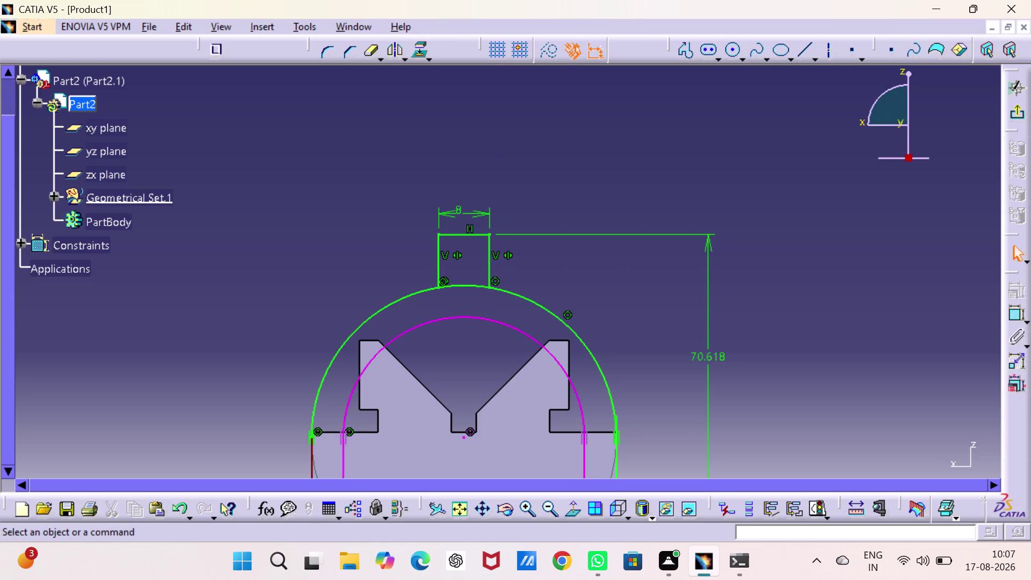
key(Escape)
key(Escape)
key(Escape)
key(ctrl+z)
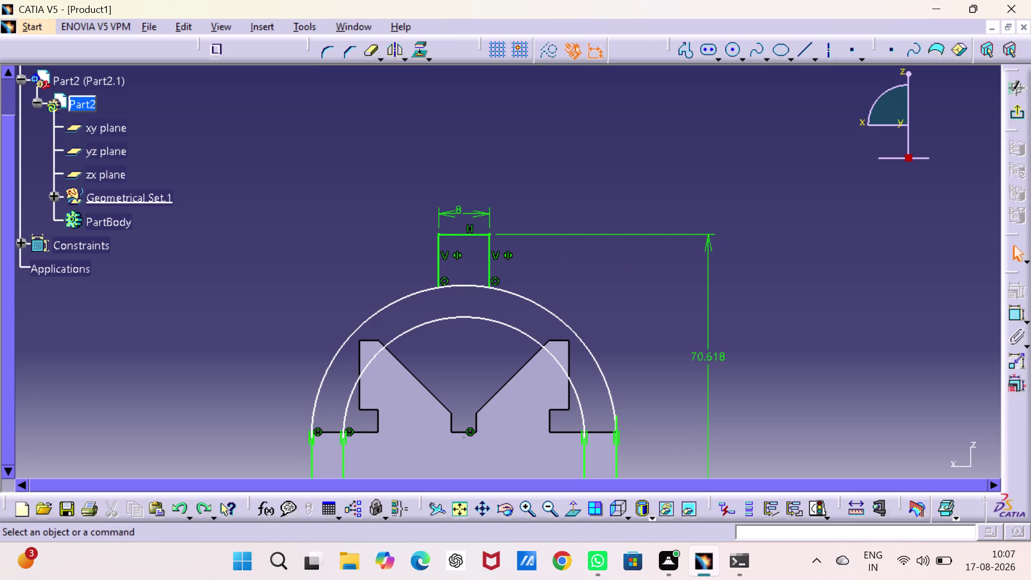
drag(506, 157, 496, 150)
Retry Quick Trim on the outer arc, cancel it, and inspect the legs and base.
click(369, 50)
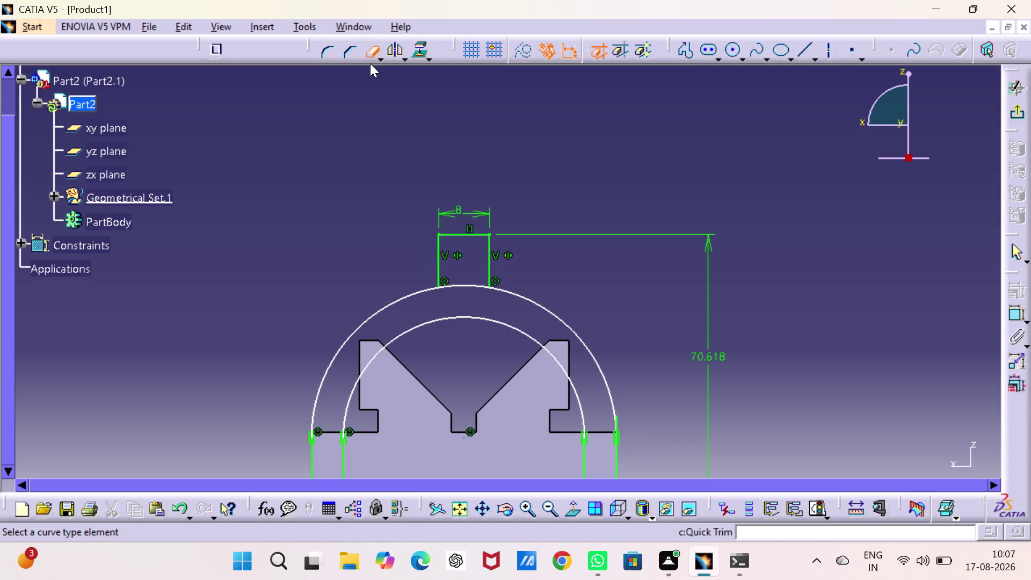
click(458, 286)
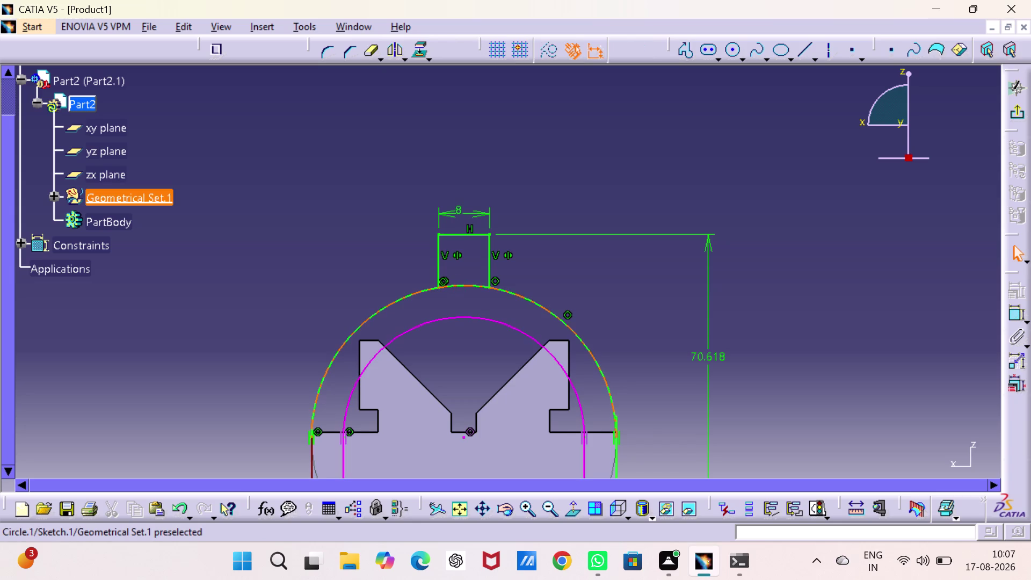
middle_click(498, 284)
right_click(497, 284)
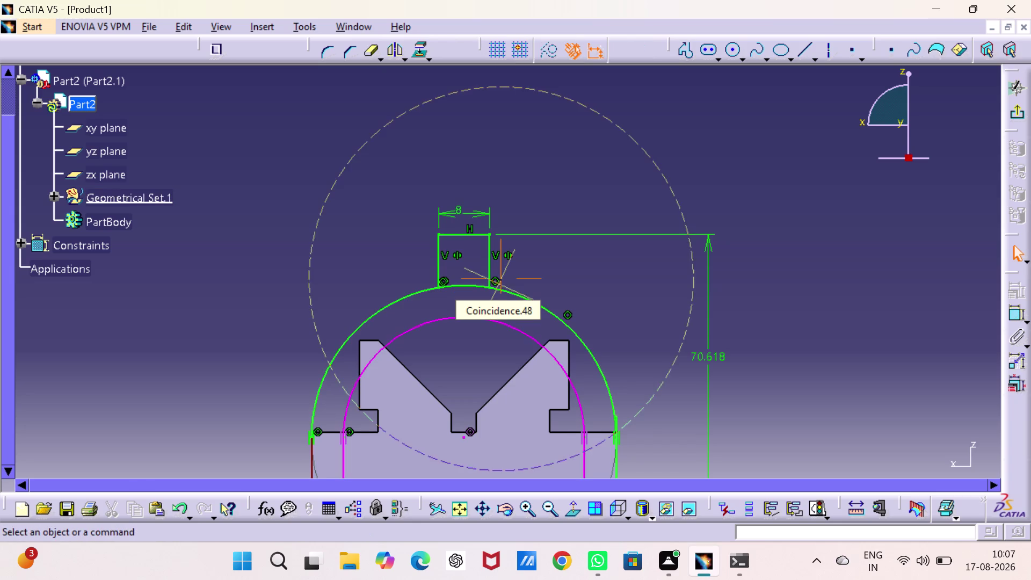
middle_drag(498, 284, 496, 167)
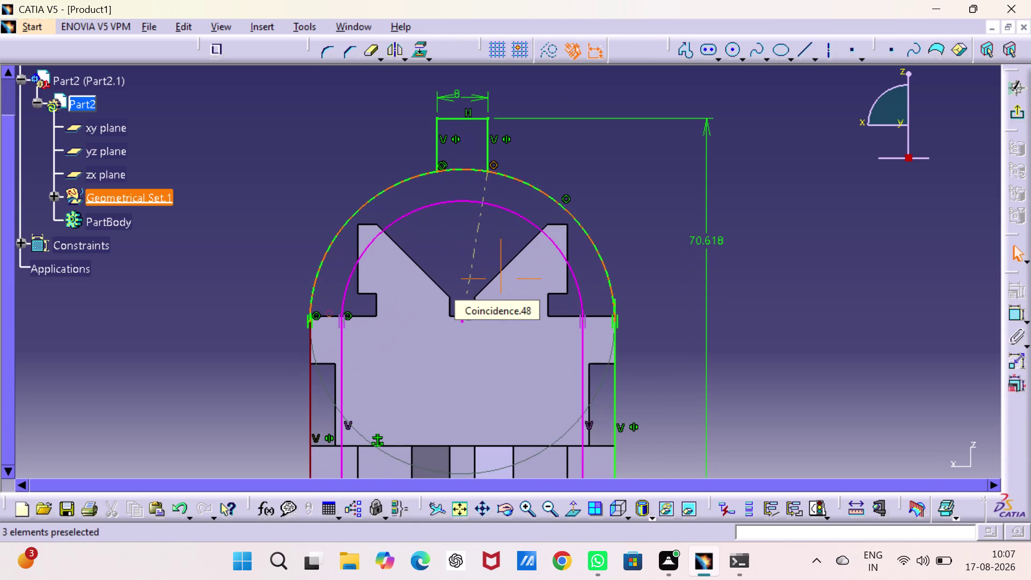
middle_drag(497, 167, 497, 168)
key(Escape)
key(Escape)
key(Escape)
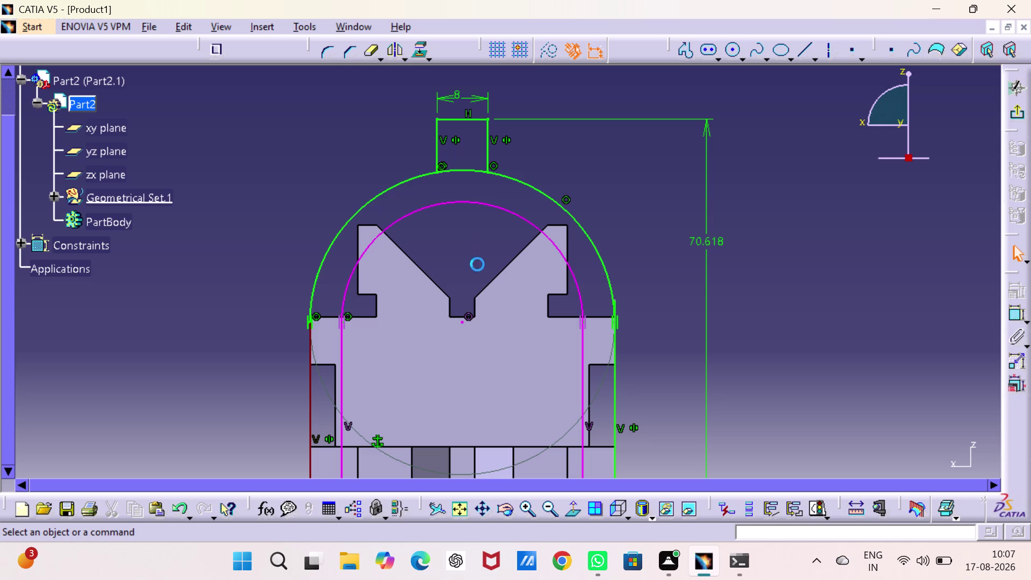
key(Escape)
middle_drag(472, 205, 480, 239)
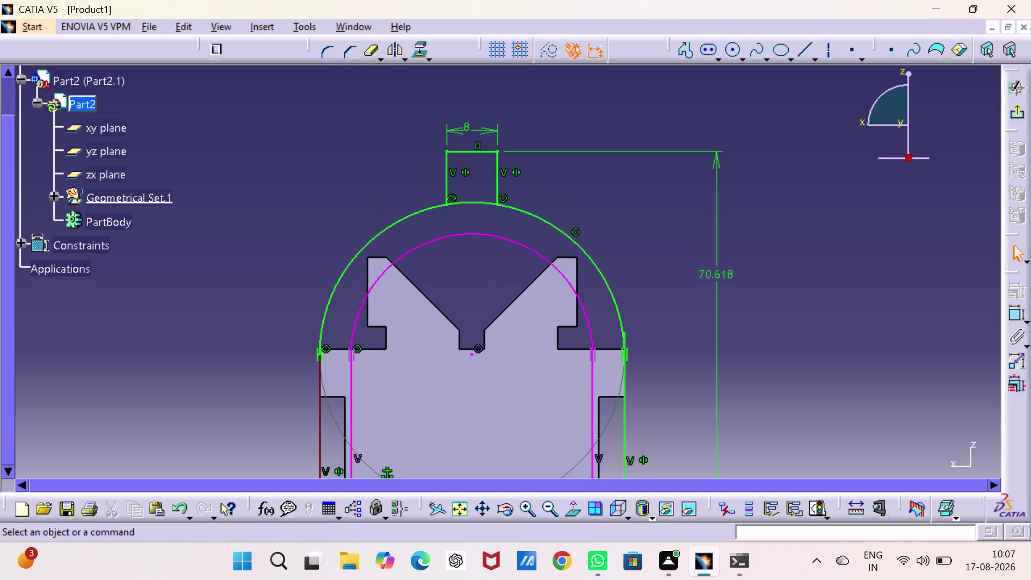
scroll(down, 3)
middle_drag(668, 292, 667, 292)
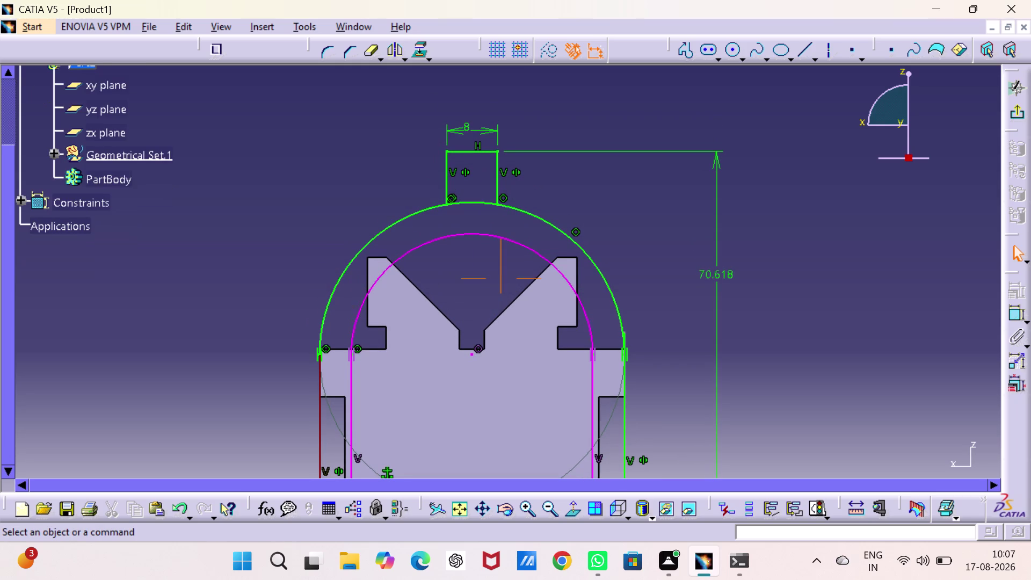
middle_drag(667, 292, 670, 104)
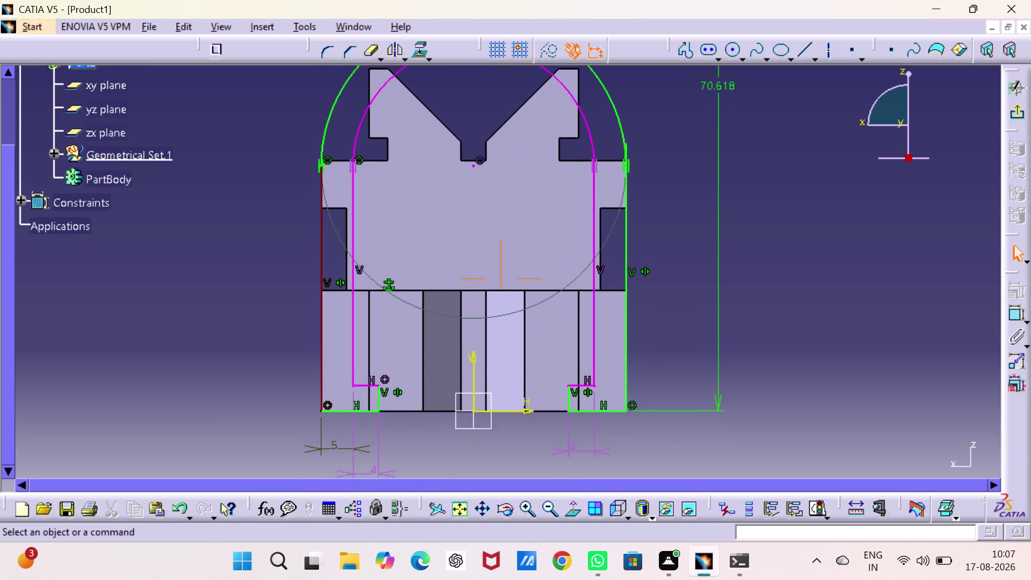
middle_drag(670, 104, 669, 270)
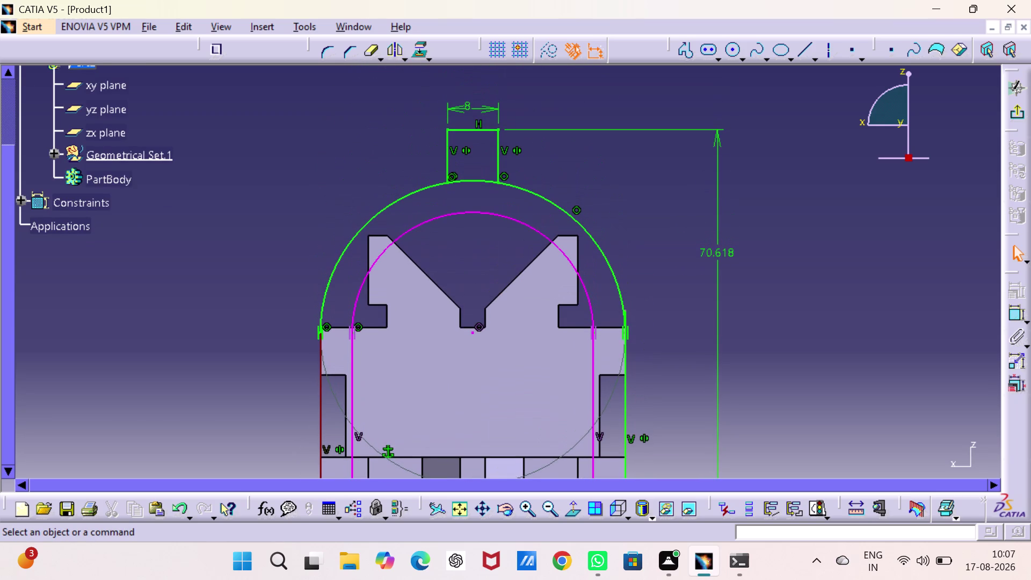
Undo back to the 11.485 mm tab width and dismiss a further trim attempt.
click(635, 196)
key(Escape)
key(ctrl+z)
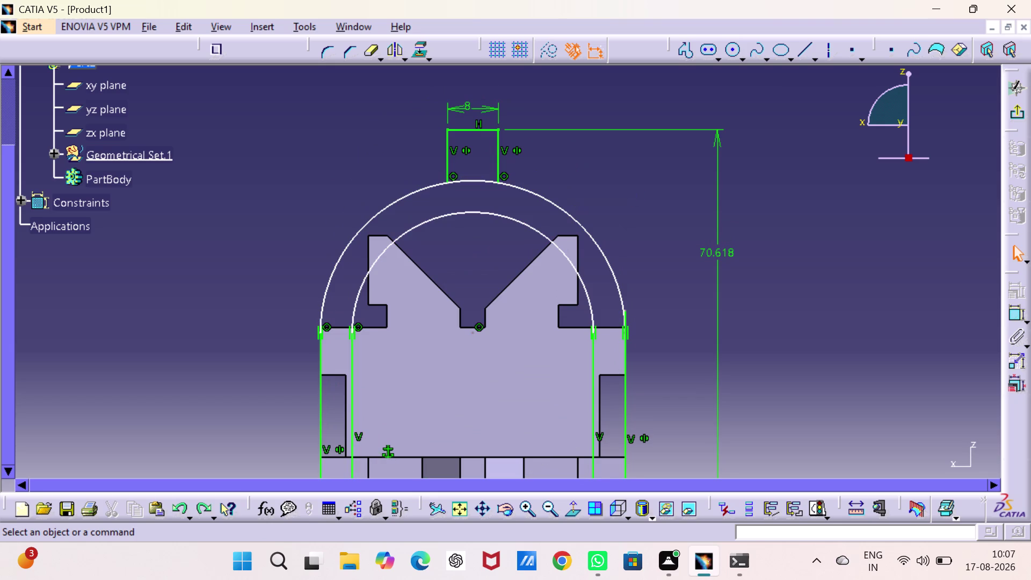
key(ctrl+z)
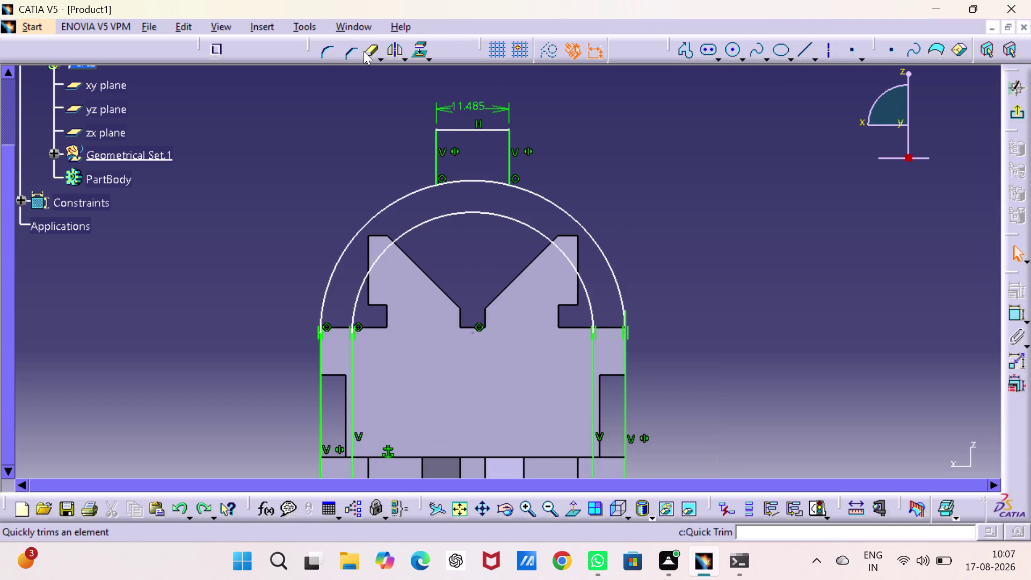
click(371, 49)
click(472, 179)
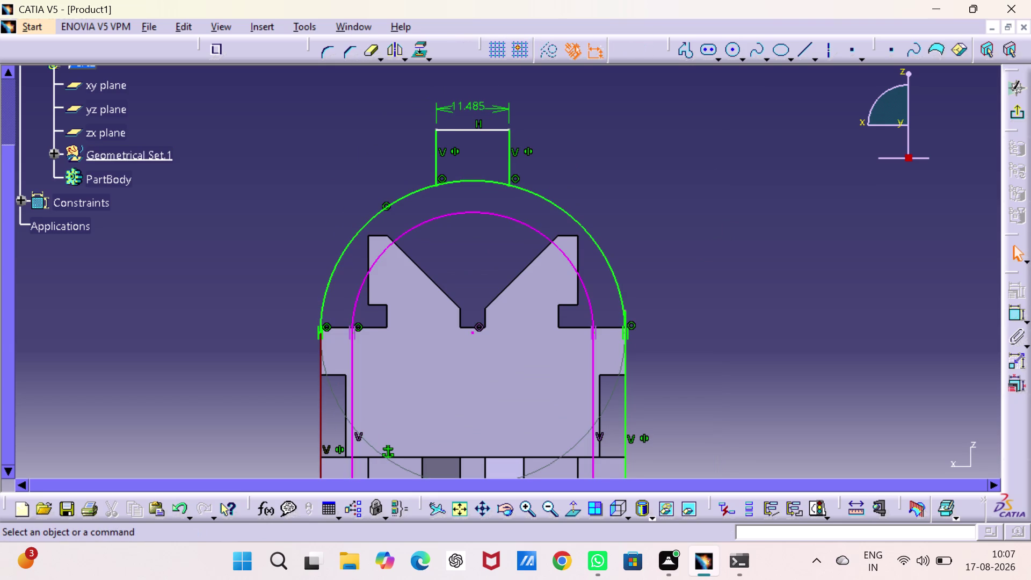
key(Escape)
text(``)
key(Escape)
key(ctrl+z)
key(Escape)
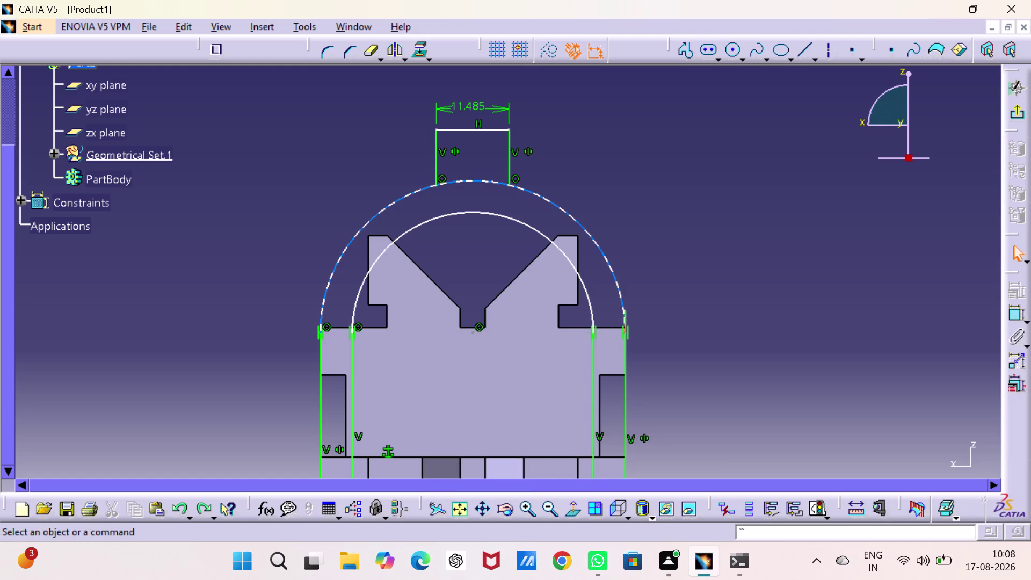
Delete the coincidence constraint at the bottom of the V-notch.
middle_drag(630, 274, 641, 170)
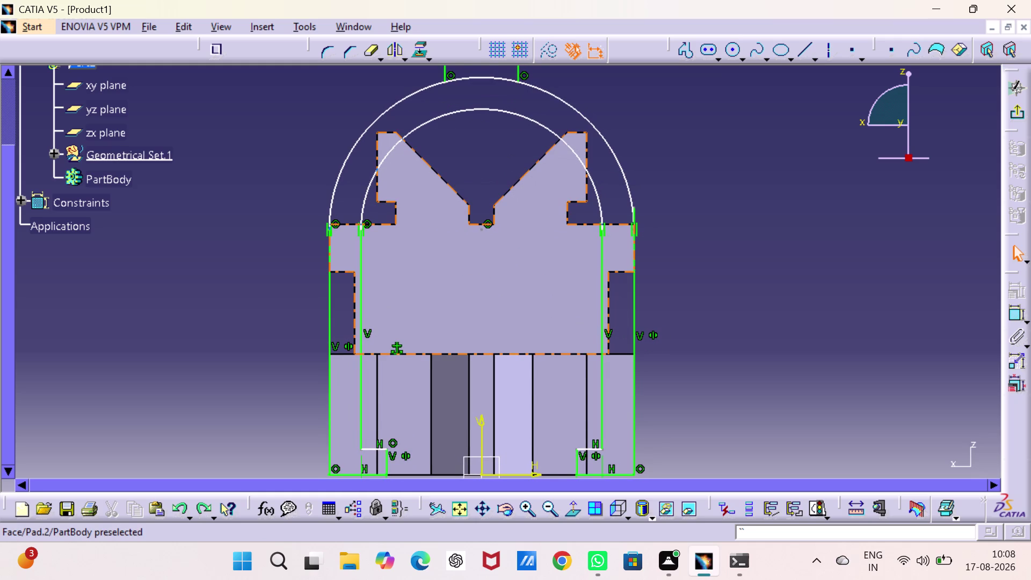
right_click(488, 226)
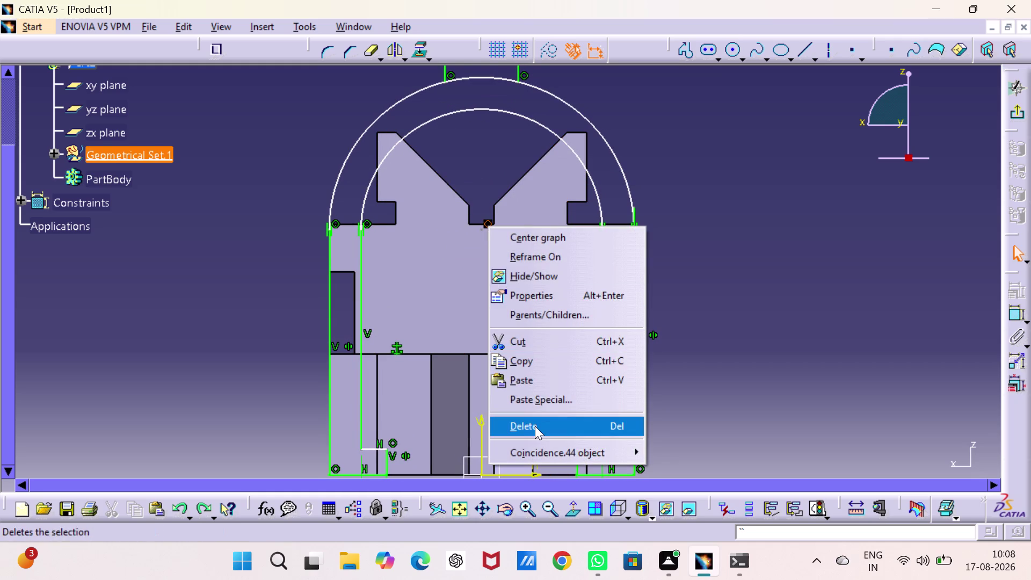
click(535, 426)
Open the outer arc's Circle Definition and close it unchanged.
middle_drag(706, 277, 710, 390)
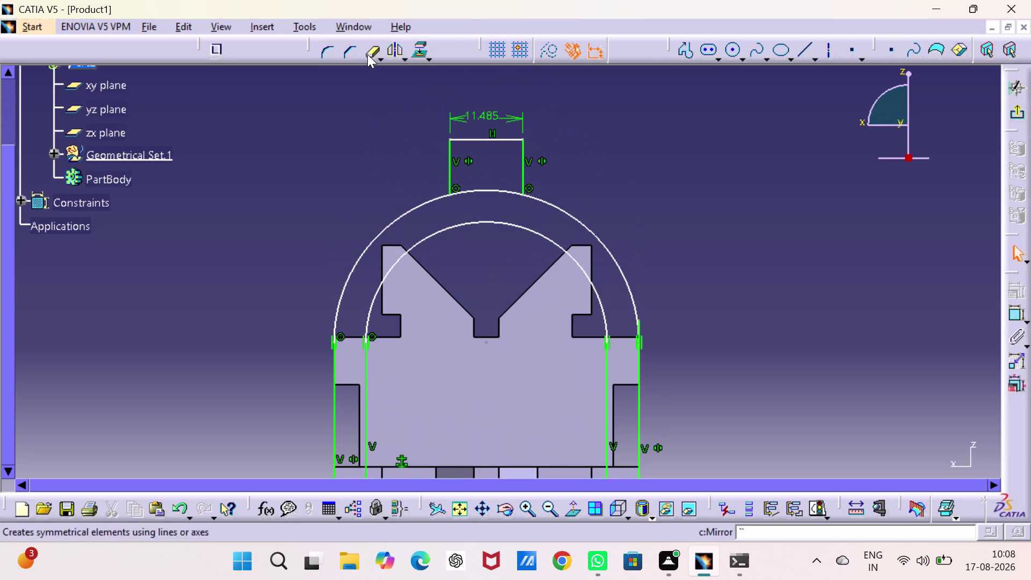
click(367, 54)
click(466, 190)
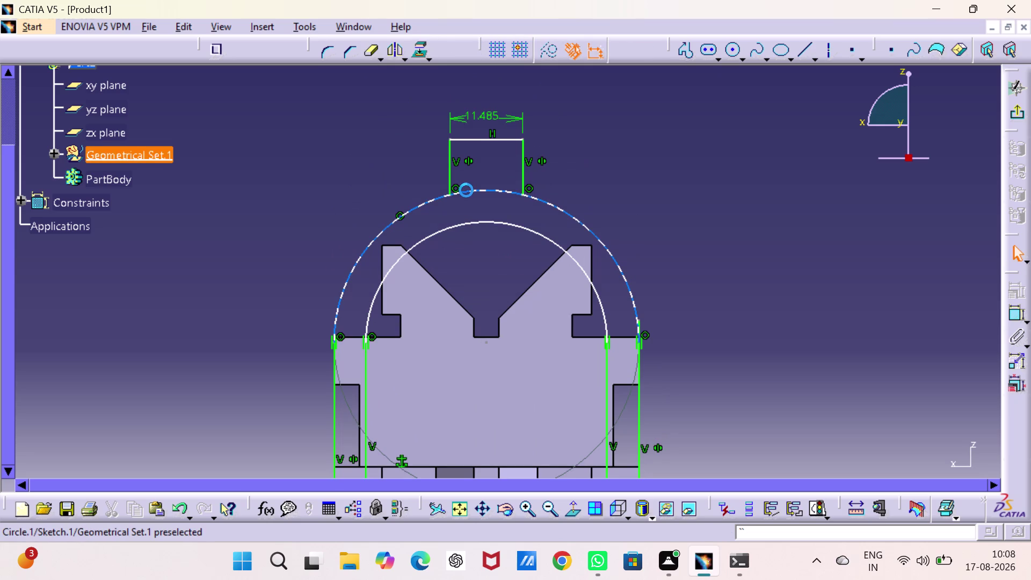
double_click(466, 190)
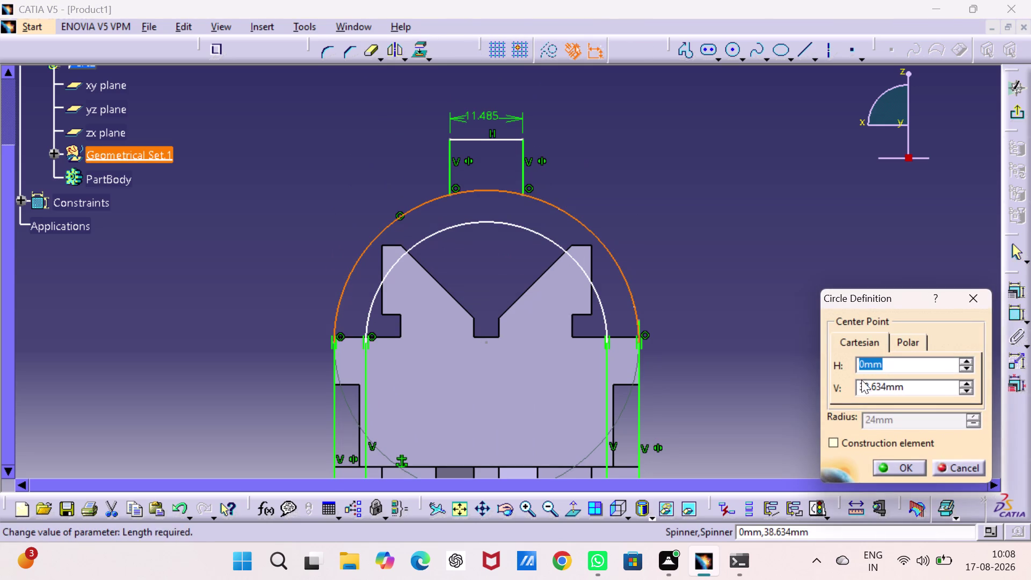
click(894, 462)
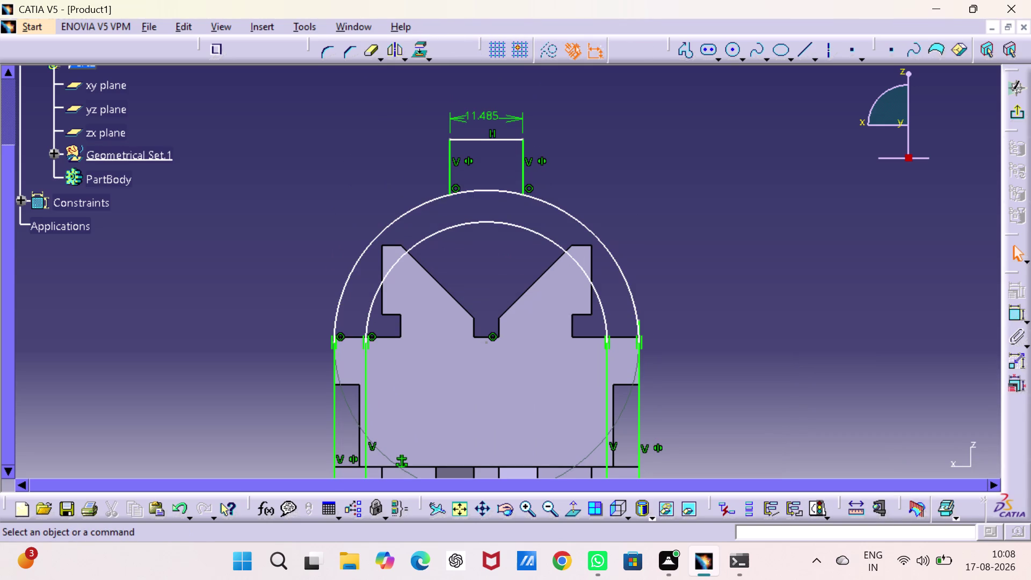
click(874, 358)
Start a dimension between the two leg feet, then cancel it.
middle_drag(656, 312, 654, 262)
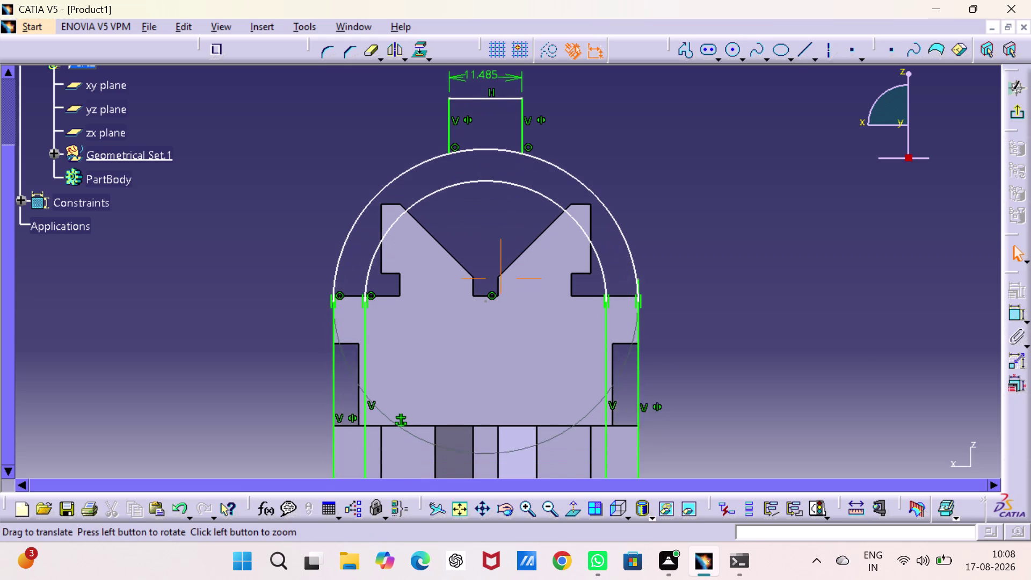
middle_drag(654, 262, 662, 124)
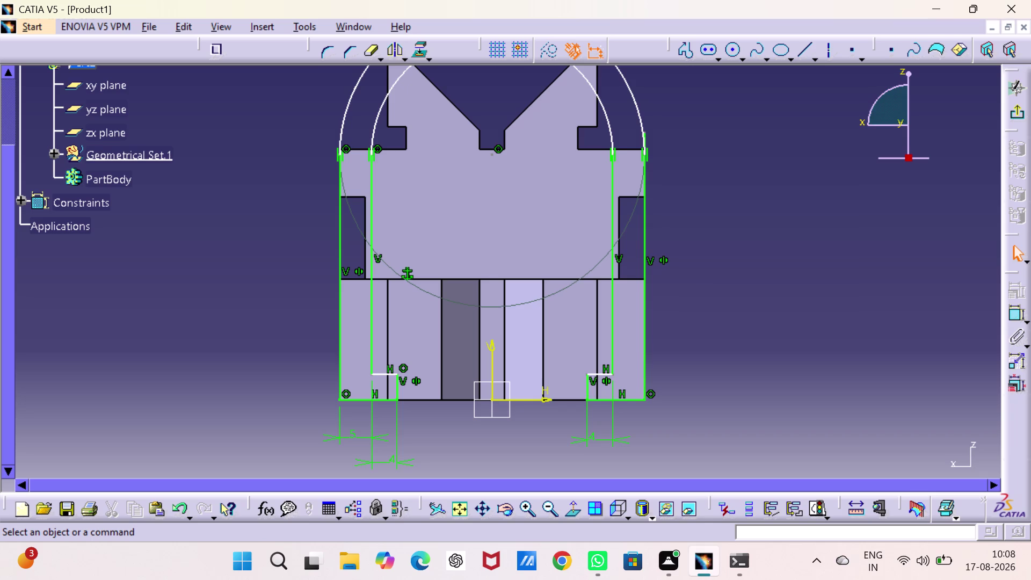
click(1010, 313)
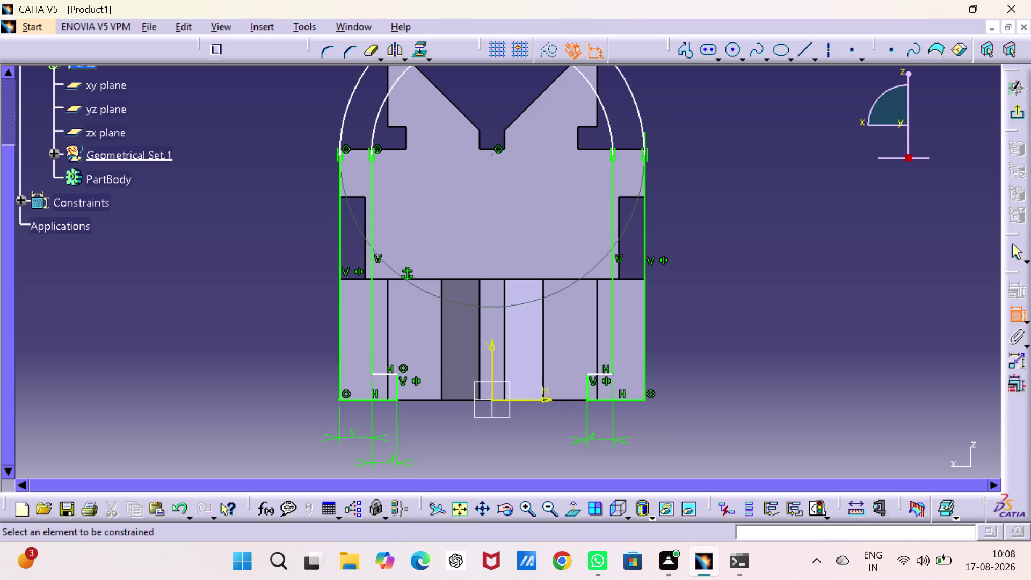
click(397, 387)
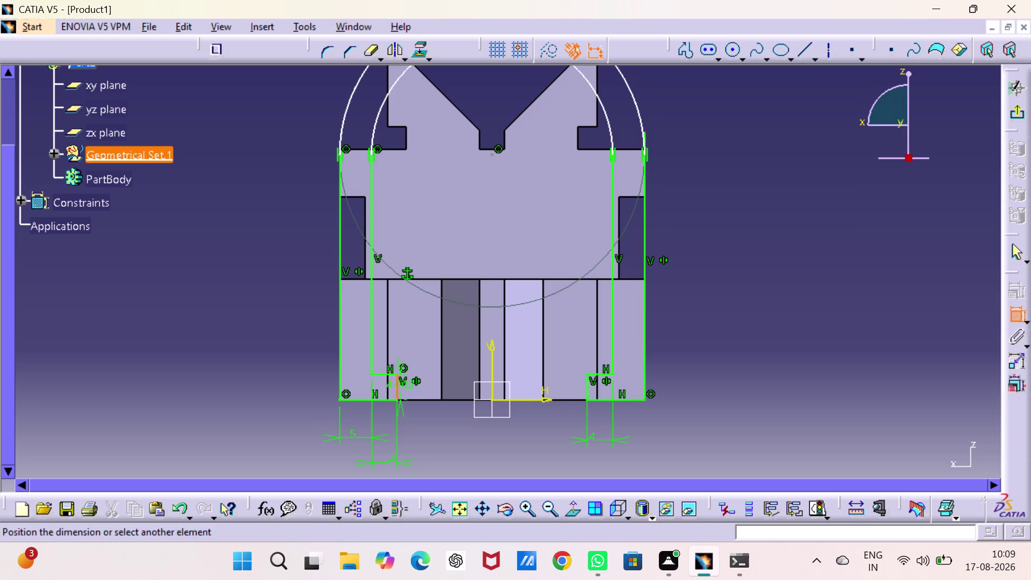
click(587, 388)
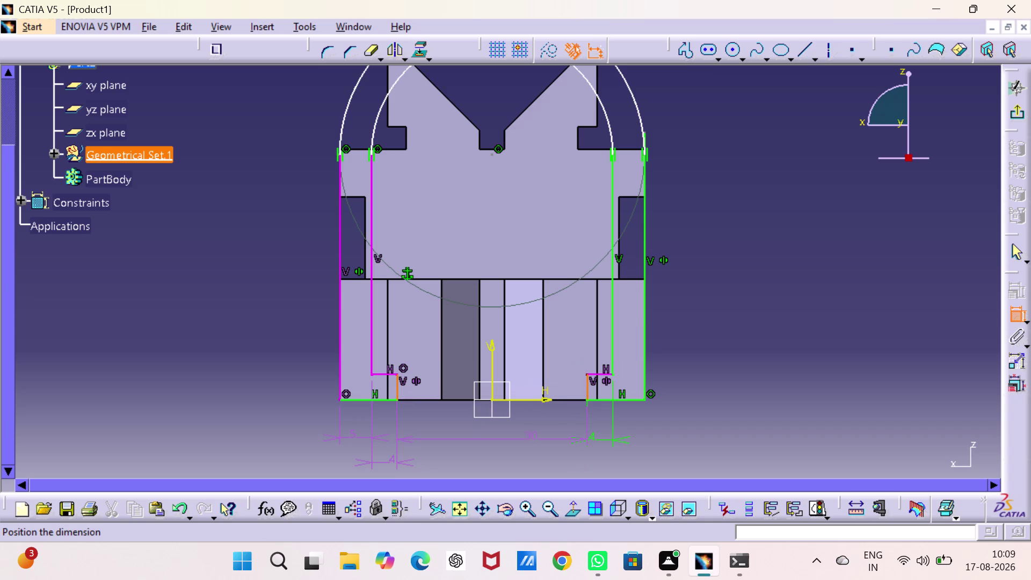
key(Escape)
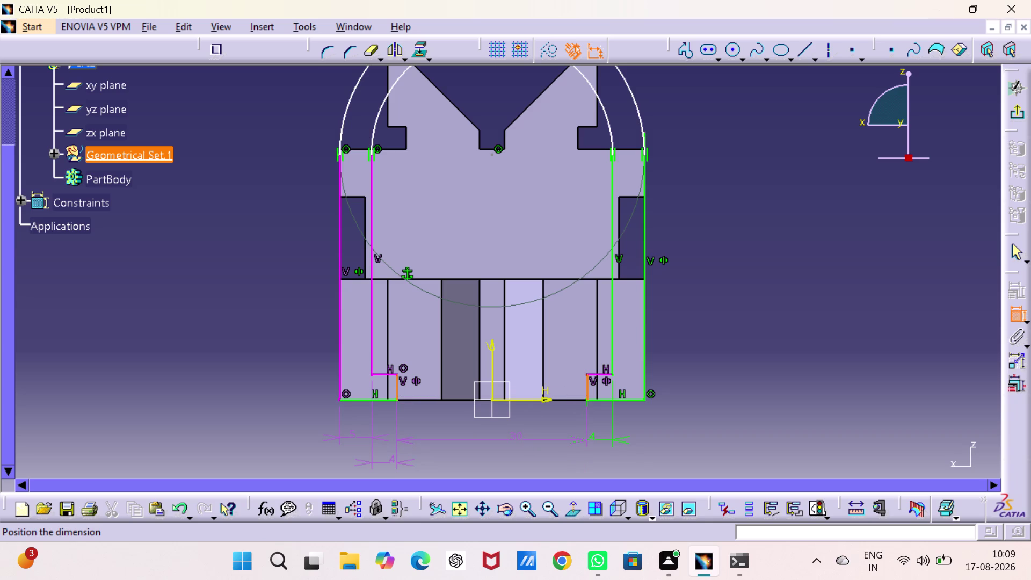
key(Escape)
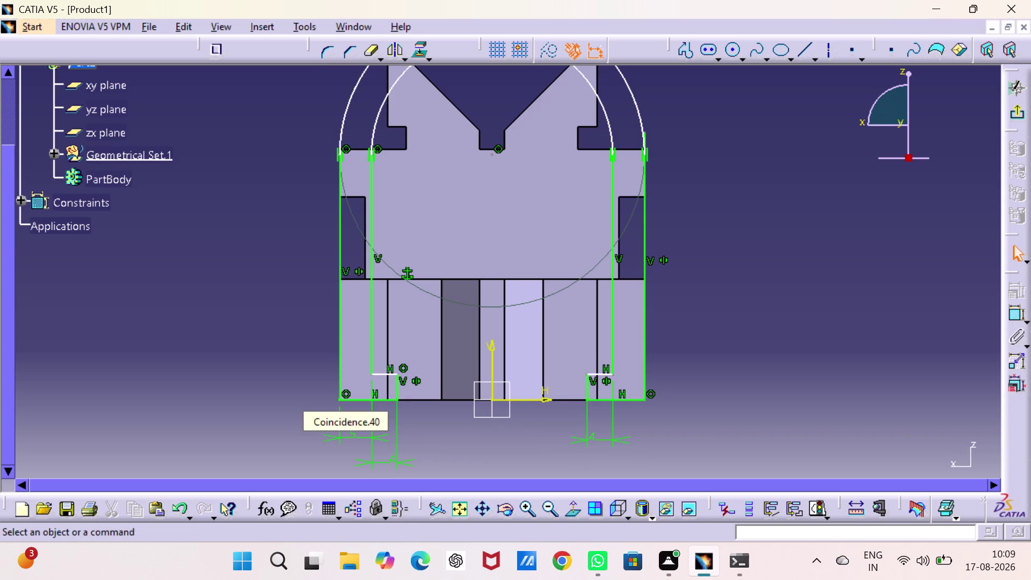
Delete the left and right bottom corner coincidence constraints.
right_click(345, 391)
click(401, 351)
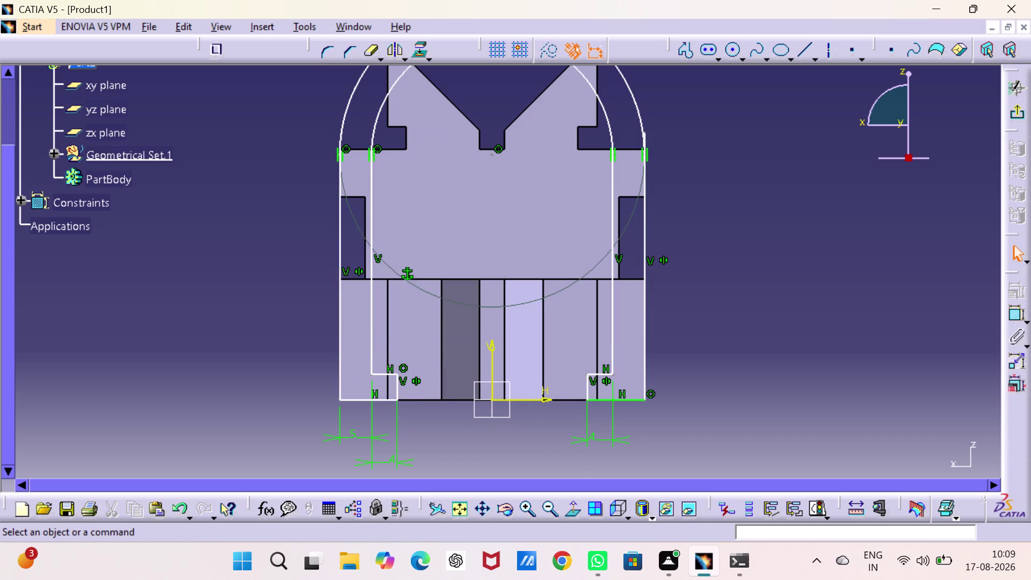
right_click(654, 391)
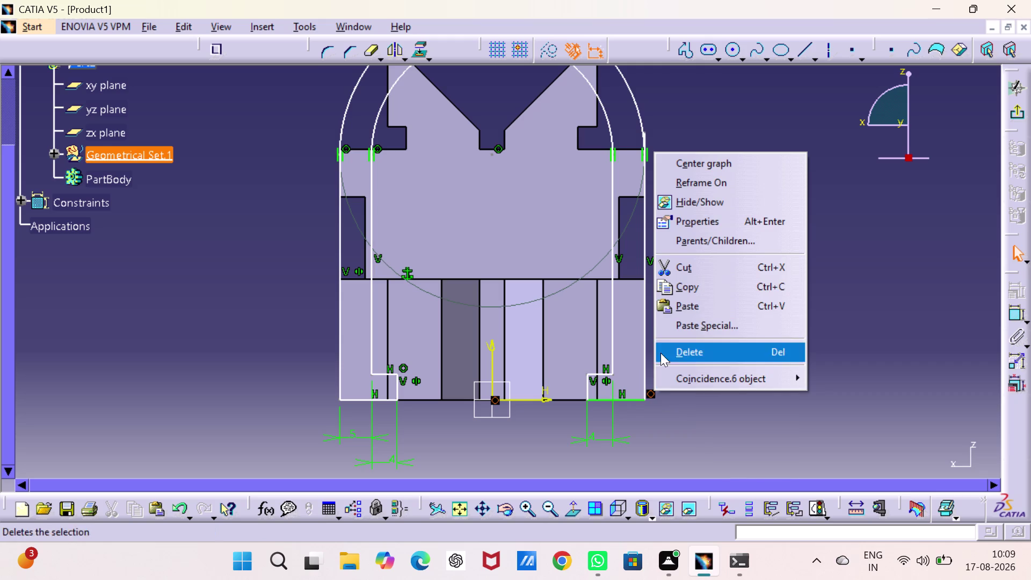
click(688, 349)
click(747, 337)
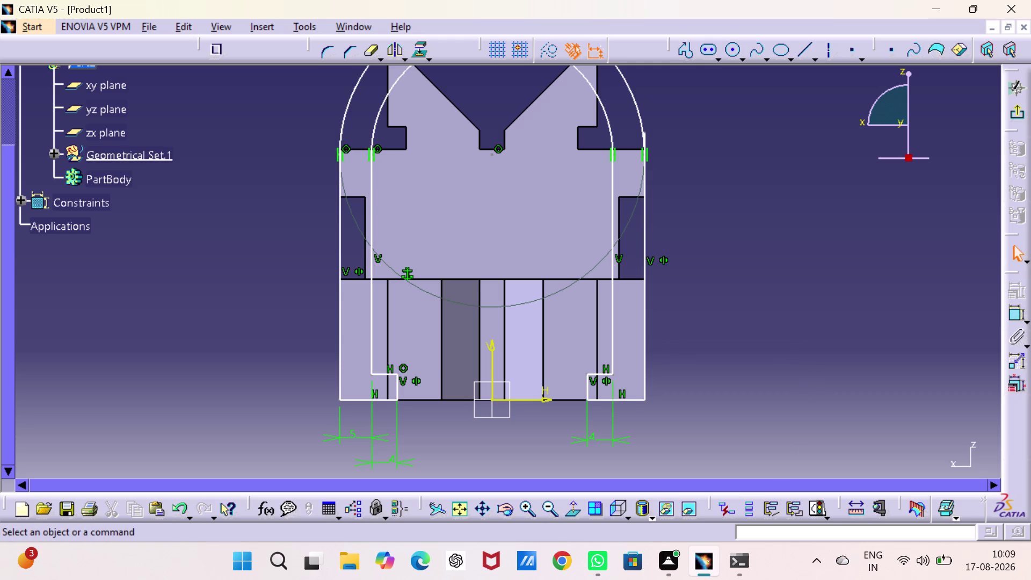
middle_drag(767, 251, 784, 332)
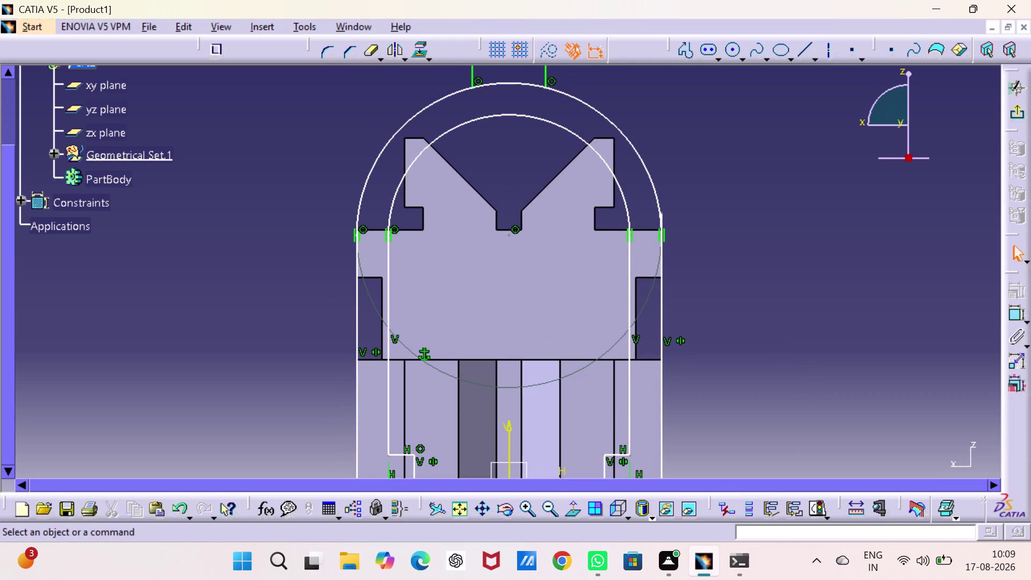
Trim part of the outer arc and move the view toward the base.
click(361, 52)
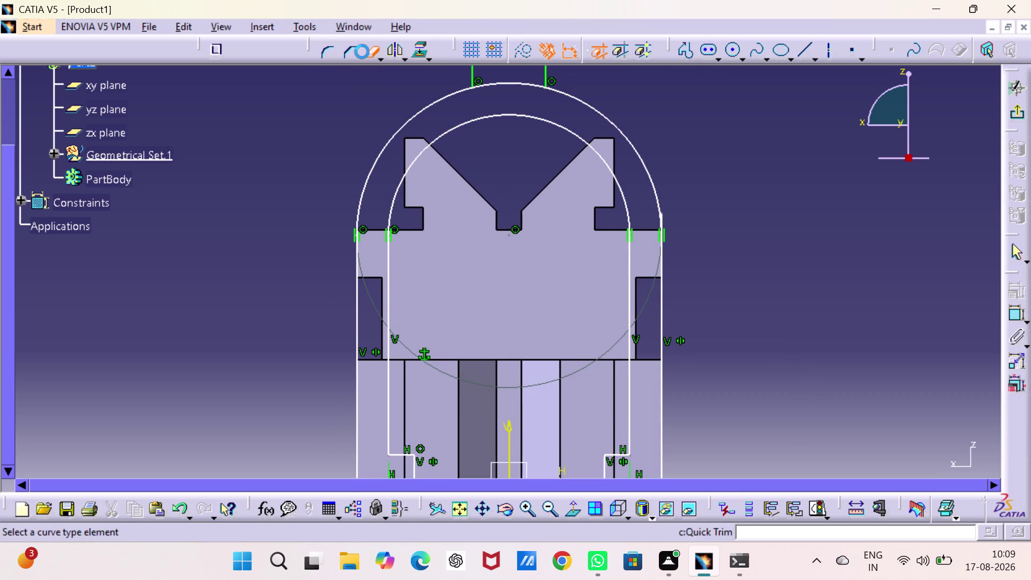
click(495, 83)
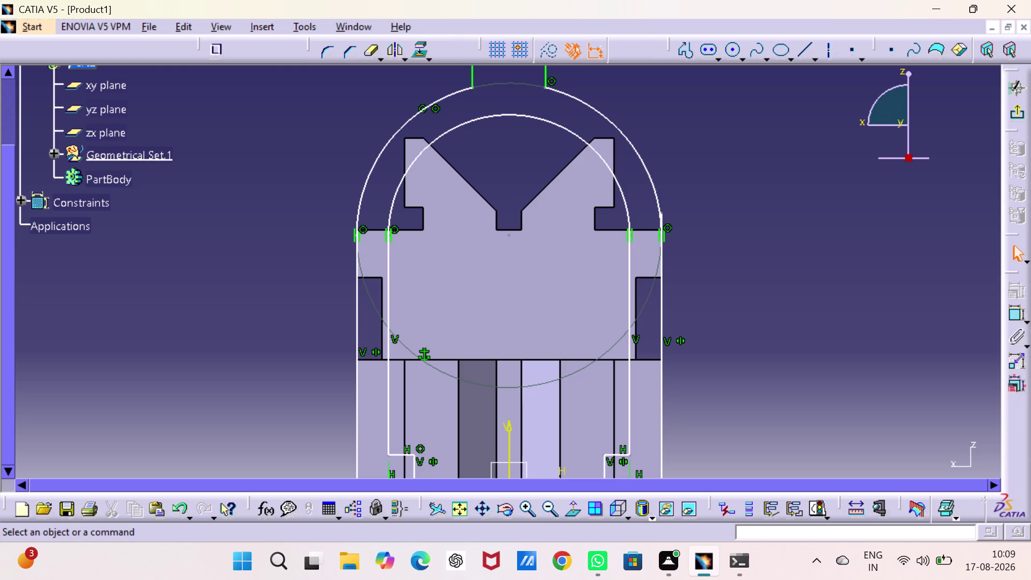
middle_drag(741, 185, 736, 168)
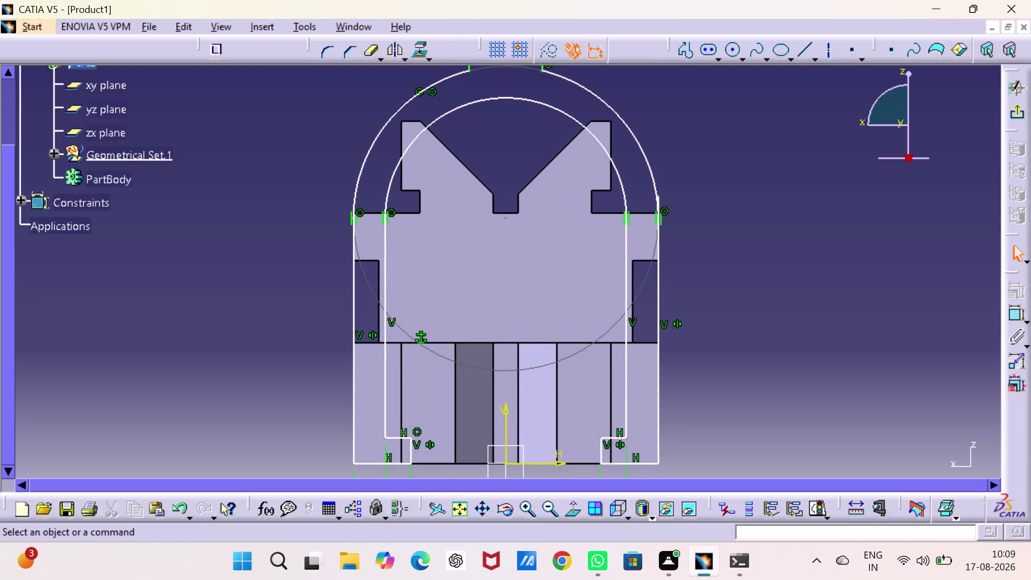
scroll(up, 3)
middle_drag(700, 267, 696, 218)
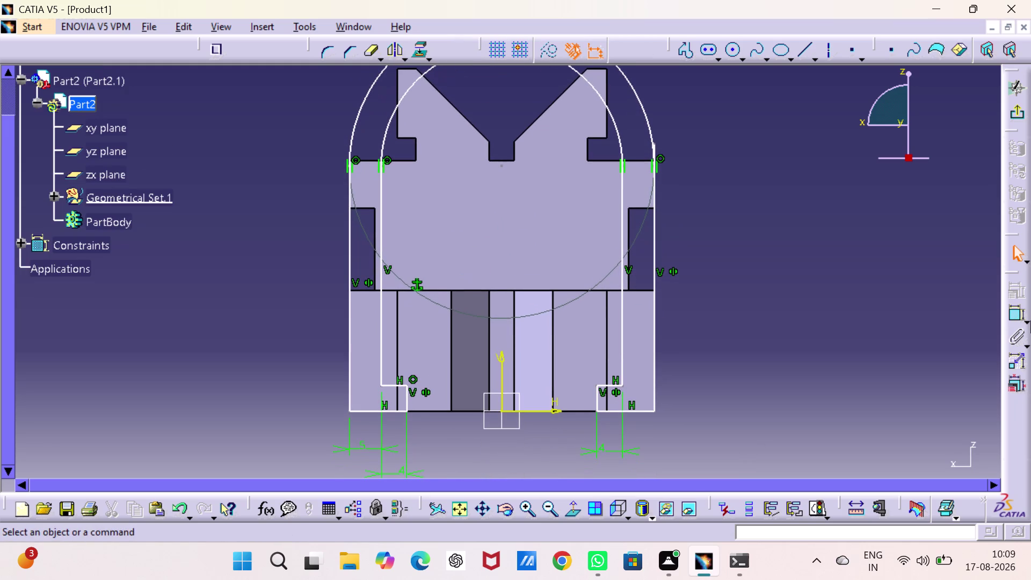
Dimension the gap between the leg feet's inner edges below the base and enter 27.
double_click(1015, 313)
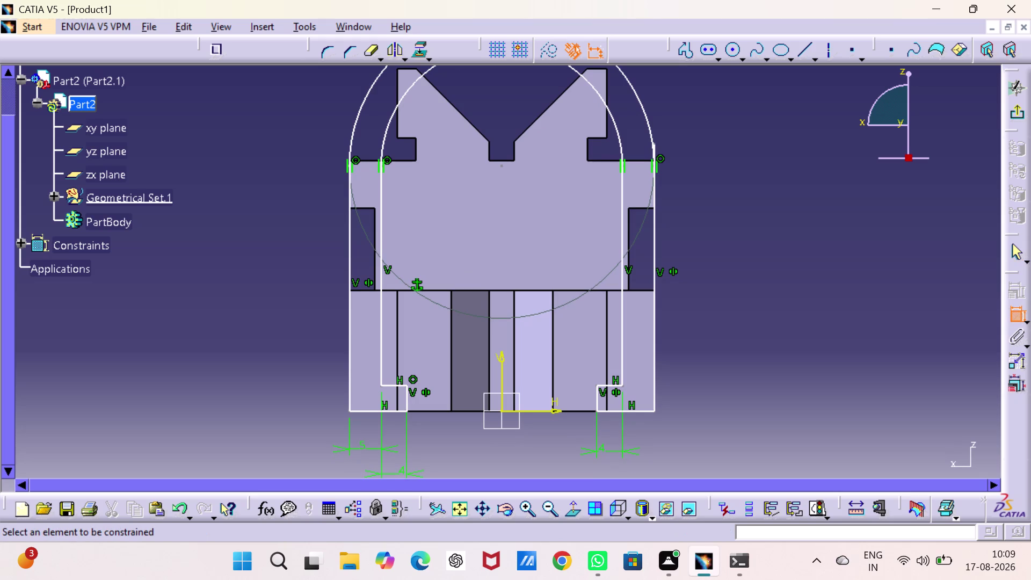
click(403, 405)
click(596, 403)
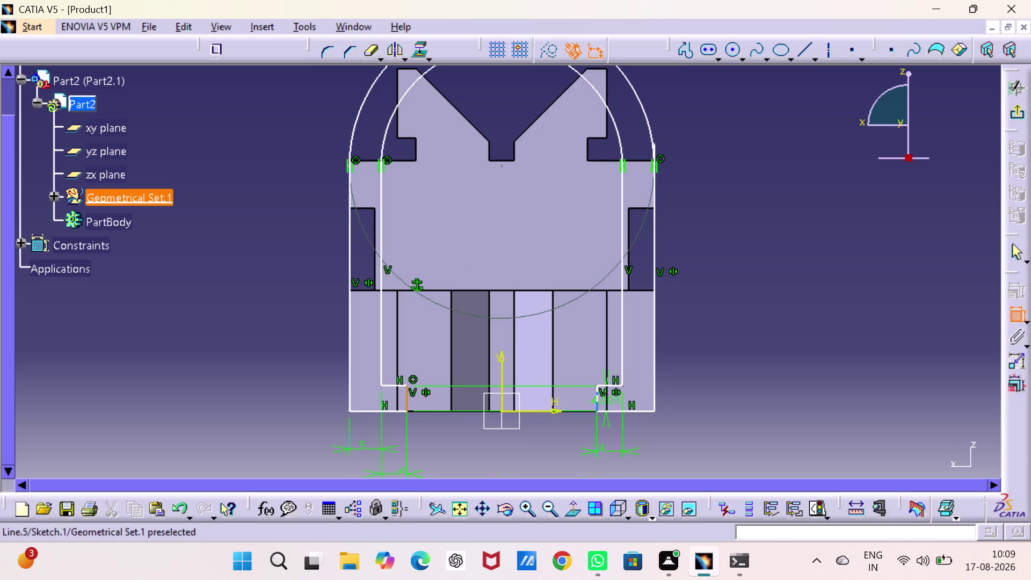
click(502, 452)
double_click(504, 446)
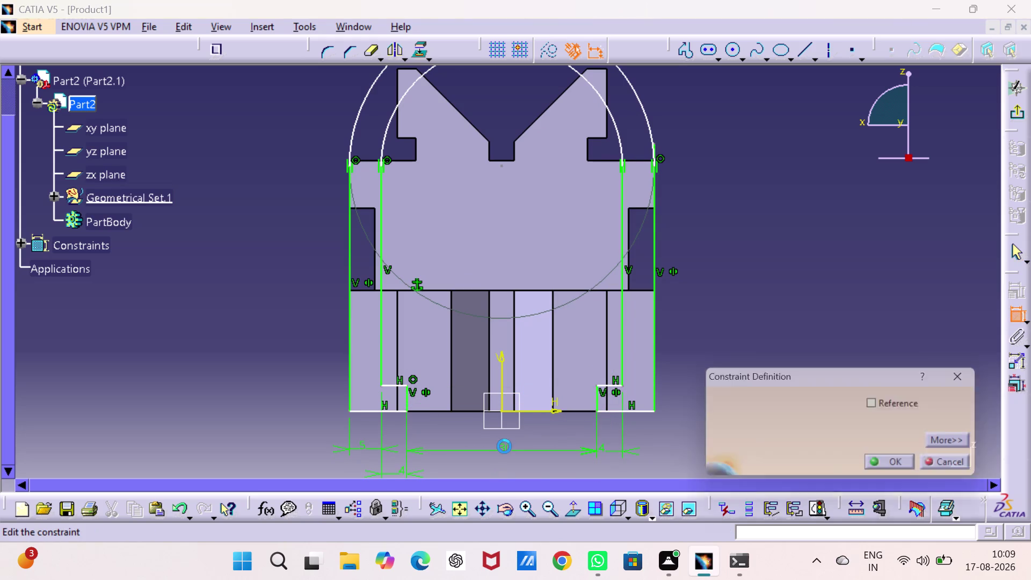
text(27)
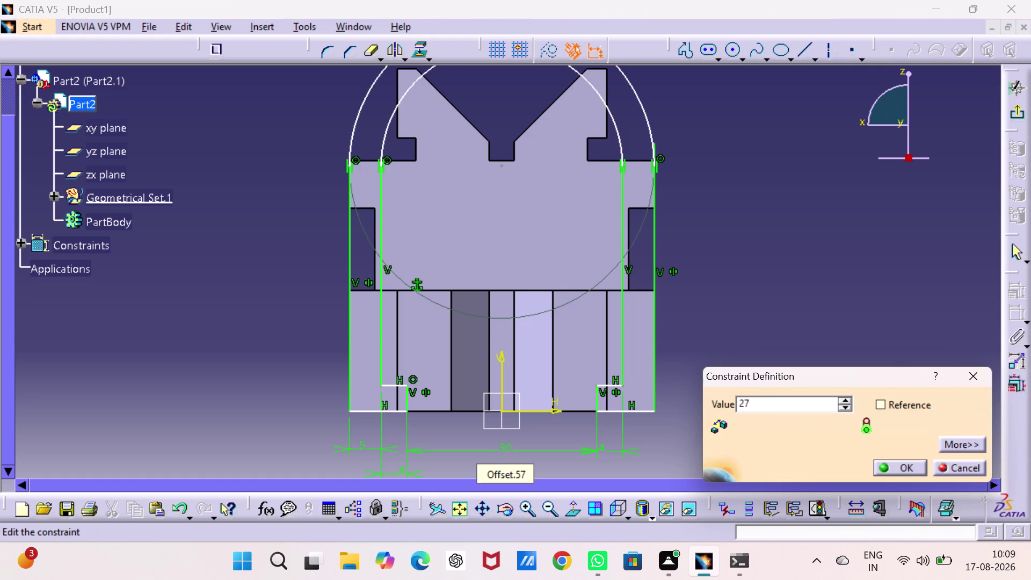
key(Return)
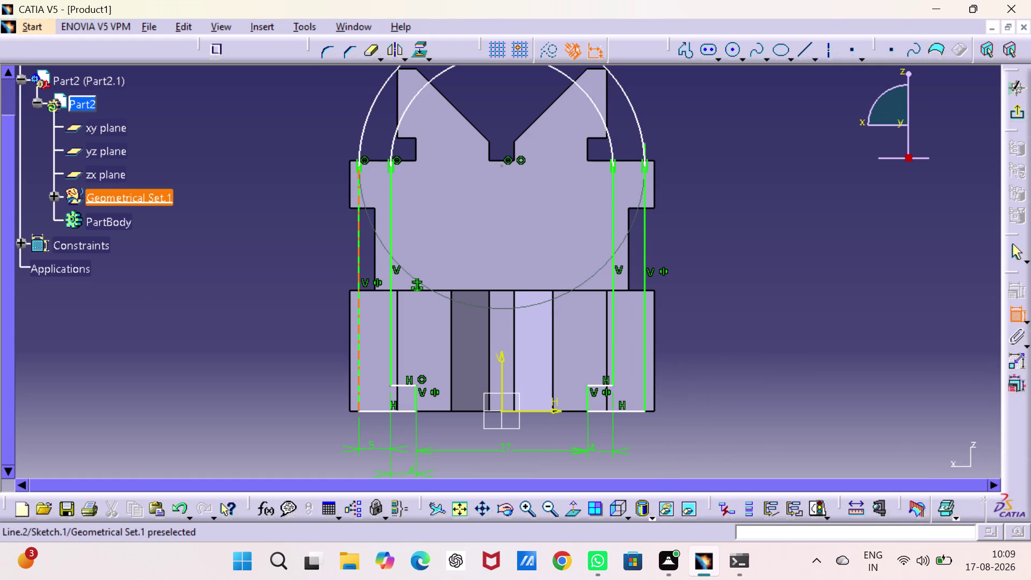
Abandon a dimension on the outer legs and re-set the inner spacing to 27 mm.
click(358, 372)
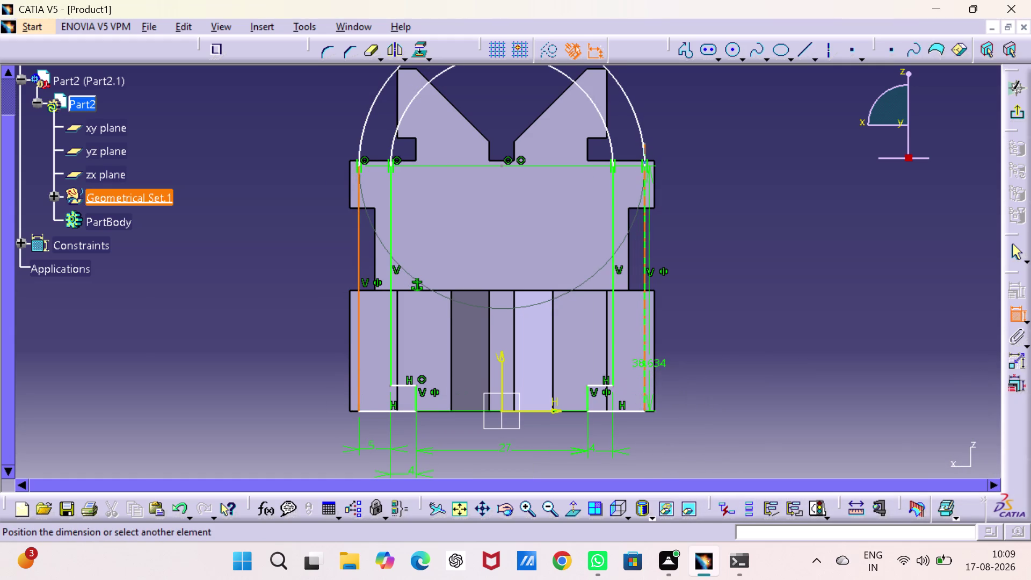
click(644, 369)
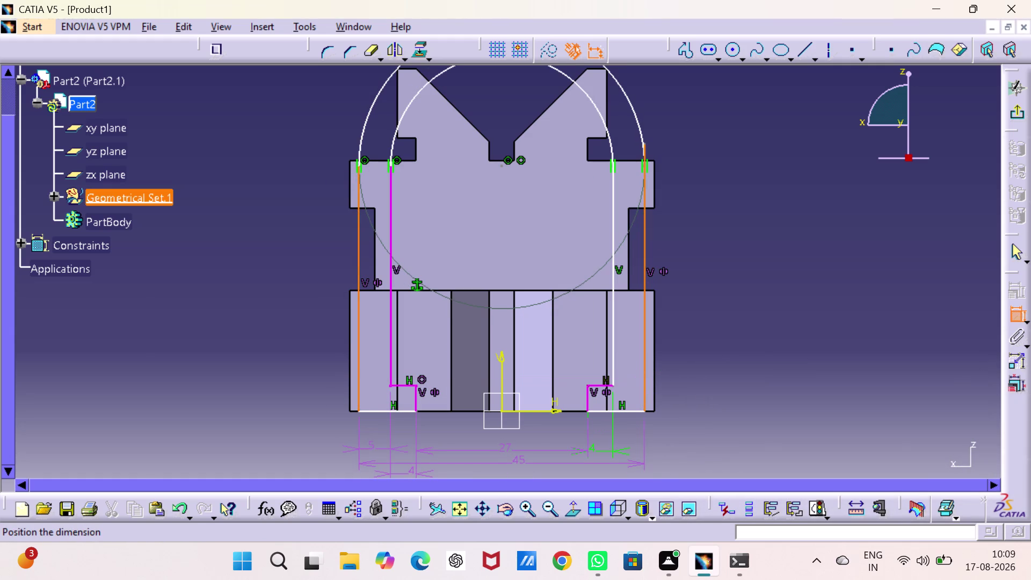
key(Escape)
key(Escape)
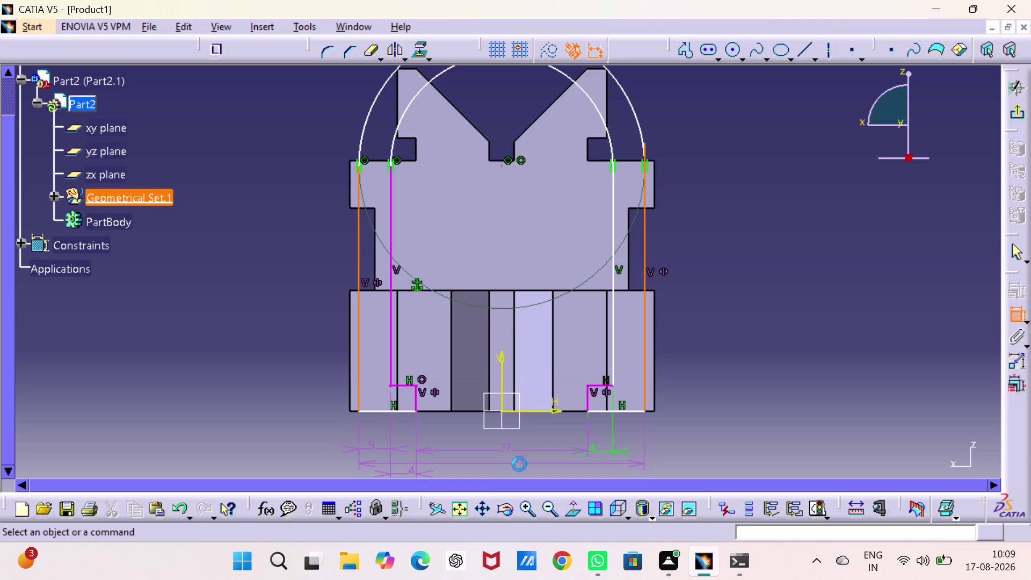
double_click(499, 447)
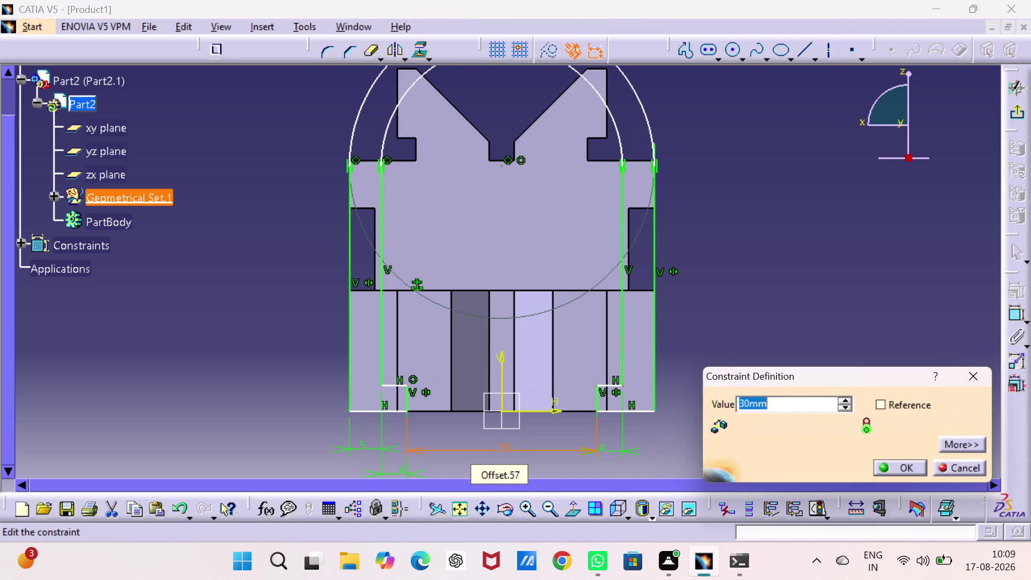
key(2)
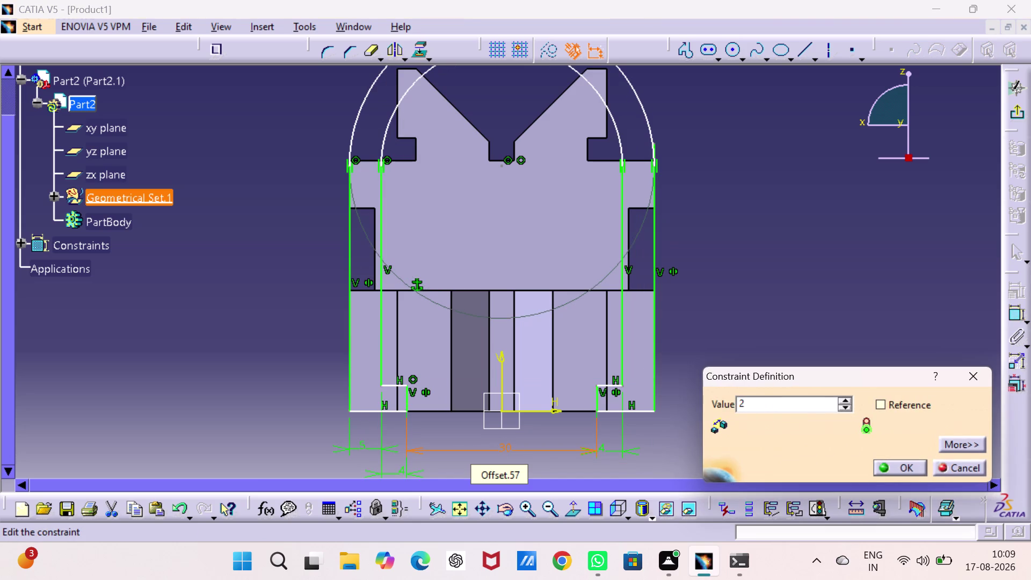
key(7)
key(Return)
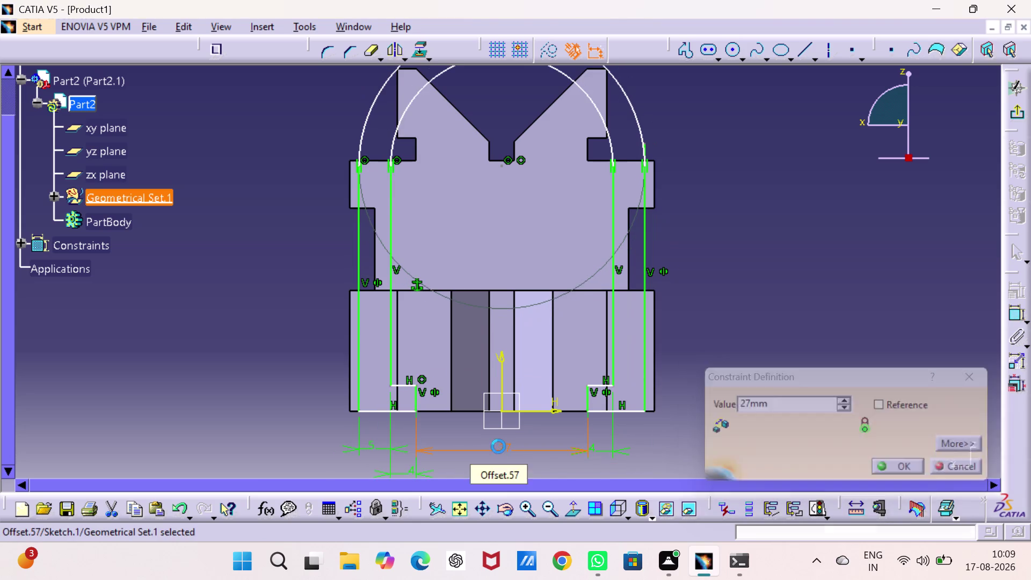
middle_drag(706, 347, 719, 410)
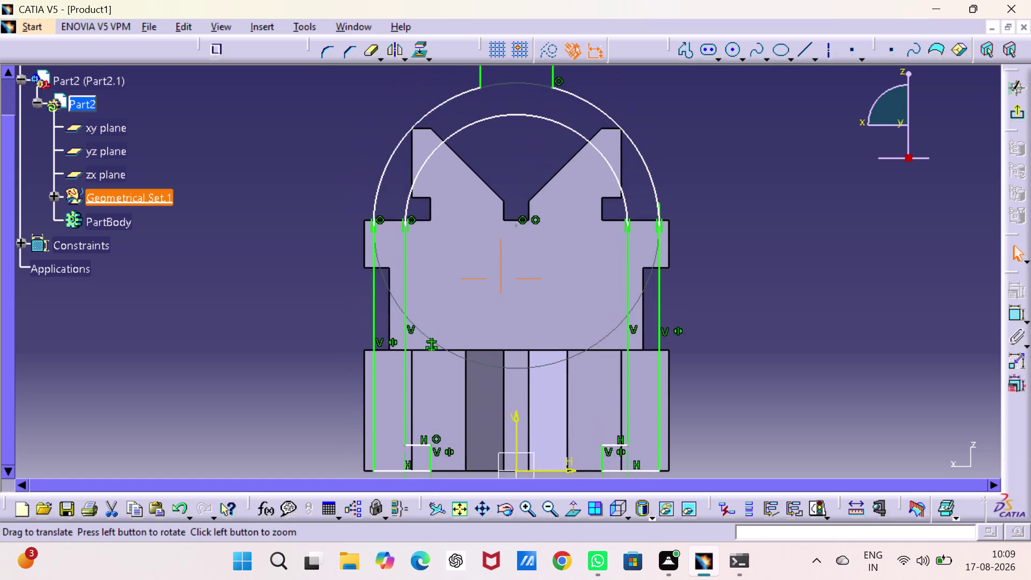
Dimension the top tab to the base line, placed right of the clamp.
middle_drag(720, 410, 720, 498)
middle_drag(718, 248, 730, 272)
click(1013, 315)
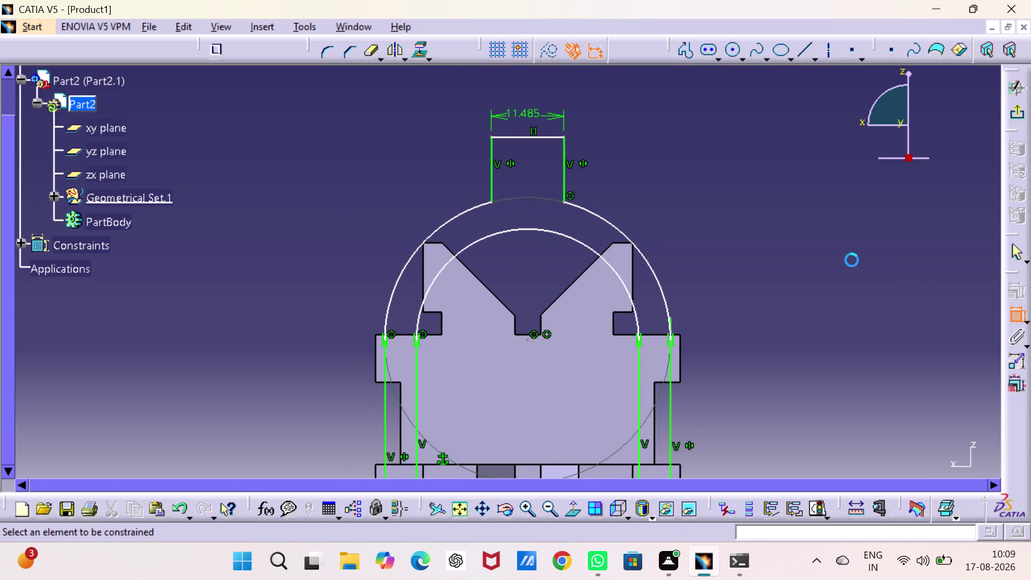
click(548, 138)
middle_drag(554, 166, 537, 64)
middle_drag(596, 205, 592, 149)
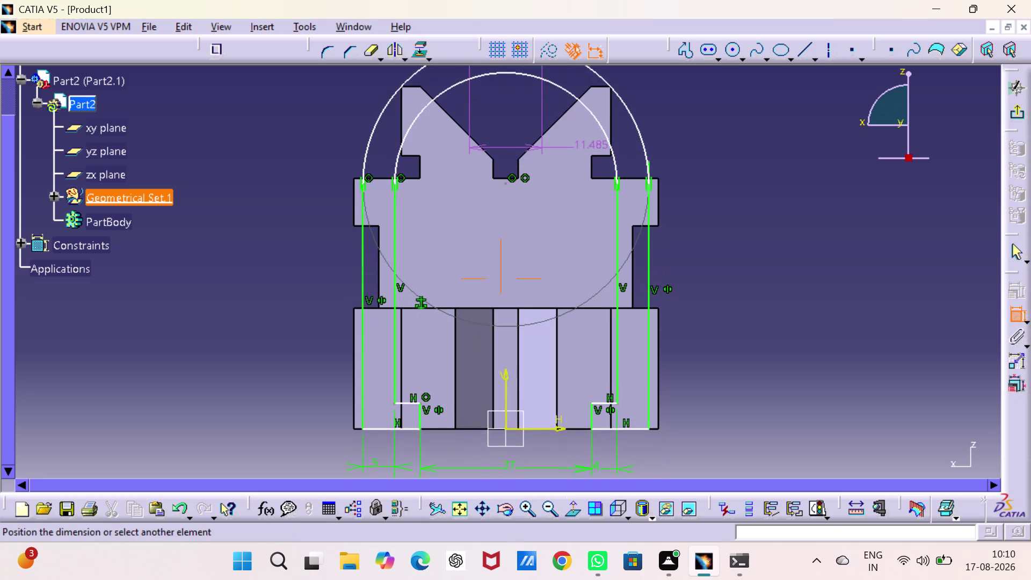
middle_drag(591, 149, 586, 109)
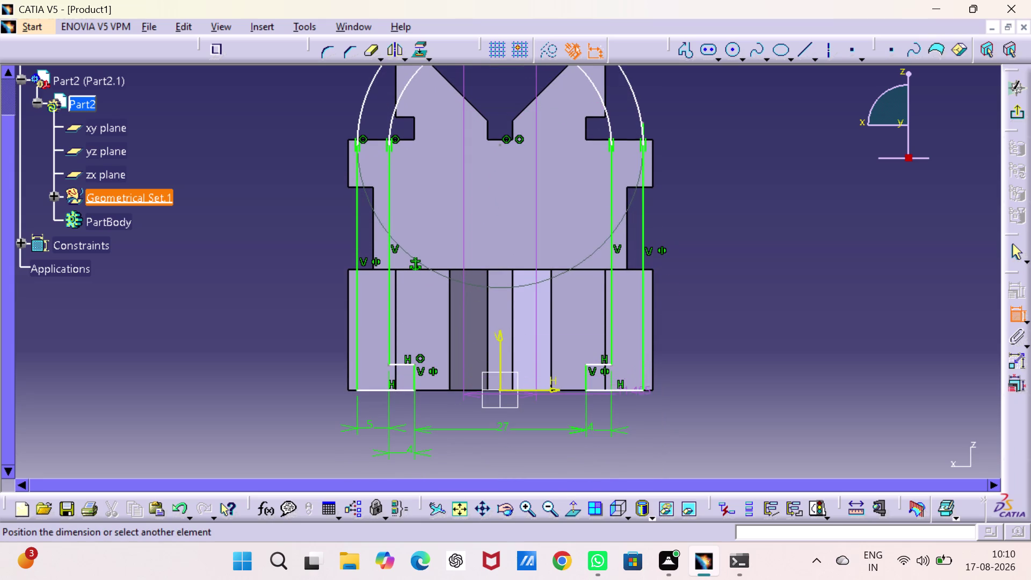
drag(631, 391, 631, 385)
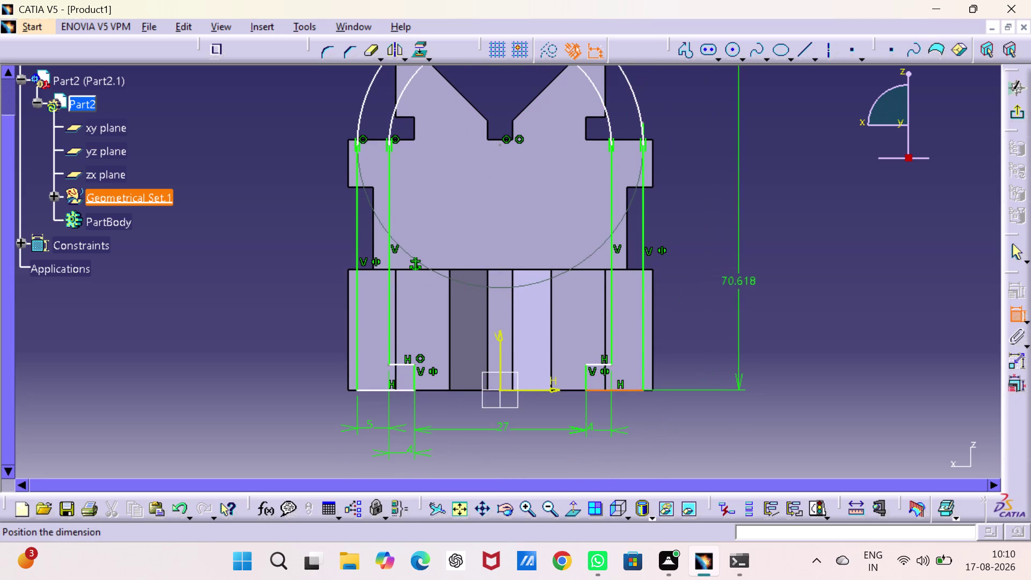
click(742, 264)
Try a 54 mm height, undo back to 70.618, and select the left foot's end point.
double_click(742, 257)
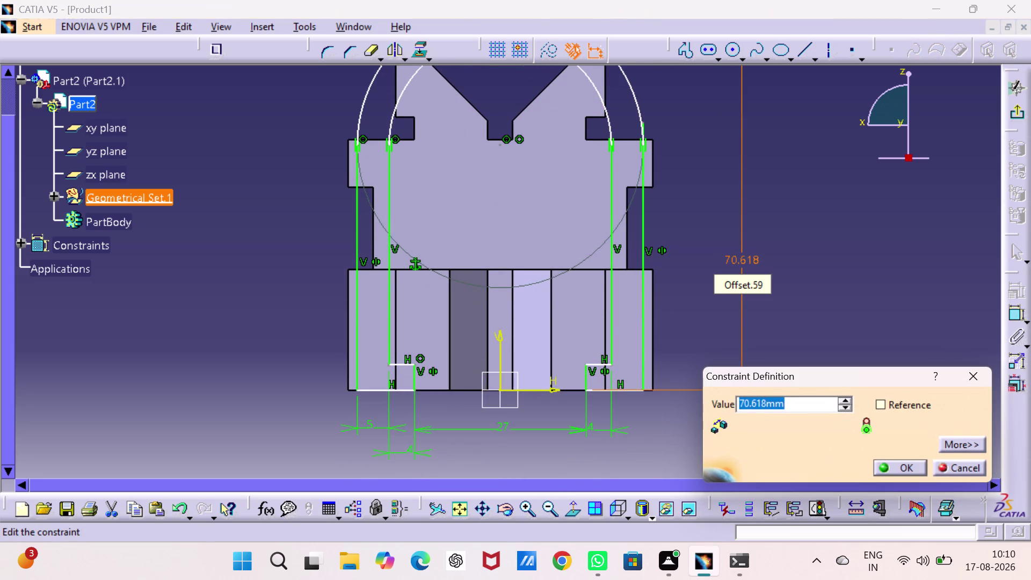
text(54)
key(Return)
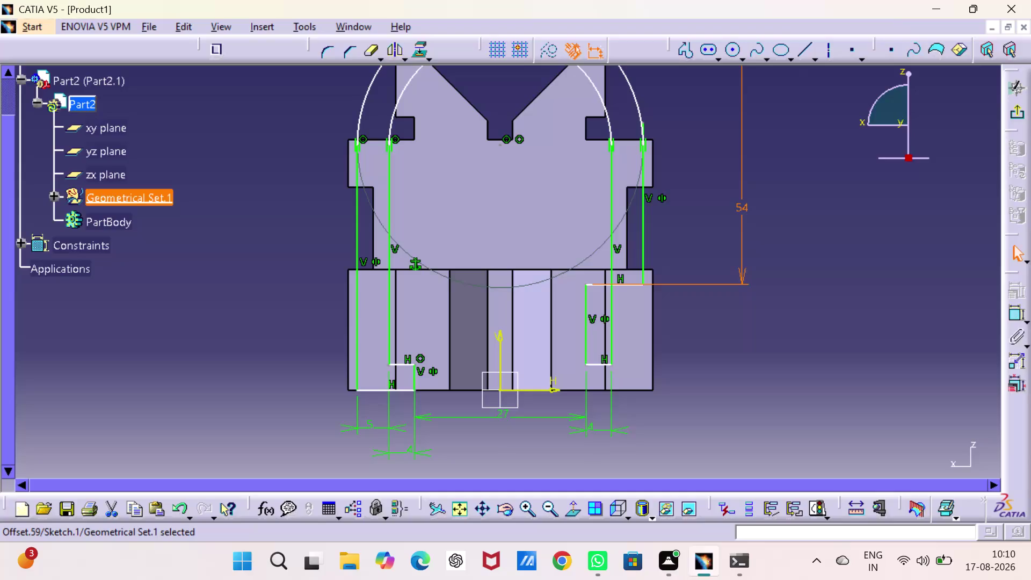
key(ctrl+z)
click(825, 307)
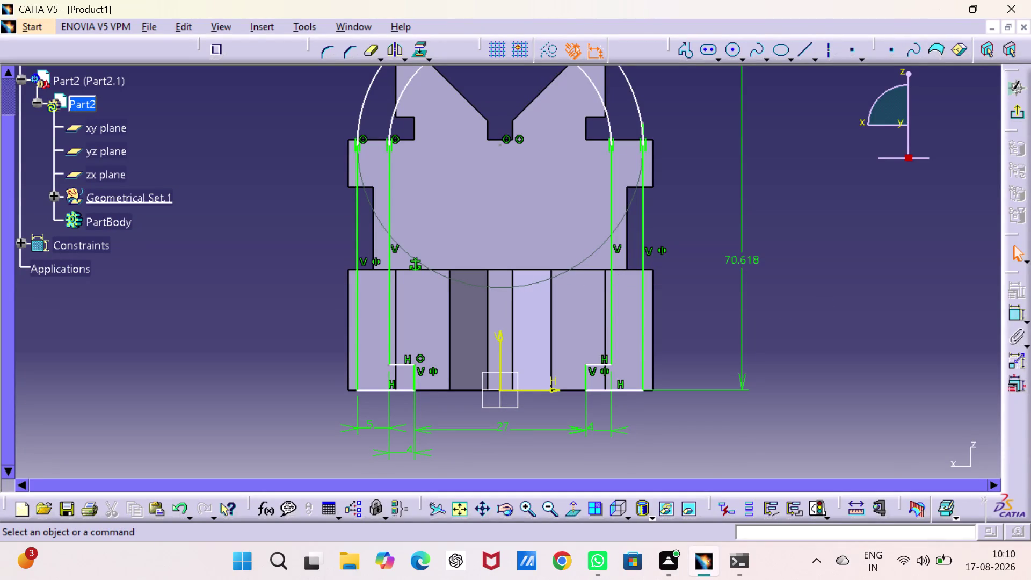
click(358, 390)
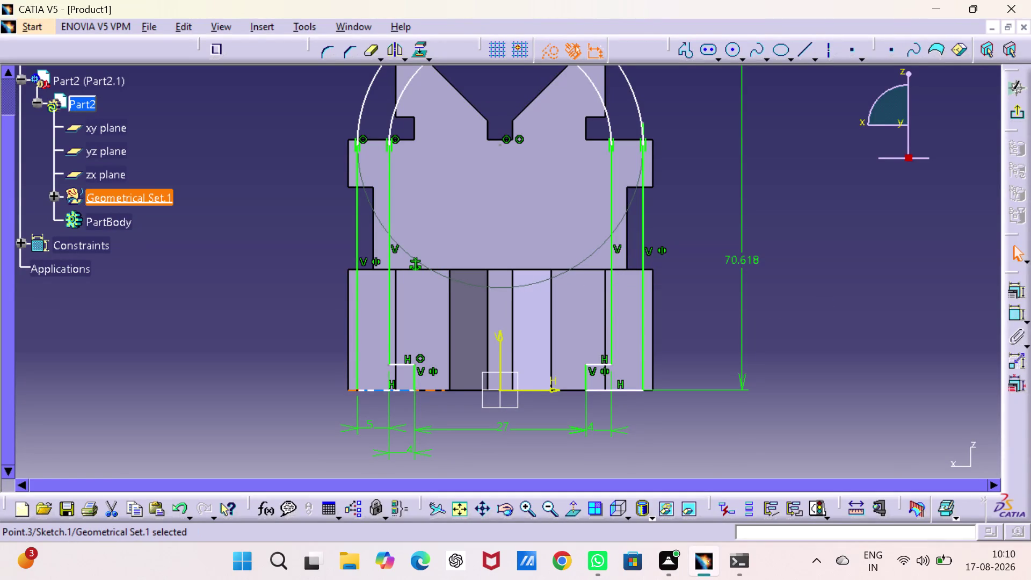
Make the right foot's base line coincide with the block's bottom corner.
click(354, 391)
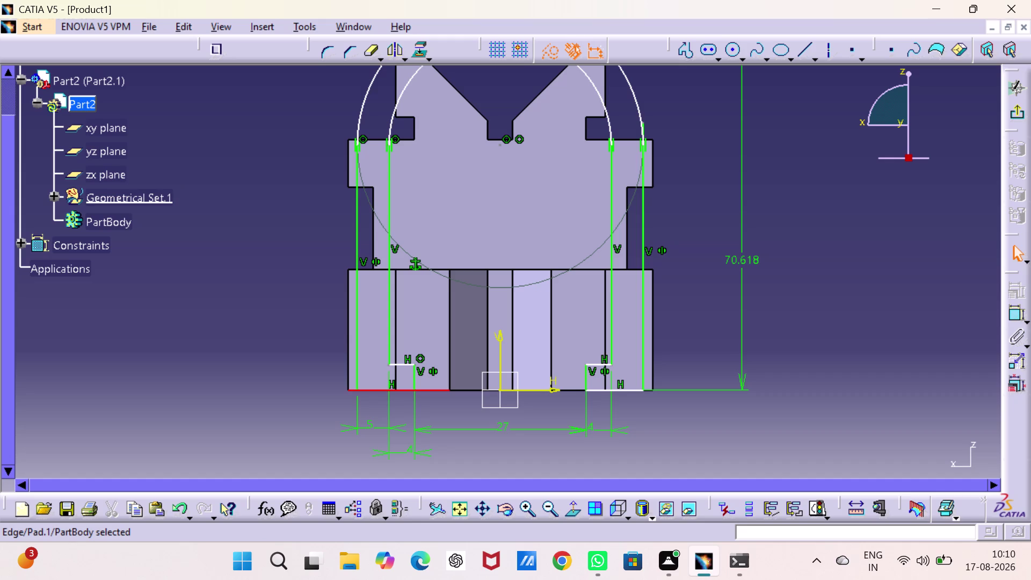
click(888, 311)
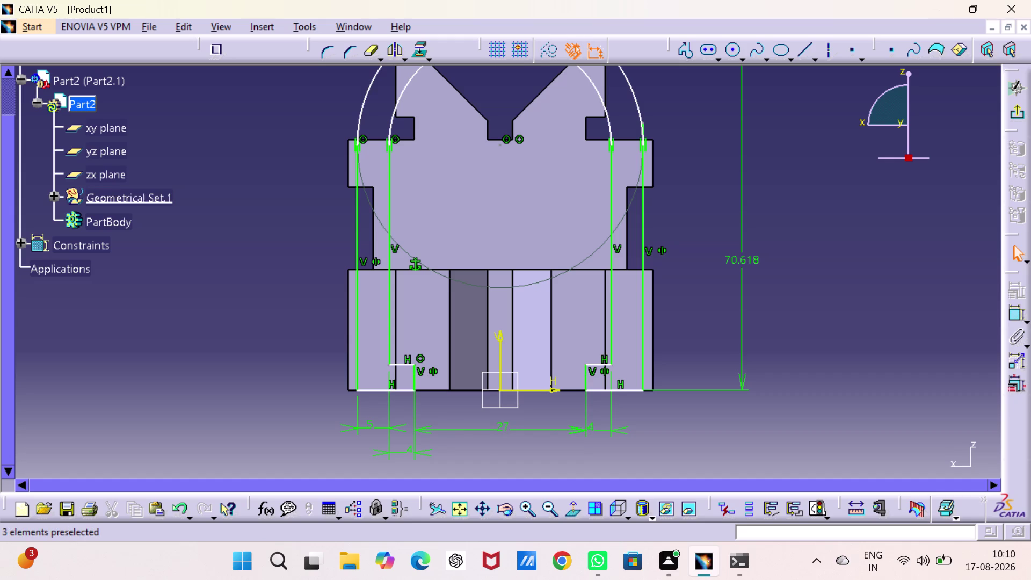
double_click(1010, 312)
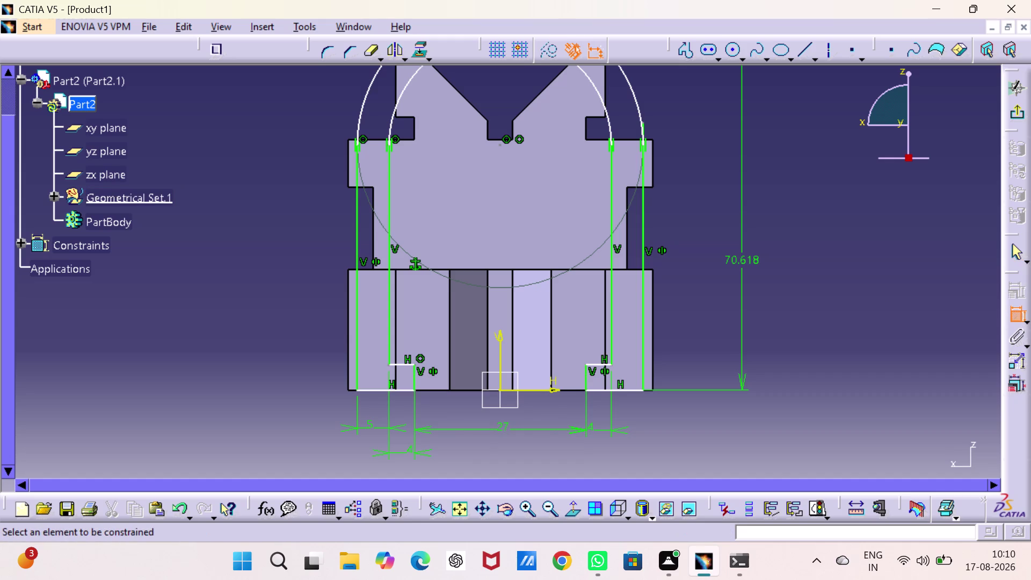
click(644, 391)
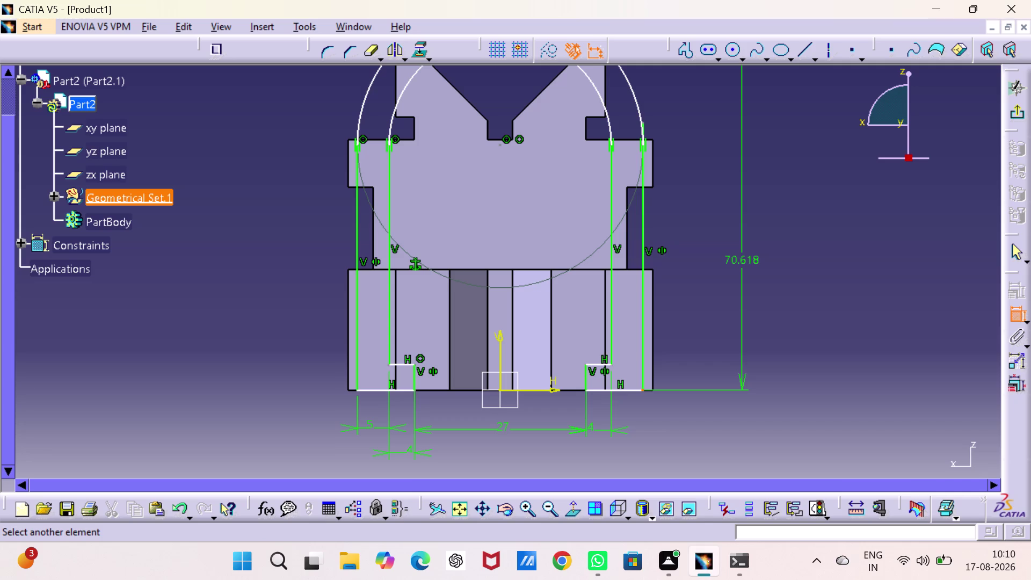
click(647, 390)
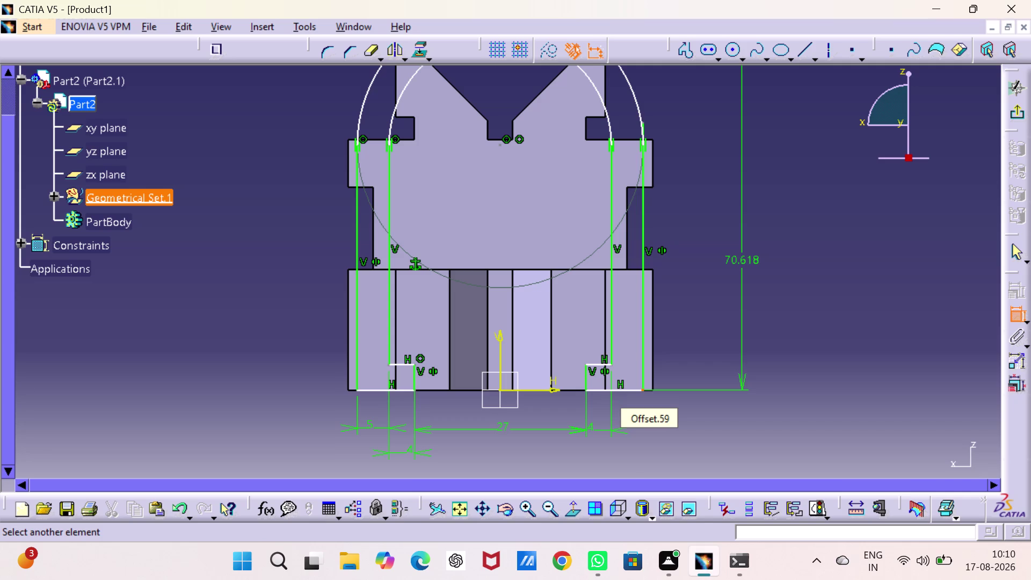
scroll(up, 3)
scroll(up, 3)
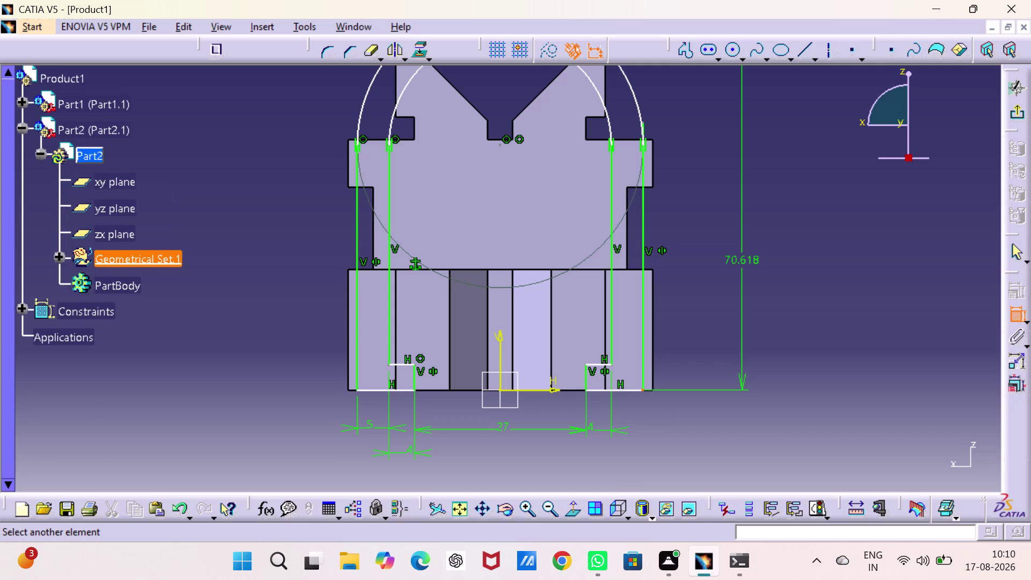
scroll(down, 3)
middle_drag(647, 389, 651, 378)
middle_drag(666, 389, 661, 360)
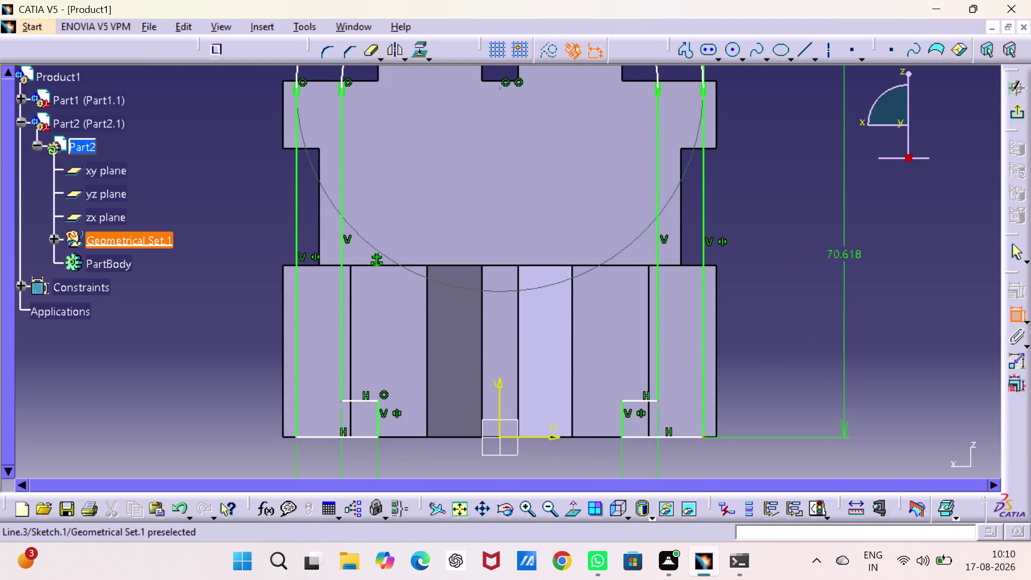
click(602, 435)
right_click(816, 371)
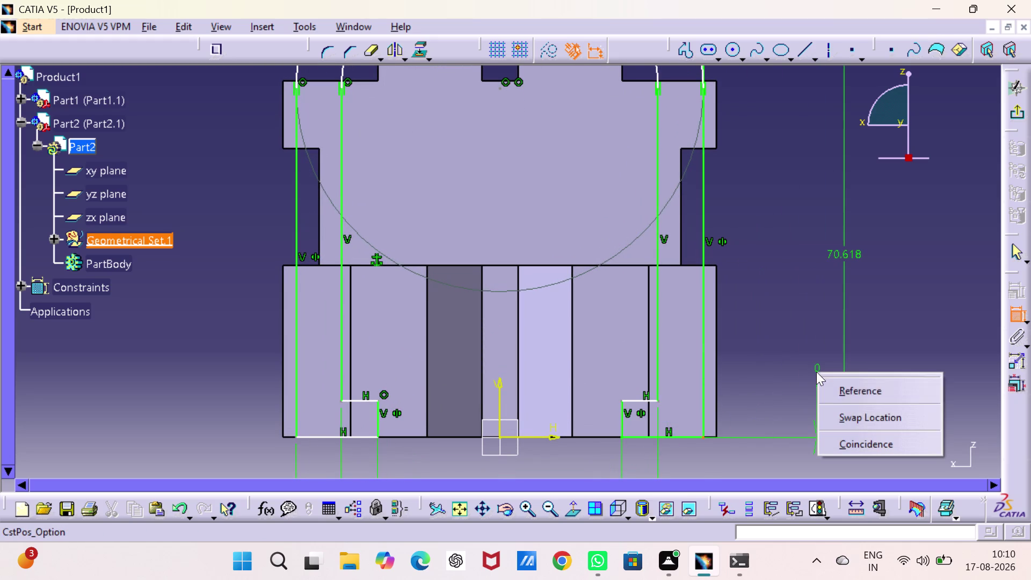
click(855, 452)
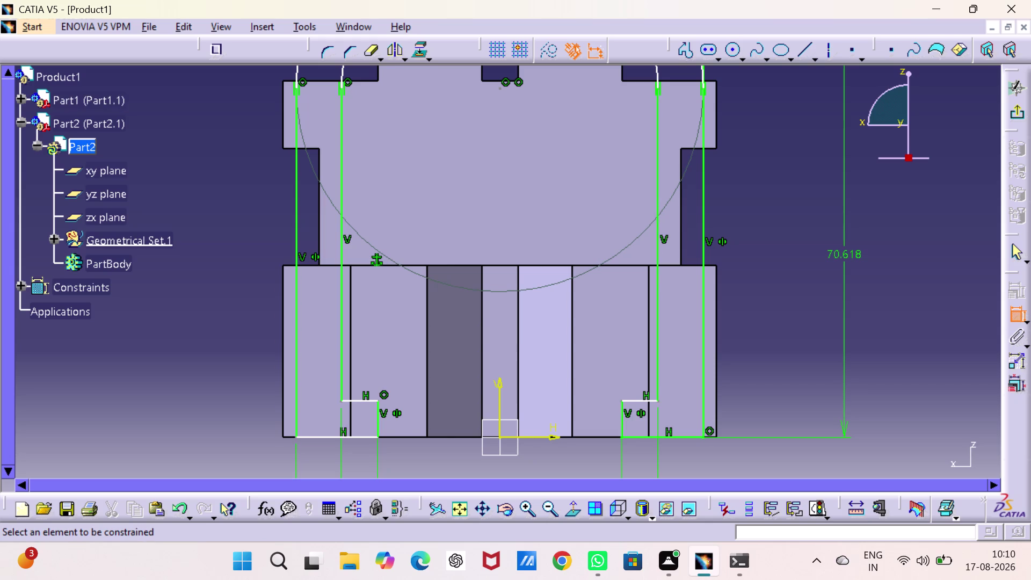
Make the left foot's base line coincide with the block's bottom edge.
click(303, 436)
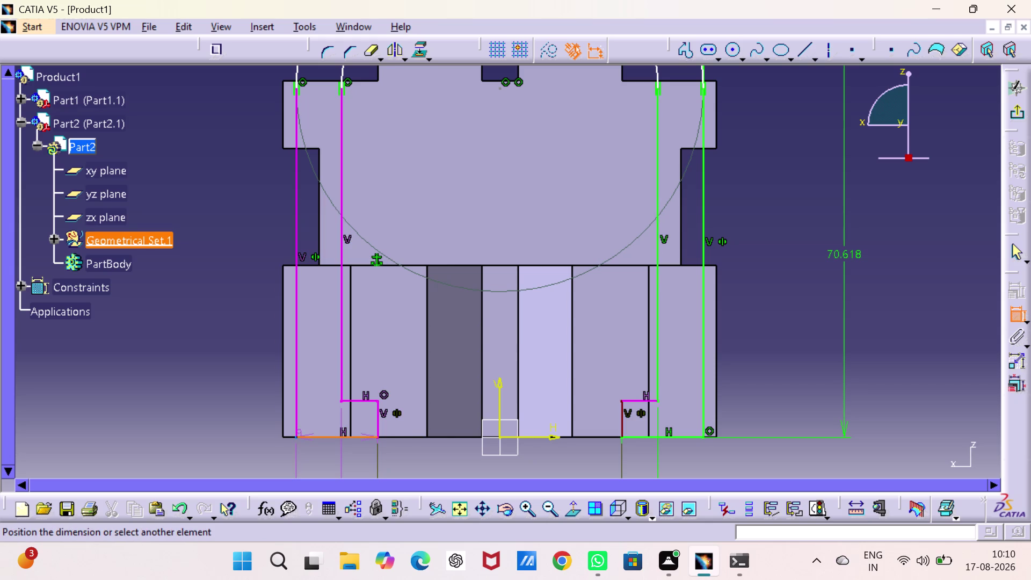
click(290, 436)
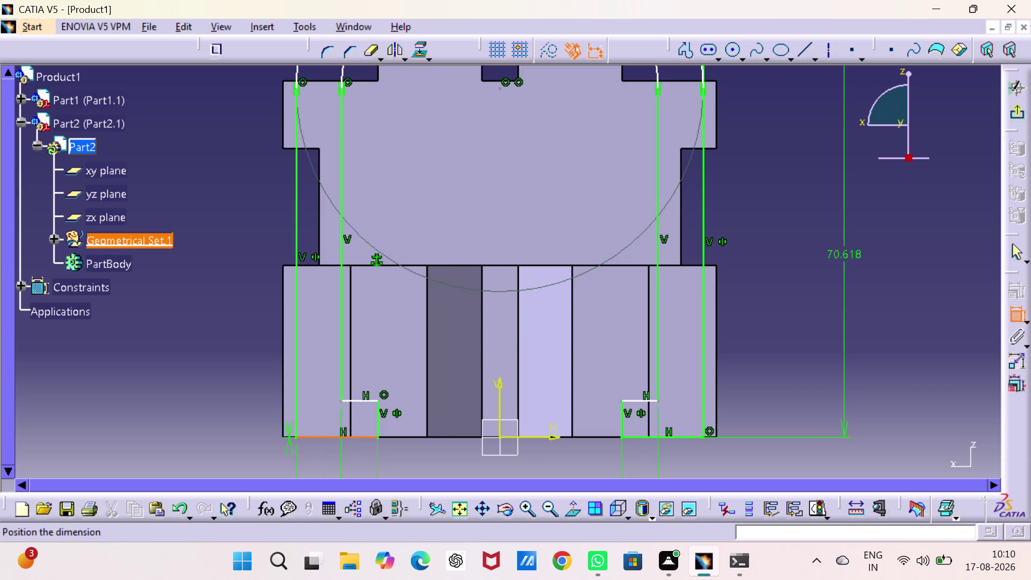
right_click(248, 383)
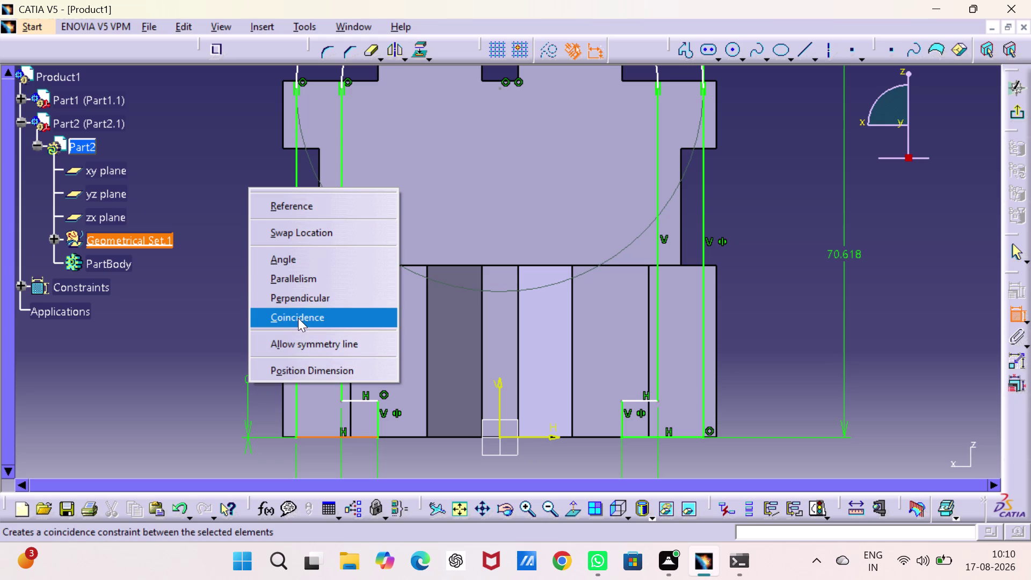
click(298, 318)
Change the 70.618 height dimension to 54 mm.
click(791, 280)
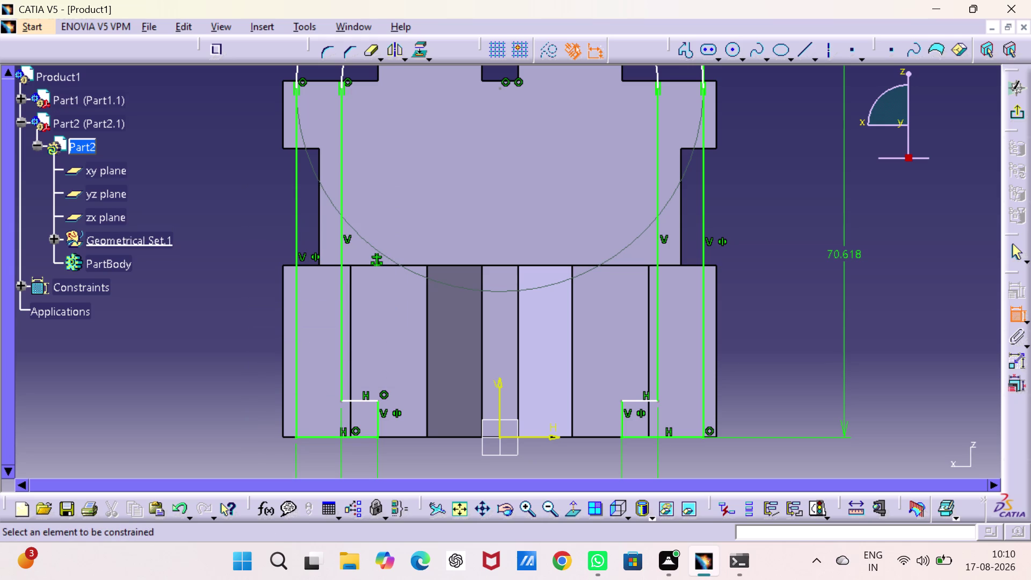
double_click(838, 250)
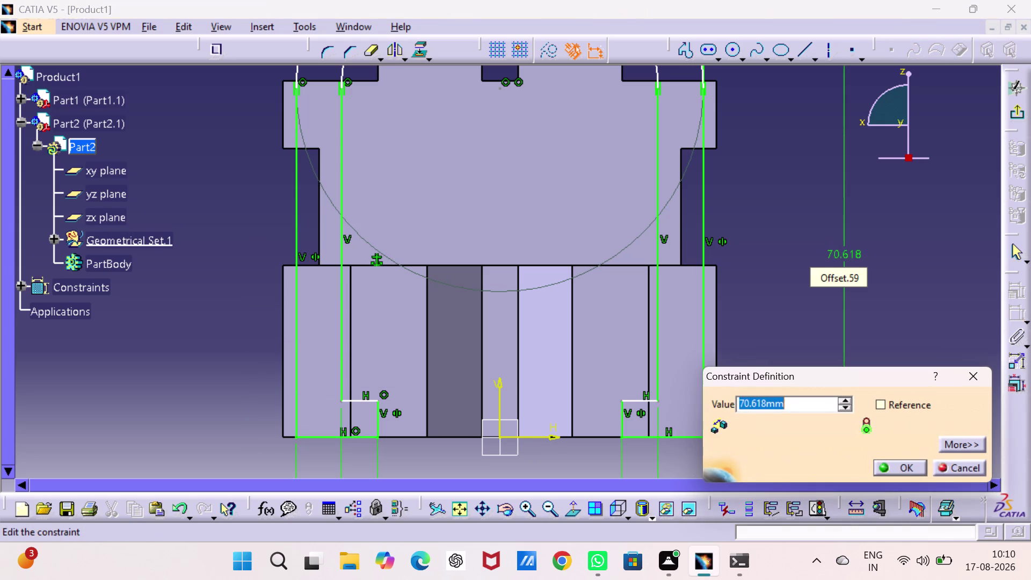
text(53)
key(BackSpace)
key(4)
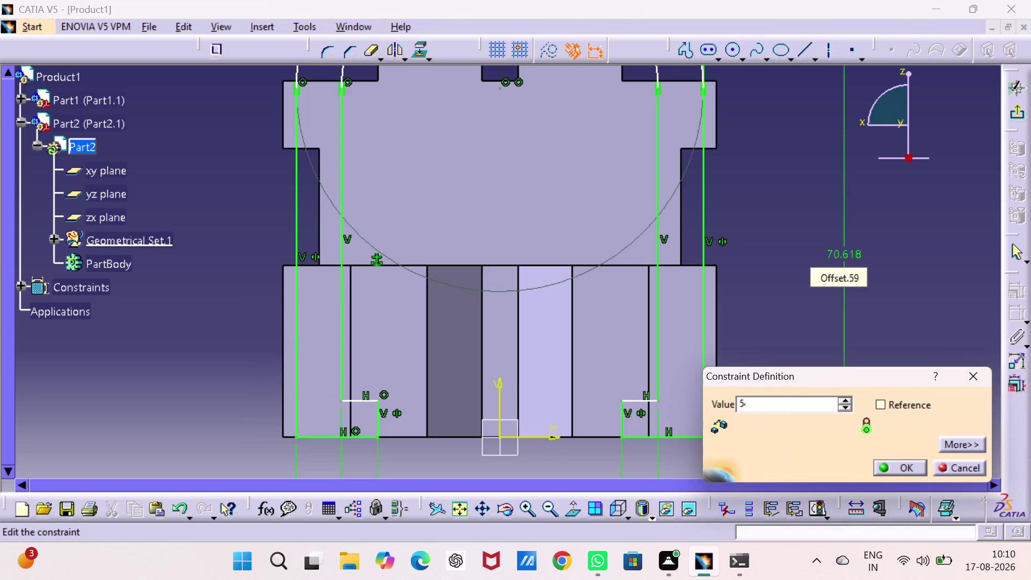
key(Return)
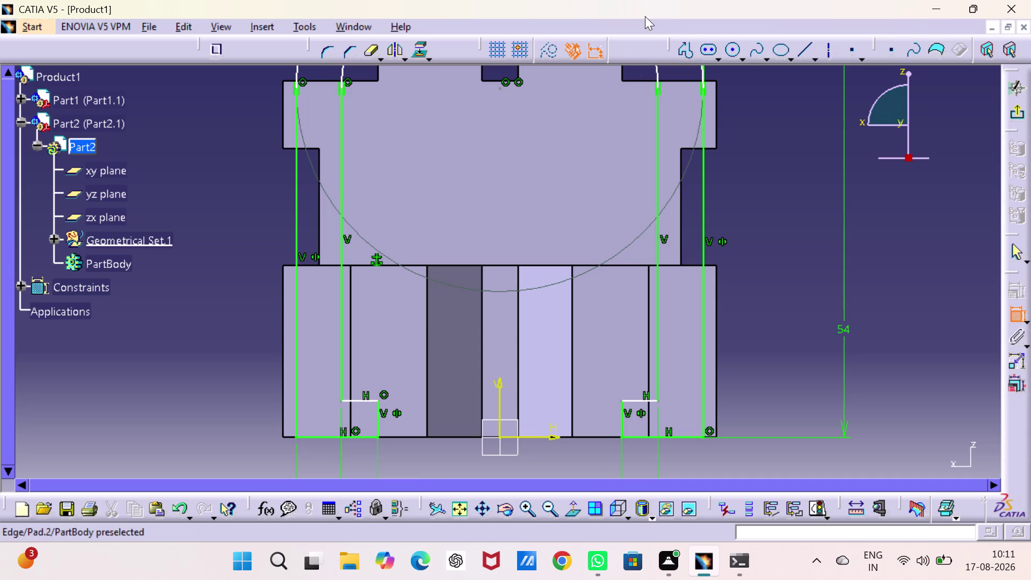
Pan to bring the top tab and outer arc into view, undoing the last change.
middle_drag(787, 201, 800, 403)
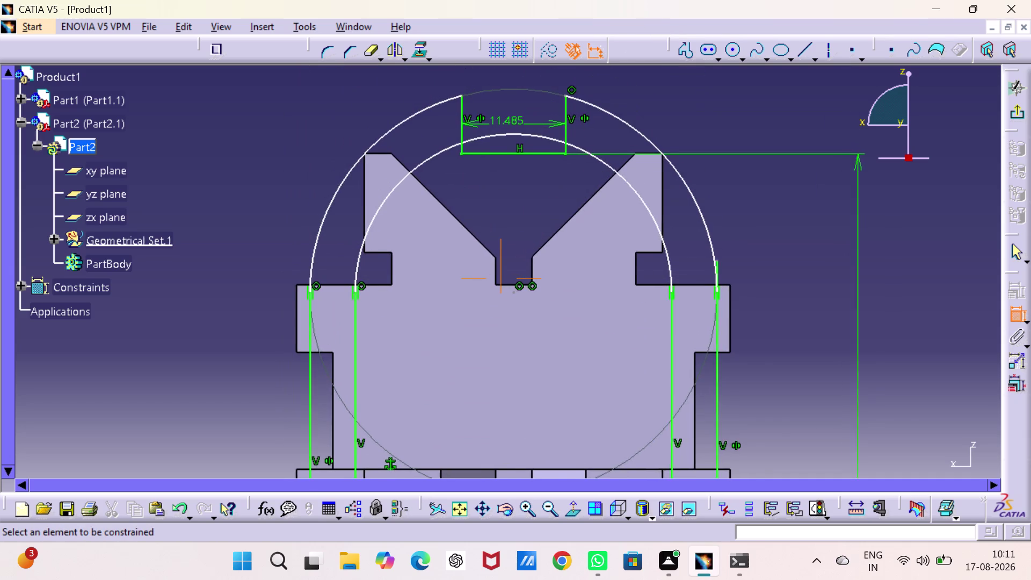
middle_drag(801, 404, 830, 423)
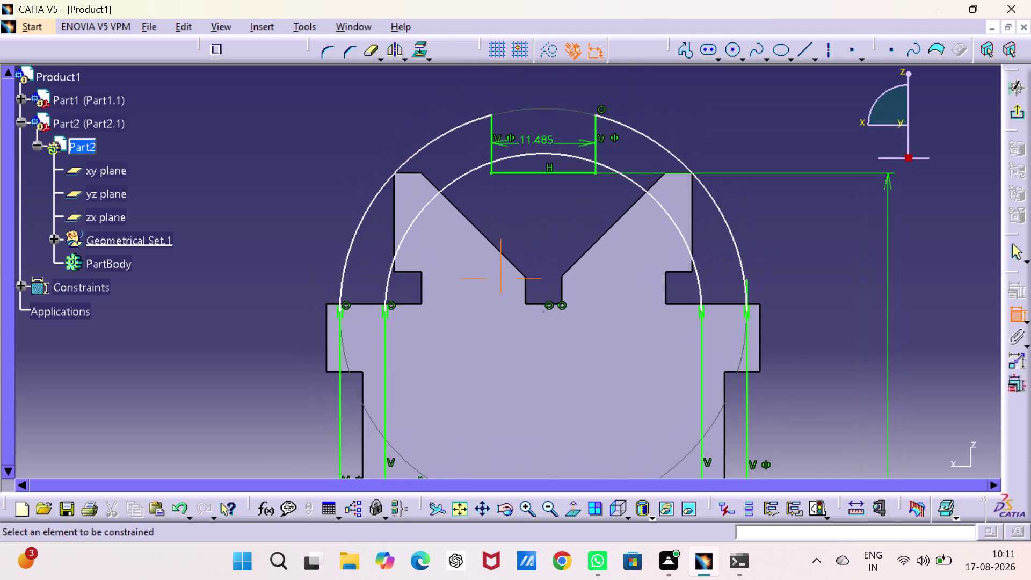
middle_drag(830, 423, 829, 434)
middle_drag(812, 322, 820, 250)
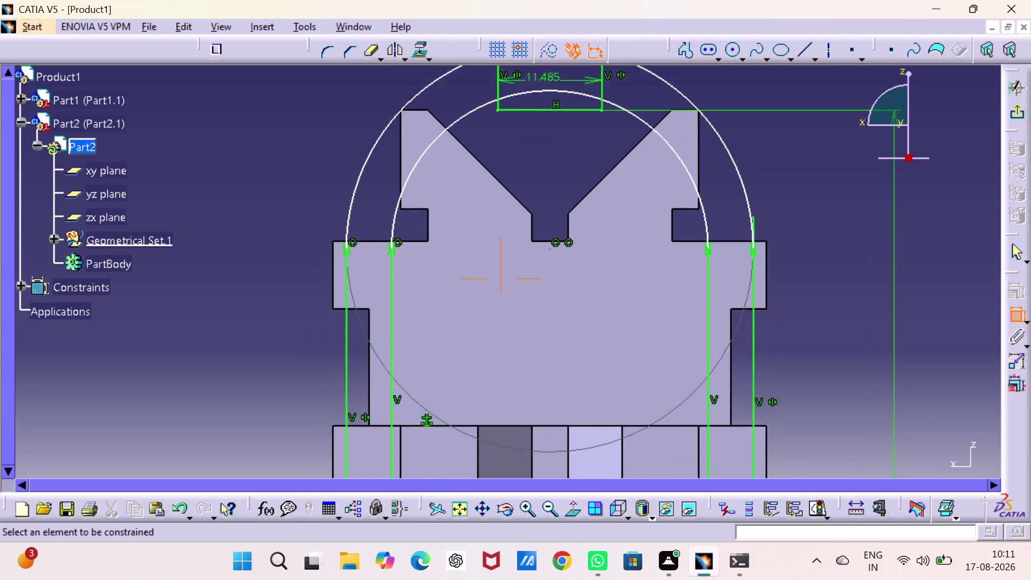
middle_drag(820, 250, 818, 288)
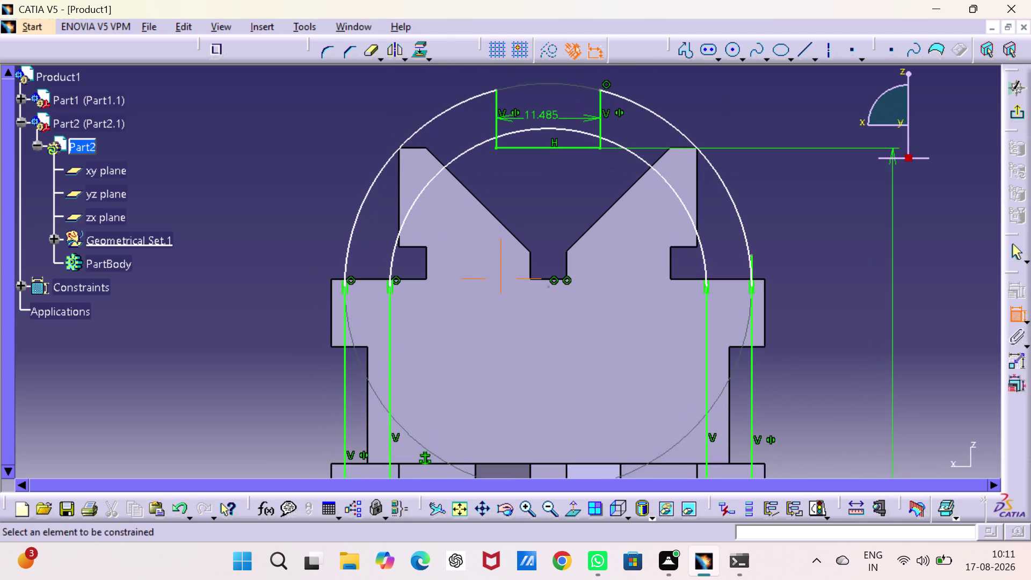
middle_drag(818, 288, 821, 266)
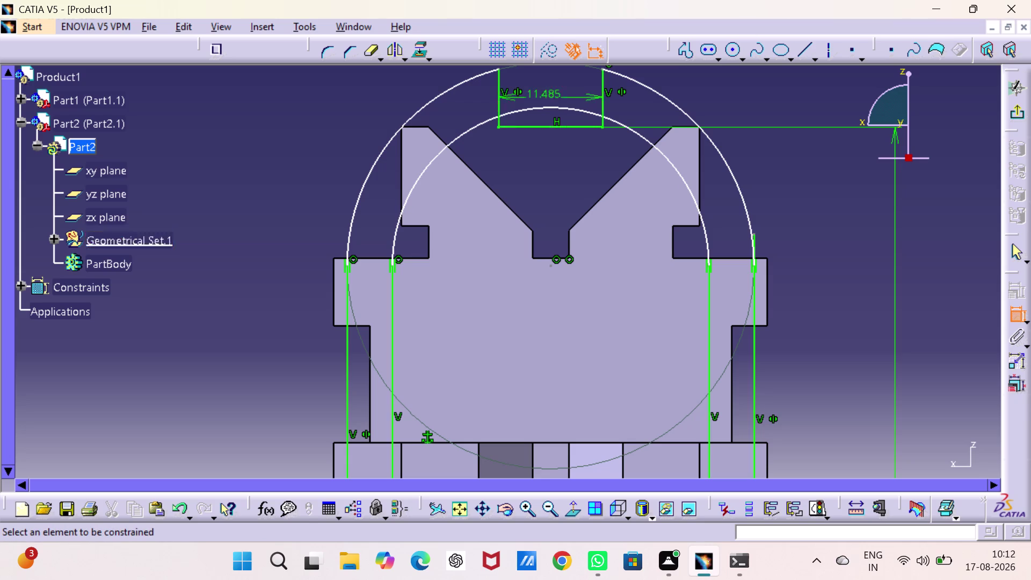
middle_drag(722, 102, 730, 211)
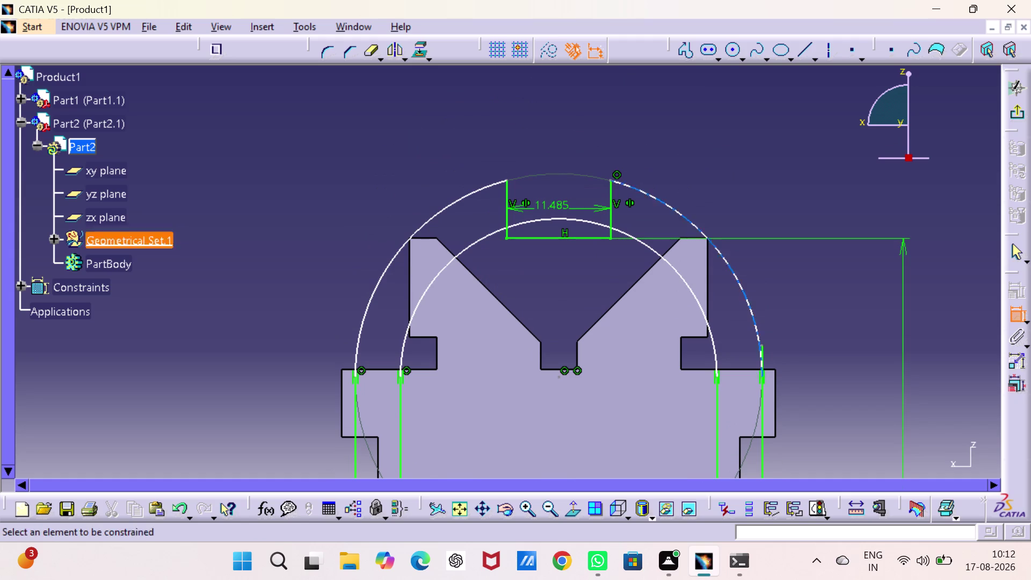
key(ctrl+z)
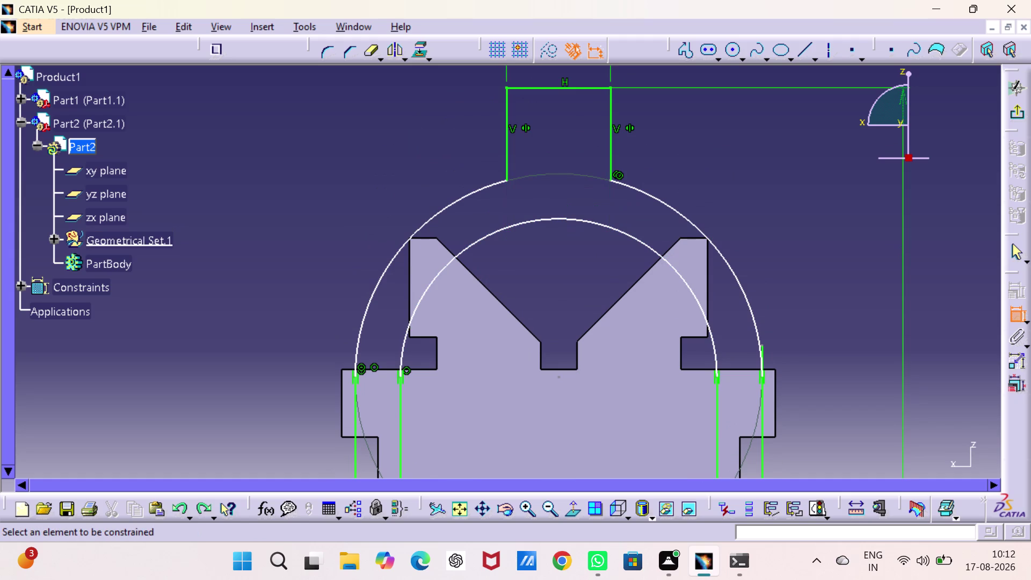
Dimension the tab's top edge to the arc end, shortening it from 10.23 to 4 mm.
click(609, 147)
click(670, 142)
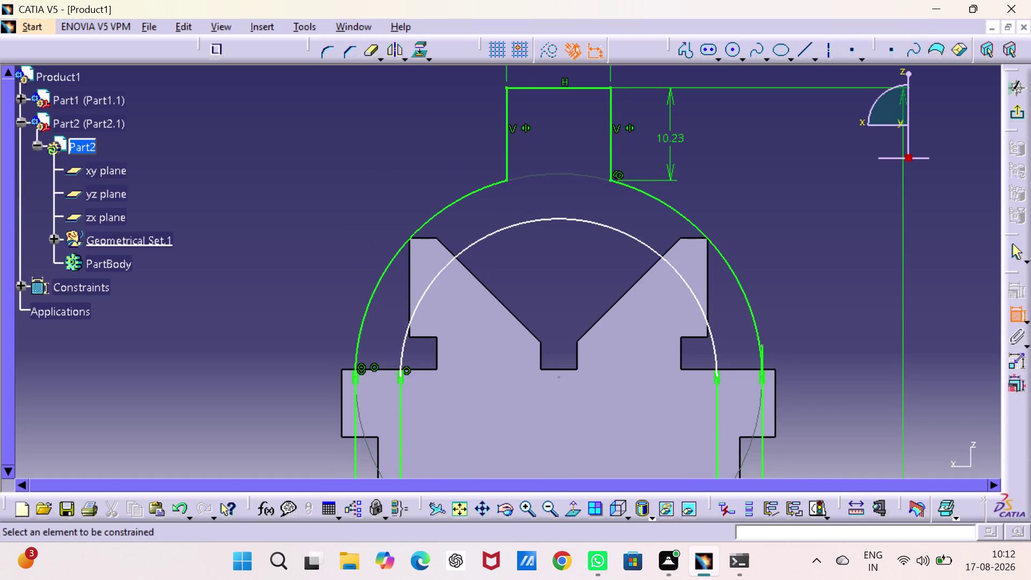
double_click(673, 137)
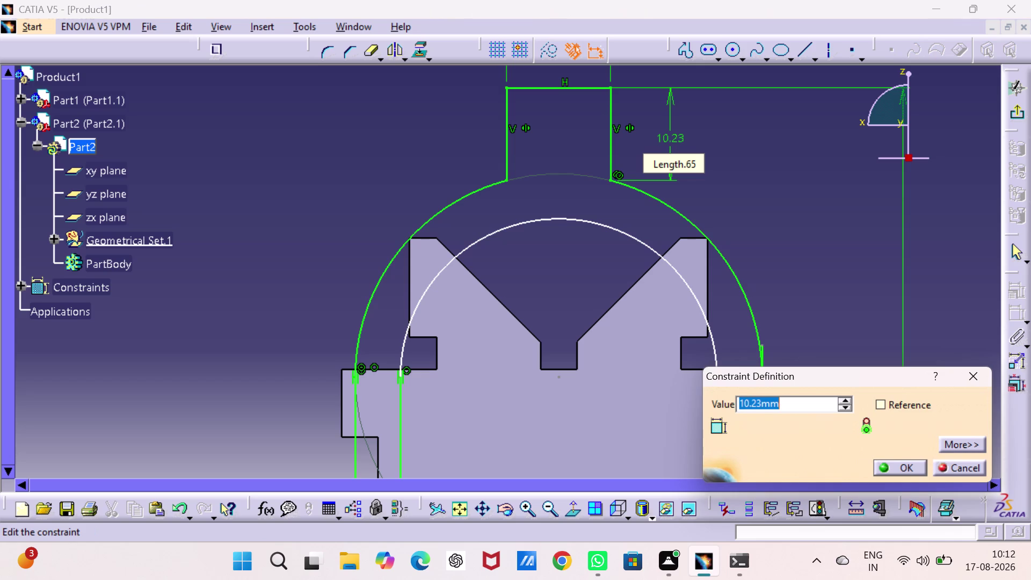
key(4)
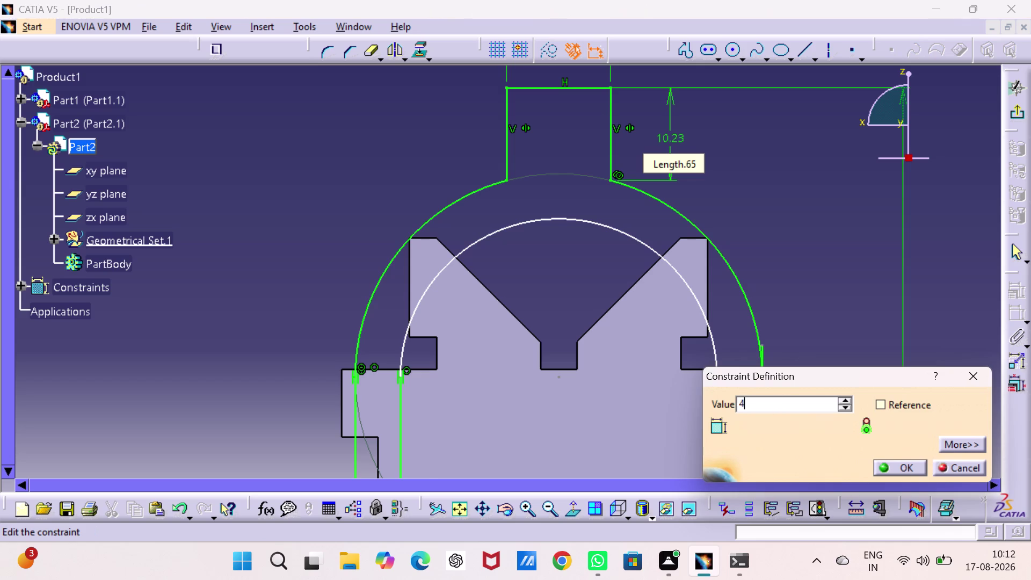
key(Return)
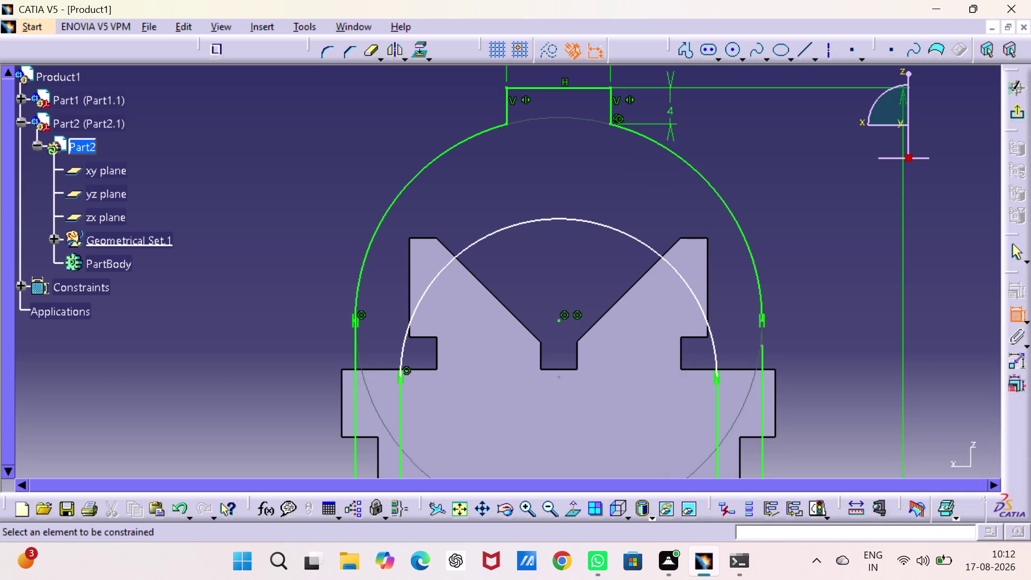